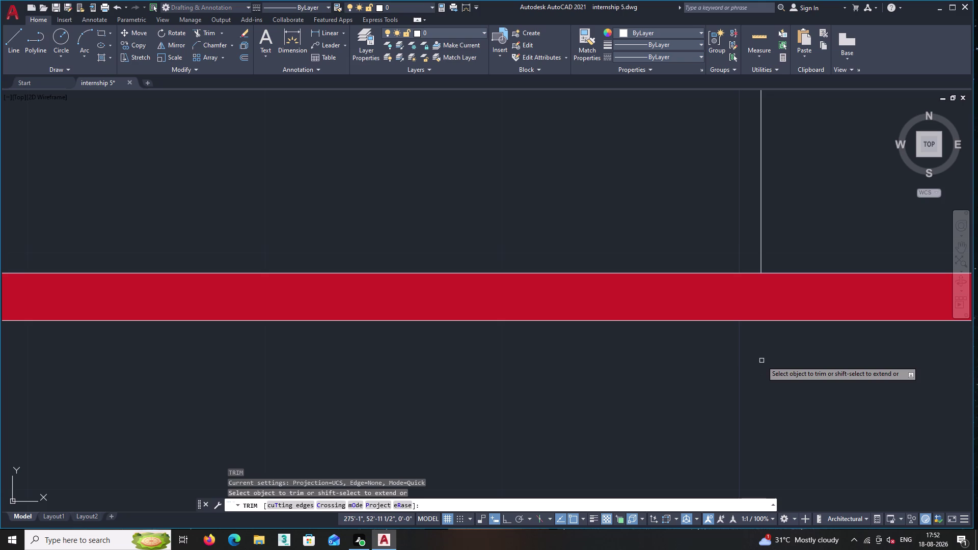
Pan and zoom to the bottom wall strip and end the trim command.
click(677, 301)
scroll(down, 3)
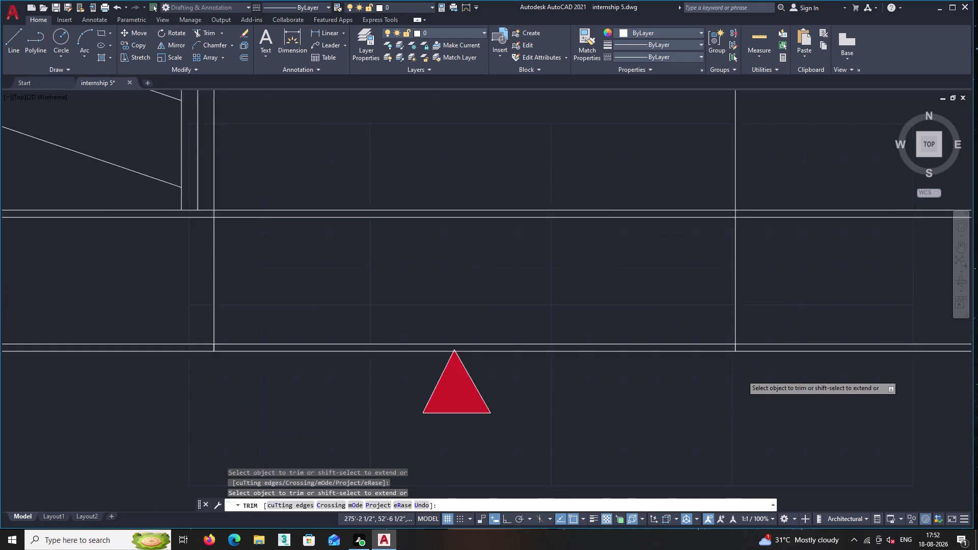
middle_drag(730, 379, 827, 352)
middle_click(457, 396)
scroll(down, 3)
middle_drag(458, 395, 578, 383)
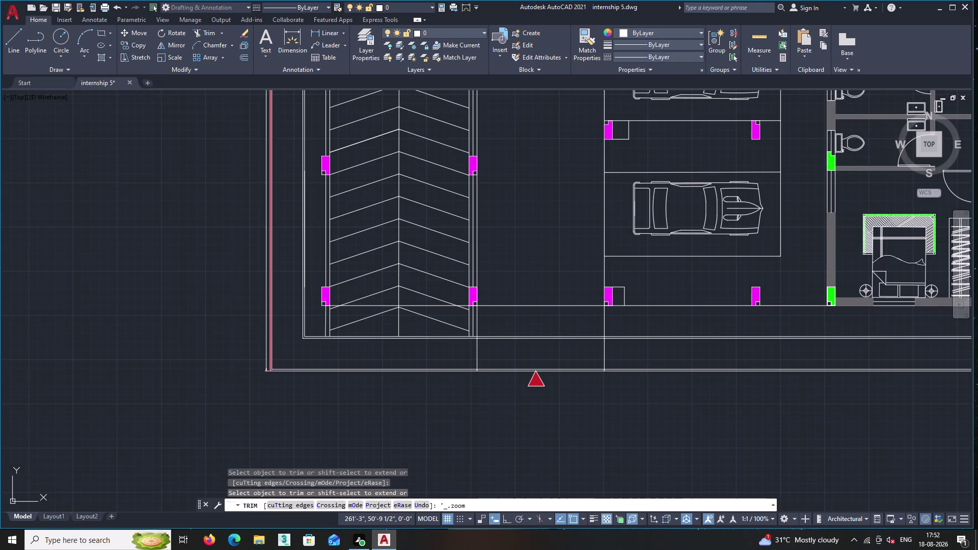
scroll(up, 3)
scroll(down, 3)
scroll(down, 3)
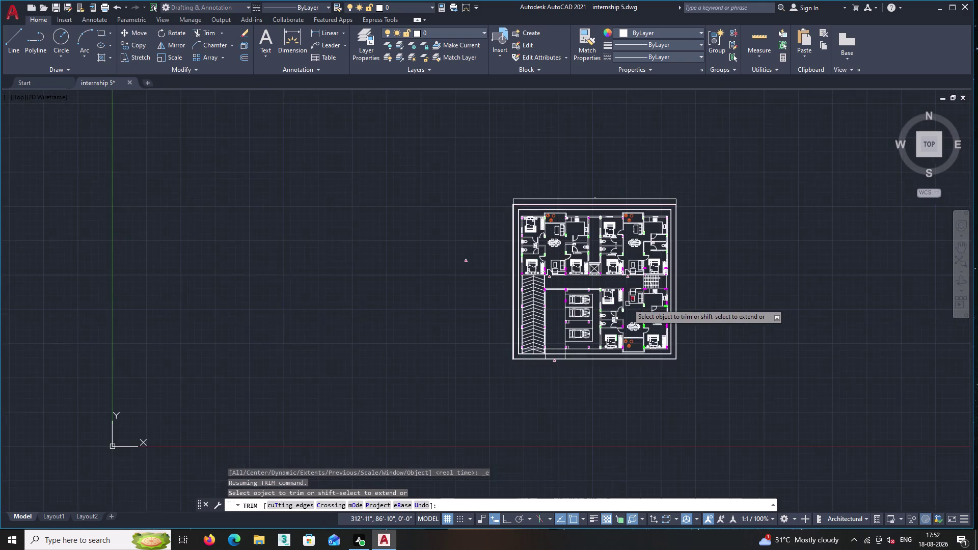
middle_drag(628, 304, 616, 208)
scroll(up, 3)
scroll(up, 3)
middle_drag(569, 277, 622, 397)
scroll(up, 3)
scroll(up, 3)
middle_drag(707, 379, 781, 385)
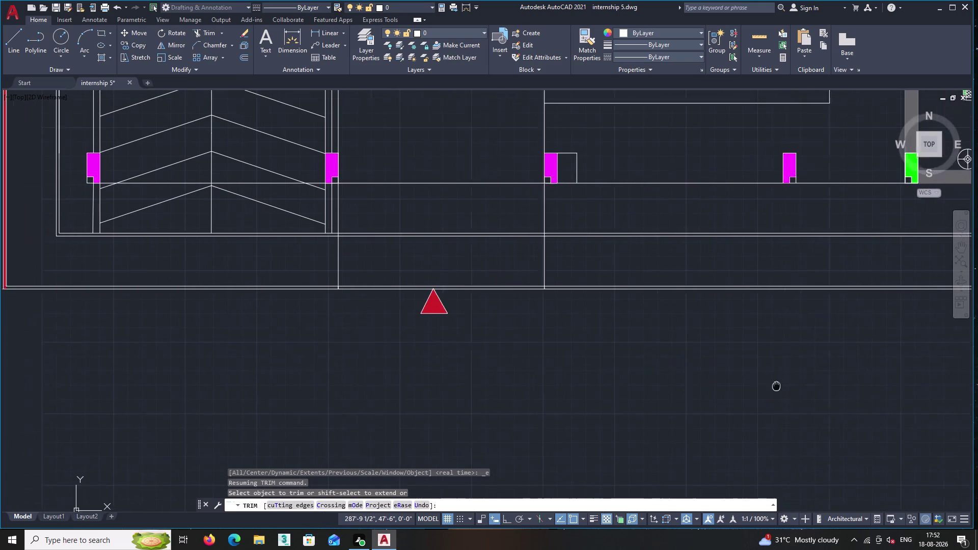
middle_drag(781, 385, 781, 385)
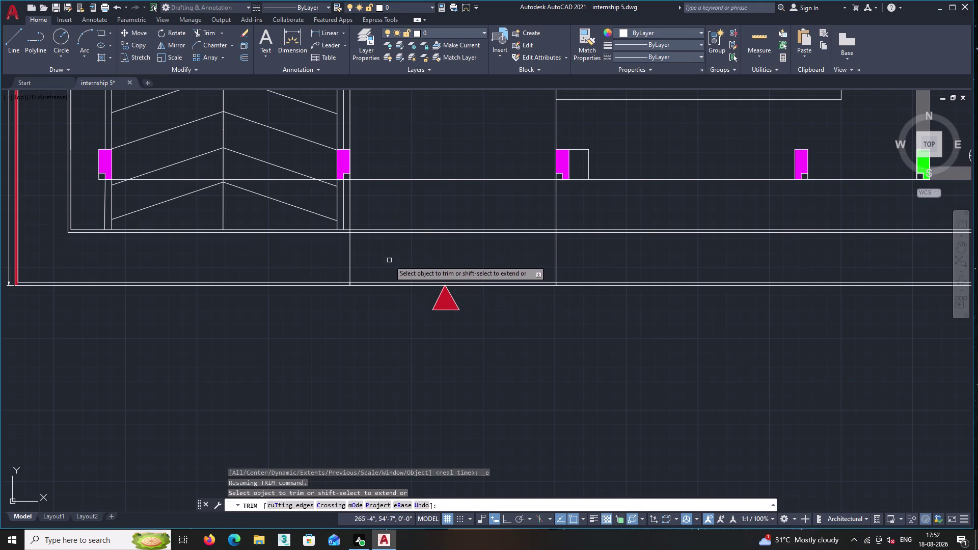
scroll(up, 3)
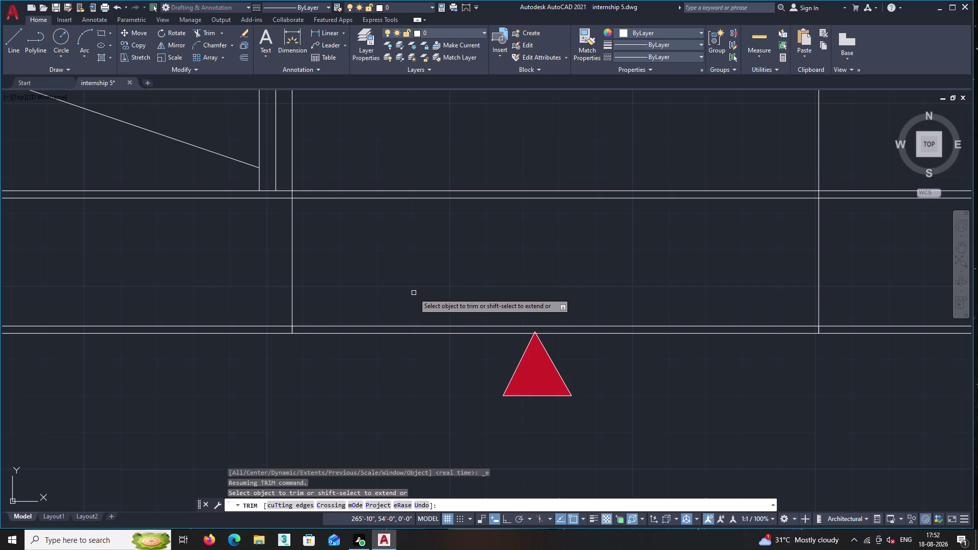
middle_drag(488, 305, 549, 300)
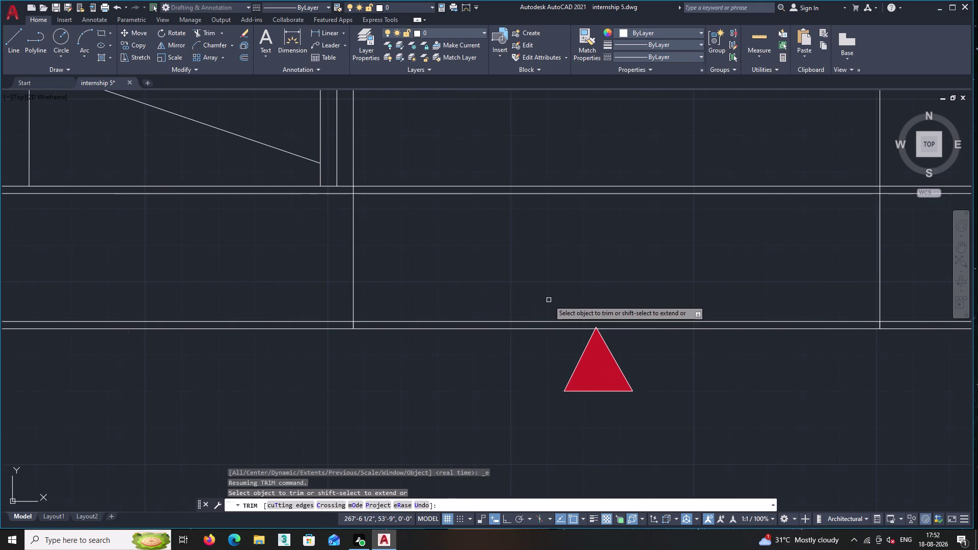
key(Return)
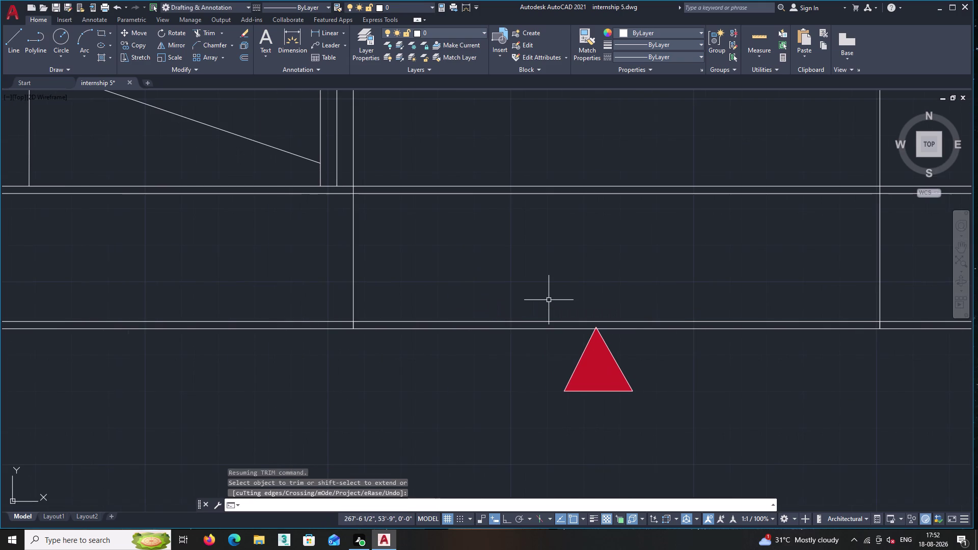
Try a red hatch on the bottom wall strip, then cancel and undo it.
key(h)
key(Return)
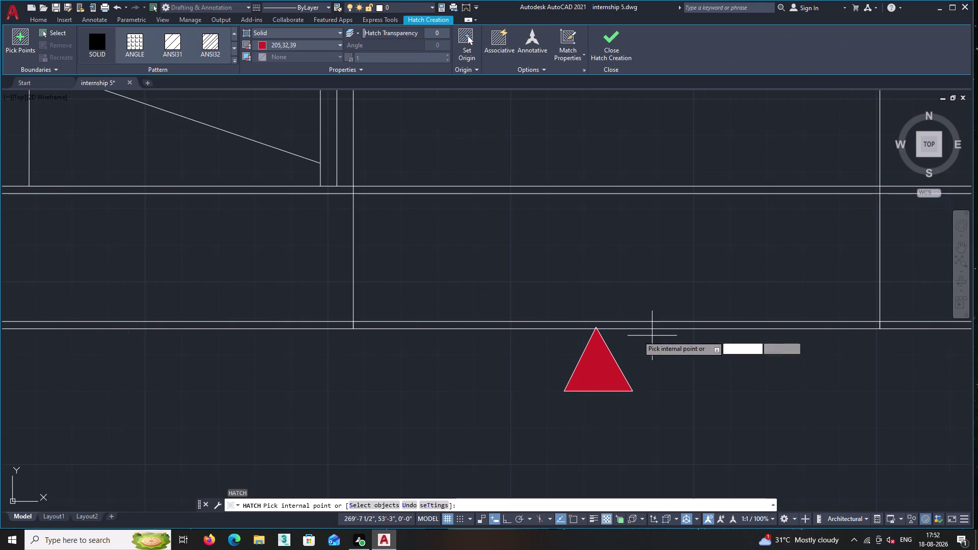
click(320, 325)
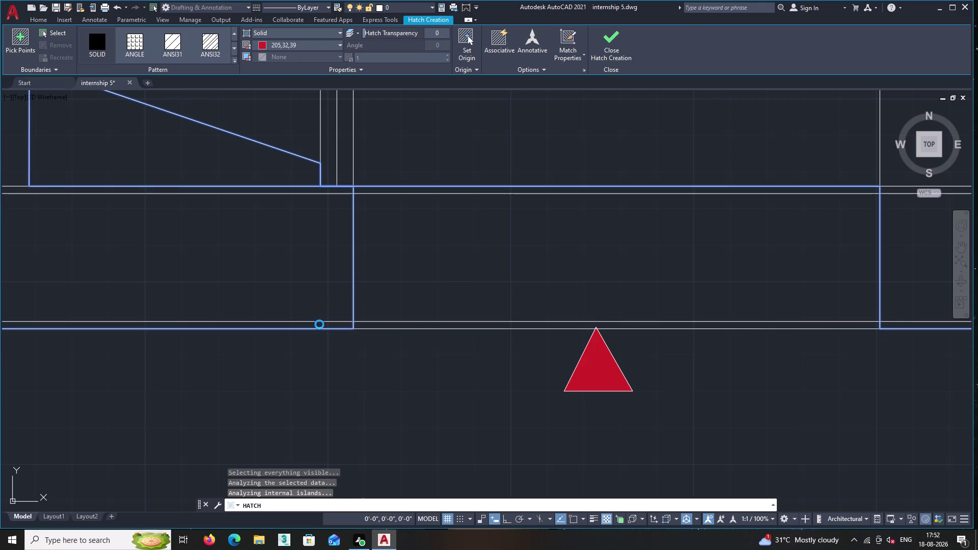
scroll(down, 3)
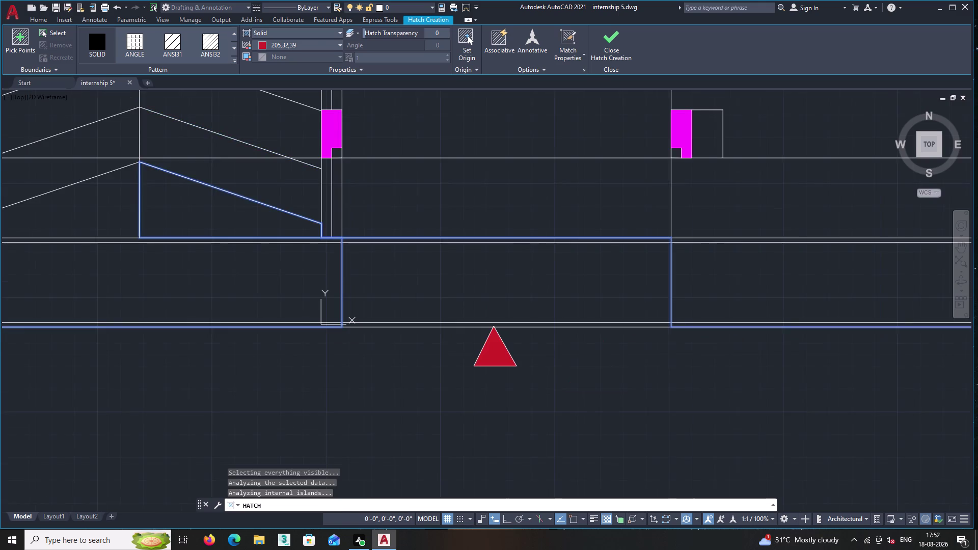
scroll(down, 3)
scroll(down, 3)
middle_drag(327, 341, 355, 348)
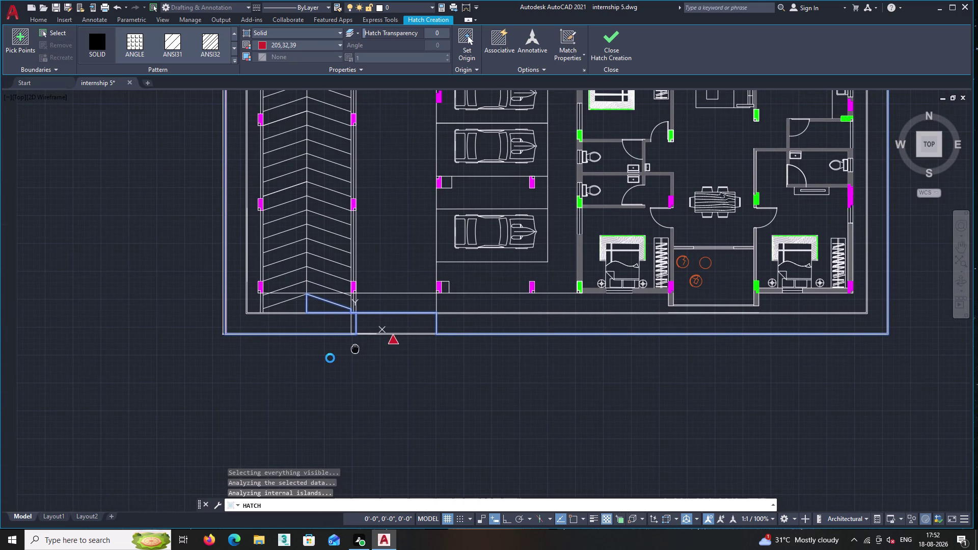
key(Escape)
key(Escape)
key(Escape)
key(Escape)
key(Escape)
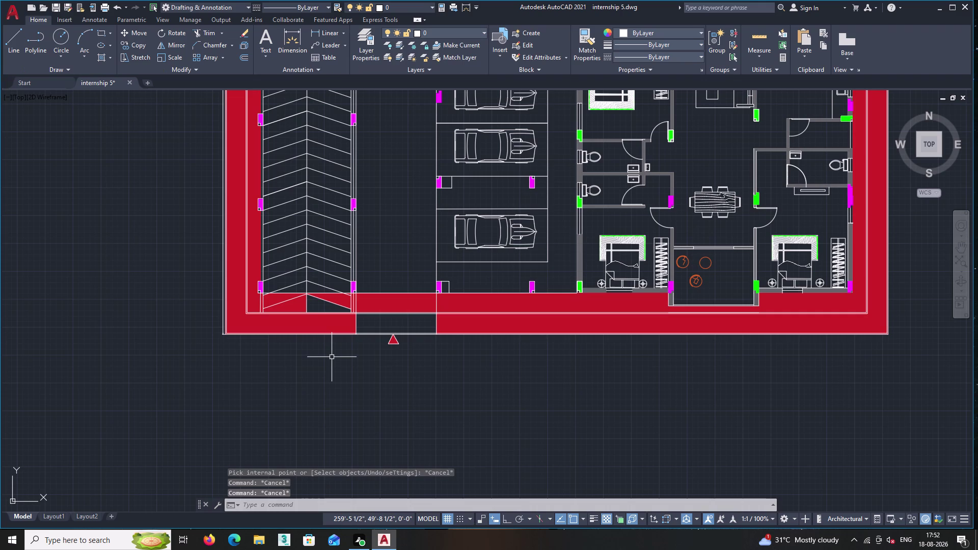
key(ctrl+z)
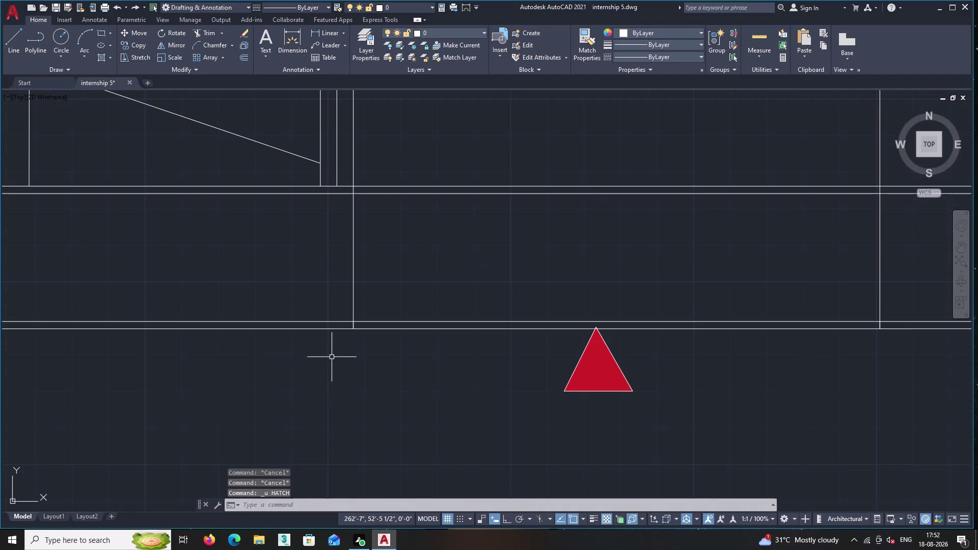
Start JOIN on the bottom wall, picking the source line and two more wall lines.
middle_click(439, 266)
scroll(down, 3)
scroll(up, 3)
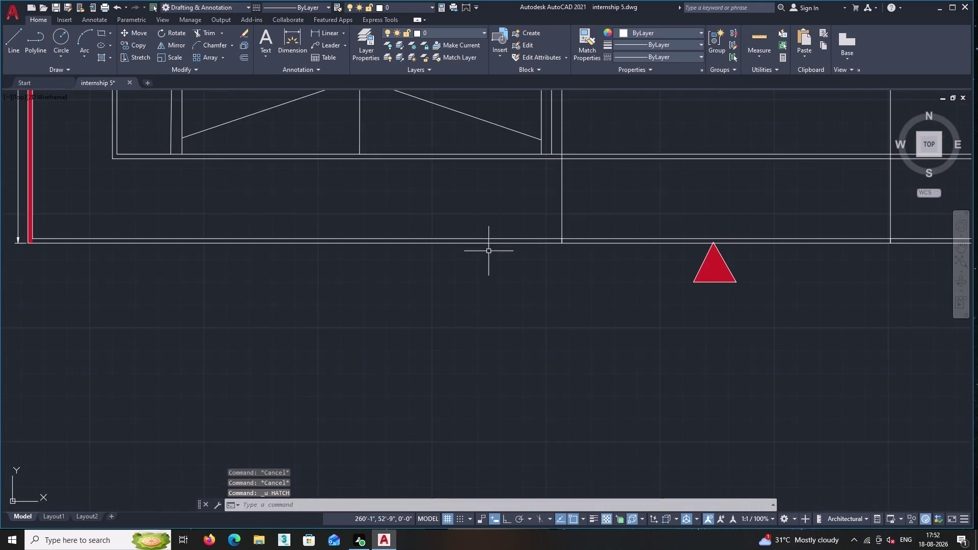
scroll(up, 3)
scroll(up, 3)
scroll(down, 3)
middle_drag(528, 338, 700, 430)
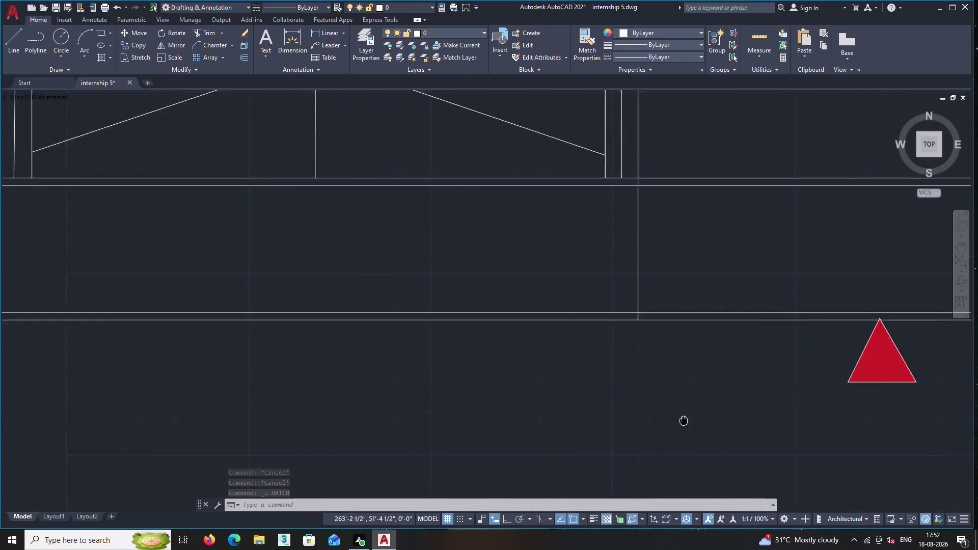
middle_drag(701, 430, 718, 437)
scroll(down, 3)
key(j)
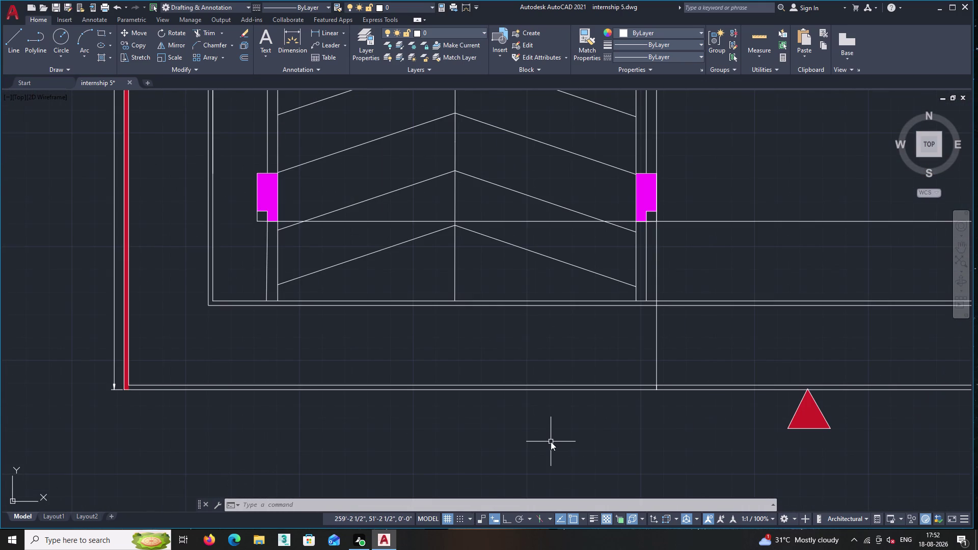
key(Return)
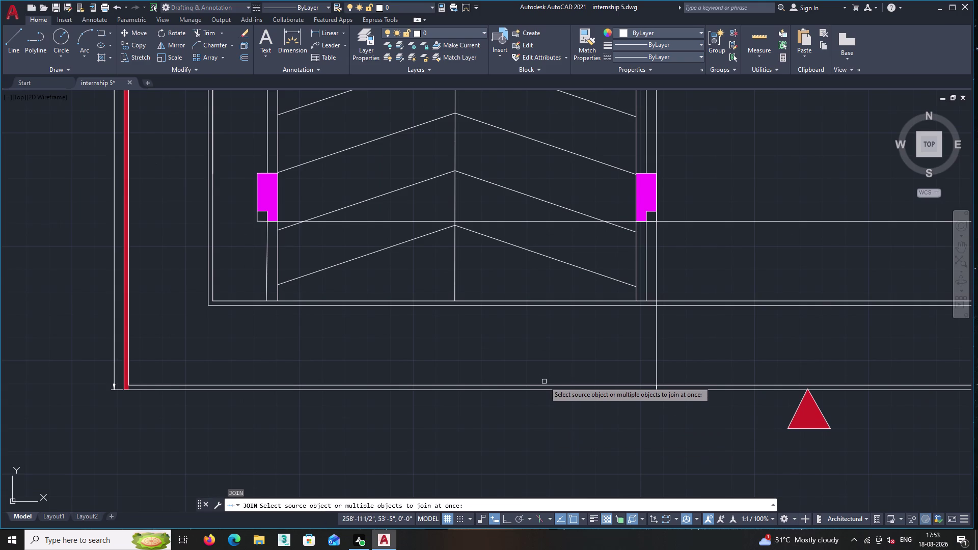
click(543, 385)
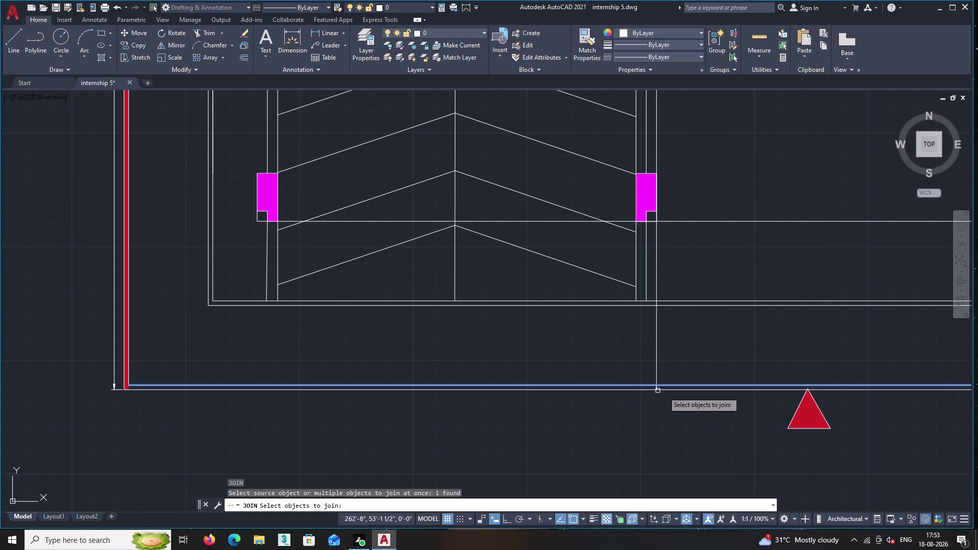
scroll(up, 3)
click(619, 388)
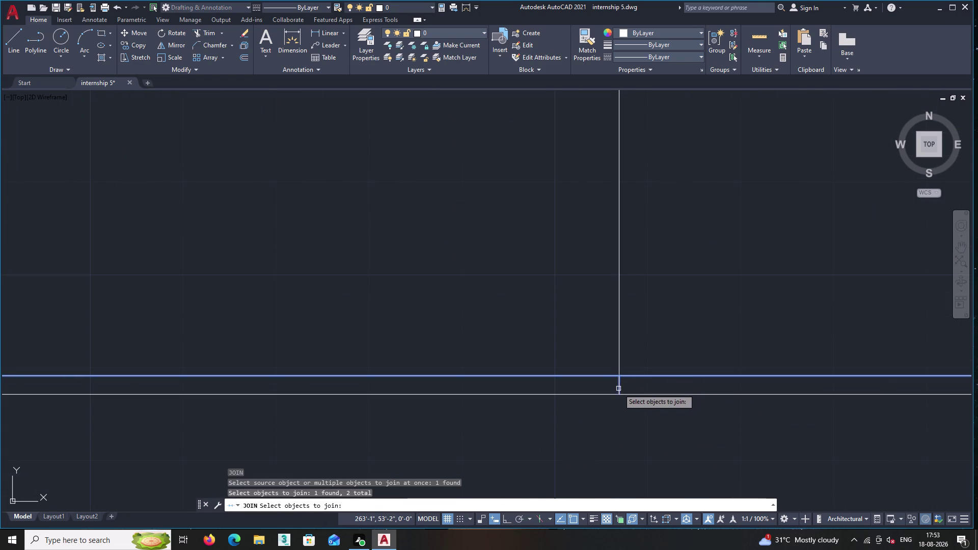
click(602, 394)
Add the left corner line to the selection and complete the join.
scroll(down, 3)
middle_drag(541, 413, 790, 390)
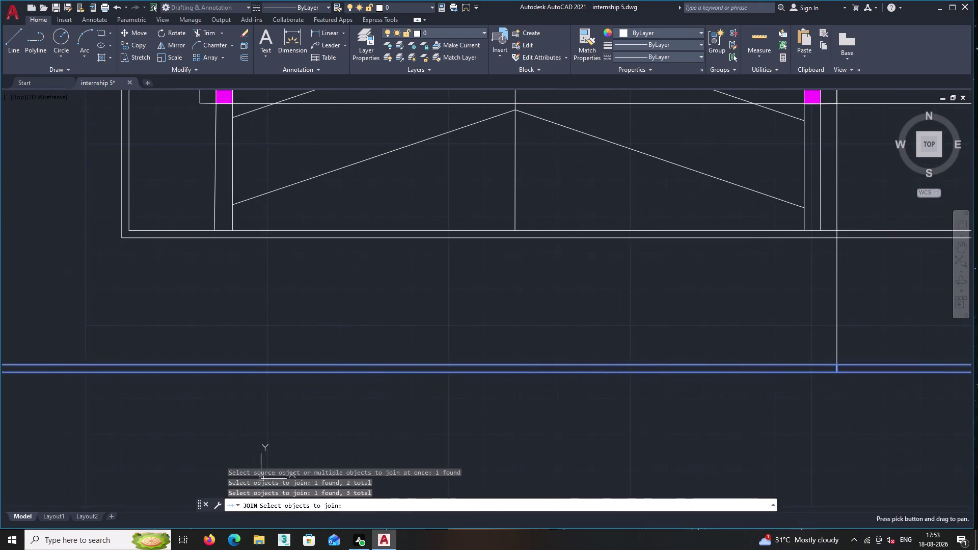
middle_drag(395, 405, 850, 378)
scroll(up, 3)
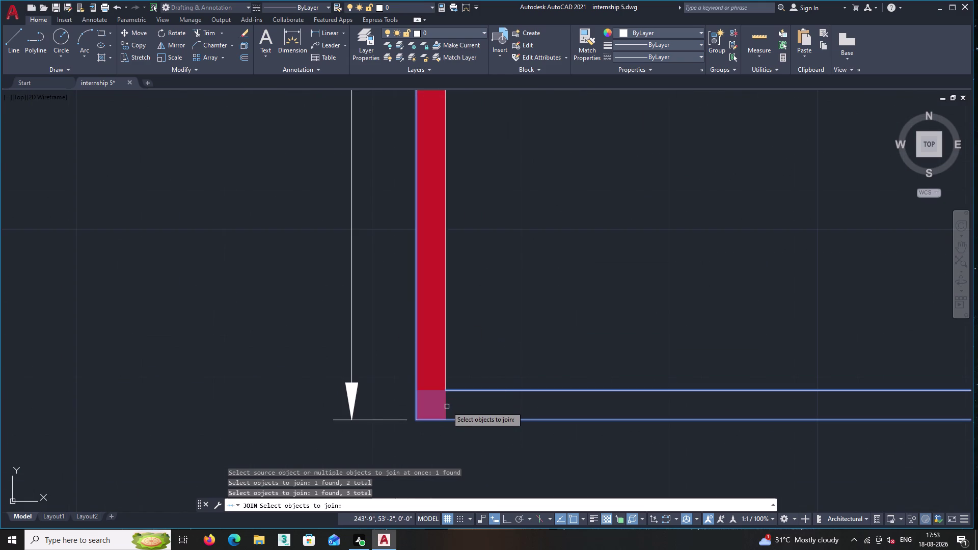
click(446, 407)
double_click(445, 407)
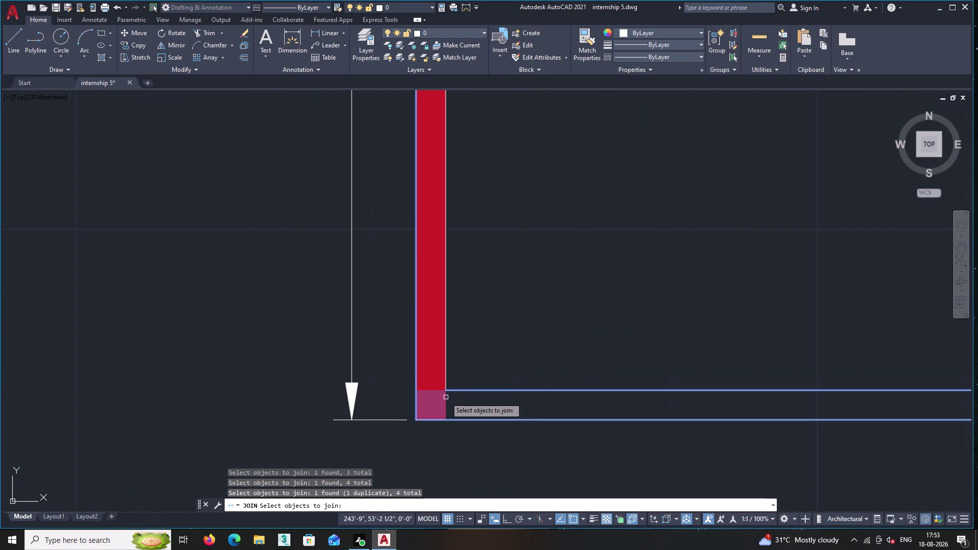
key(Return)
Cancel the repeated join and begin a new hatch fill.
key(Return)
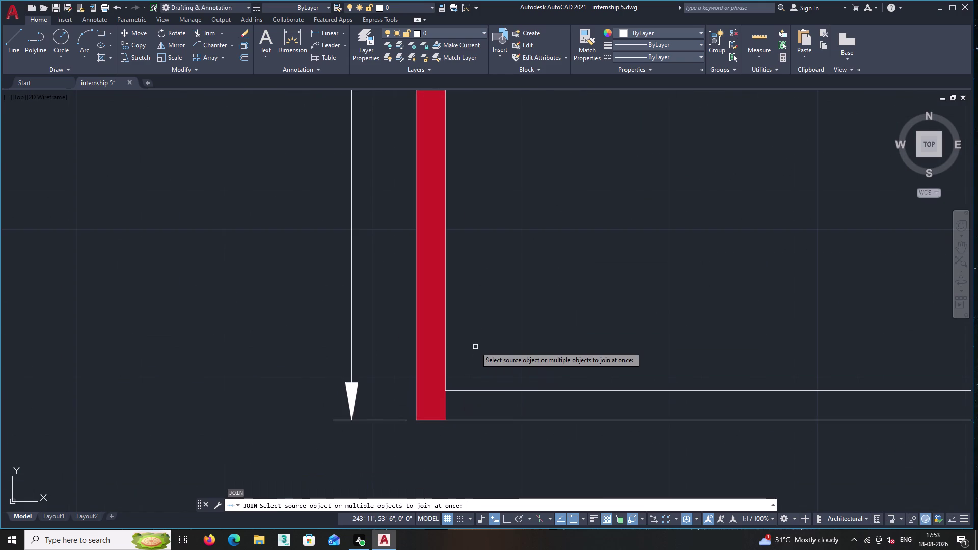
key(h)
key(Return)
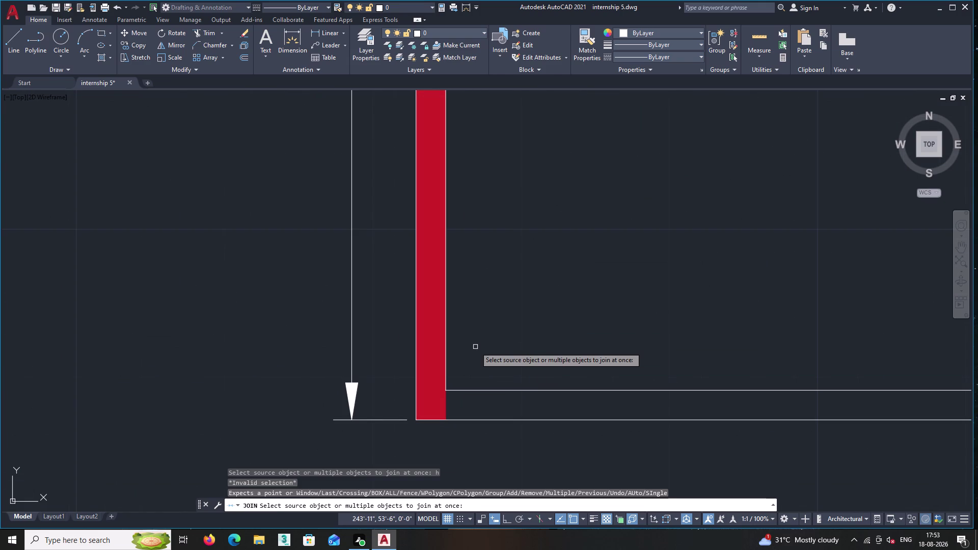
key(Escape)
key(Escape)
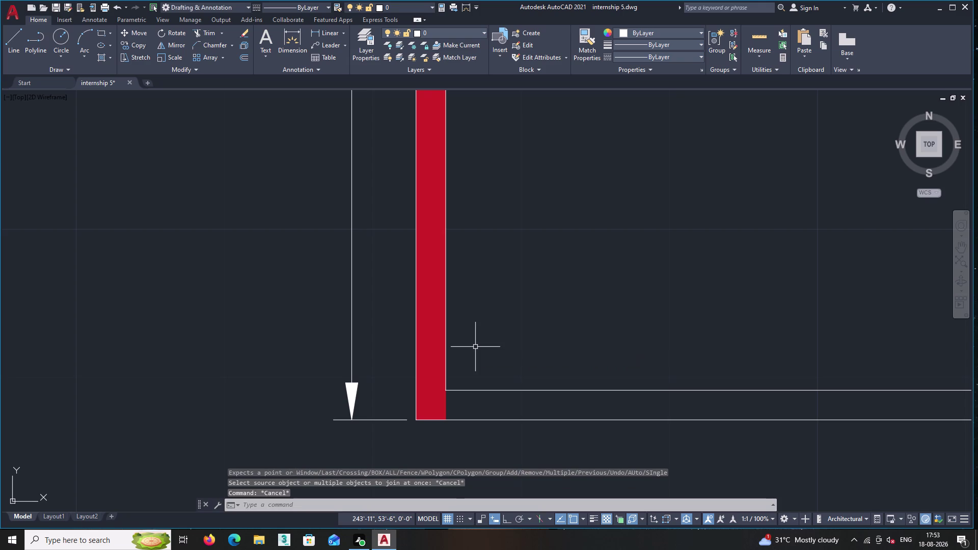
key(h)
key(Return)
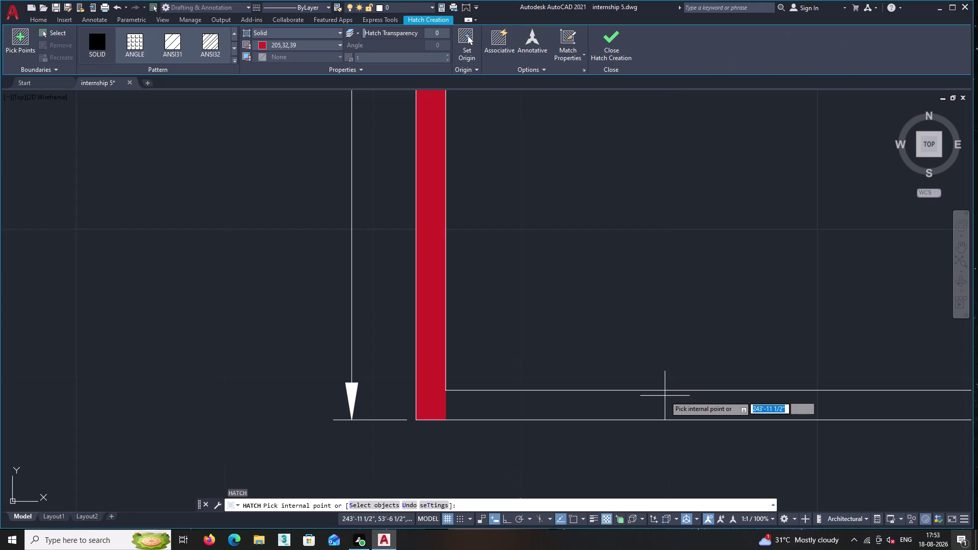
click(887, 549)
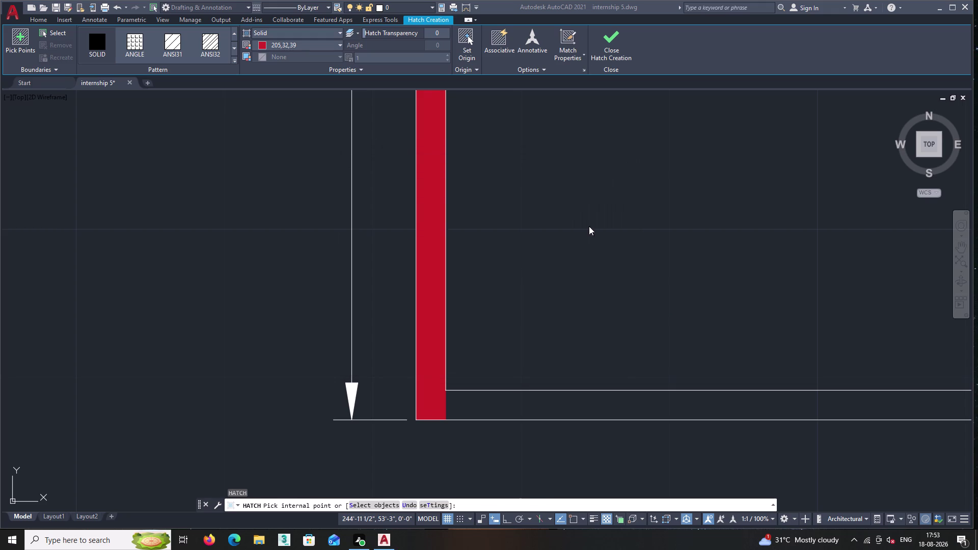
scroll(down, 3)
middle_drag(606, 316, 399, 260)
scroll(down, 3)
middle_drag(661, 326, 409, 309)
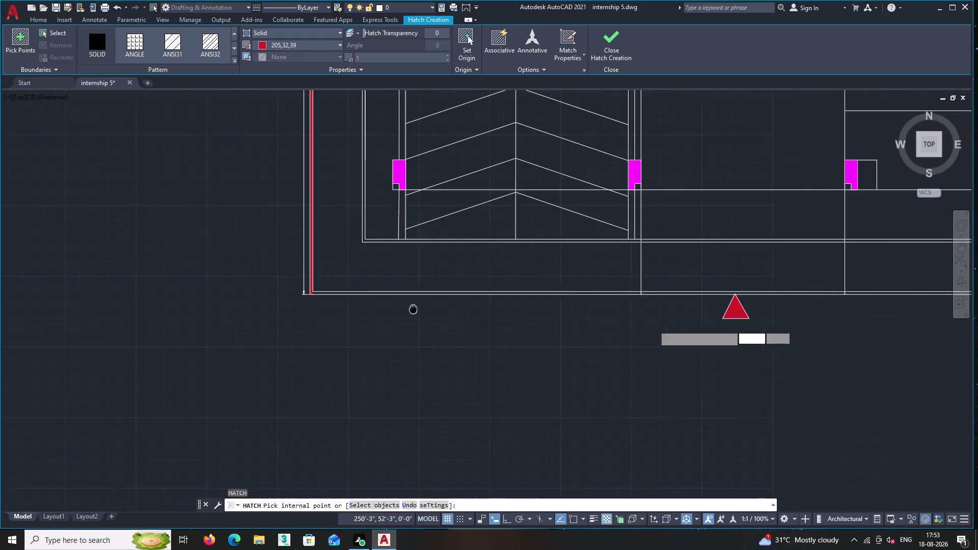
middle_drag(409, 309, 407, 309)
middle_drag(638, 359, 543, 404)
scroll(up, 3)
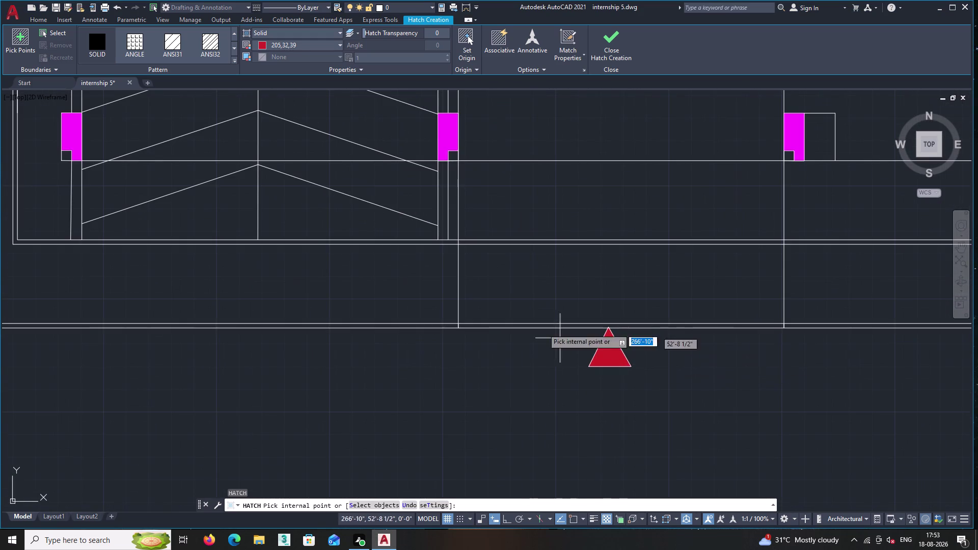
scroll(up, 3)
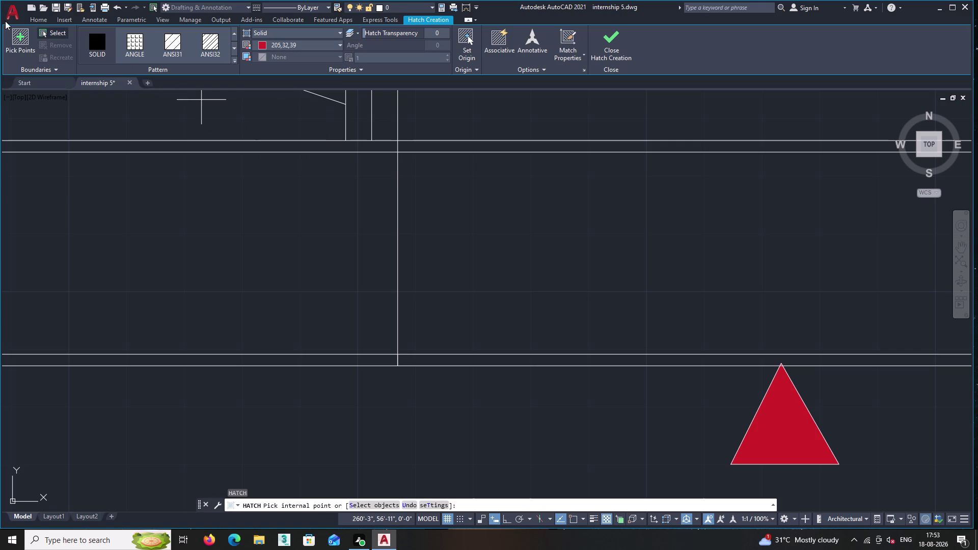
click(29, 18)
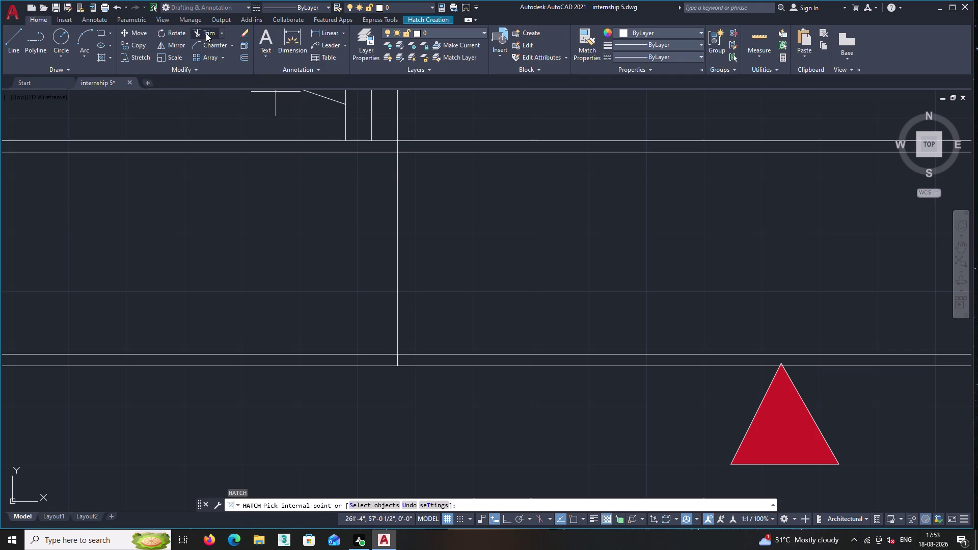
click(203, 30)
click(493, 306)
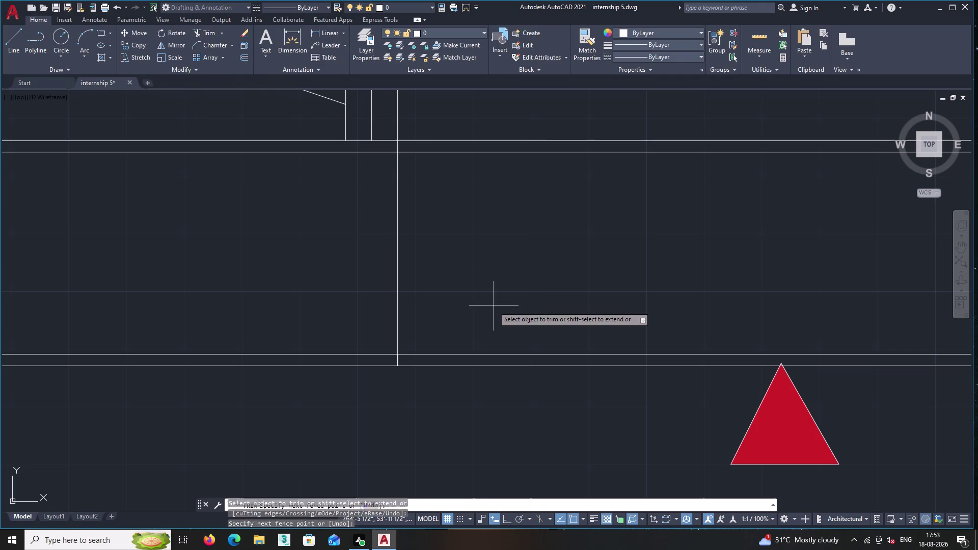
click(512, 400)
middle_drag(535, 371, 486, 348)
scroll(down, 3)
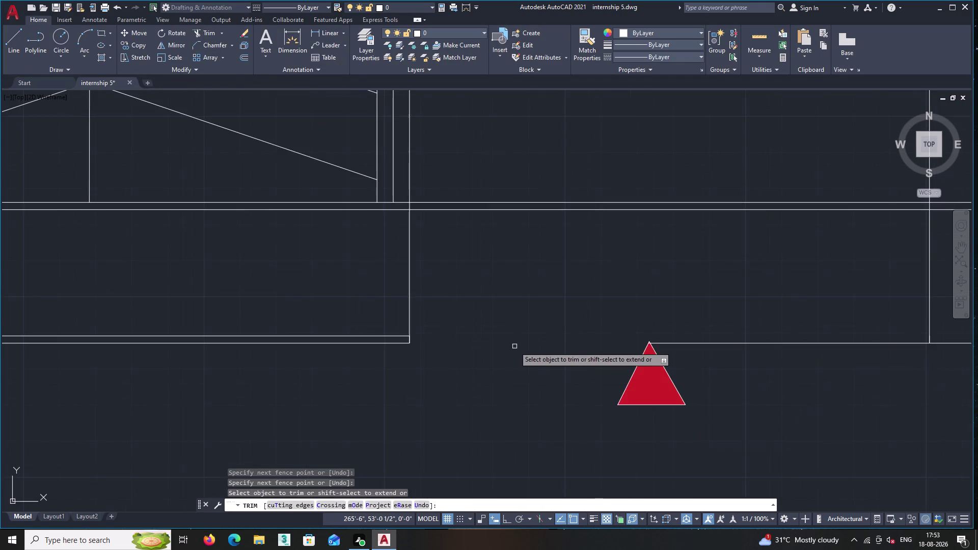
middle_drag(514, 347, 352, 303)
scroll(down, 3)
scroll(down, 3)
middle_drag(751, 367, 444, 395)
scroll(down, 3)
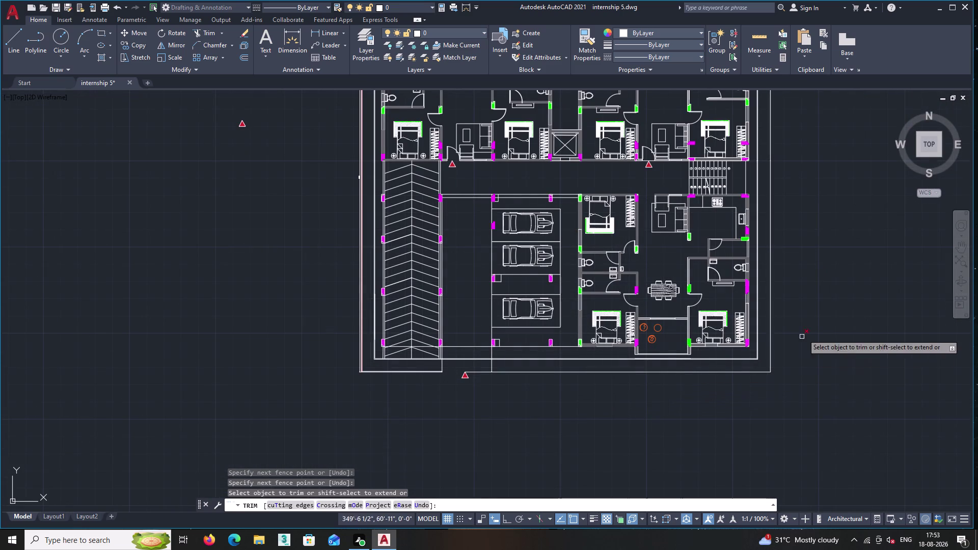
middle_drag(810, 305, 807, 390)
scroll(up, 3)
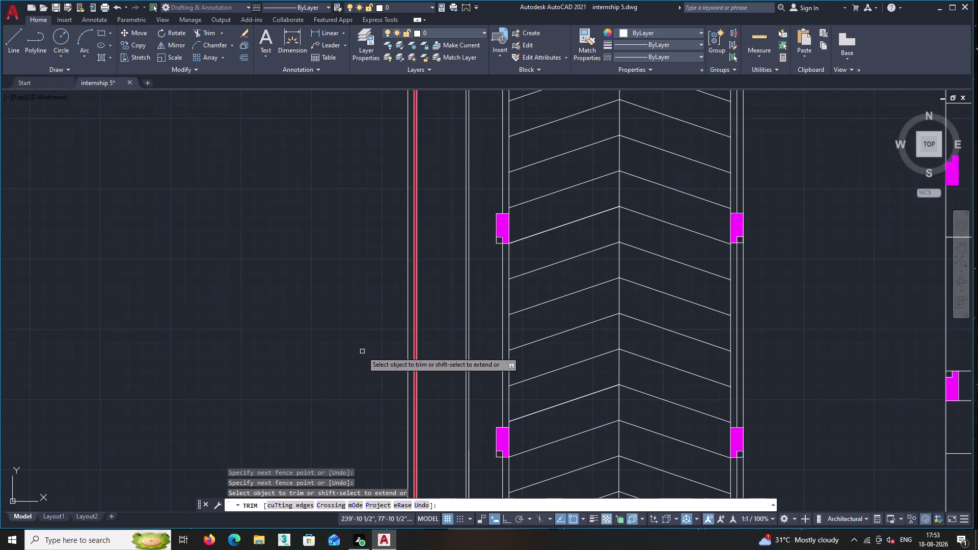
scroll(down, 3)
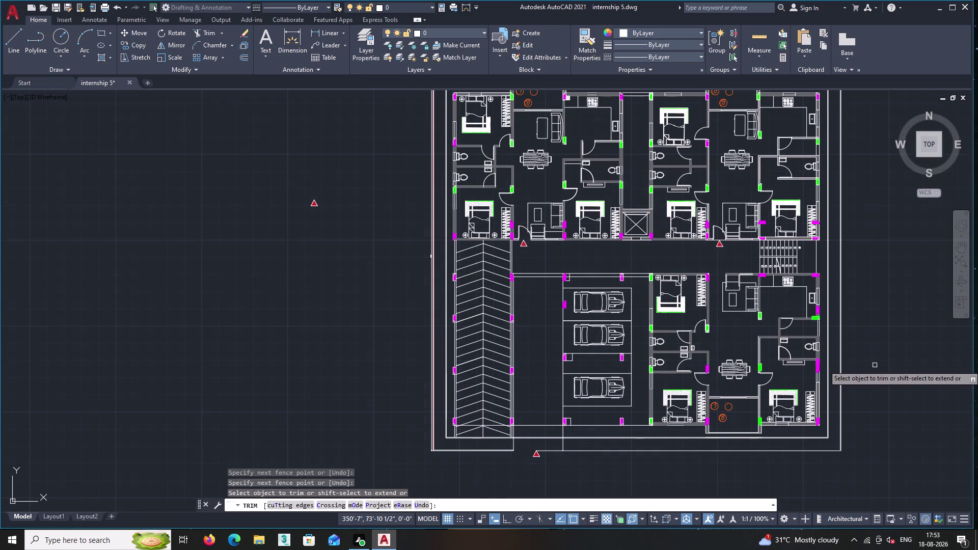
middle_drag(875, 365, 774, 375)
scroll(up, 3)
middle_drag(766, 428, 750, 246)
scroll(up, 3)
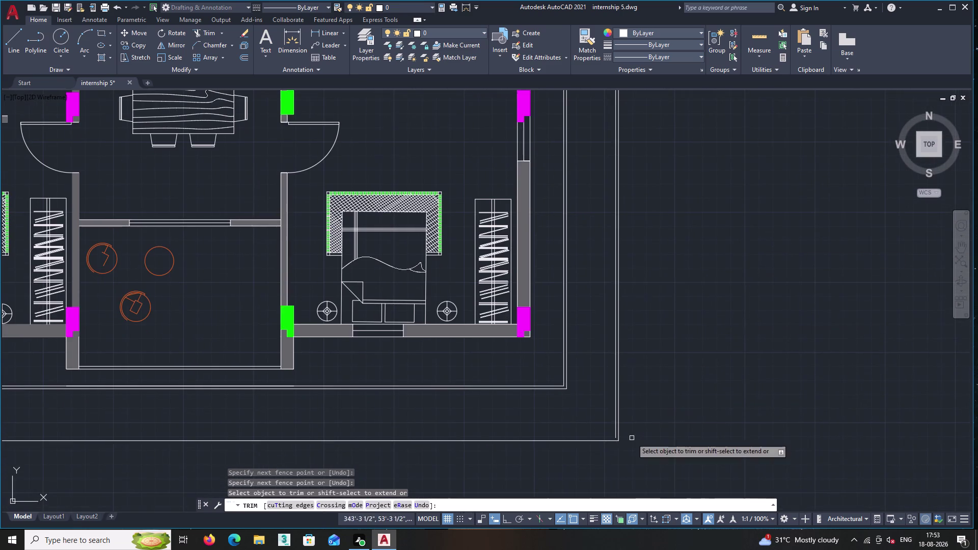
middle_drag(631, 439, 668, 369)
scroll(down, 3)
middle_drag(603, 411, 844, 389)
scroll(down, 3)
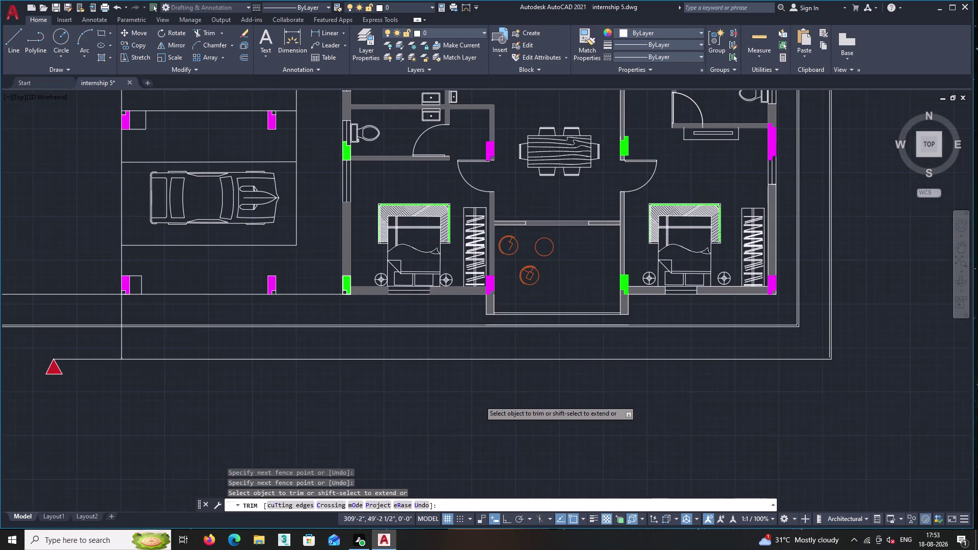
scroll(down, 3)
middle_drag(462, 405, 517, 393)
scroll(up, 3)
scroll(up, 3)
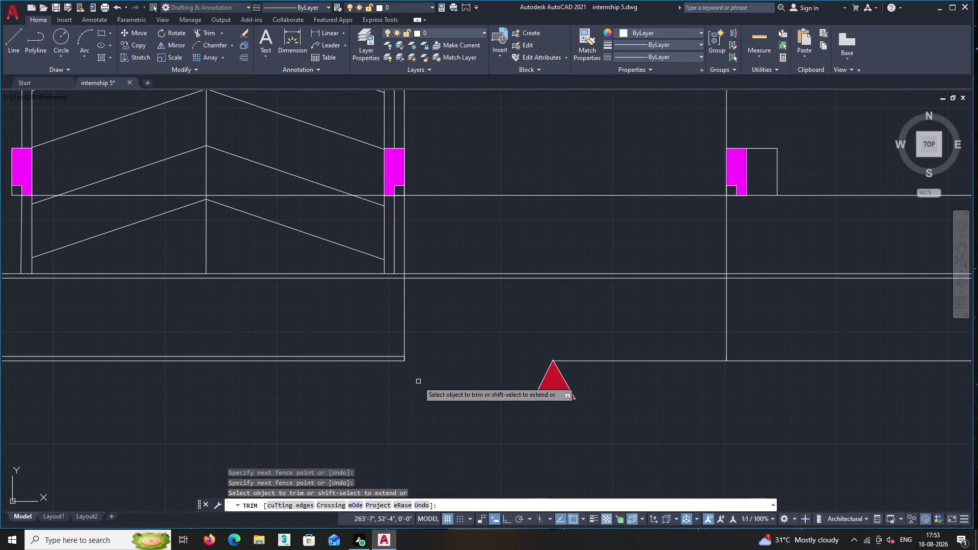
key(Return)
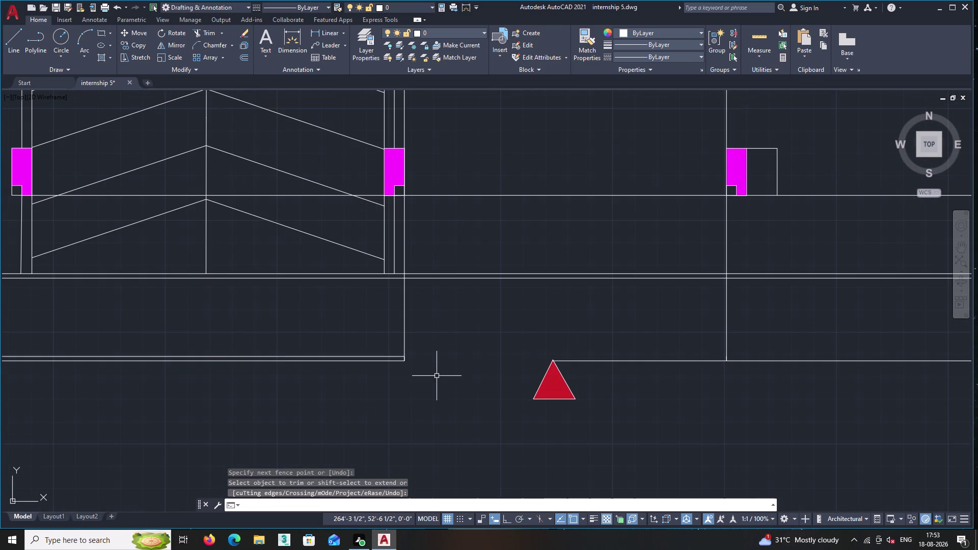
key(h)
key(Return)
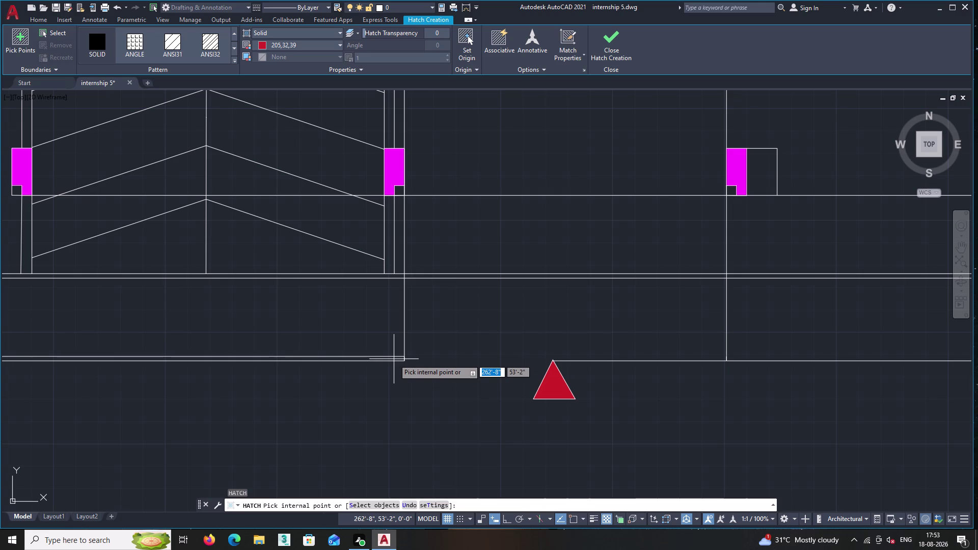
Pick the lower corner for the red fill, then cancel the hatch.
click(394, 359)
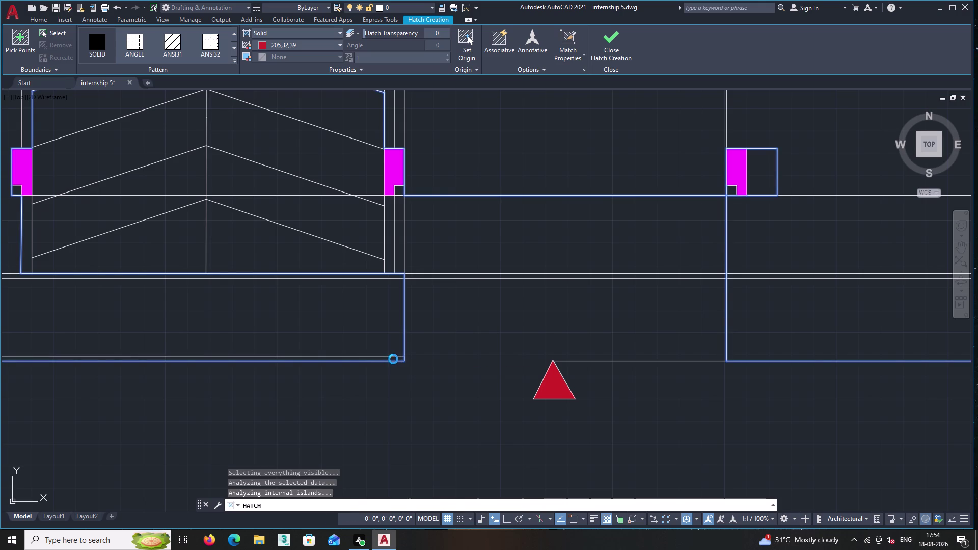
key(Escape)
key(Escape)
key(Escape)
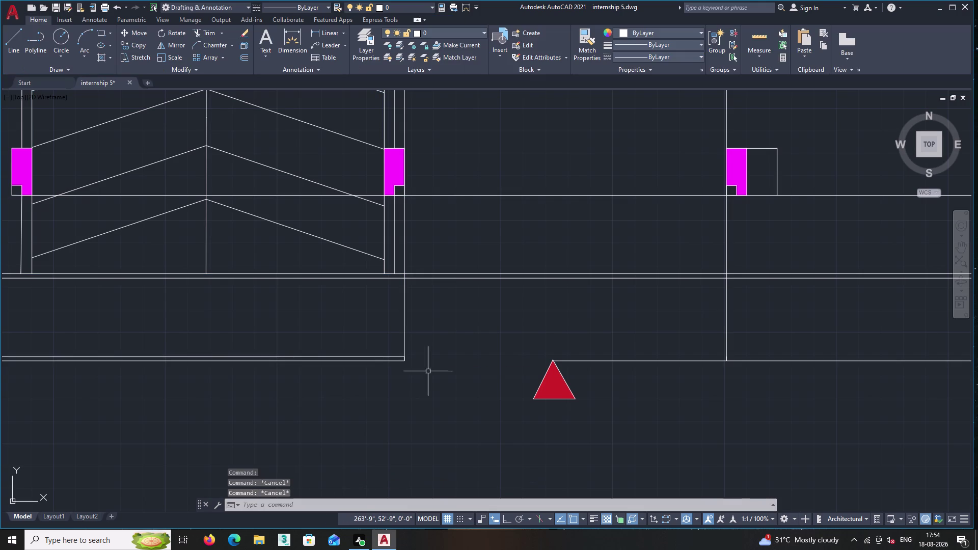
Zoom out to show the whole plan and cancel a stray selection window.
scroll(down, 3)
middle_click(482, 390)
scroll(down, 3)
middle_drag(482, 390, 402, 435)
scroll(down, 3)
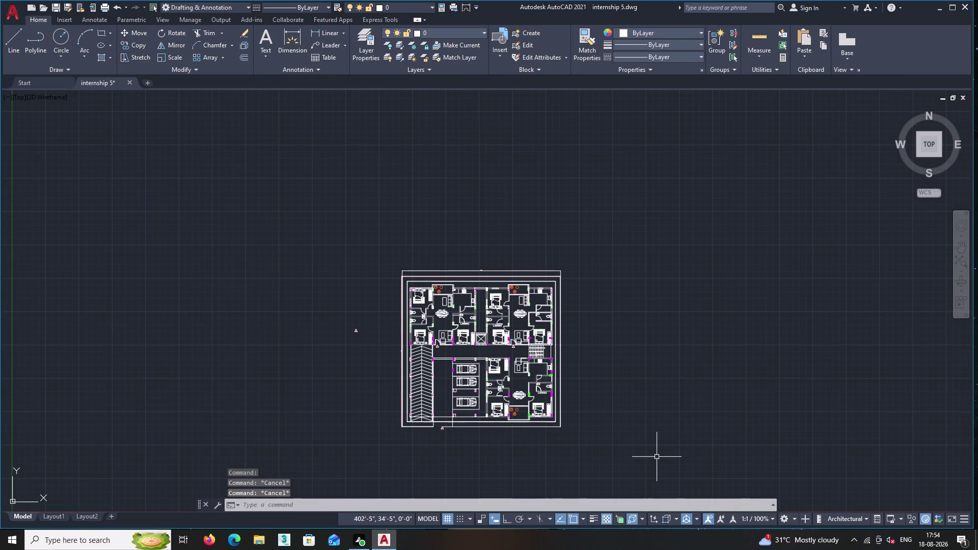
triple_click(605, 448)
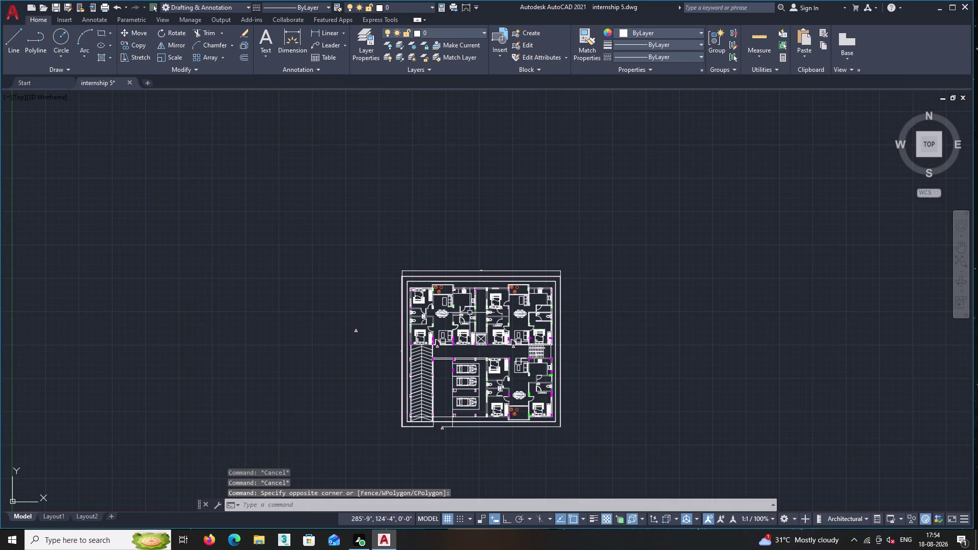
key(Escape)
Explode the entire plan, selected with a window.
double_click(243, 49)
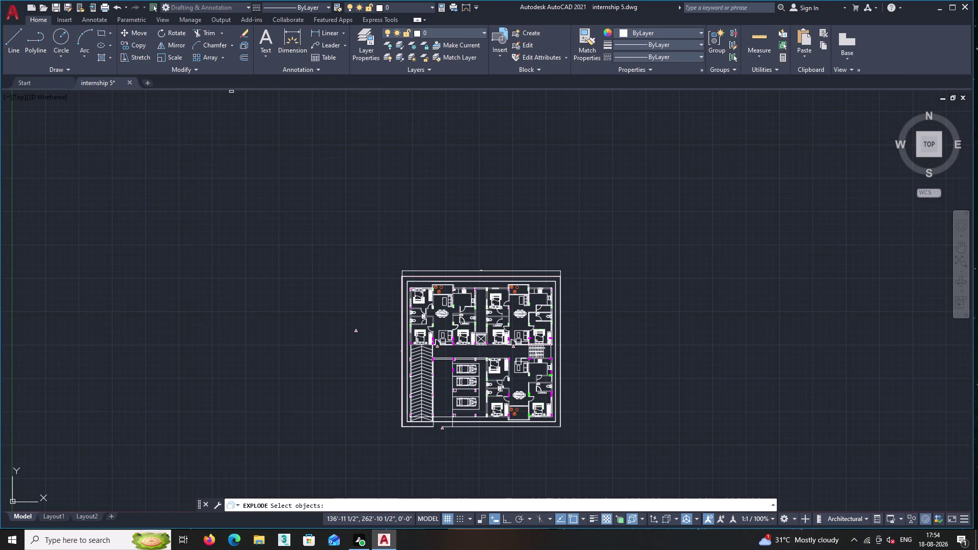
click(370, 214)
click(606, 450)
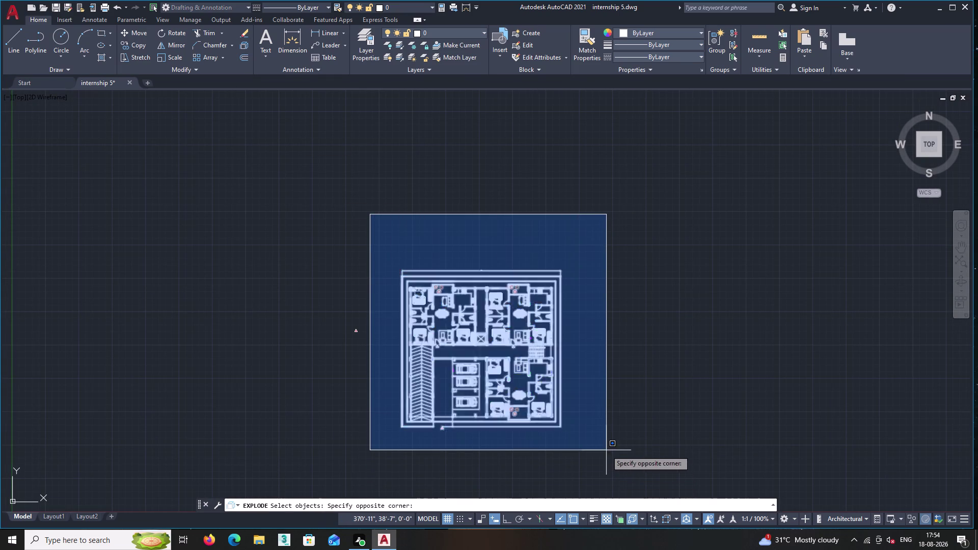
key(Return)
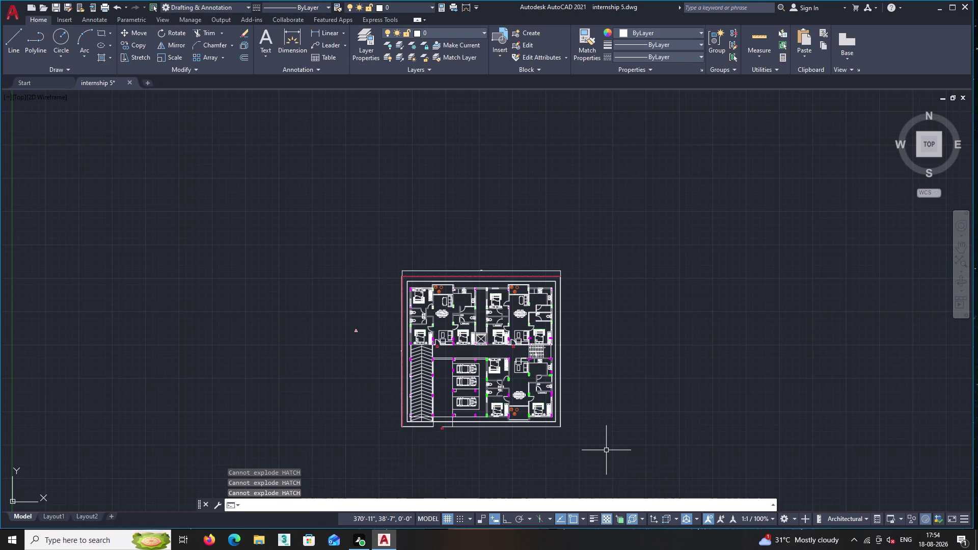
Zoom into the lower corner of the plan and start a hatch fill.
scroll(up, 3)
middle_drag(499, 424, 580, 248)
scroll(up, 3)
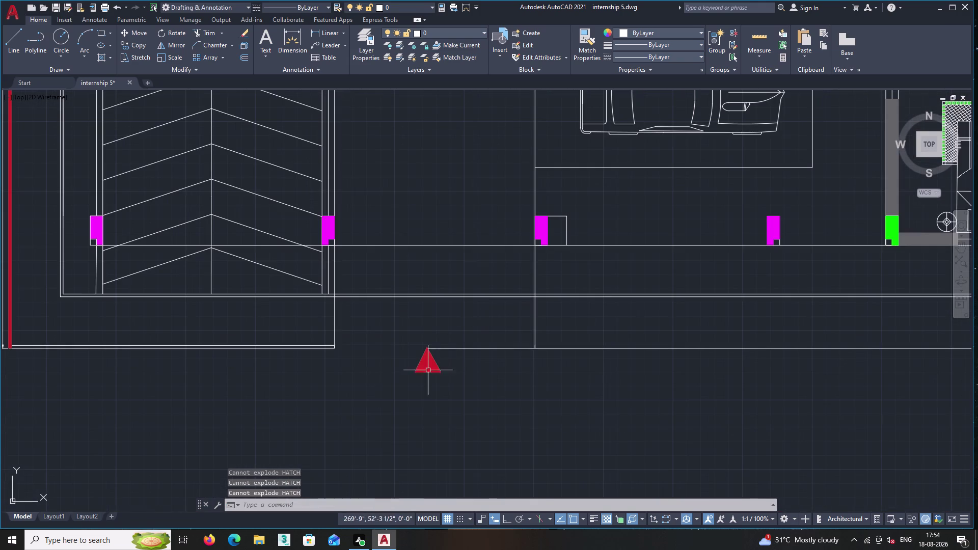
scroll(up, 3)
key(h)
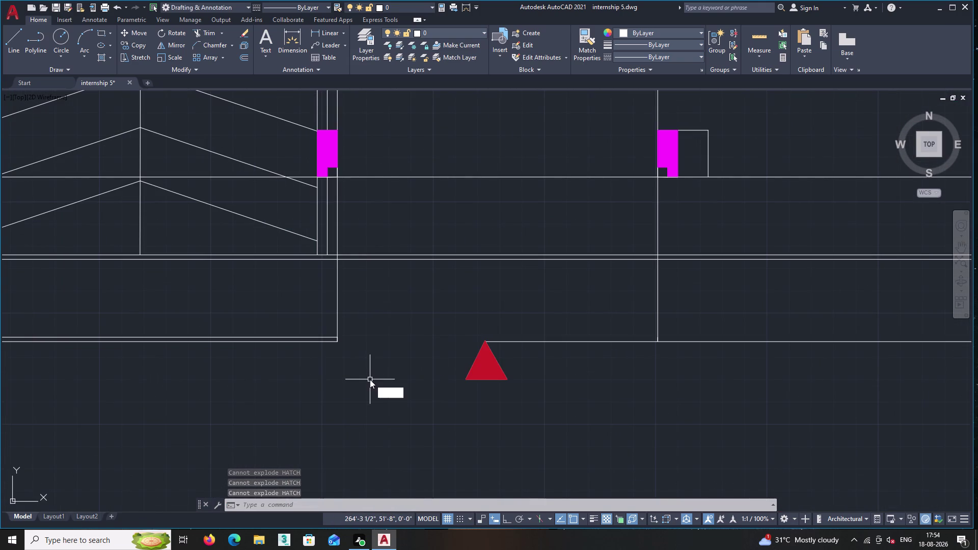
key(Return)
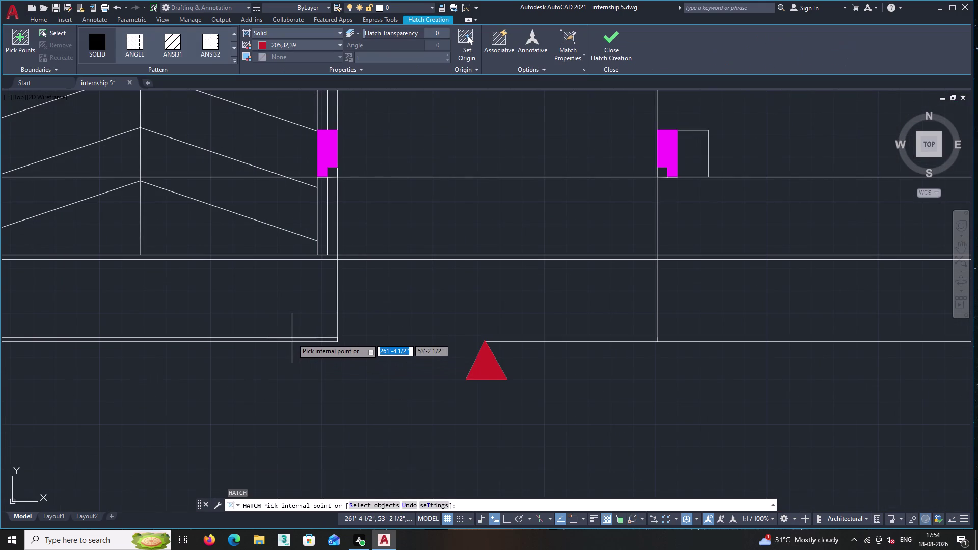
Pick two points at the lower corner to hatch, finding no valid boundary.
click(292, 339)
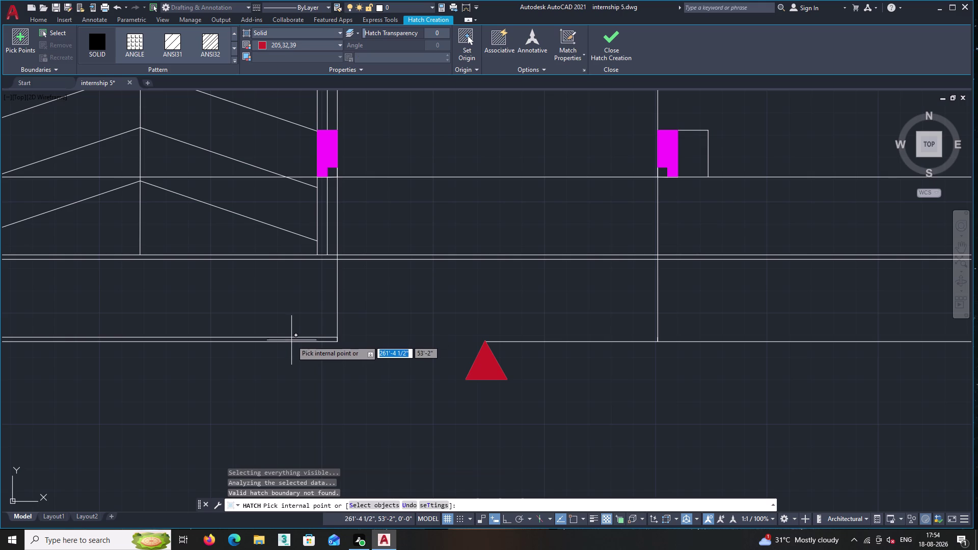
scroll(up, 3)
middle_drag(324, 330, 478, 317)
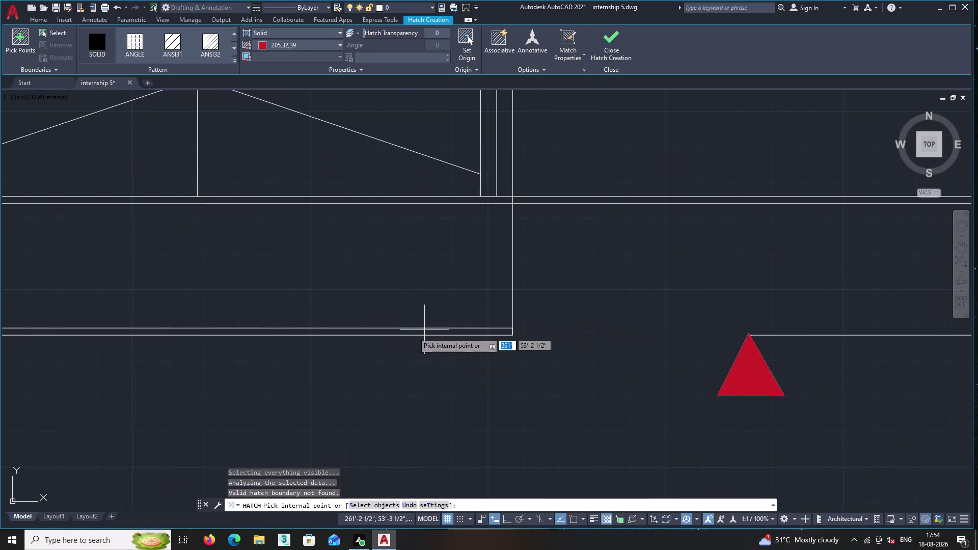
scroll(up, 3)
click(373, 329)
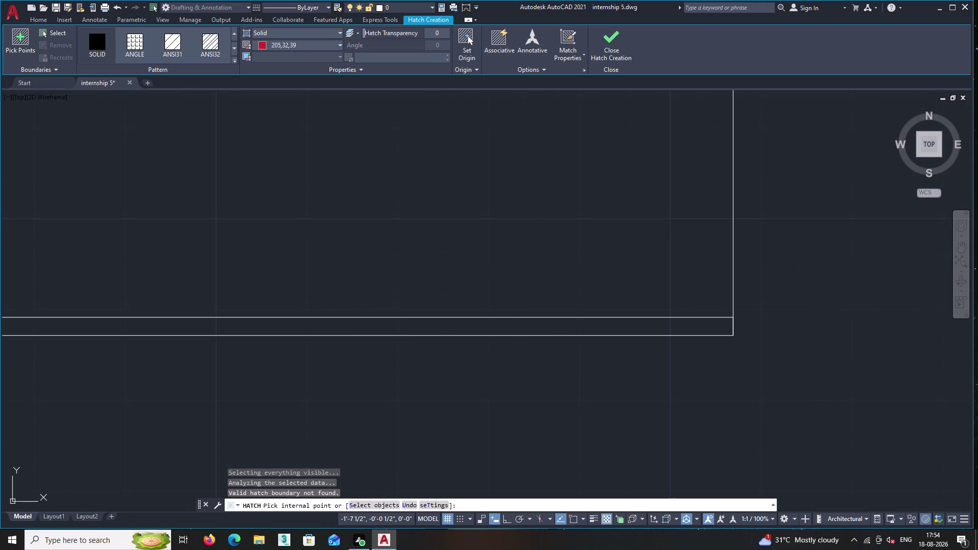
Try editing the existing red fill, then undo and cancel.
double_click(93, 40)
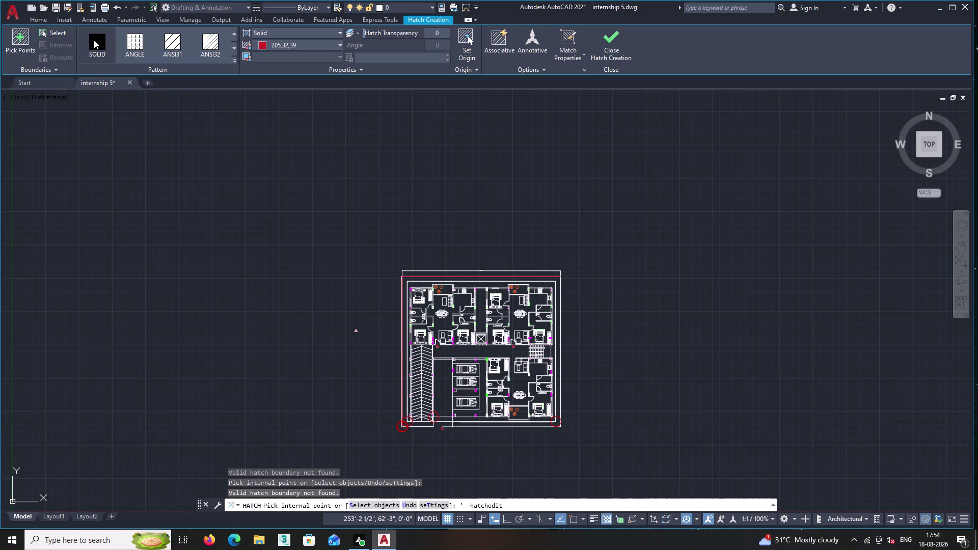
key(ctrl+z)
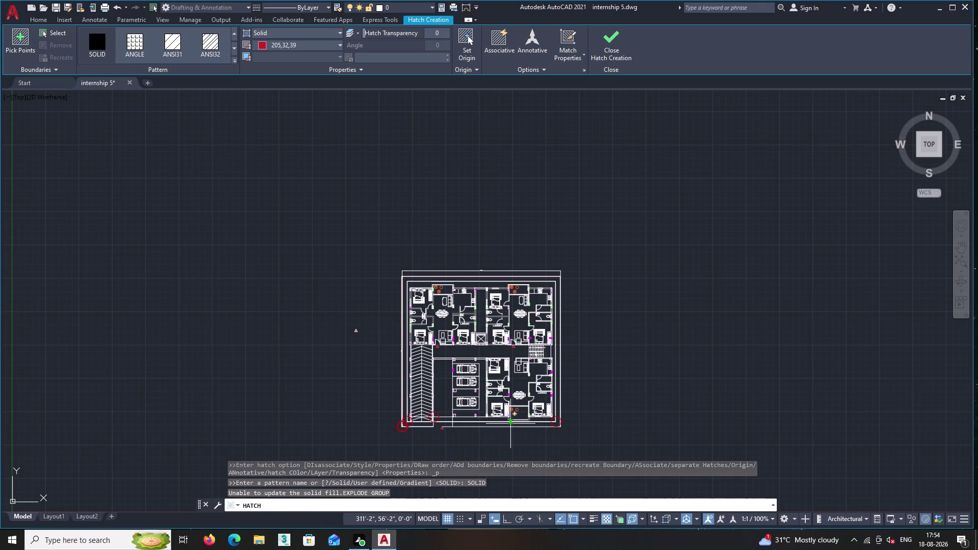
middle_drag(429, 438, 391, 327)
scroll(up, 3)
scroll(up, 3)
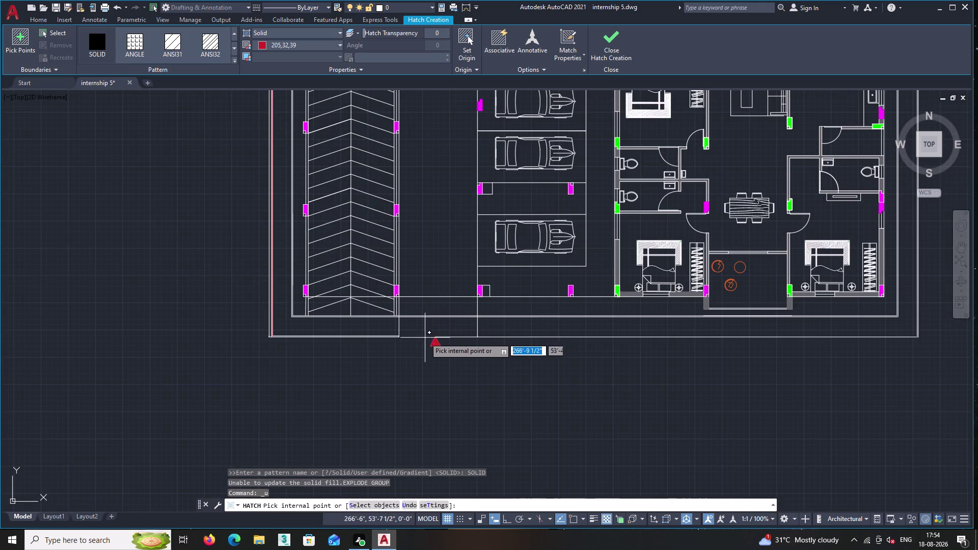
key(Escape)
Start JOIN and pan toward the red wall strip.
key(j)
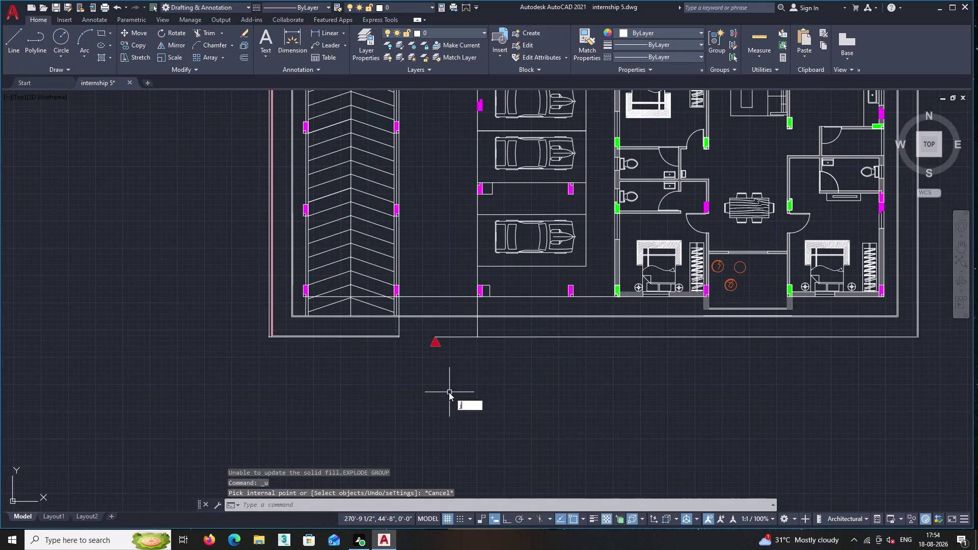
key(Return)
scroll(up, 3)
scroll(up, 3)
middle_drag(291, 327, 563, 297)
scroll(up, 3)
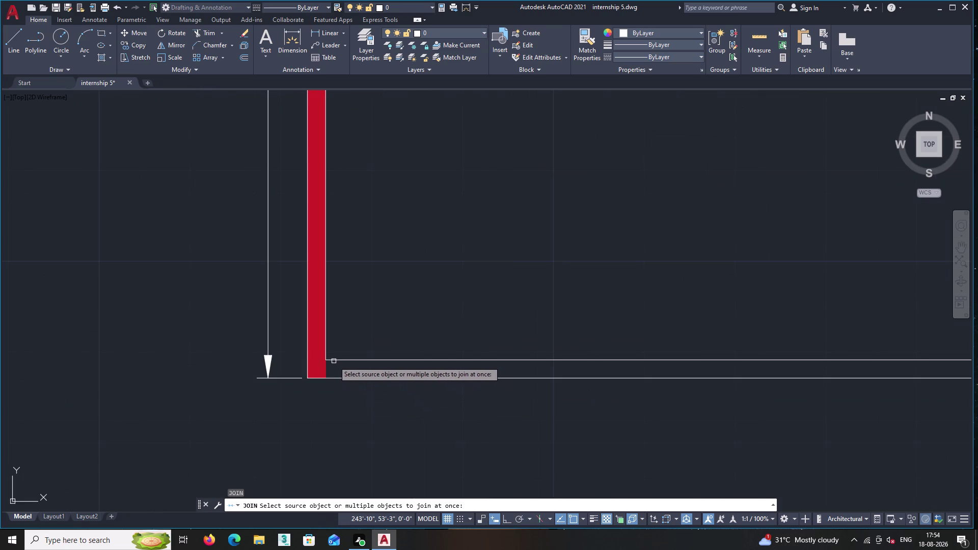
Select the bottom wall lines as the first segments to join.
double_click(333, 361)
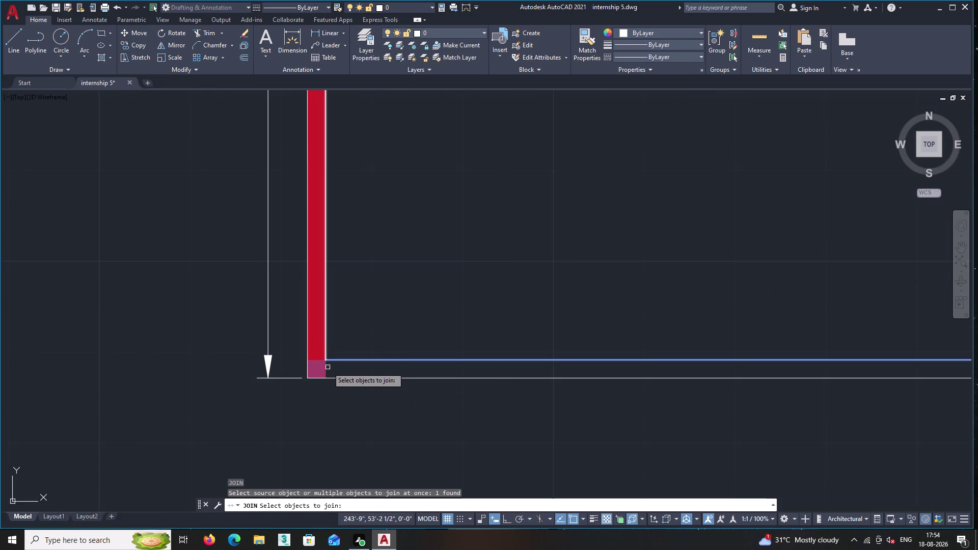
click(325, 371)
double_click(325, 371)
double_click(325, 374)
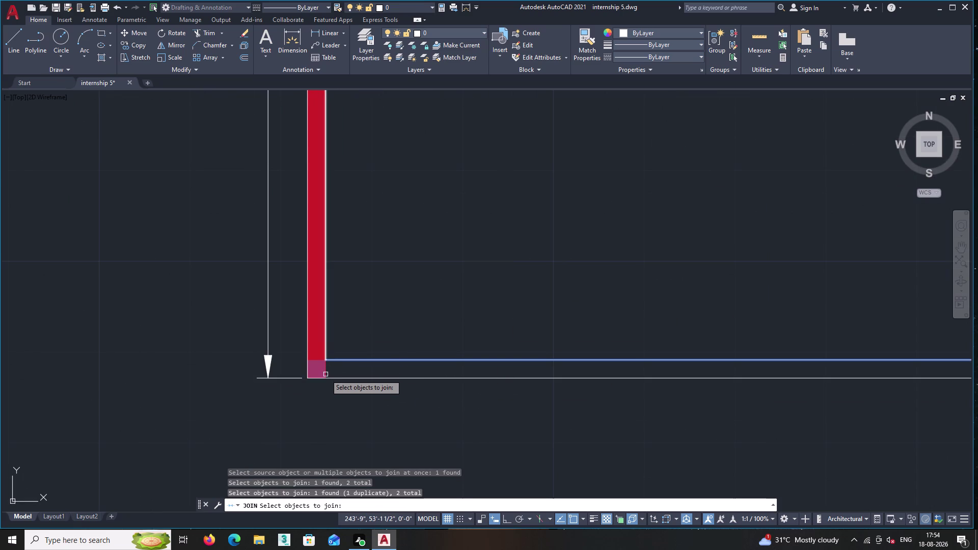
click(331, 379)
Add the wall-end segment and finish joining all eight into one polyline.
scroll(down, 3)
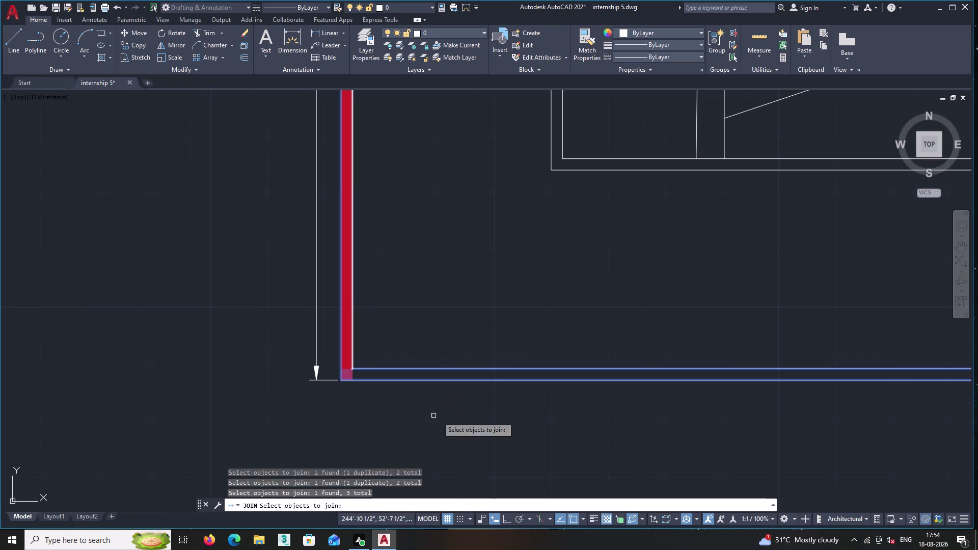
middle_drag(450, 422, 244, 393)
scroll(down, 3)
middle_drag(724, 432, 254, 370)
scroll(up, 3)
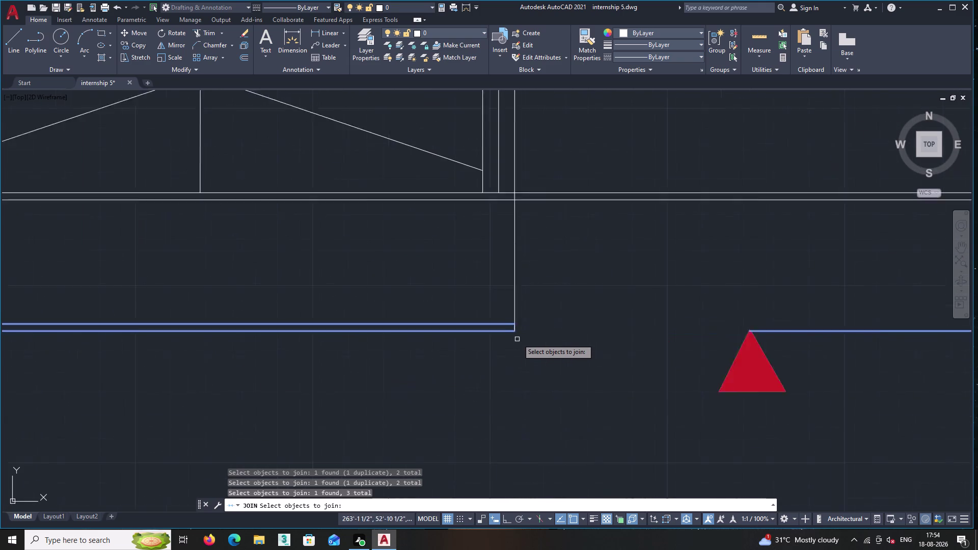
scroll(up, 3)
click(512, 325)
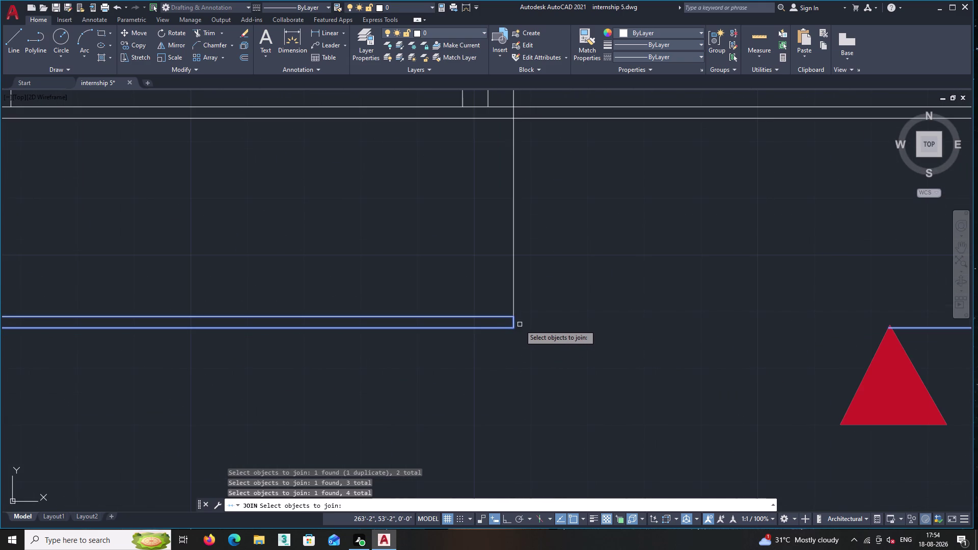
key(Return)
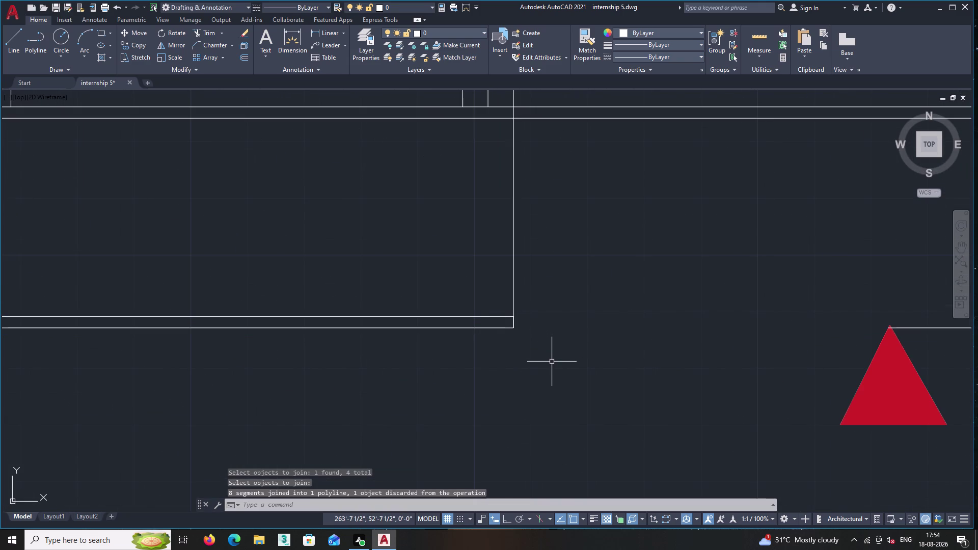
key(h)
key(Return)
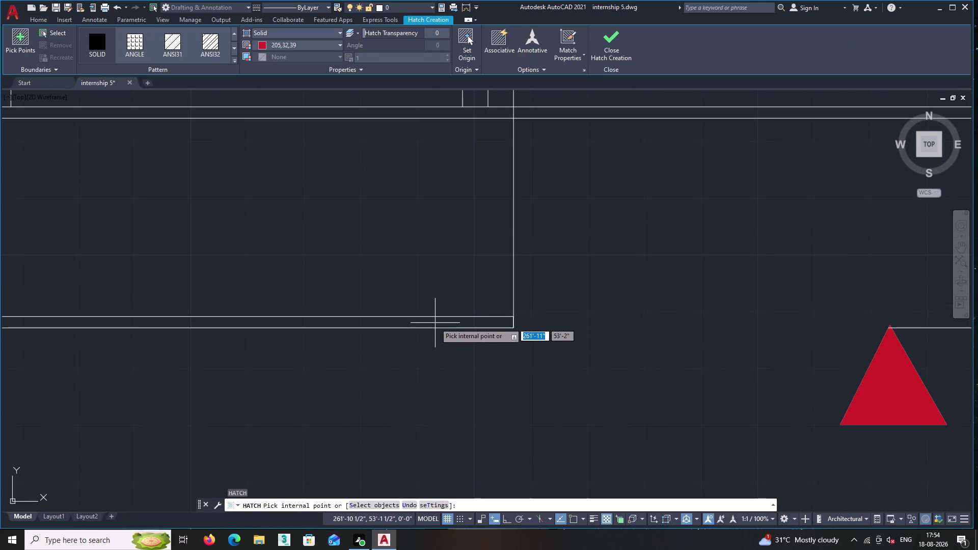
click(435, 323)
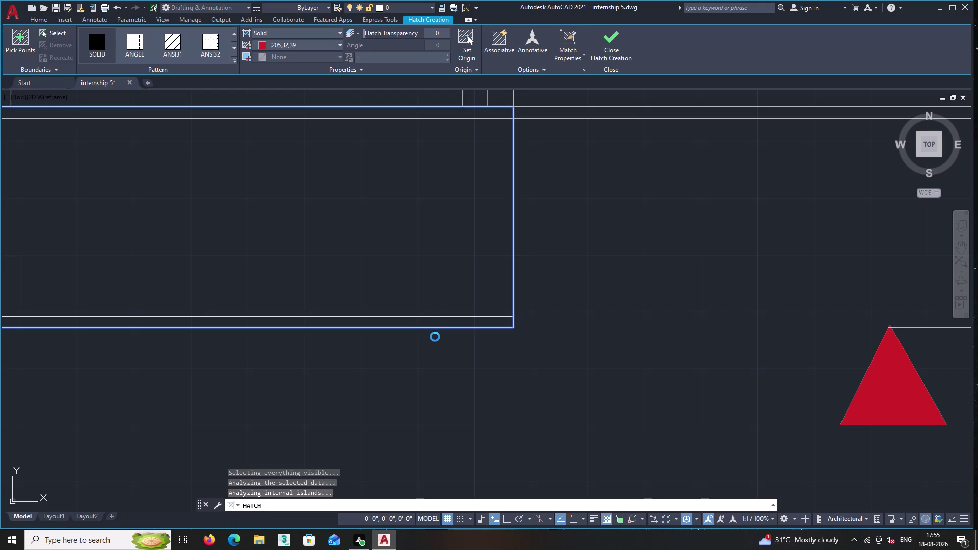
key(Escape)
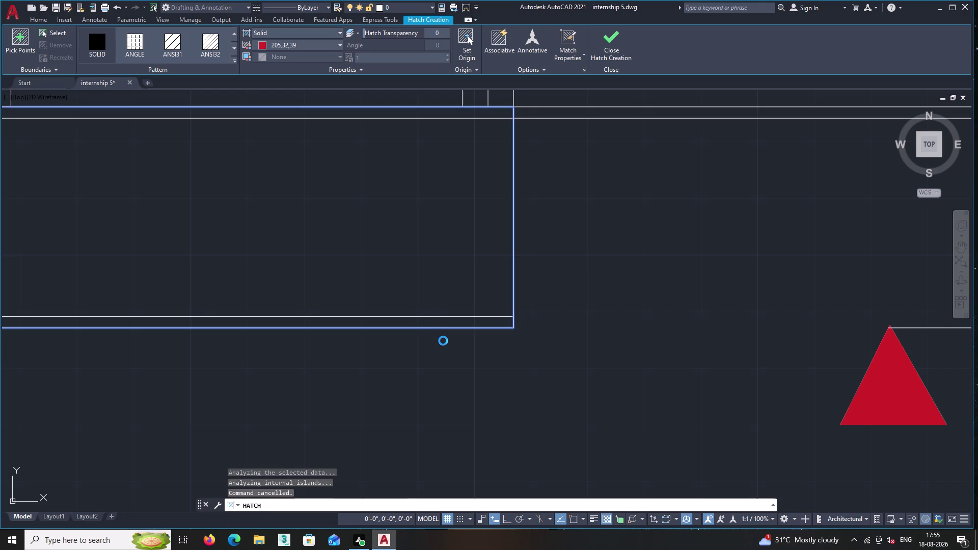
key(ctrl+z)
key(Escape)
key(Escape)
key(ctrl+z)
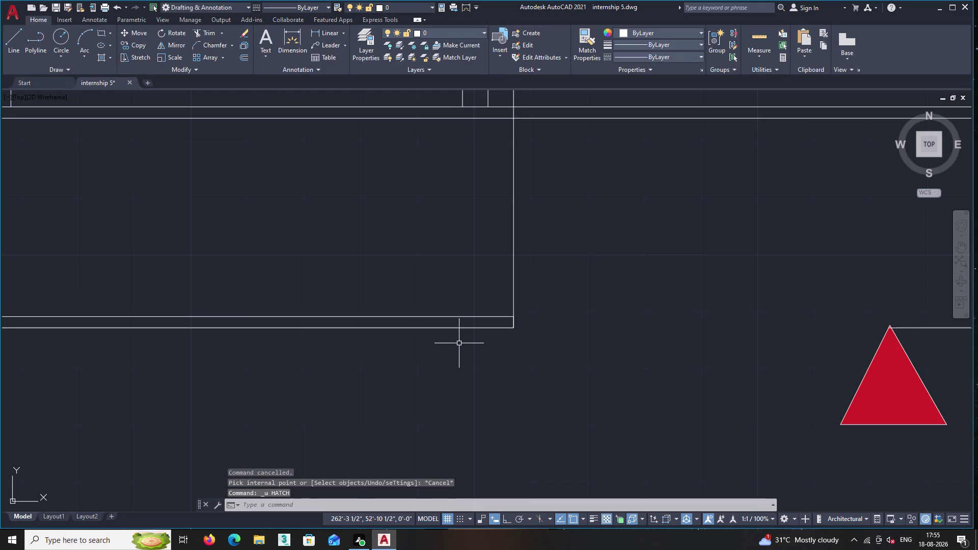
middle_drag(422, 278, 587, 242)
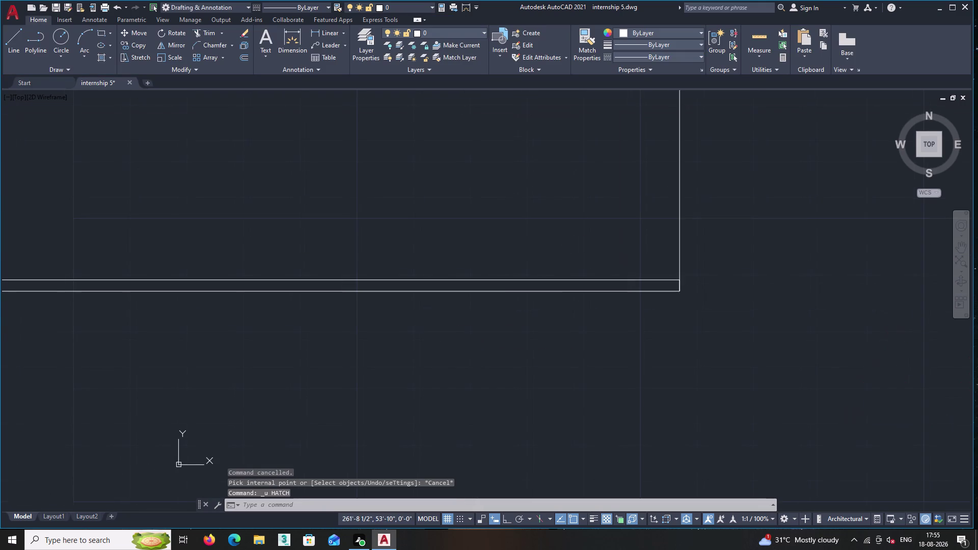
scroll(up, 3)
scroll(up, 3)
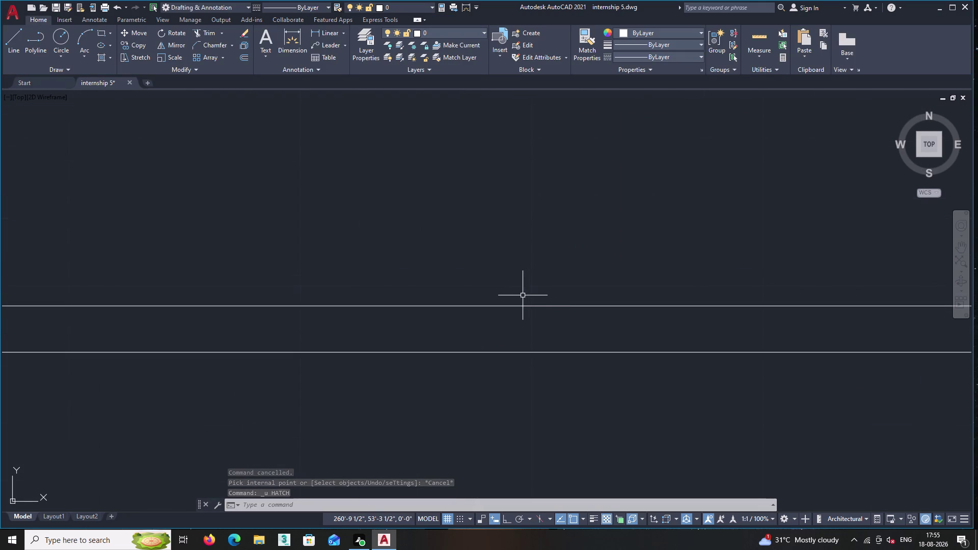
key(h)
key(Return)
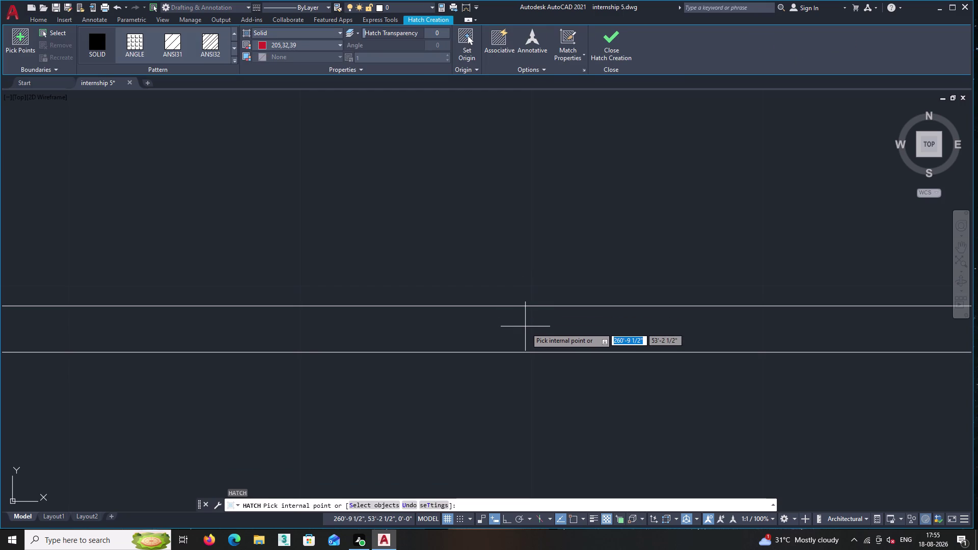
click(527, 327)
click(527, 327)
click(527, 327)
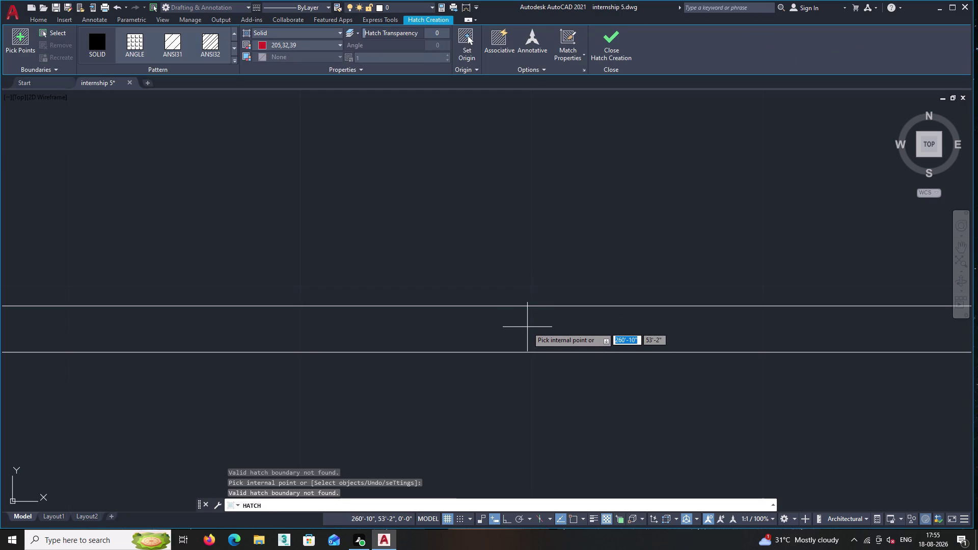
scroll(down, 3)
middle_click(498, 325)
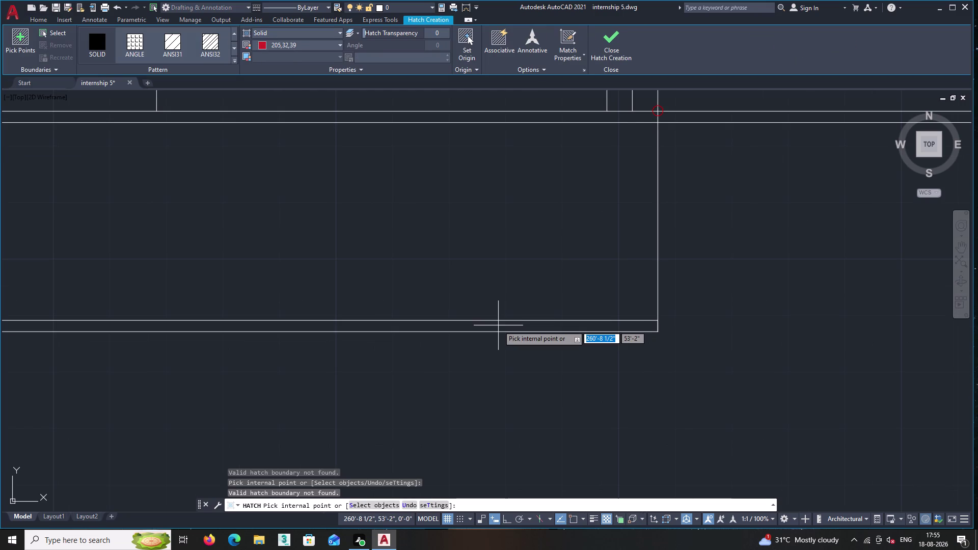
click(498, 325)
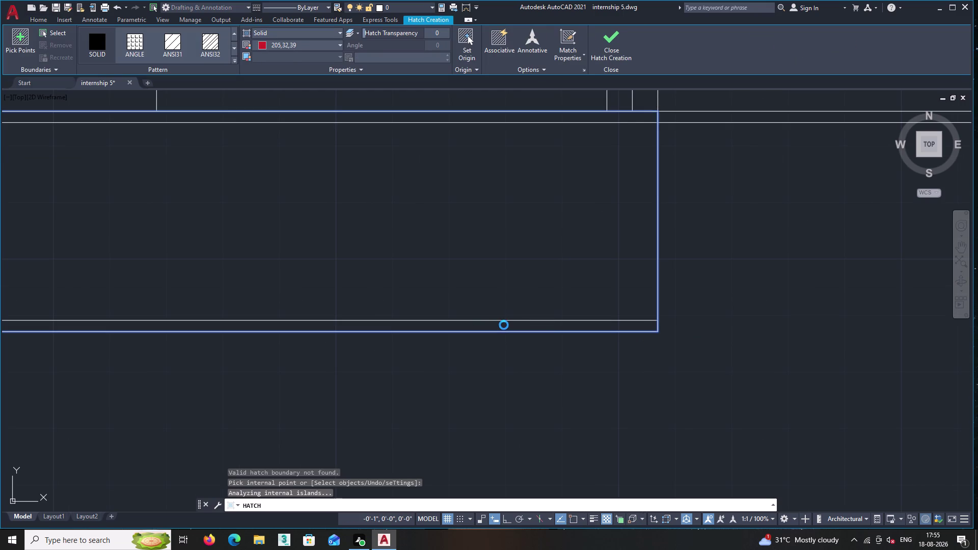
key(Escape)
key(Escape)
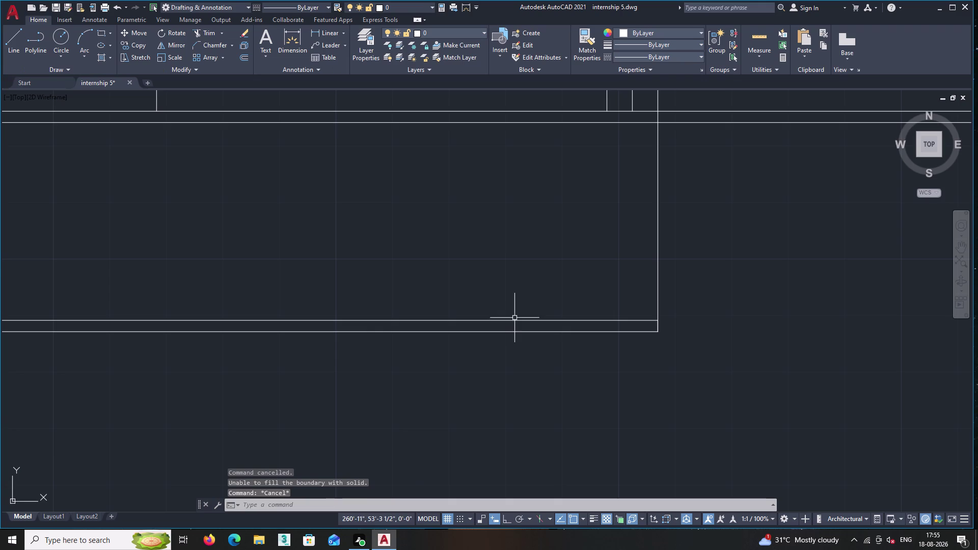
scroll(down, 3)
middle_drag(553, 280, 552, 318)
scroll(up, 3)
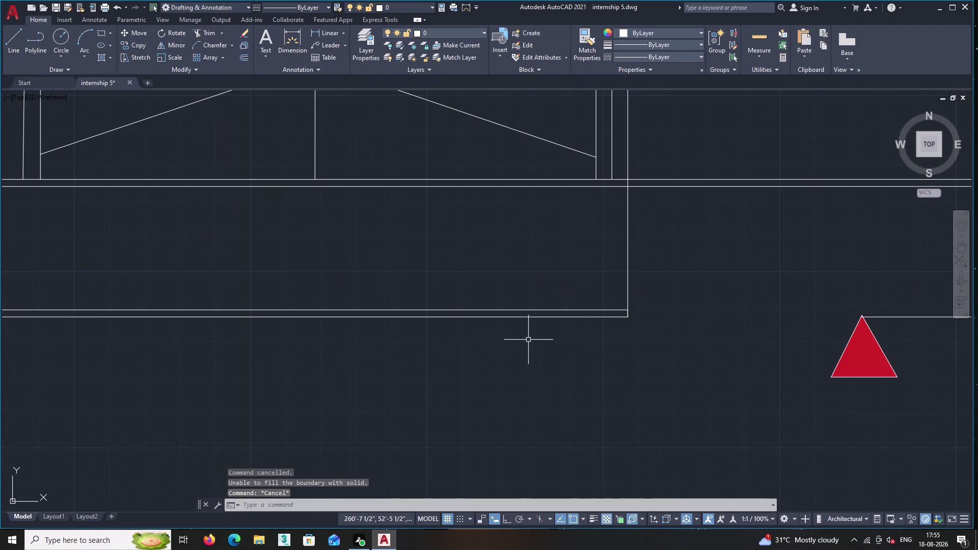
middle_drag(565, 296, 591, 334)
scroll(down, 3)
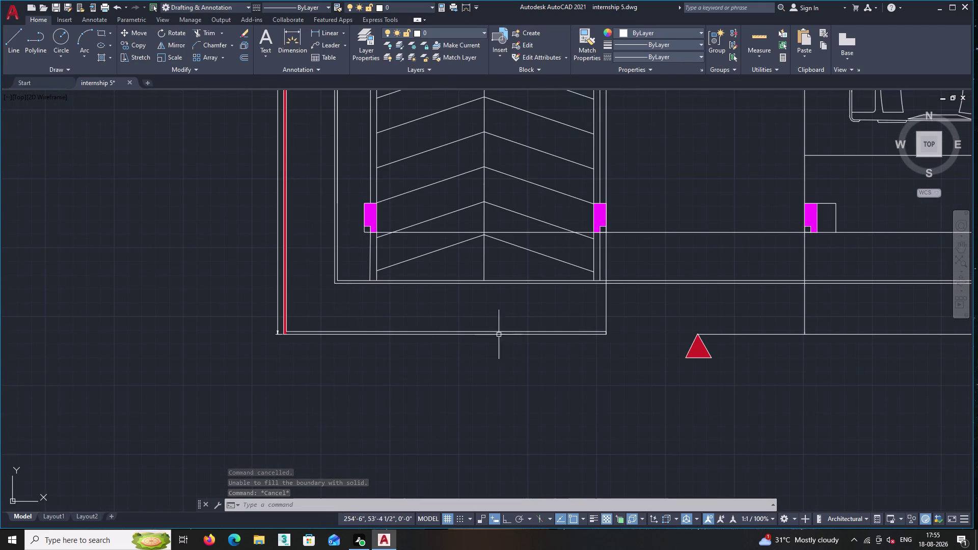
scroll(up, 3)
scroll(down, 3)
middle_drag(622, 303, 544, 323)
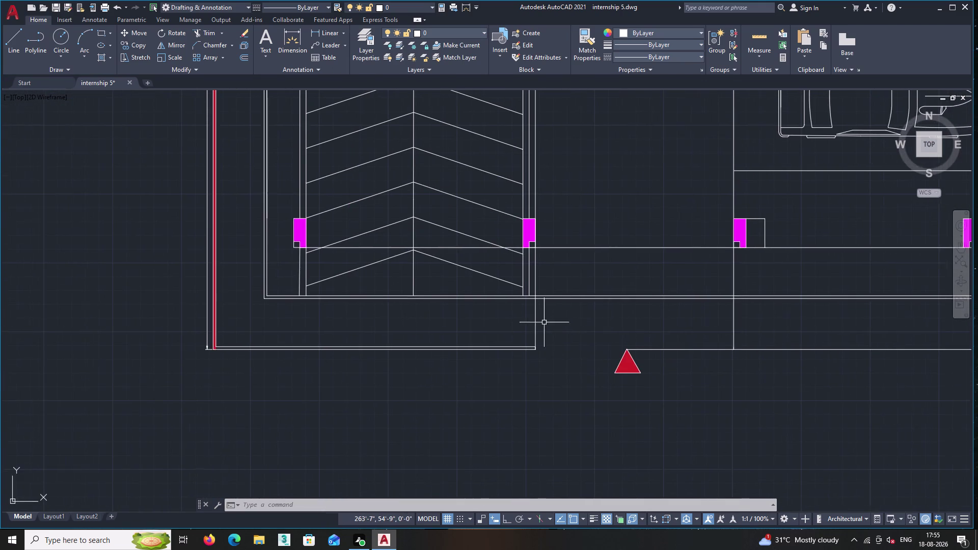
scroll(down, 3)
middle_drag(595, 317, 548, 325)
scroll(up, 3)
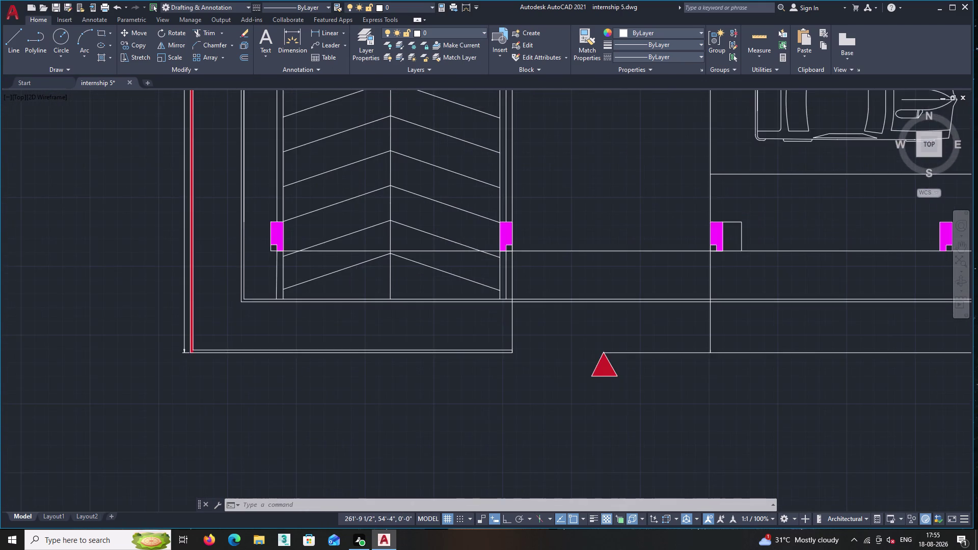
click(526, 337)
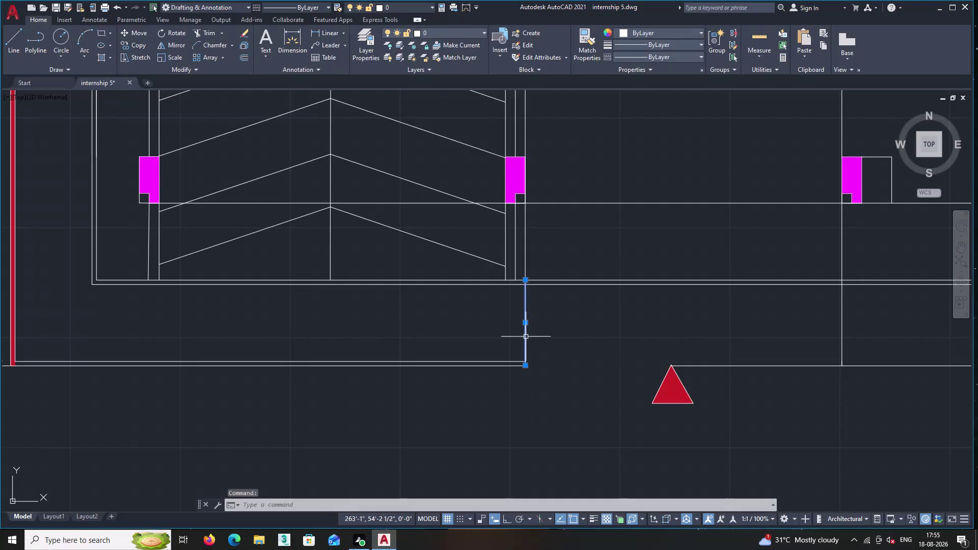
Restart the hatch, then cancel it without filling anything.
key(Return)
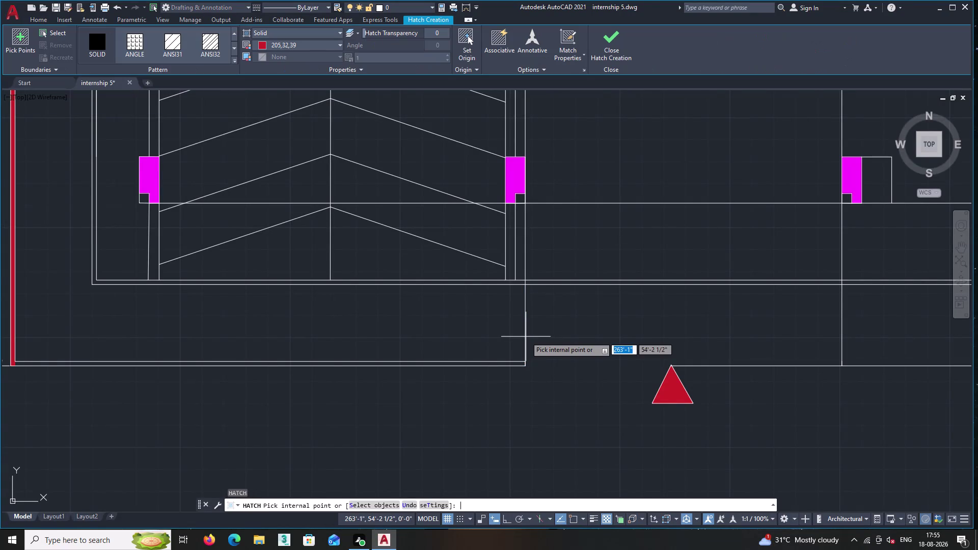
double_click(523, 336)
key(Escape)
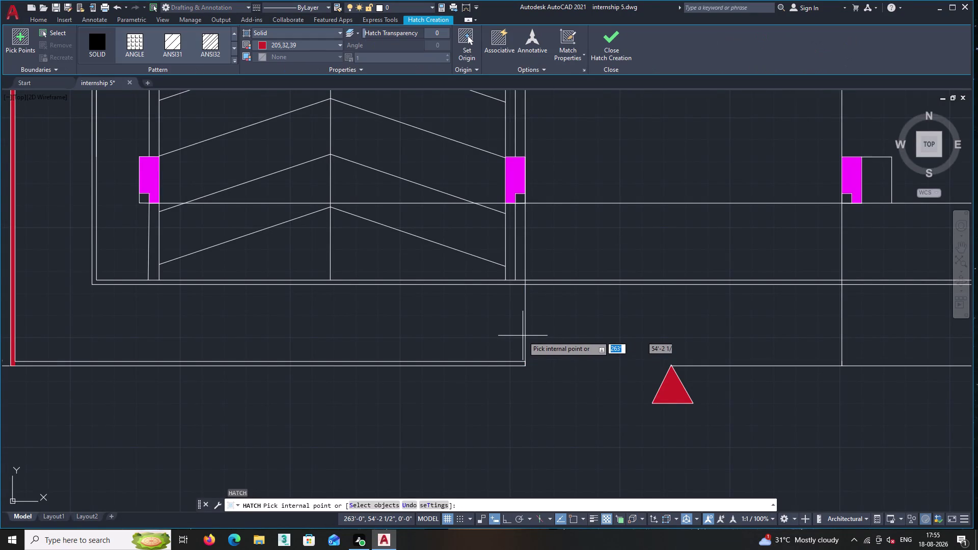
key(Escape)
Erase the short vertical line at the bottom wall end.
click(525, 336)
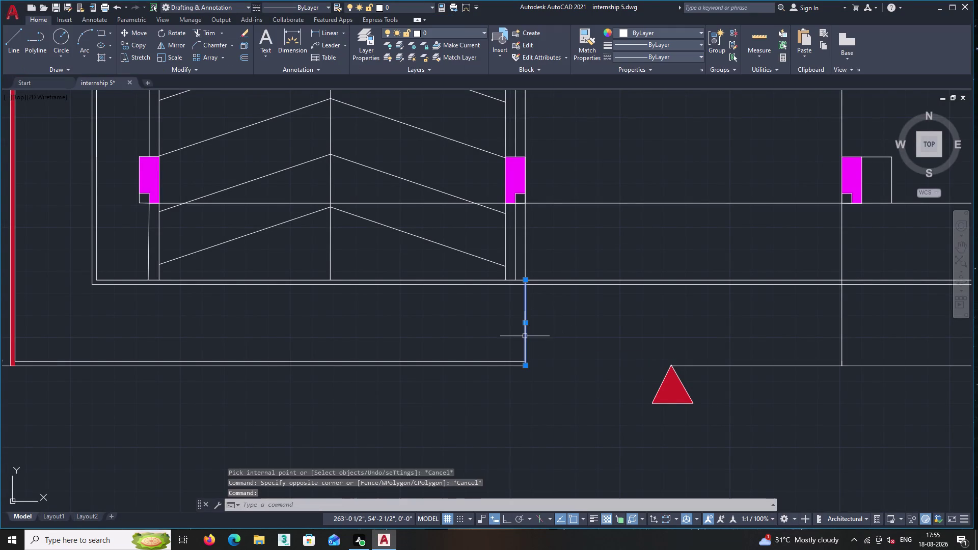
key(Delete)
middle_drag(494, 343, 560, 339)
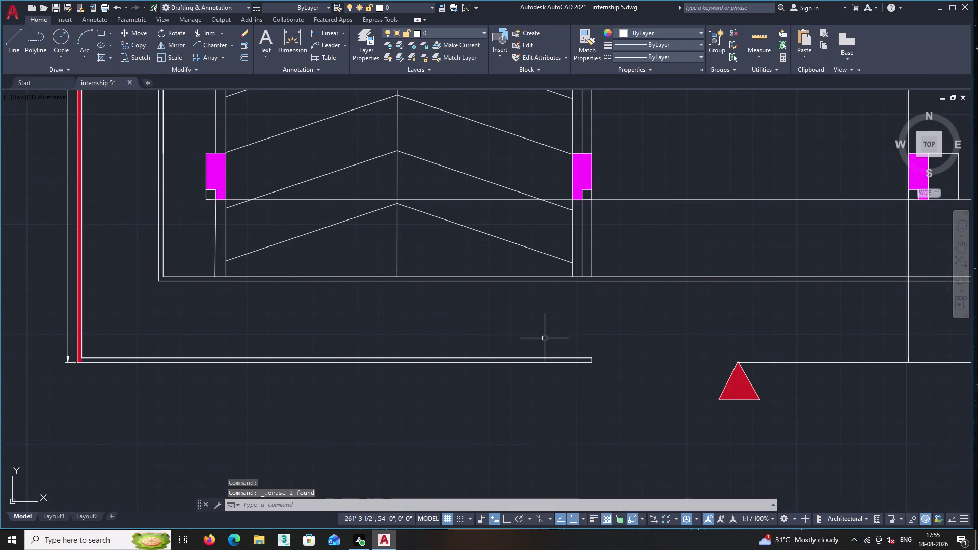
key(h)
key(Return)
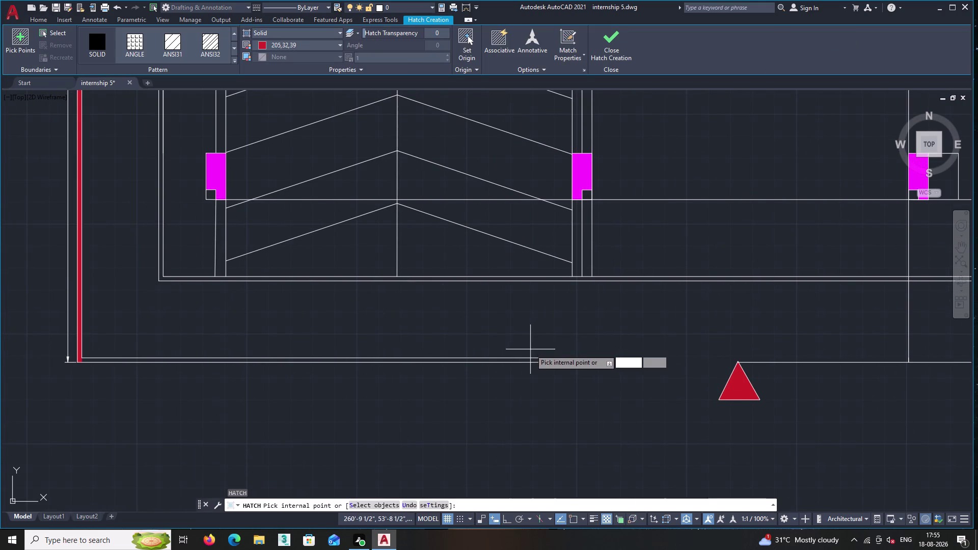
click(528, 362)
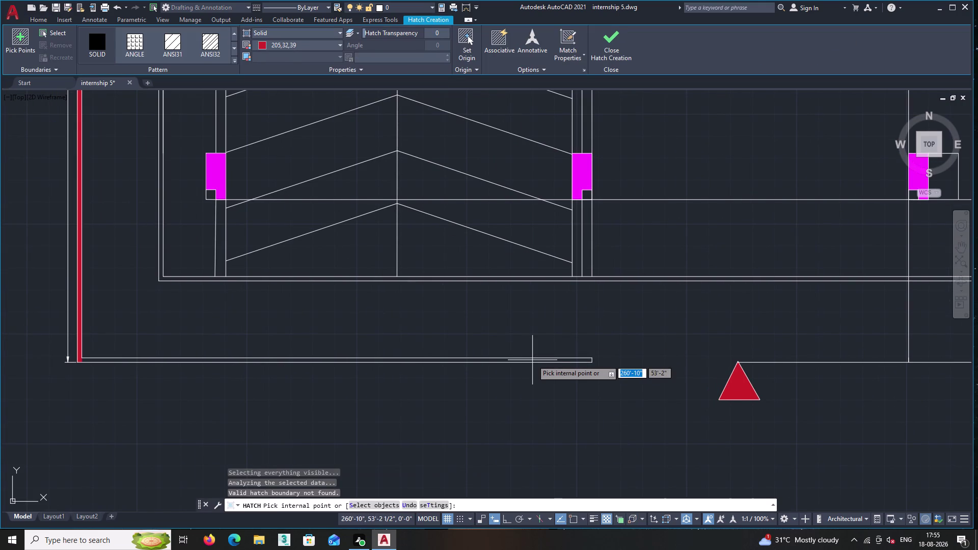
double_click(532, 360)
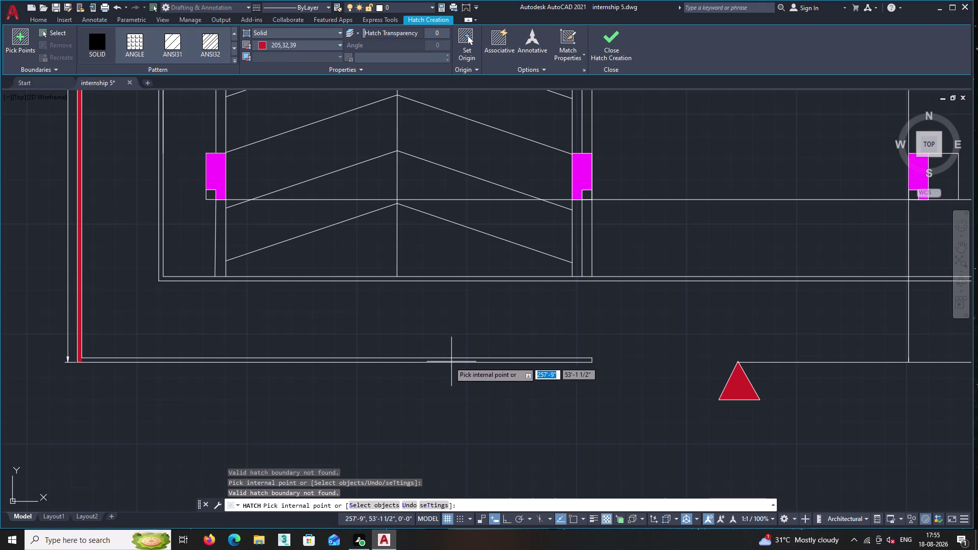
scroll(up, 3)
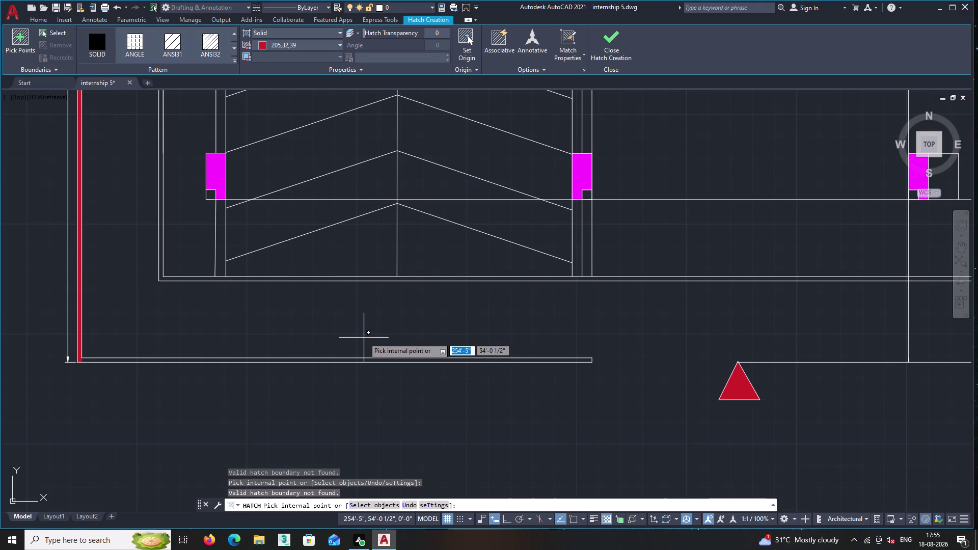
scroll(down, 3)
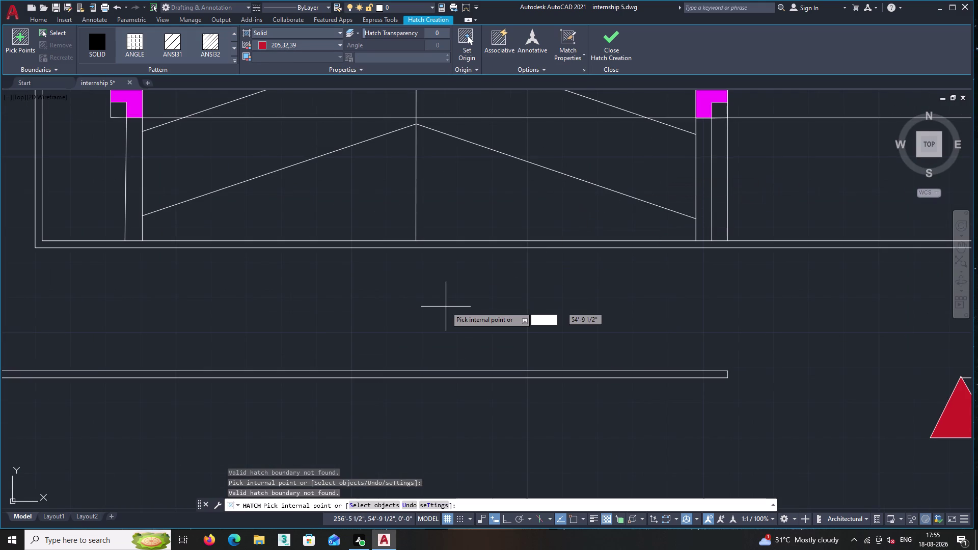
scroll(down, 3)
middle_drag(443, 308, 582, 264)
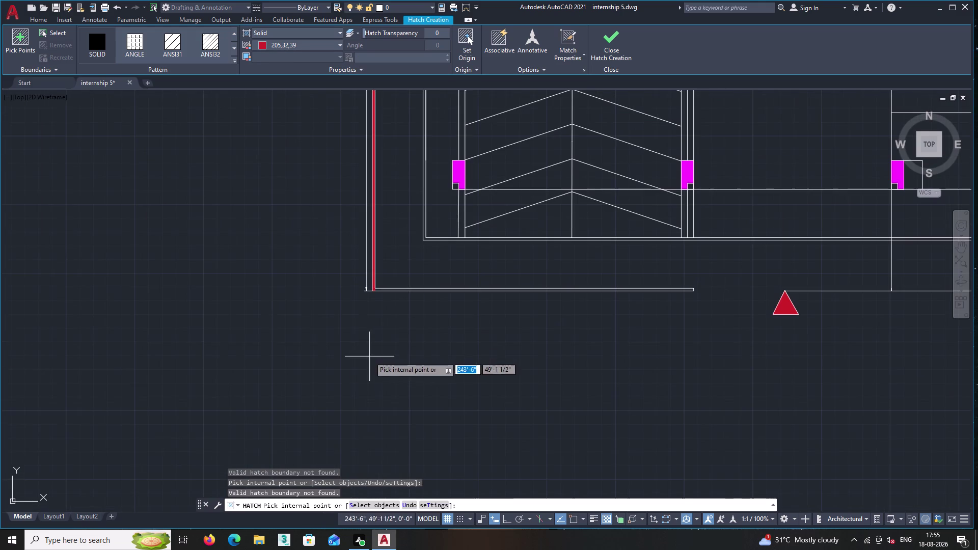
scroll(up, 3)
scroll(up, 3)
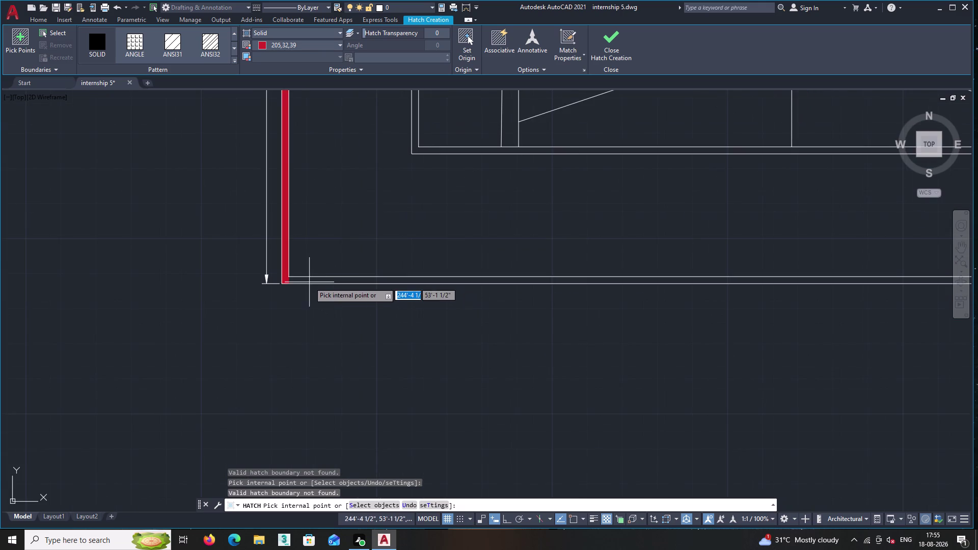
scroll(up, 3)
Exit Hatch and draw a closing line from the red wall edge to the lower wall line.
scroll(up, 3)
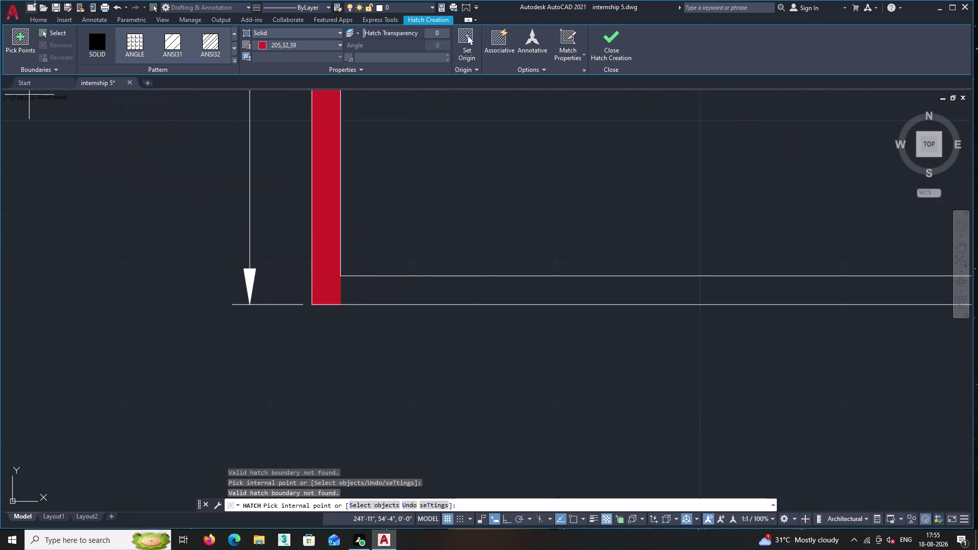
click(29, 16)
click(12, 37)
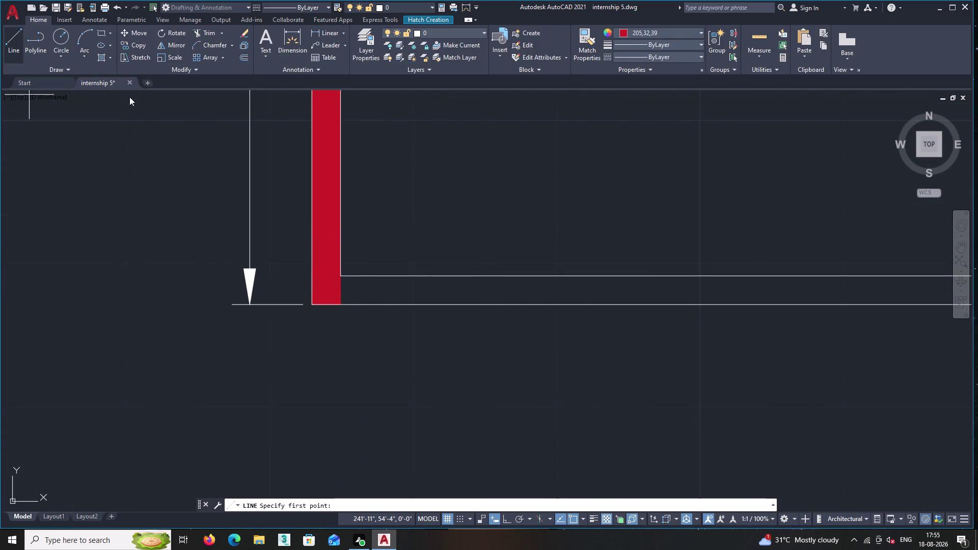
scroll(up, 3)
click(346, 267)
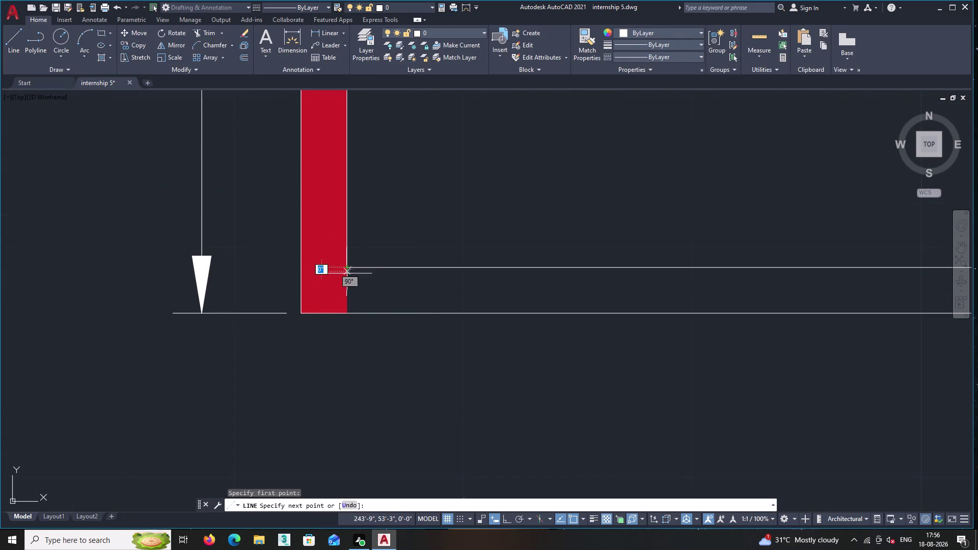
click(346, 315)
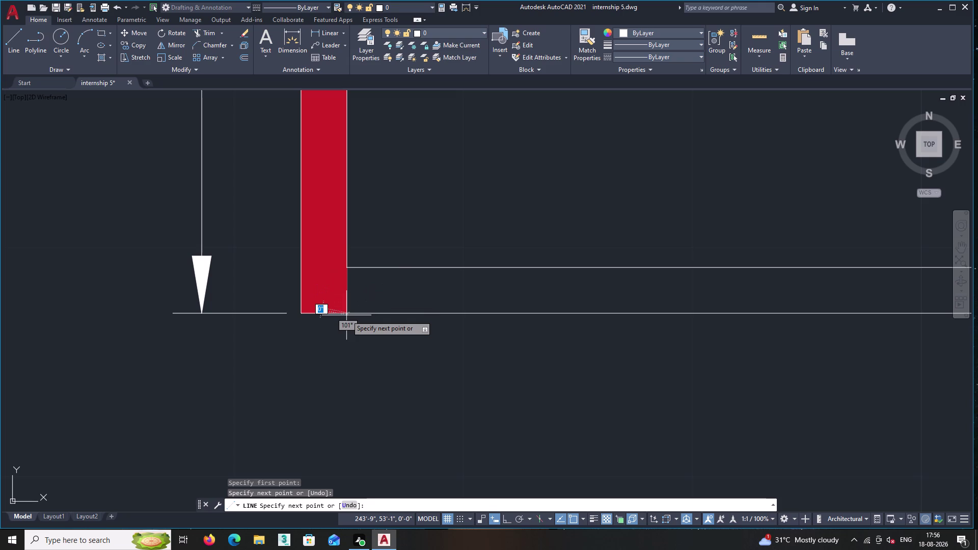
key(Escape)
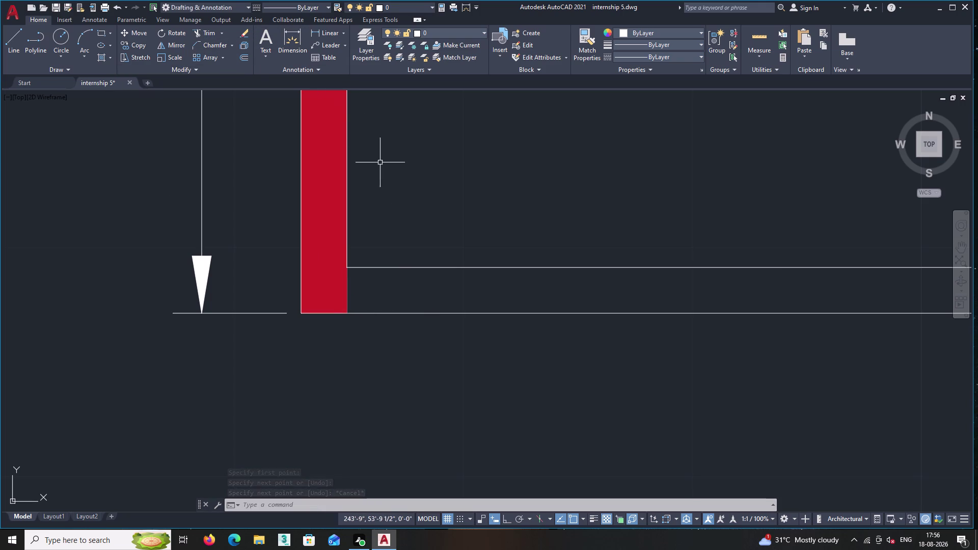
Shift the view around the wall corner and start a new hatch fill.
scroll(down, 3)
middle_drag(425, 210, 358, 229)
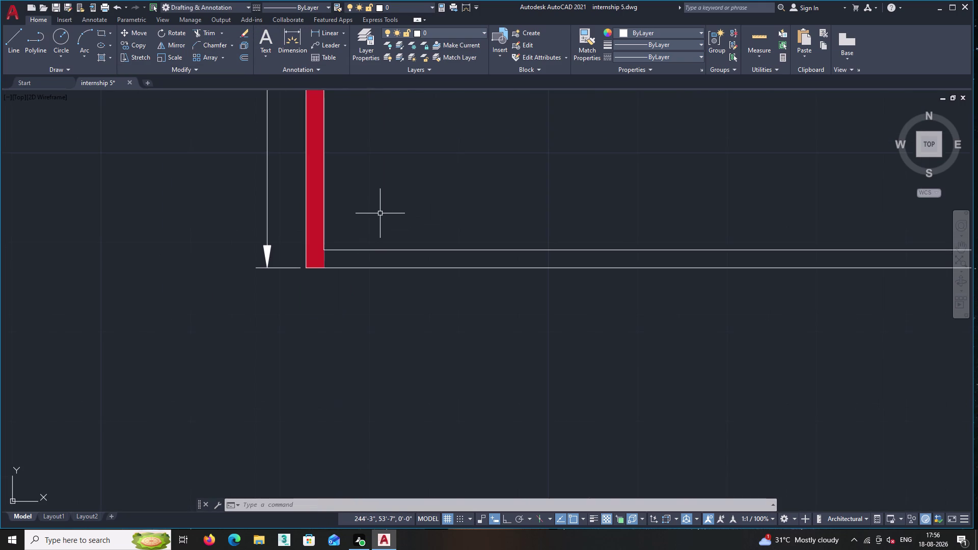
key(h)
key(Return)
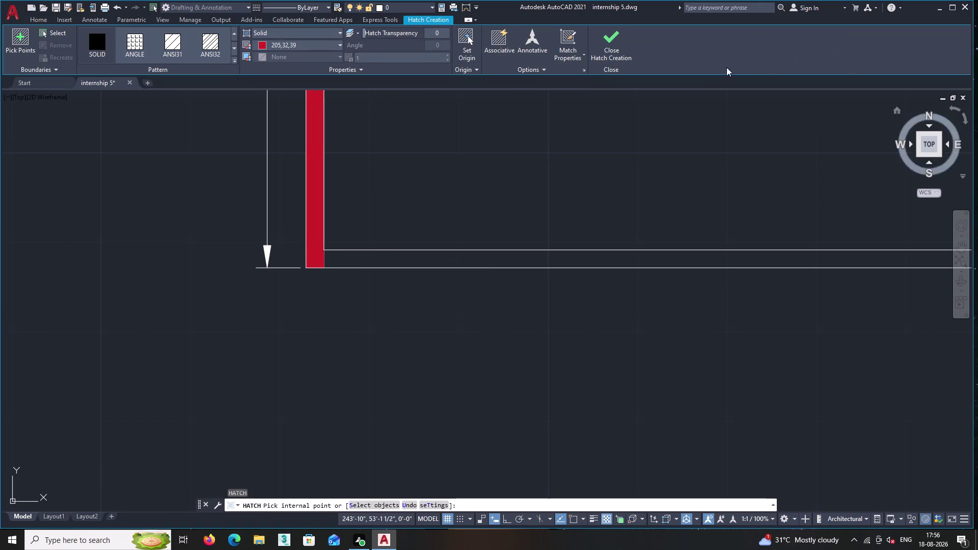
Choose the SOLID hatch pattern and pick inside the horizontal wall strip.
double_click(107, 45)
click(92, 45)
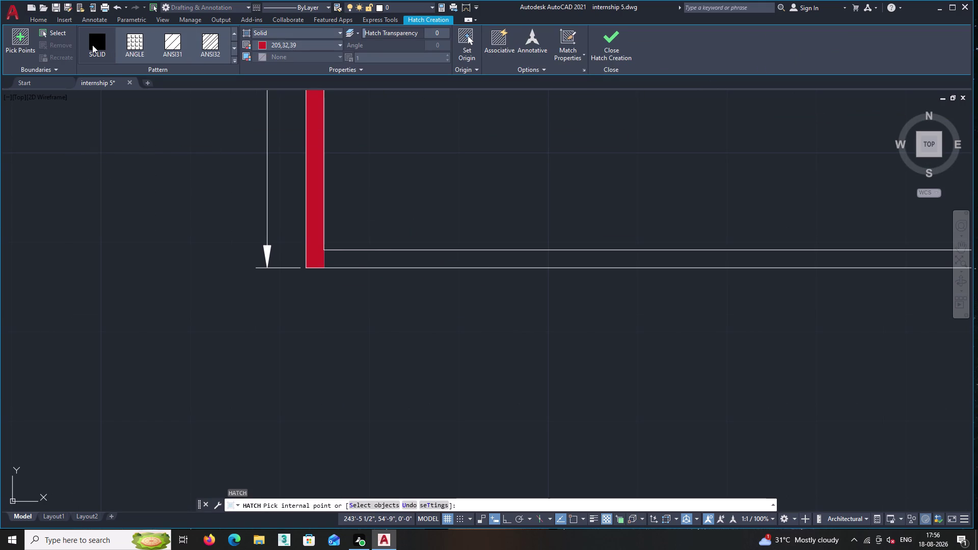
click(92, 44)
double_click(372, 258)
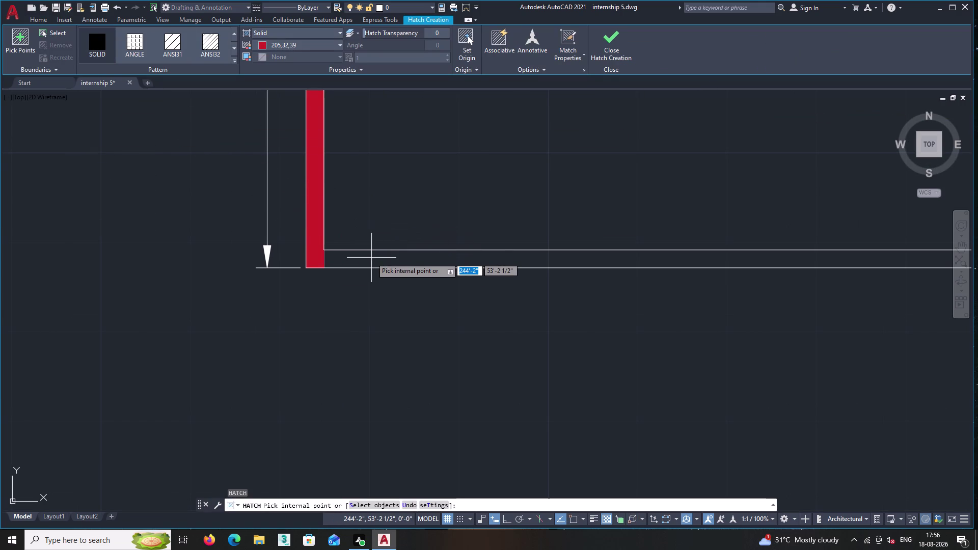
triple_click(371, 258)
click(371, 257)
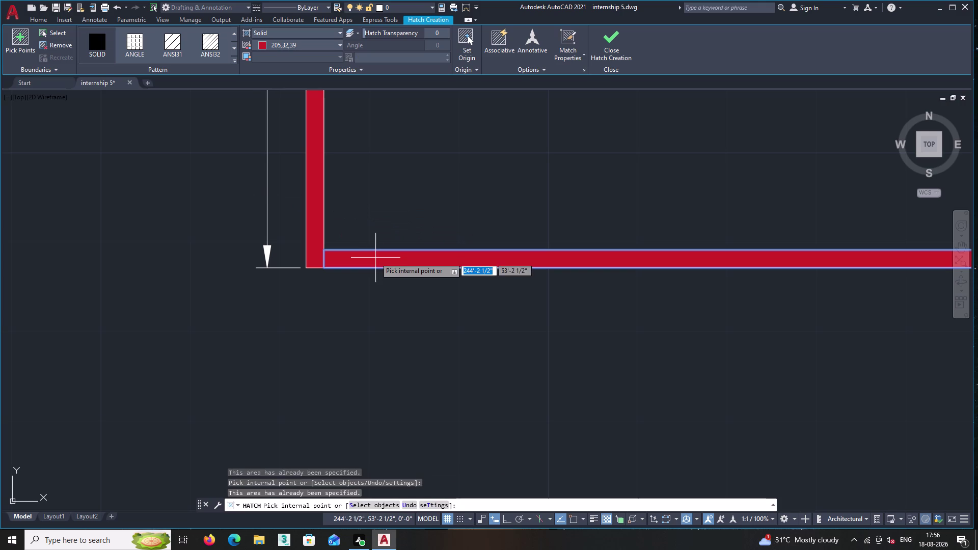
Finish the red solid fill and check where it meets the vertical wall.
scroll(down, 3)
middle_drag(410, 327, 175, 376)
scroll(down, 3)
middle_drag(345, 368, 323, 351)
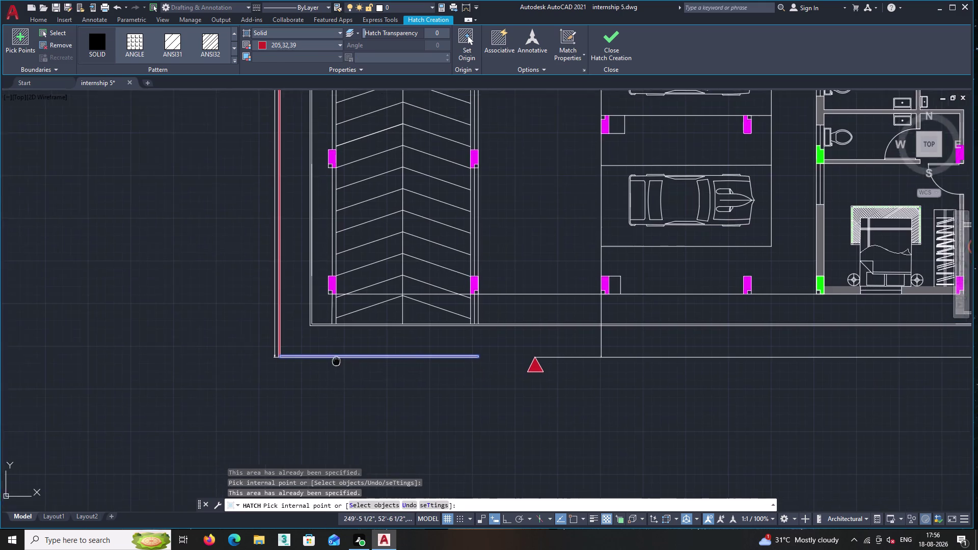
middle_drag(323, 351, 298, 334)
scroll(up, 3)
key(Escape)
middle_drag(228, 328, 236, 329)
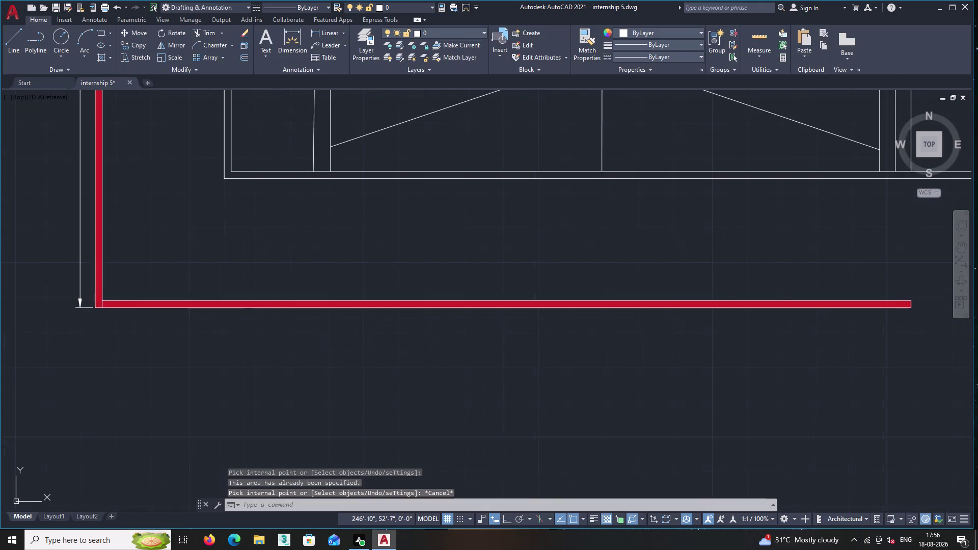
middle_drag(237, 328, 385, 327)
scroll(up, 3)
scroll(up, 3)
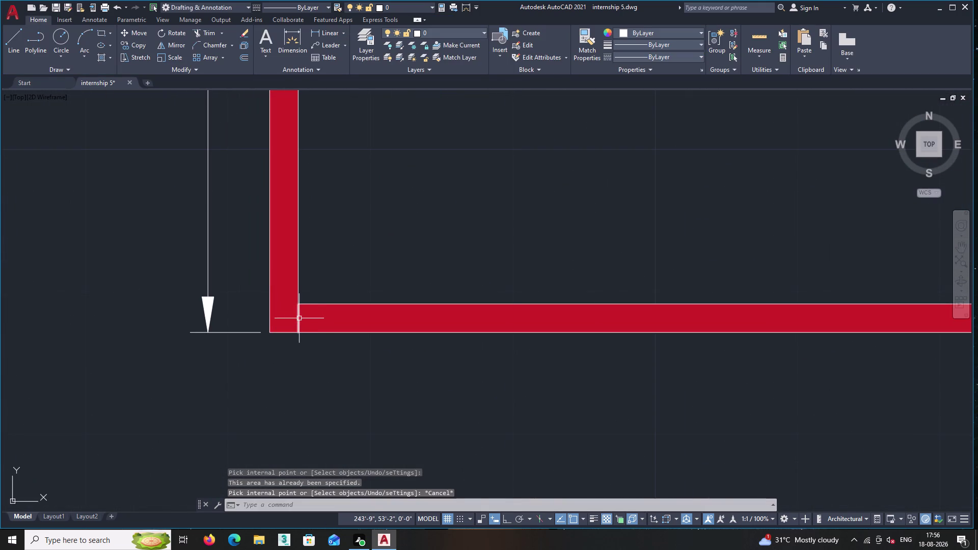
Delete the stray line at the corner, then locate the red wall strip's end.
double_click(299, 319)
key(Delete)
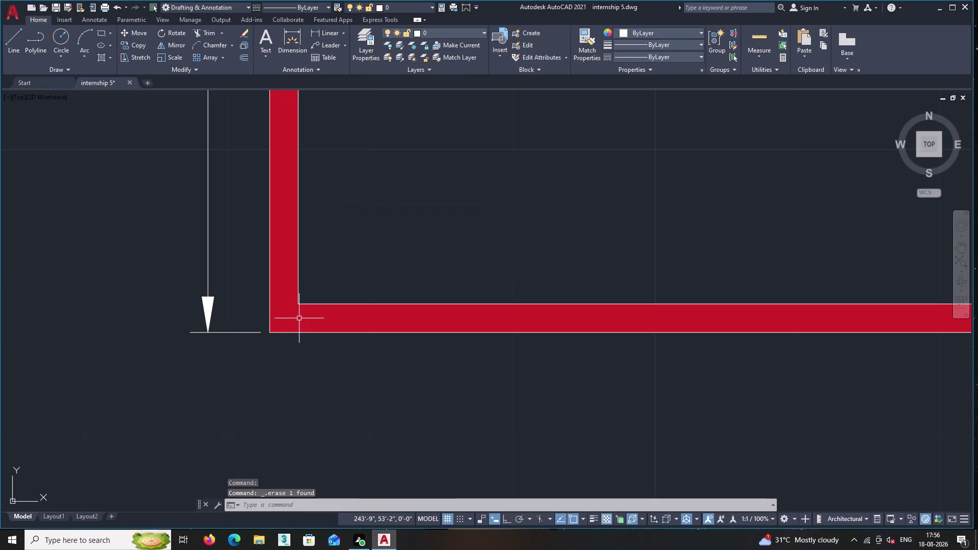
scroll(down, 3)
middle_drag(338, 347, 43, 293)
scroll(down, 3)
middle_drag(482, 357, 365, 398)
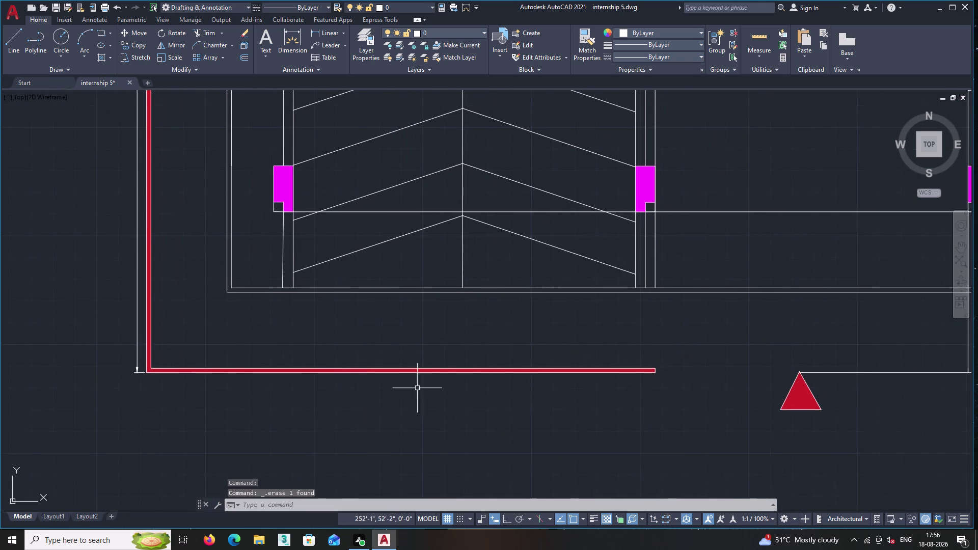
scroll(up, 3)
scroll(up, 3)
scroll(down, 3)
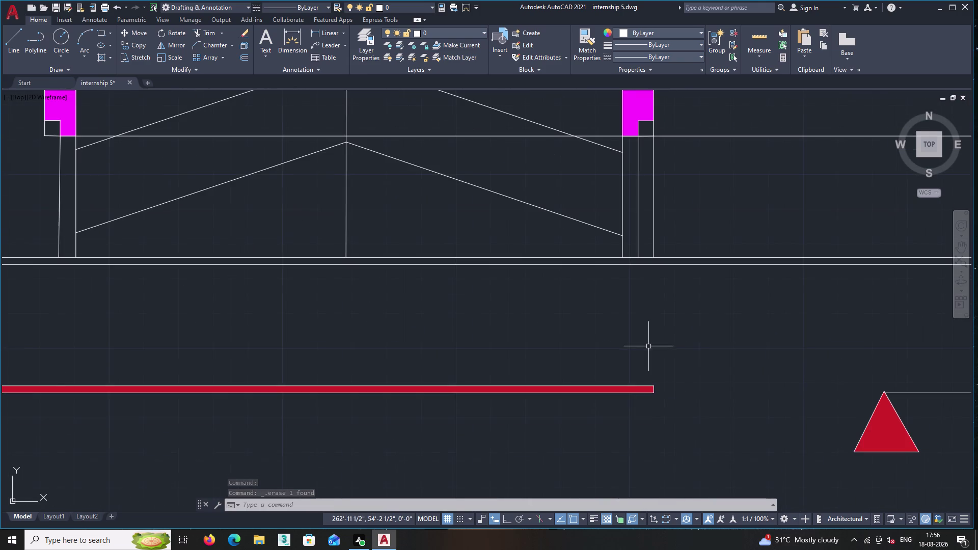
scroll(down, 3)
middle_drag(696, 351, 602, 350)
scroll(up, 3)
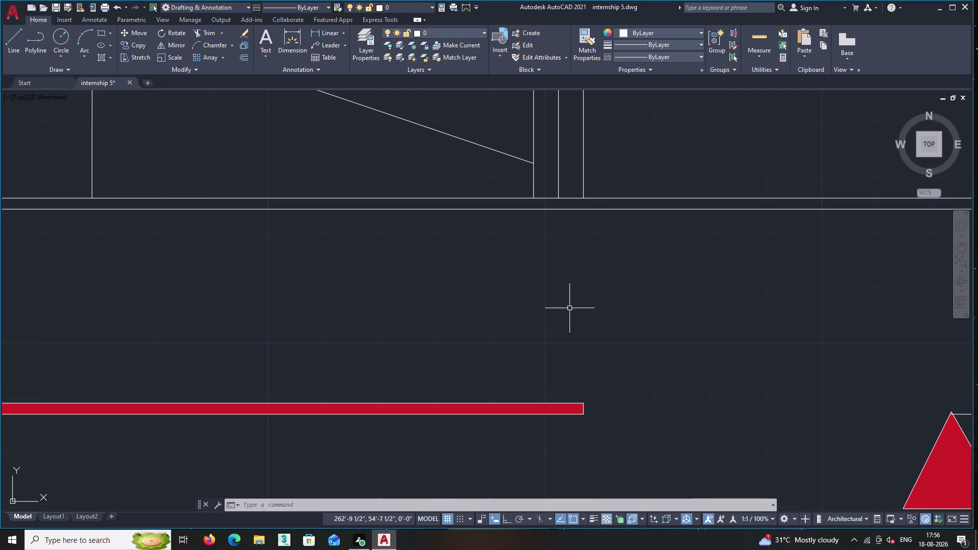
Draw a vertical line from the upper boundary line down to the red wall's end.
click(14, 36)
click(583, 197)
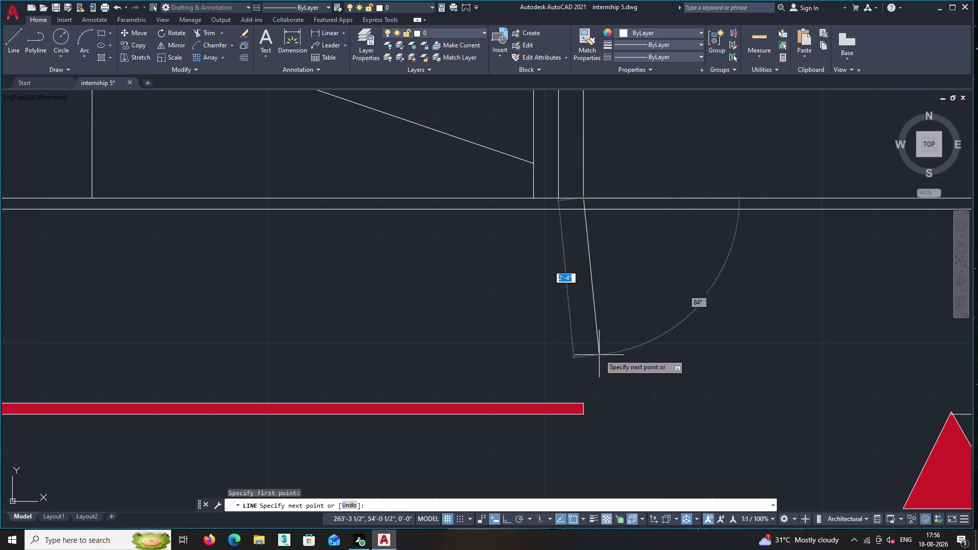
middle_drag(595, 350, 553, 295)
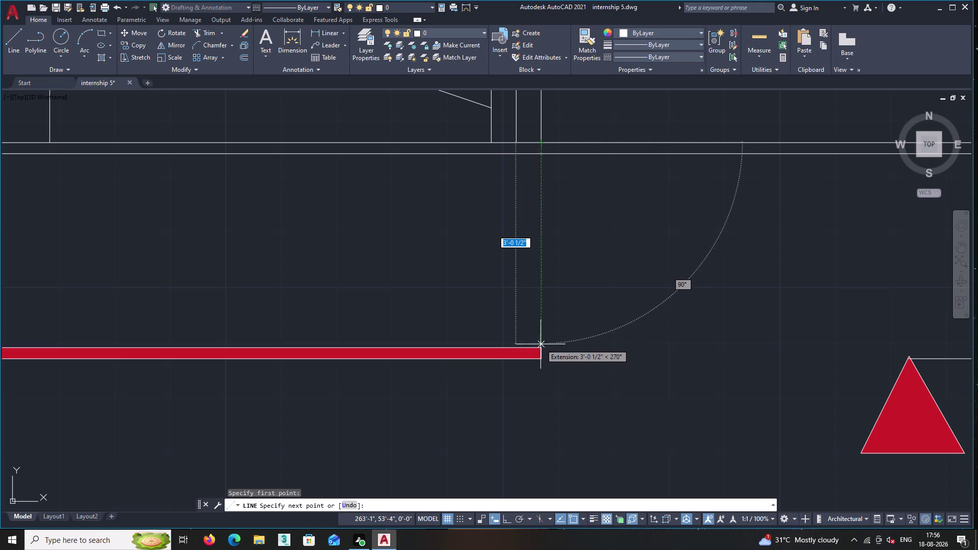
click(541, 360)
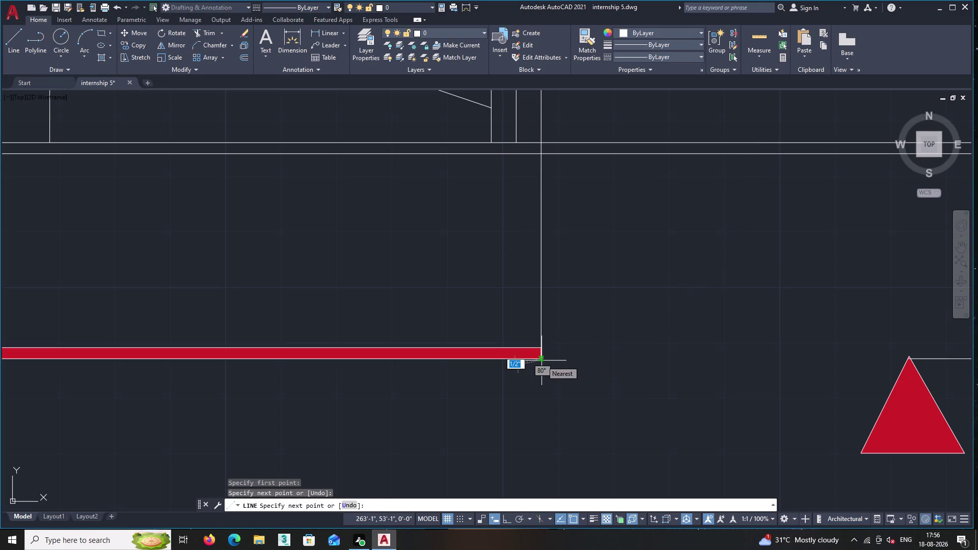
key(Return)
scroll(down, 3)
middle_drag(597, 344, 507, 373)
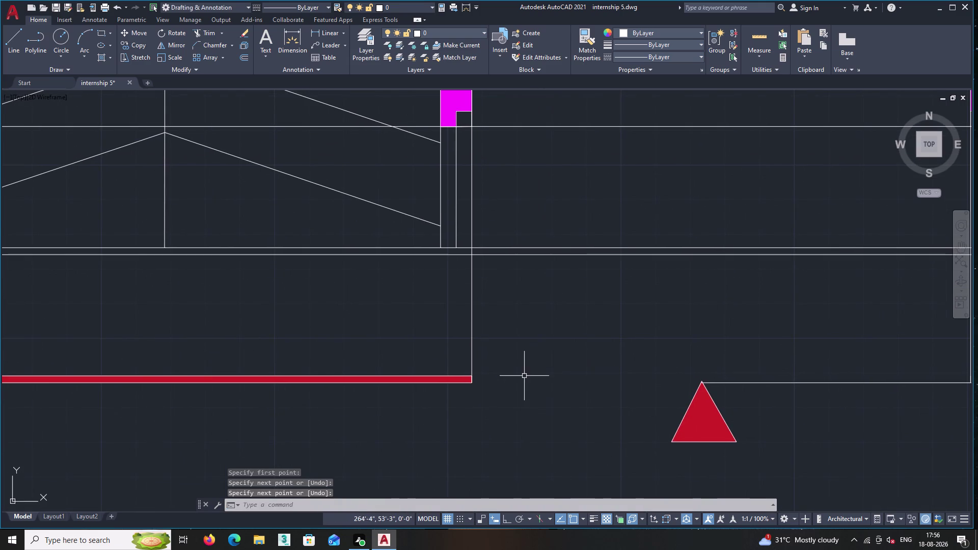
scroll(down, 3)
middle_drag(716, 370, 585, 375)
scroll(down, 3)
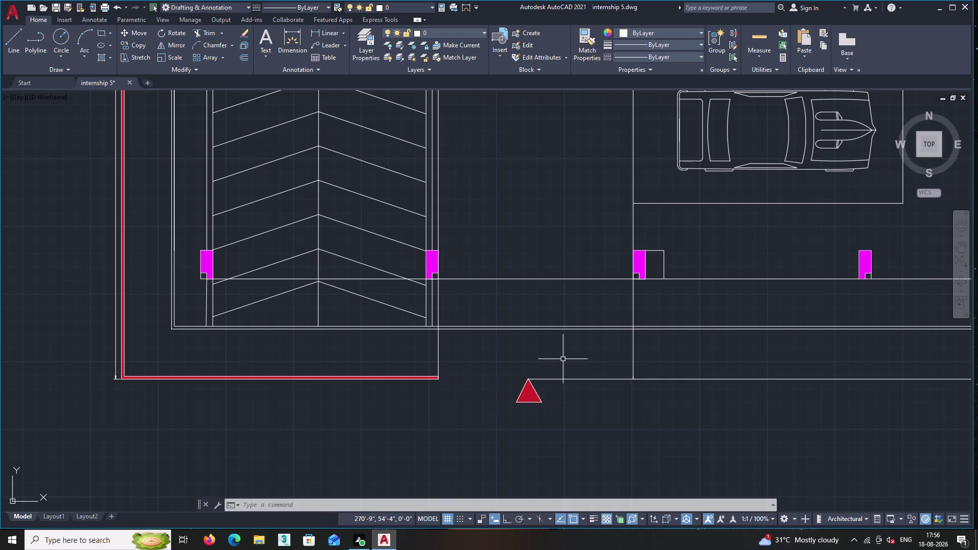
Trim the extra line using a fence with the TR command.
text(tr)
key(Return)
click(572, 370)
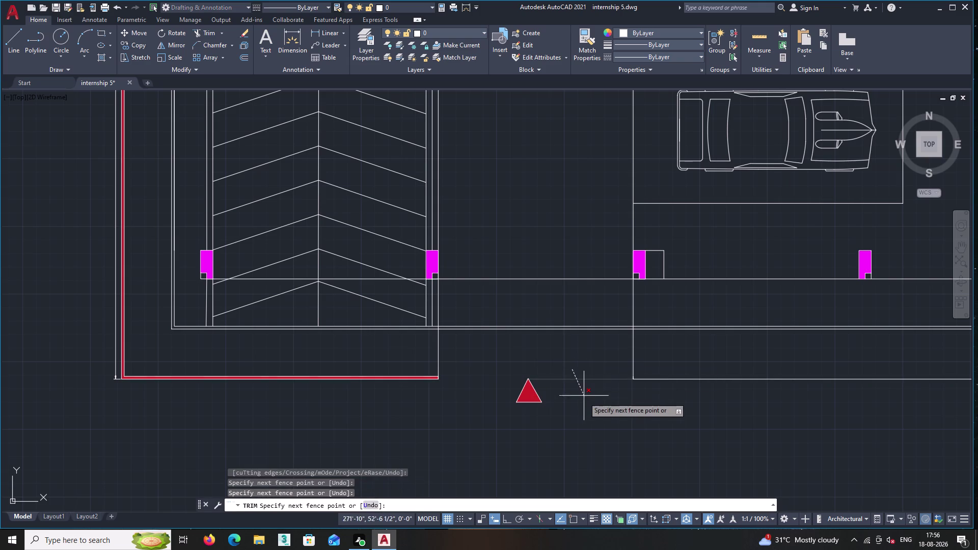
click(586, 401)
middle_drag(610, 391, 532, 405)
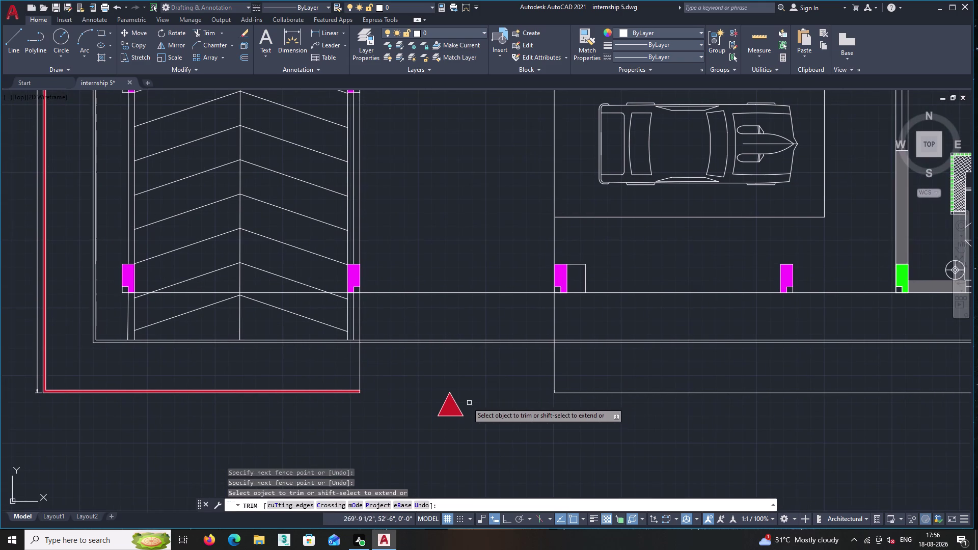
middle_drag(557, 414, 505, 395)
scroll(down, 3)
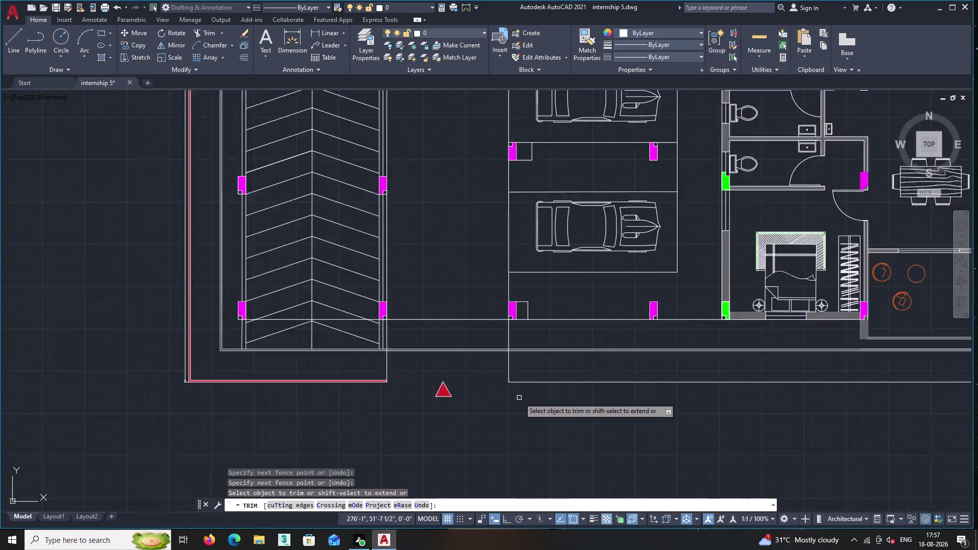
middle_drag(569, 409, 520, 411)
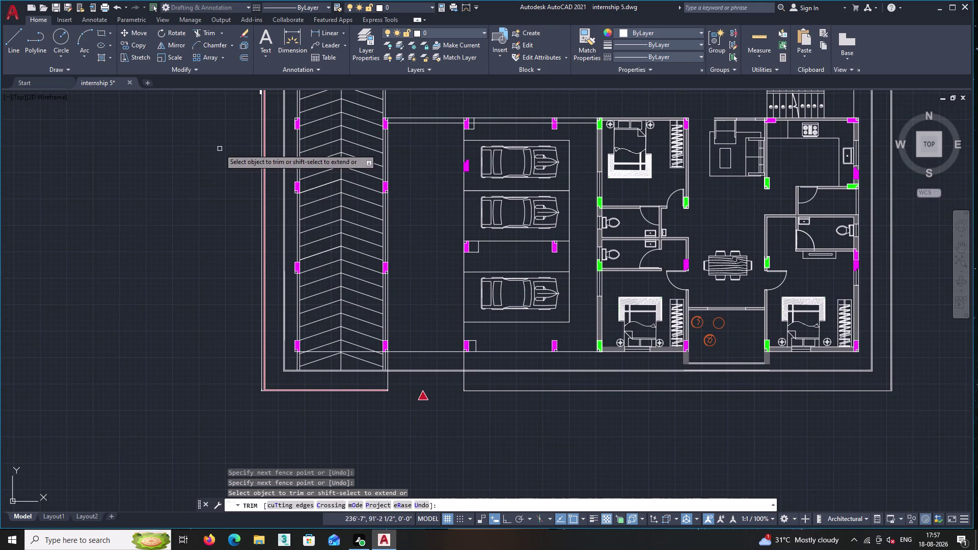
Offset the outer boundary line 2 inches outward.
click(242, 58)
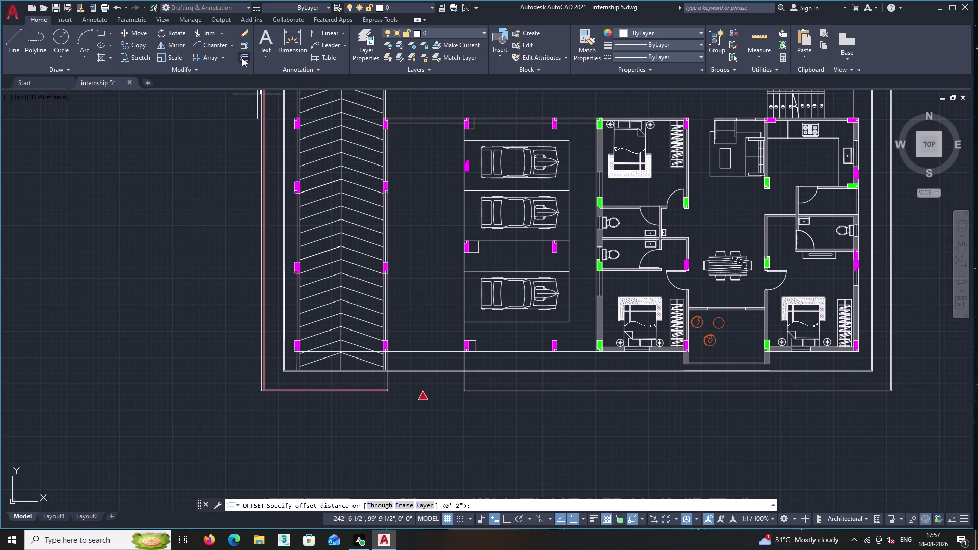
scroll(up, 3)
middle_drag(622, 378, 587, 358)
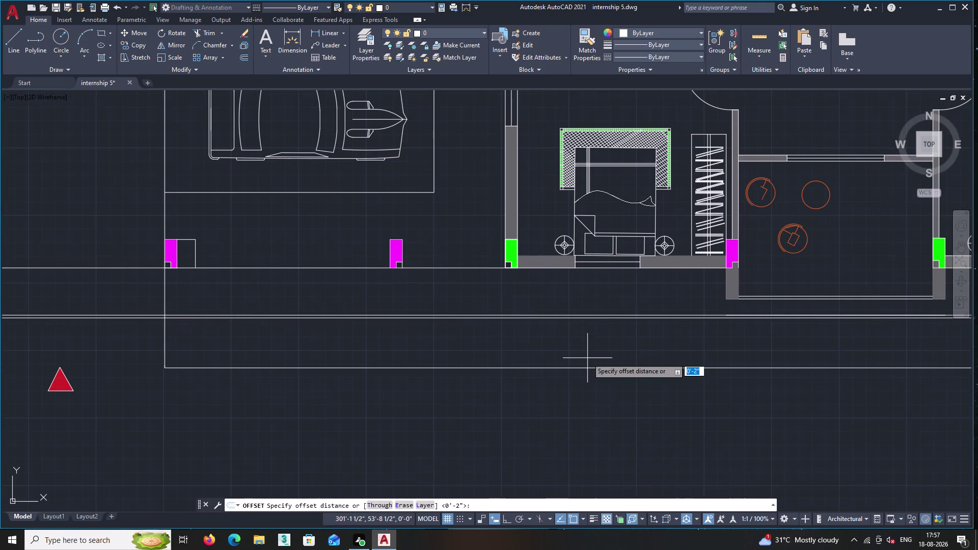
key(2)
key(Return)
double_click(626, 367)
click(618, 353)
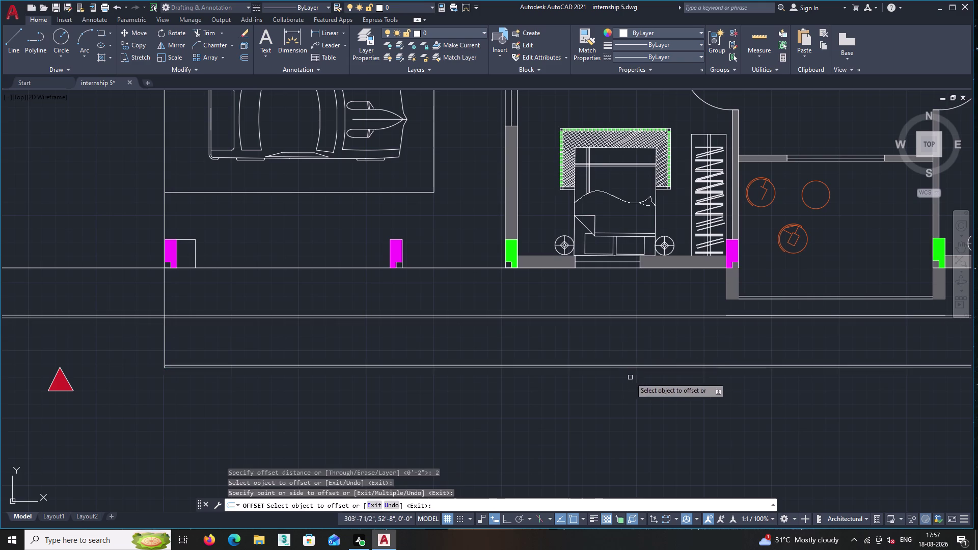
scroll(down, 3)
middle_drag(635, 388, 449, 391)
scroll(up, 3)
scroll(up, 3)
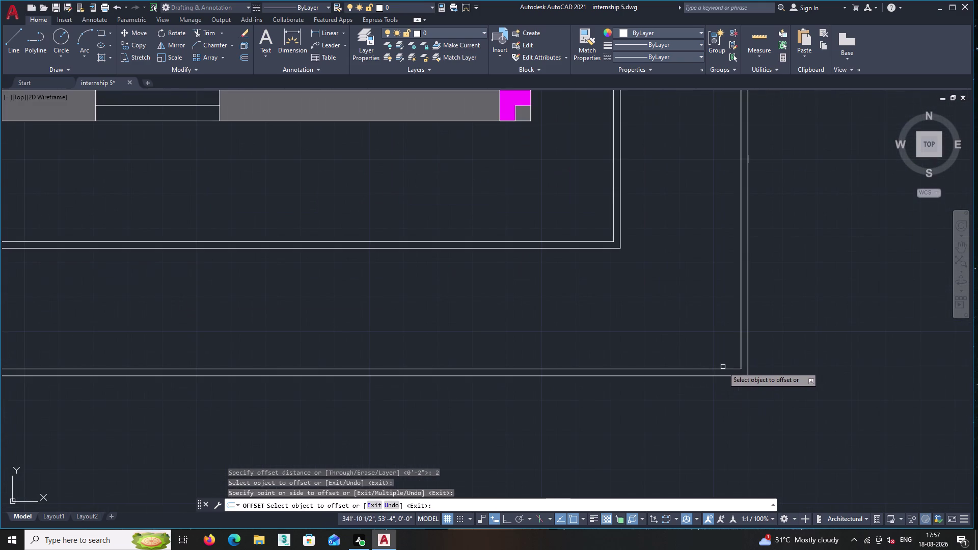
key(Return)
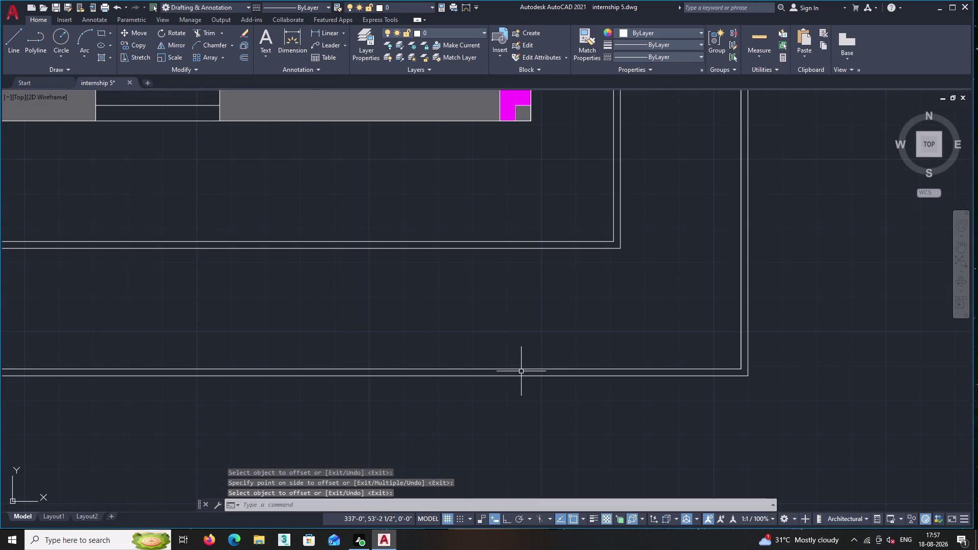
key(h)
key(Return)
Pick two fill points between the boundary lines and dismiss the boundary error.
click(524, 389)
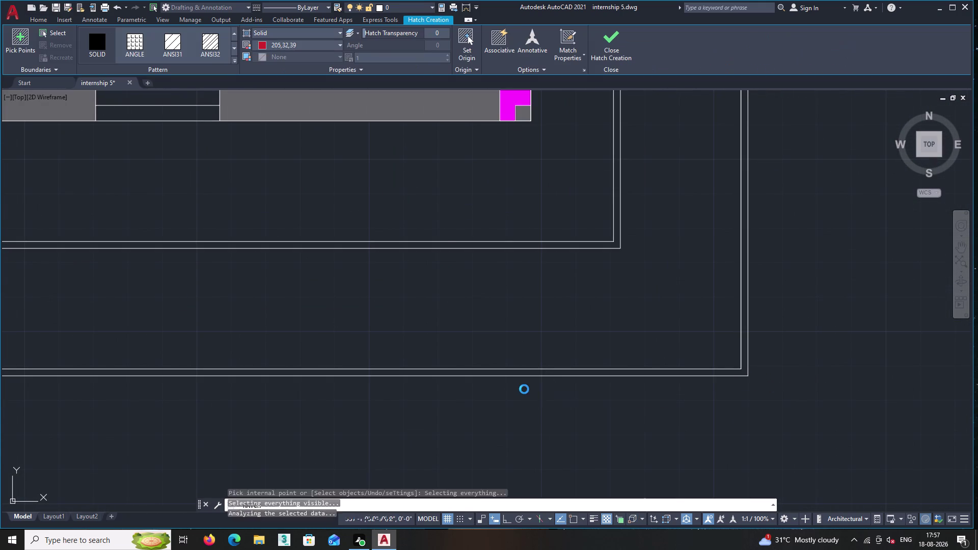
click(529, 369)
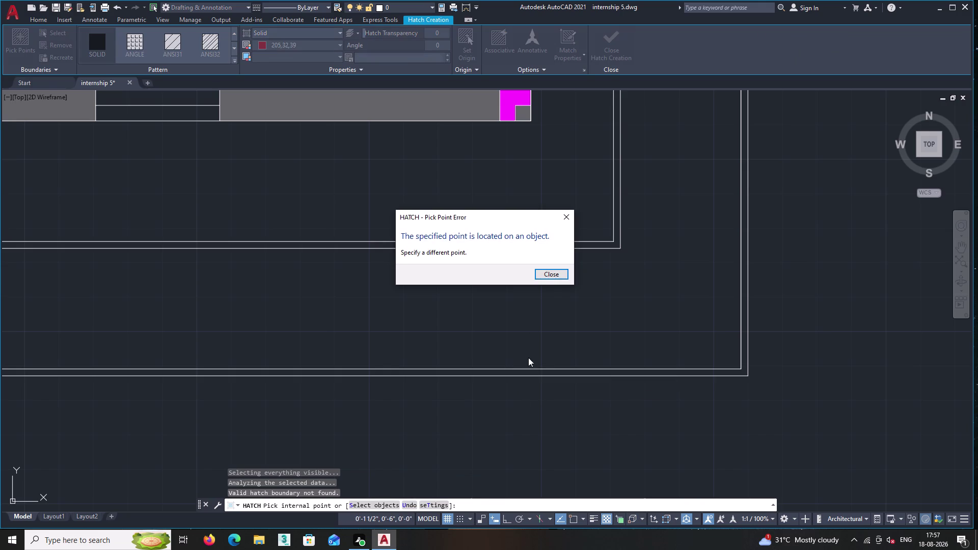
double_click(567, 220)
scroll(down, 3)
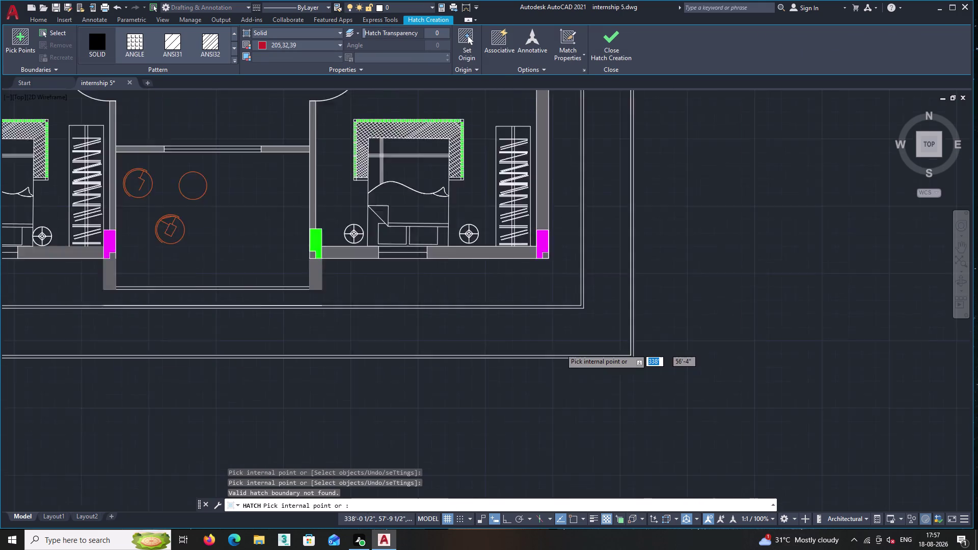
scroll(down, 3)
scroll(down, 3)
scroll(down, 3)
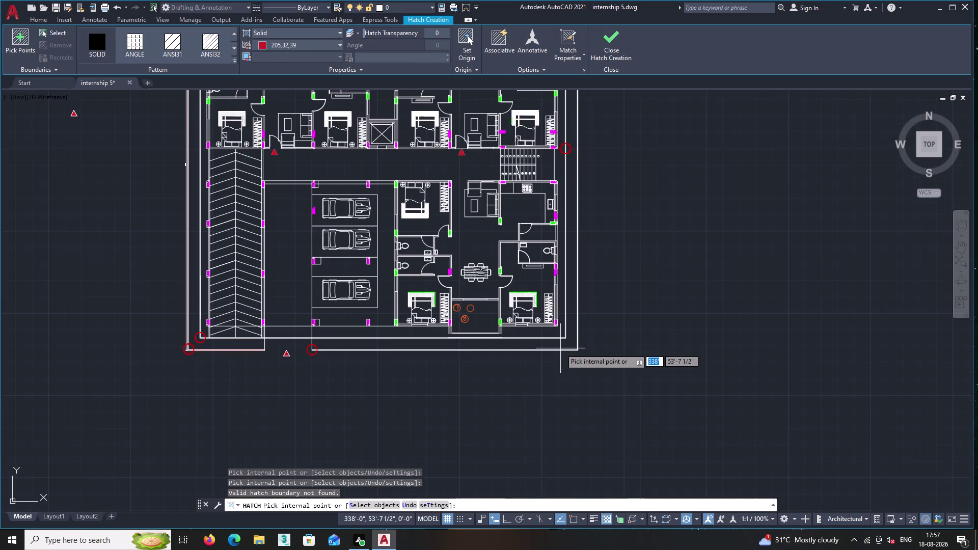
Undo the last pick and cancel the hatch command.
key(ctrl+z)
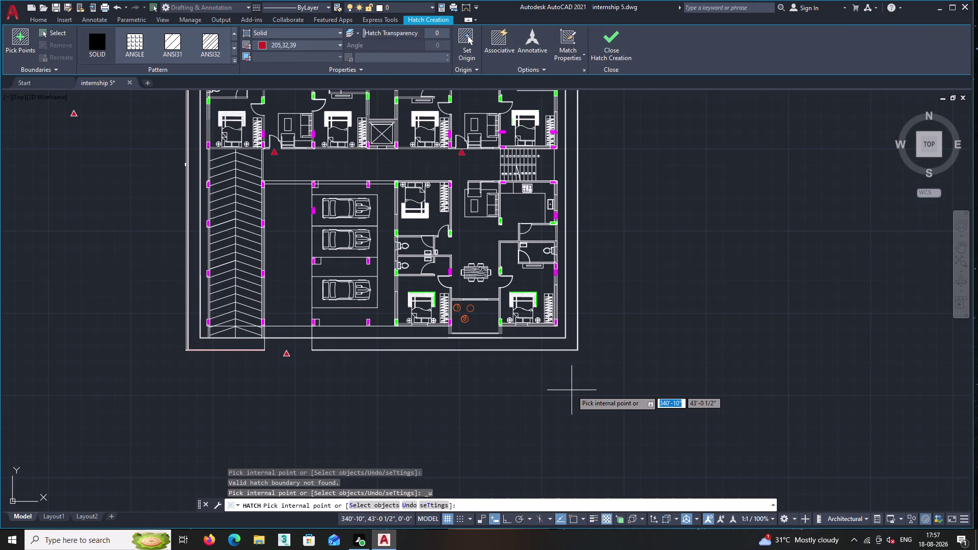
scroll(up, 3)
scroll(up, 3)
key(Escape)
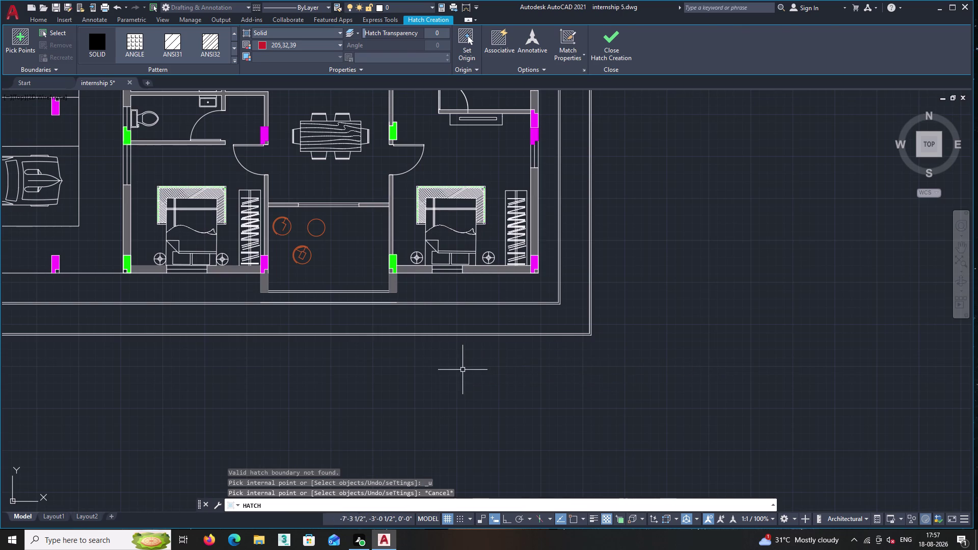
Try joining two boundary lines with JOIN, which does not merge them.
key(j)
key(Return)
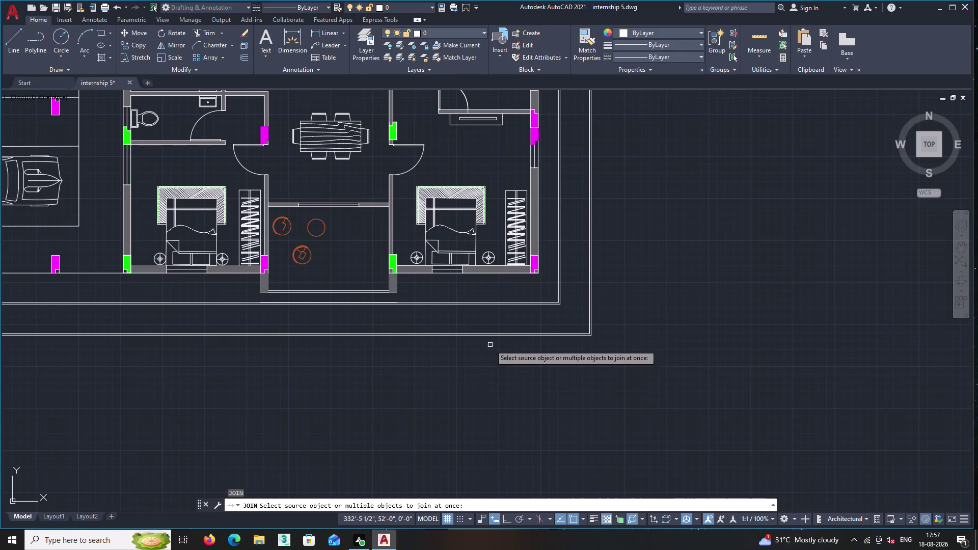
click(494, 353)
double_click(486, 327)
scroll(down, 3)
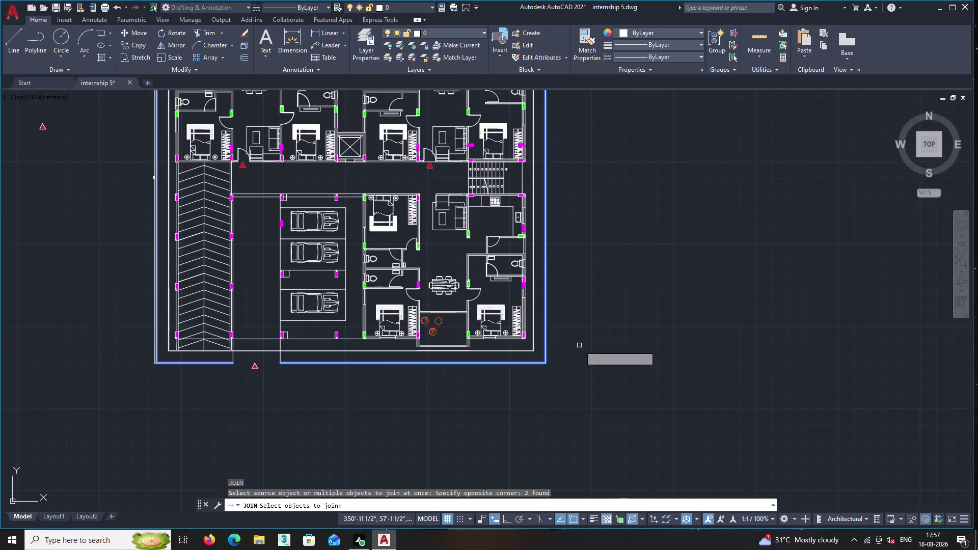
scroll(down, 3)
scroll(up, 3)
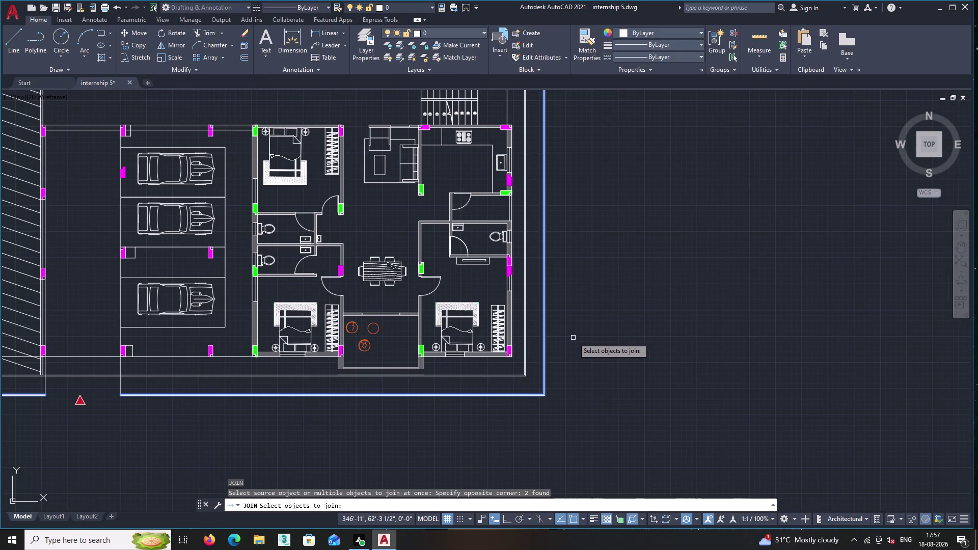
middle_drag(626, 336, 665, 338)
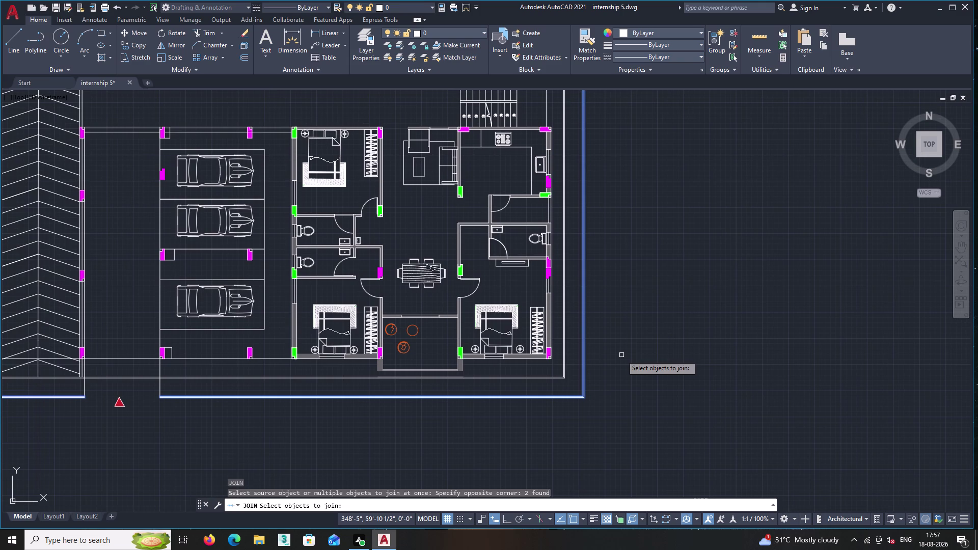
key(Return)
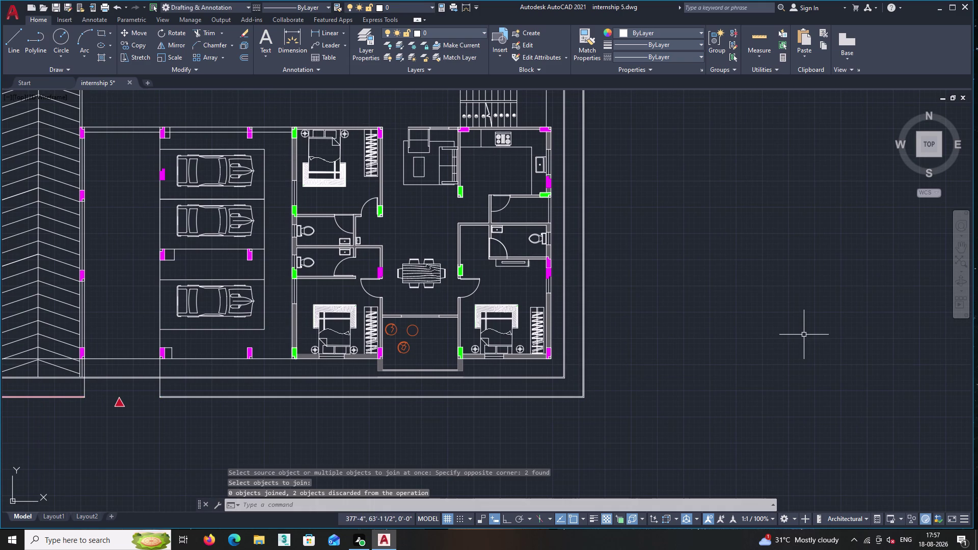
Try a solid fill in the strip between the outer boundary lines, then cancel it.
key(h)
key(Return)
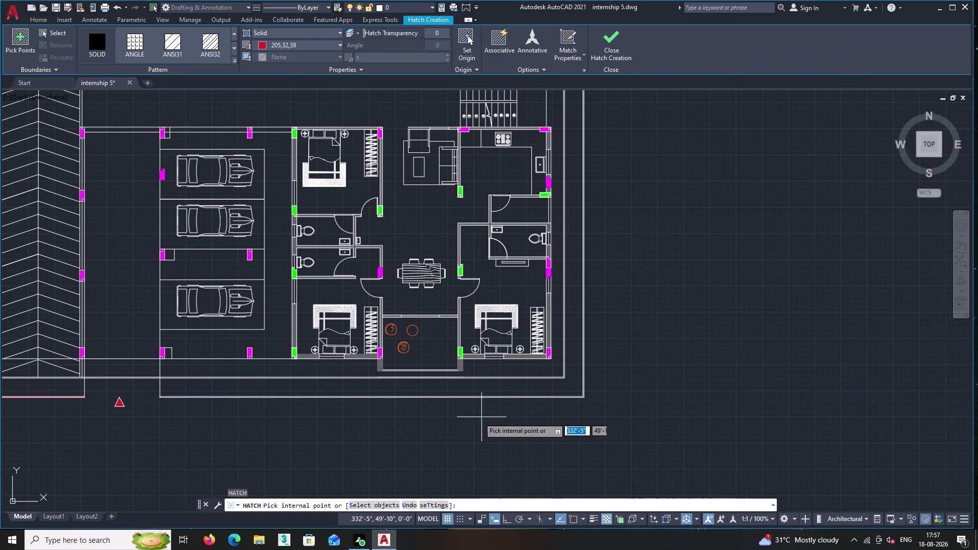
scroll(up, 3)
scroll(up, 3)
click(469, 404)
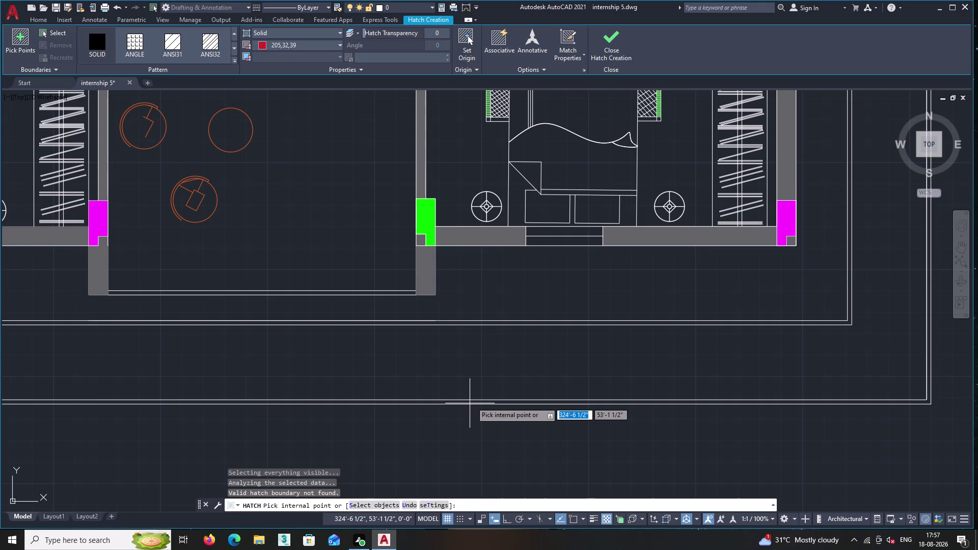
scroll(down, 3)
scroll(down, 3)
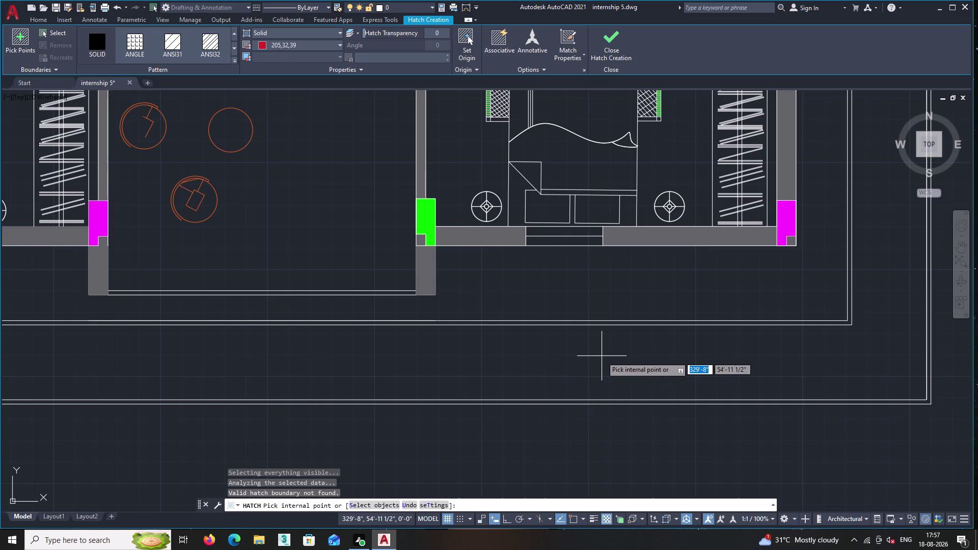
scroll(down, 3)
scroll(down, 3)
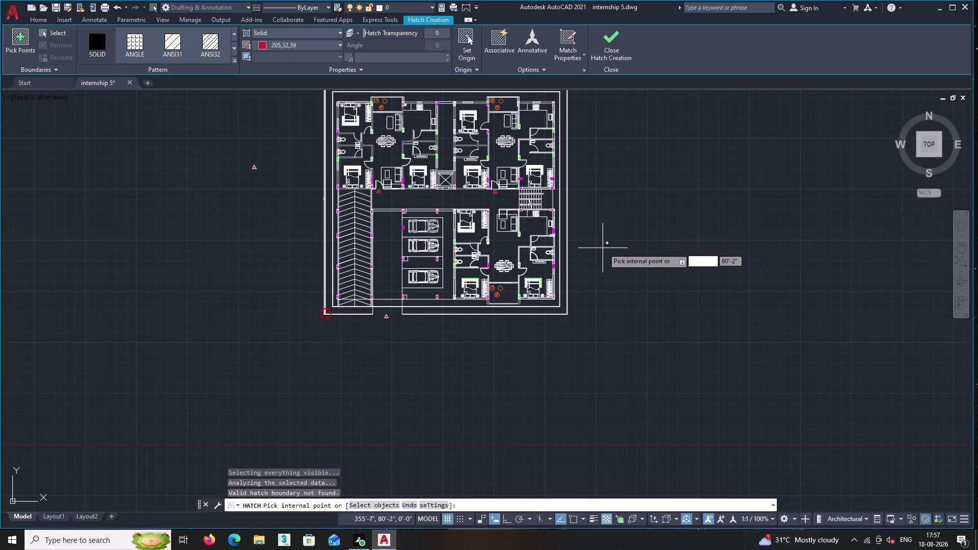
scroll(up, 3)
scroll(up, 3)
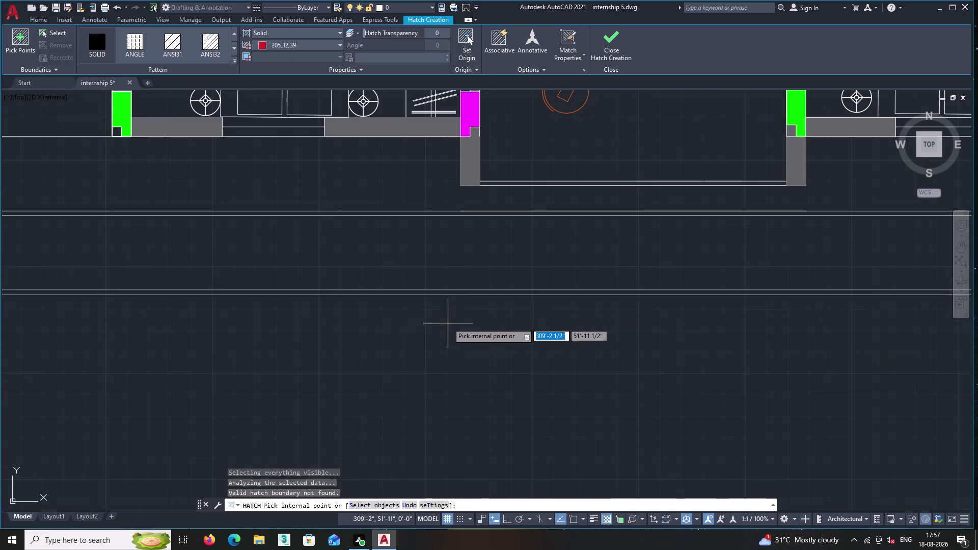
scroll(up, 3)
middle_drag(392, 314, 910, 269)
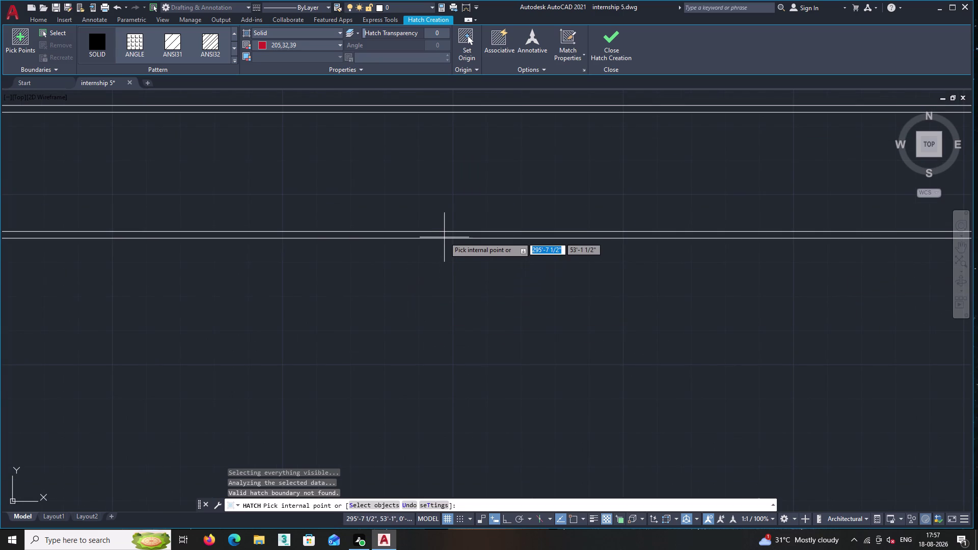
click(446, 235)
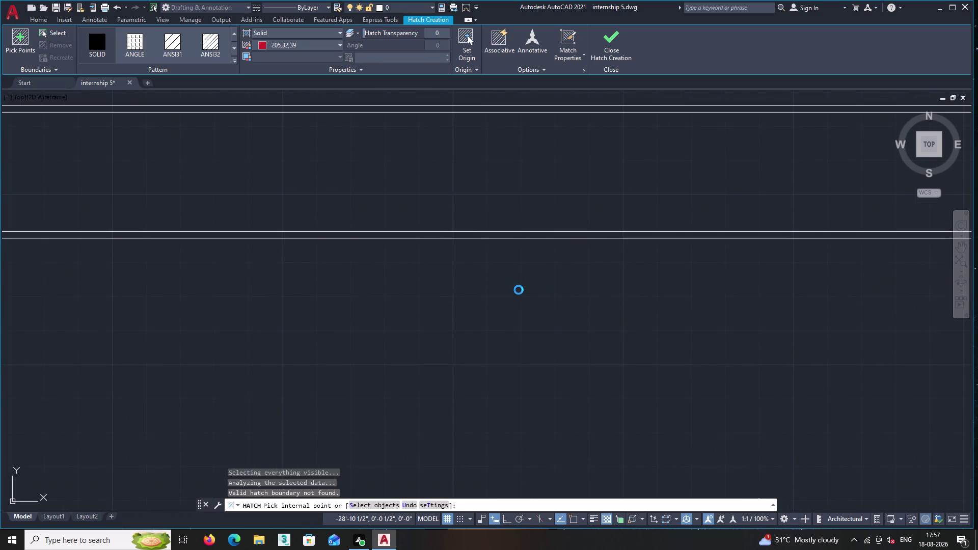
key(Escape)
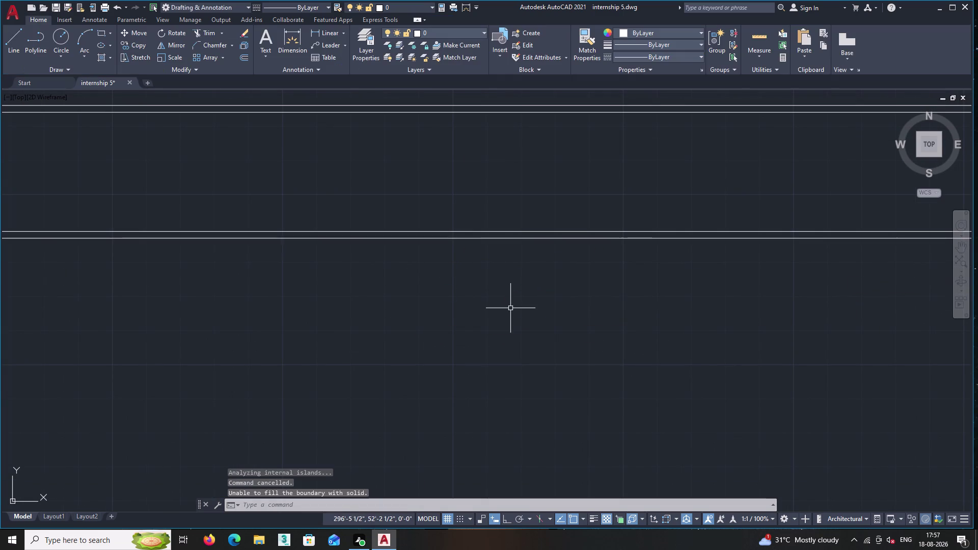
Delete the short vertical line crossing the bottom-left boundary.
middle_drag(561, 294, 484, 387)
middle_click(500, 360)
scroll(down, 3)
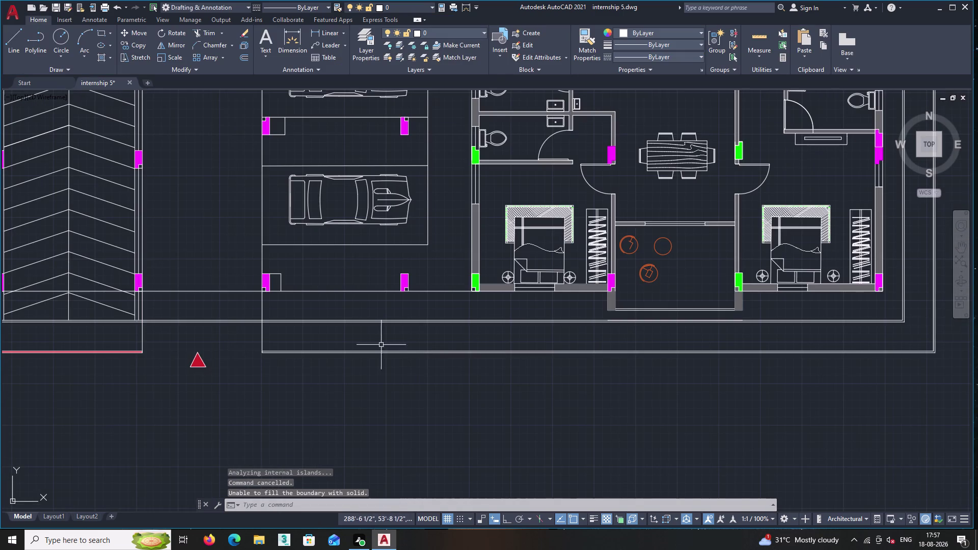
scroll(up, 3)
click(231, 349)
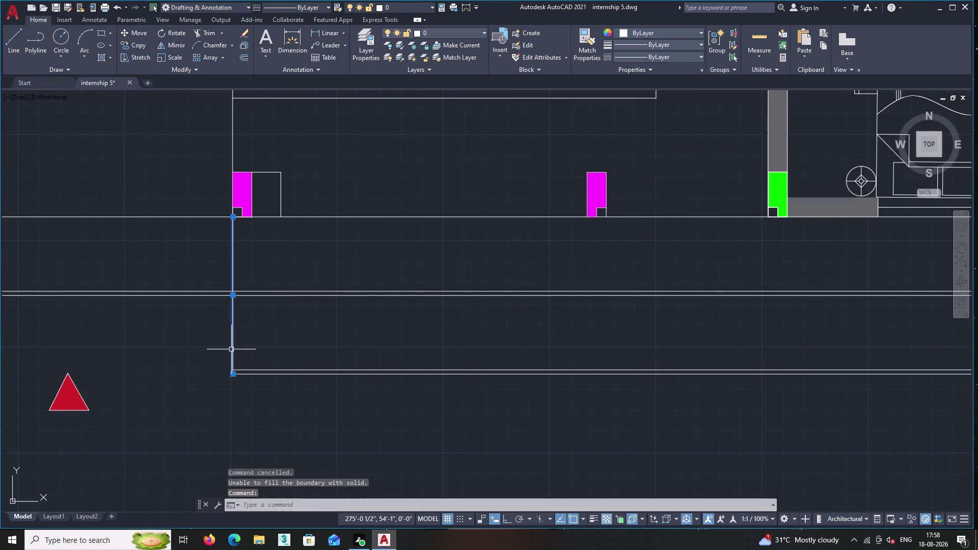
key(Delete)
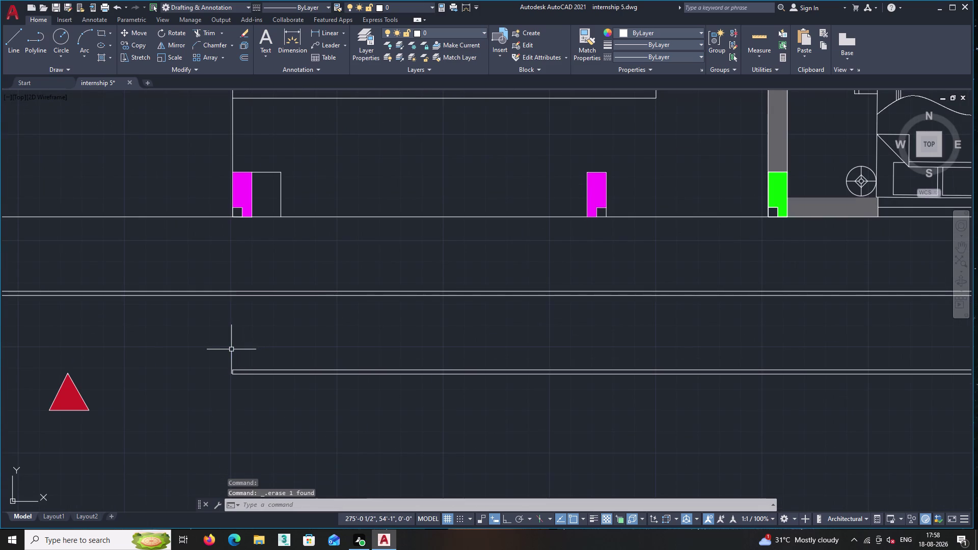
middle_drag(299, 349, 213, 349)
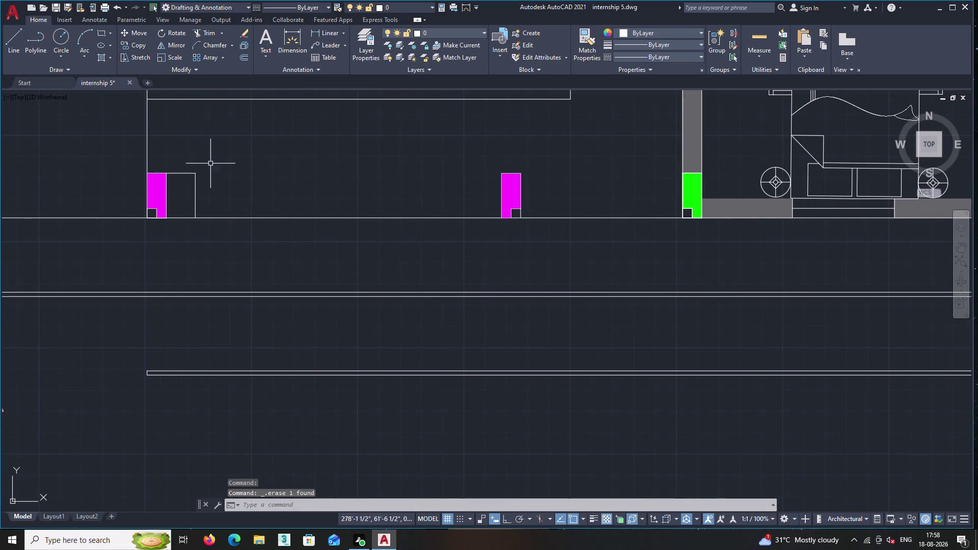
middle_drag(571, 344, 491, 333)
click(18, 43)
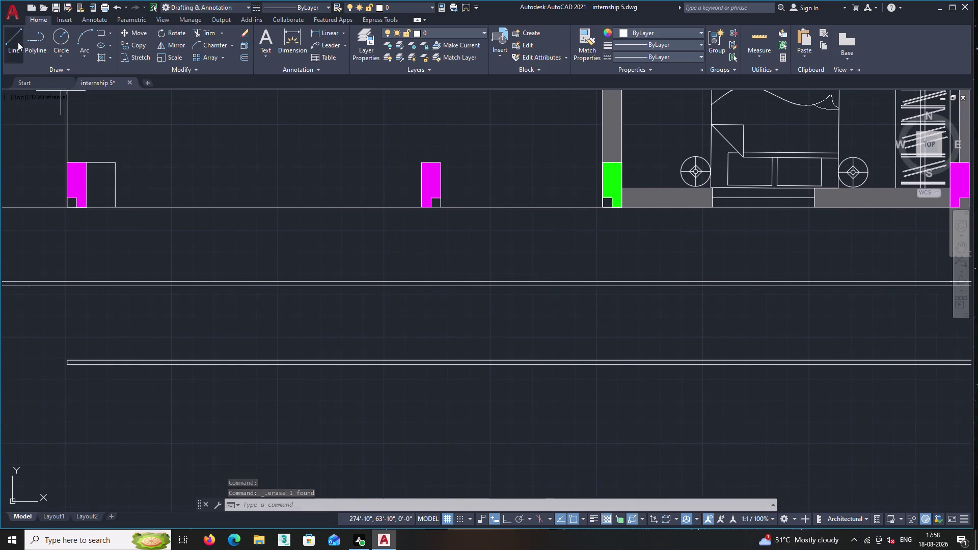
middle_drag(824, 379, 453, 370)
Draw a short line from the inner boundary corner to the outer boundary line.
scroll(down, 3)
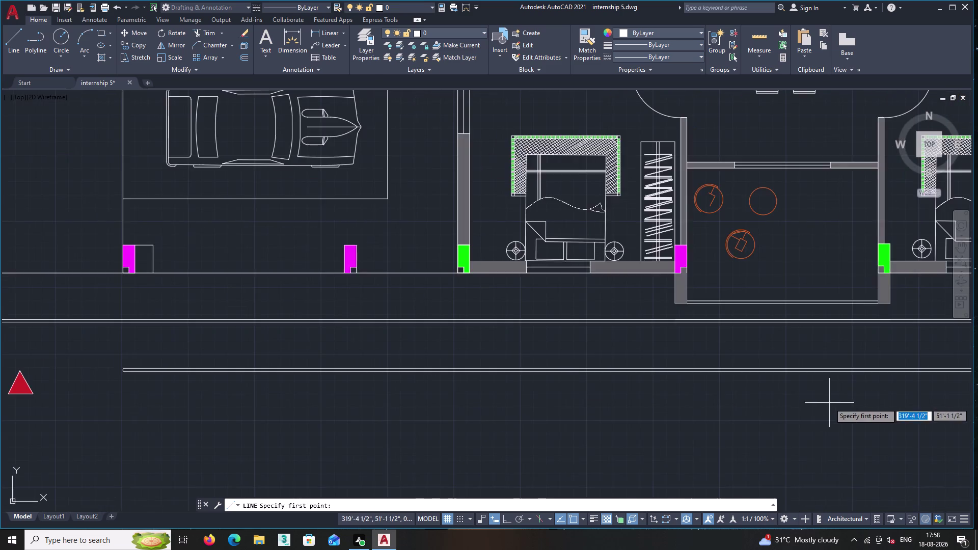
middle_drag(829, 402, 309, 351)
scroll(up, 3)
scroll(up, 3)
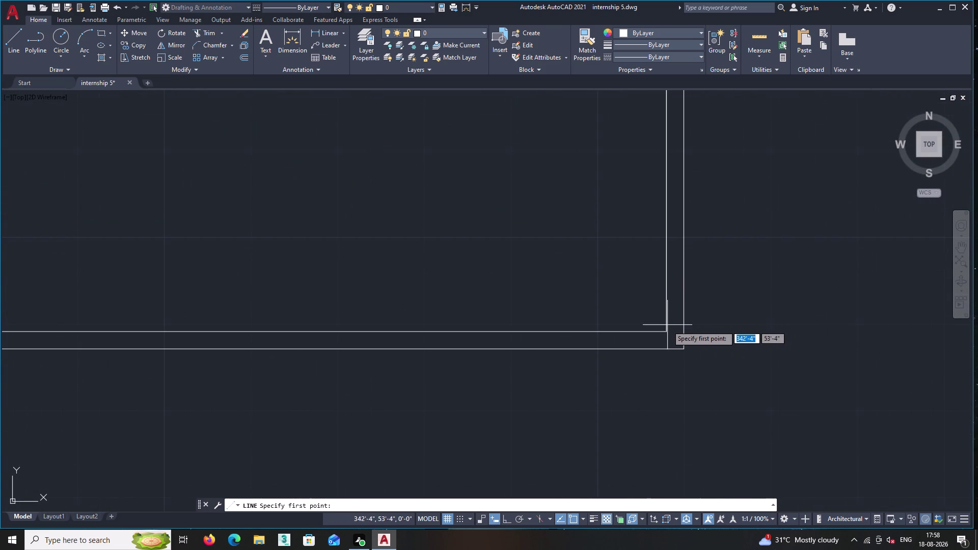
click(666, 332)
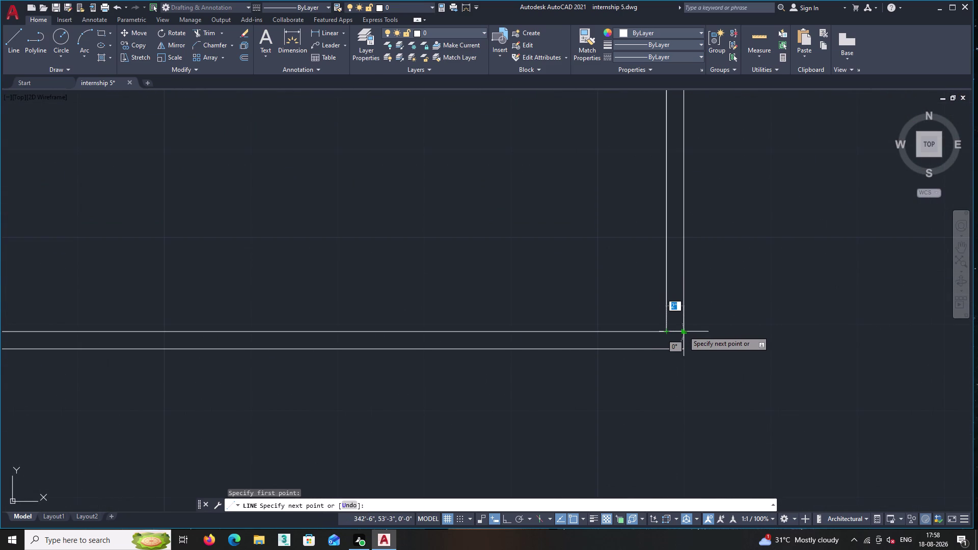
click(683, 331)
key(Return)
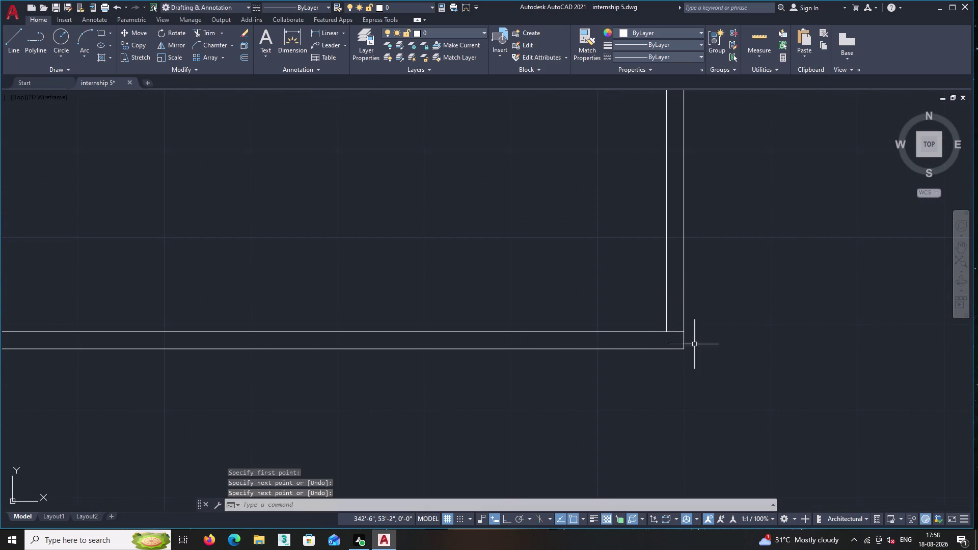
Start joining the lines at the corner, then cancel the join.
key(j)
key(Return)
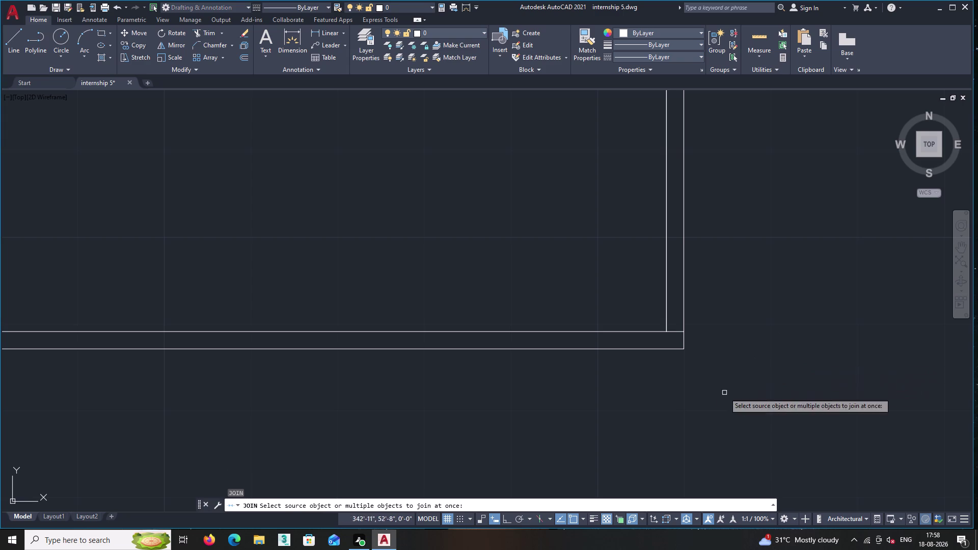
click(675, 332)
double_click(668, 362)
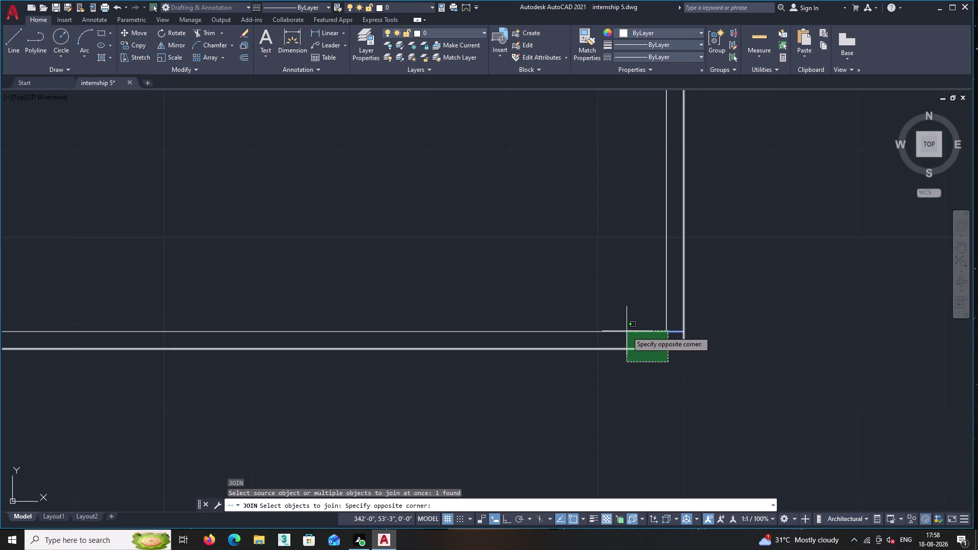
click(611, 326)
key(Escape)
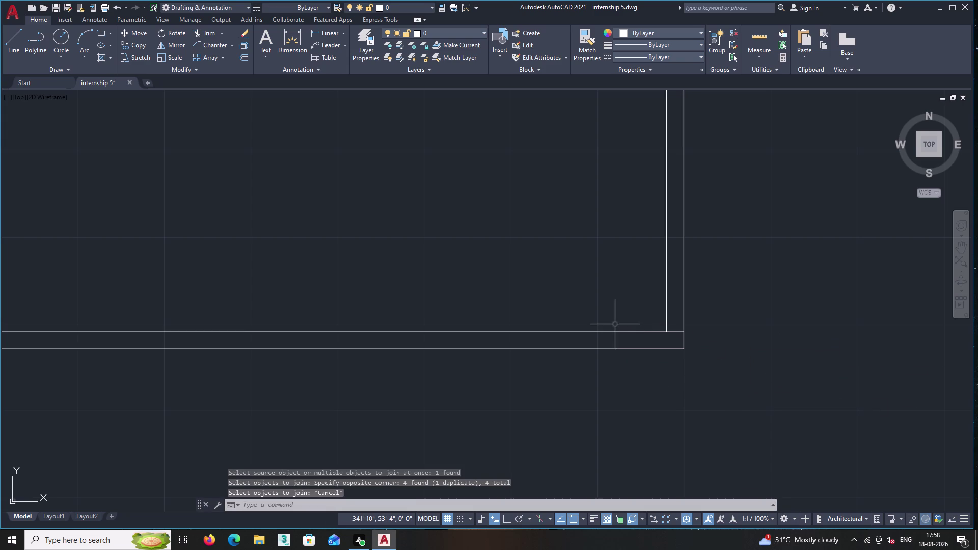
Restart JOIN with the inner horizontal, inner vertical and short corner lines.
key(j)
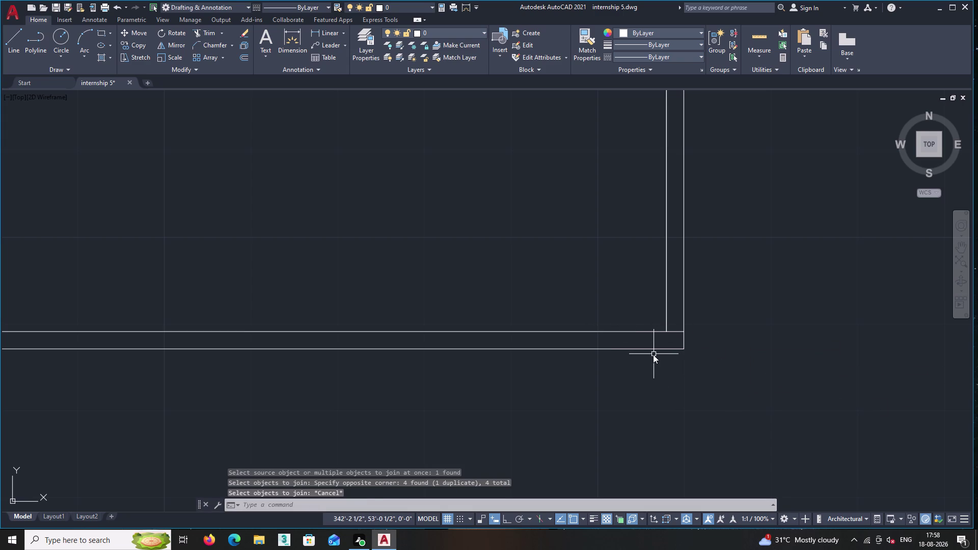
key(Return)
click(647, 332)
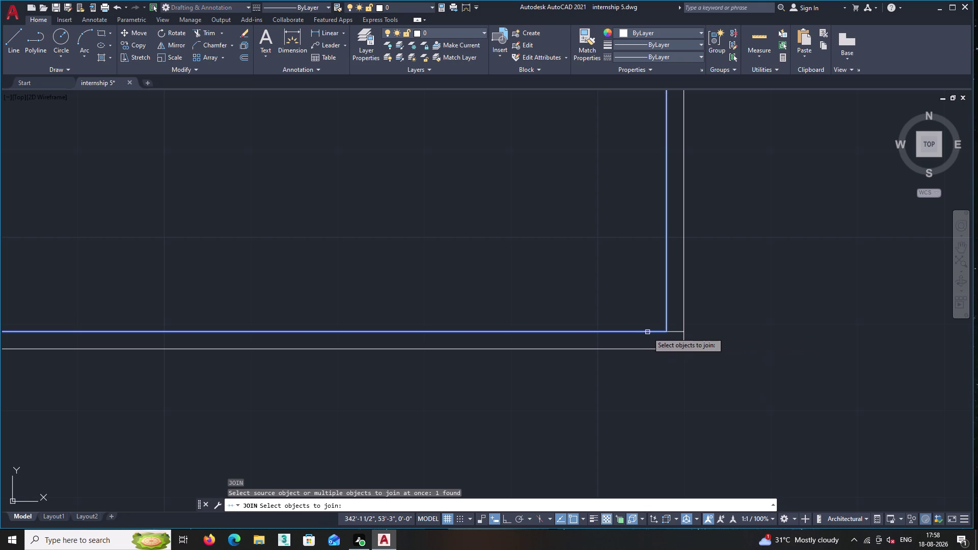
click(670, 332)
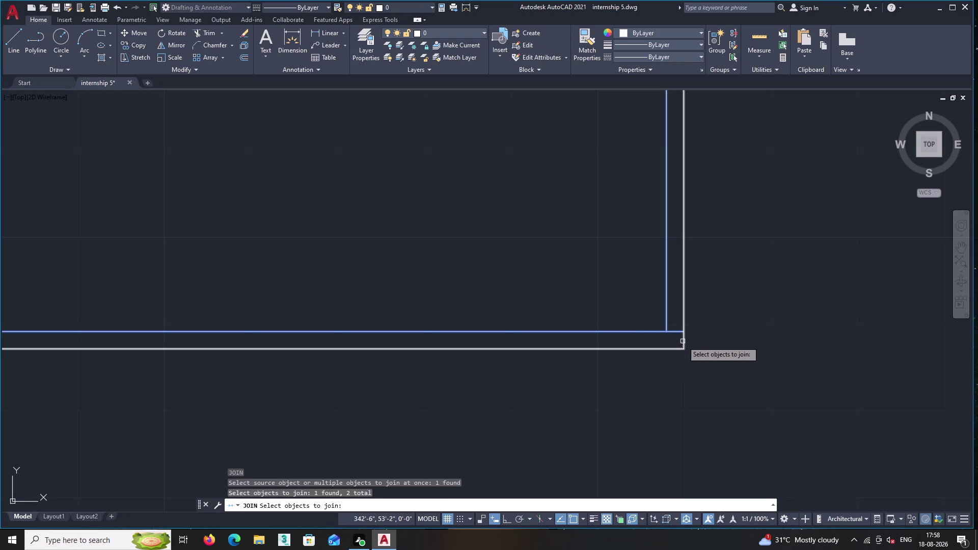
click(682, 341)
Add the last loose line at the bottom boundary gap and complete the join.
middle_click(579, 364)
scroll(down, 3)
middle_drag(579, 364, 977, 382)
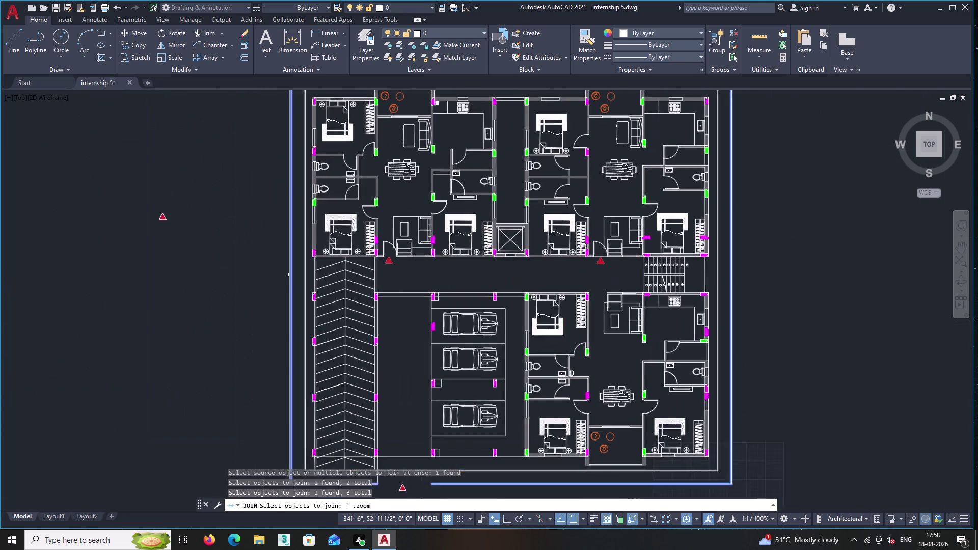
middle_drag(311, 357, 240, 97)
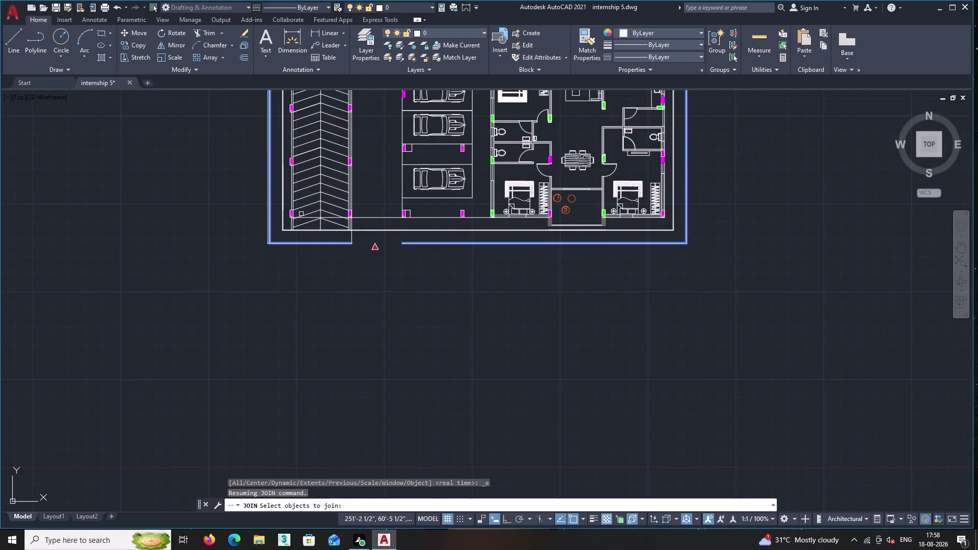
scroll(up, 3)
scroll(up, 3)
middle_drag(521, 348, 188, 358)
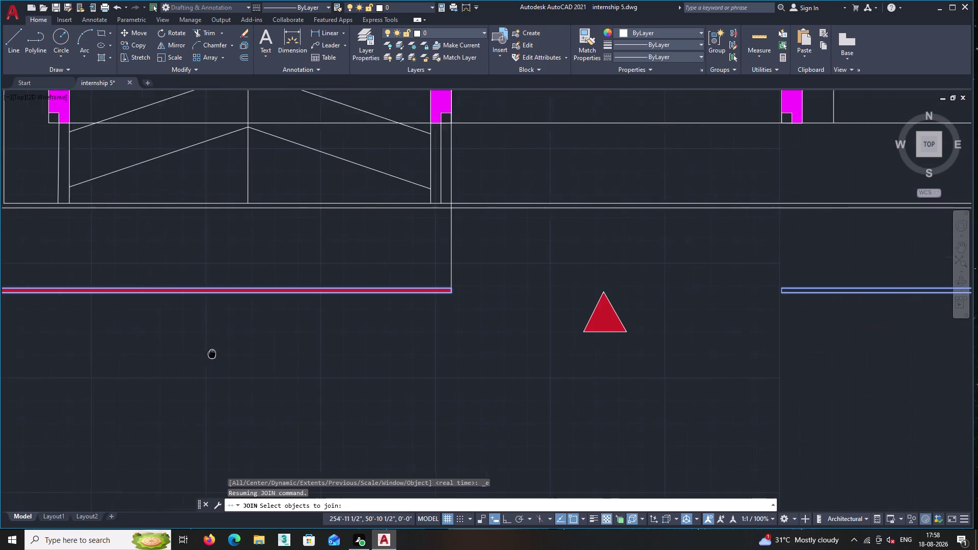
middle_drag(187, 358, 173, 366)
scroll(up, 3)
scroll(up, 3)
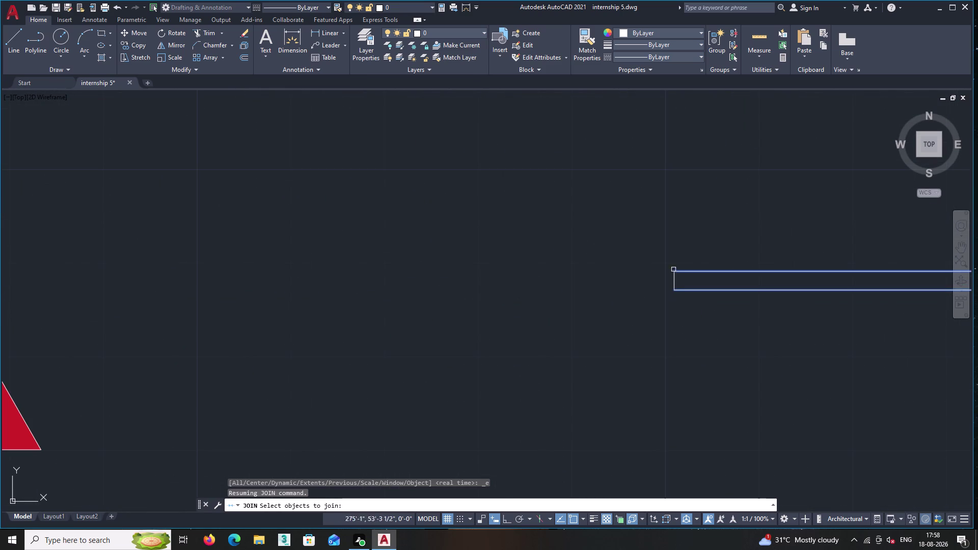
double_click(674, 278)
key(Return)
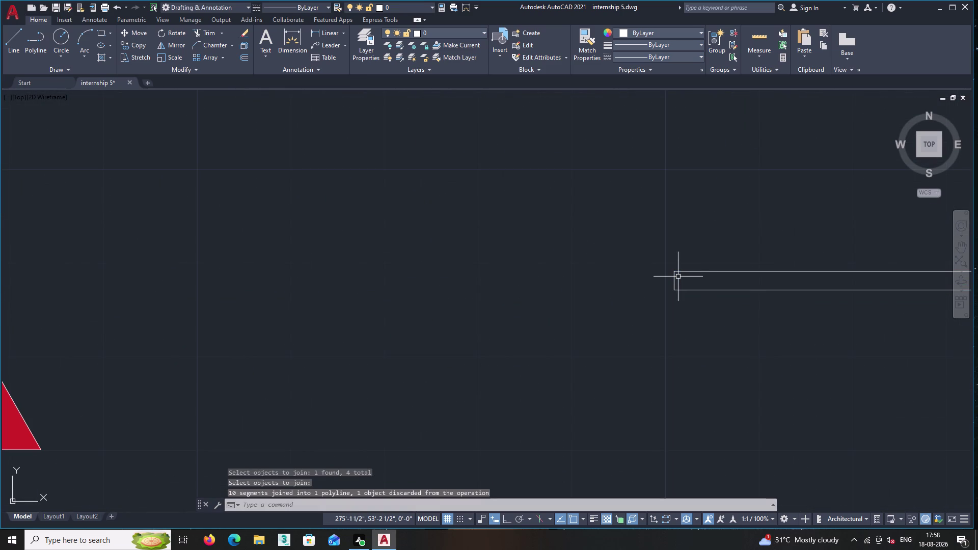
Start a SOLID hatch in colour 205,32,39 and pick points inside the boundary wall strip.
key(h)
key(Return)
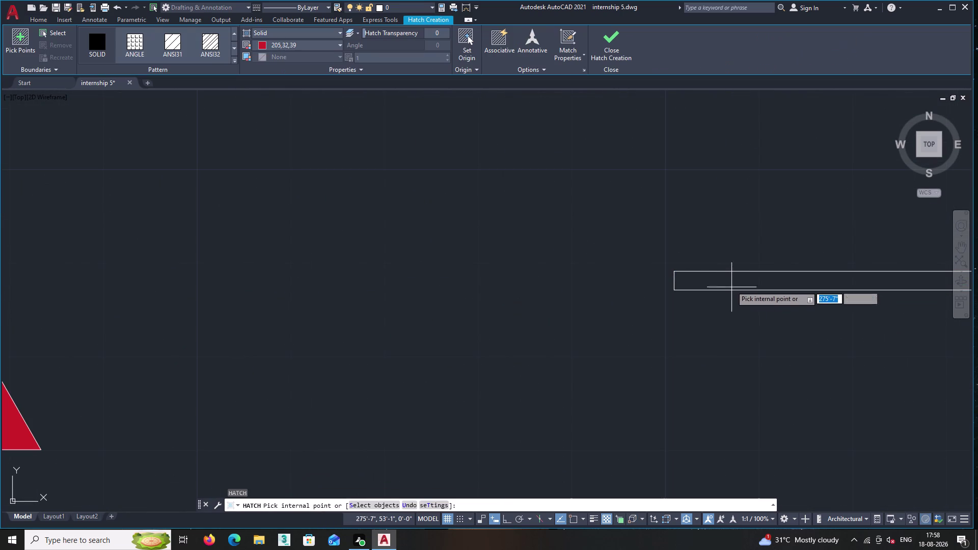
click(730, 284)
click(730, 284)
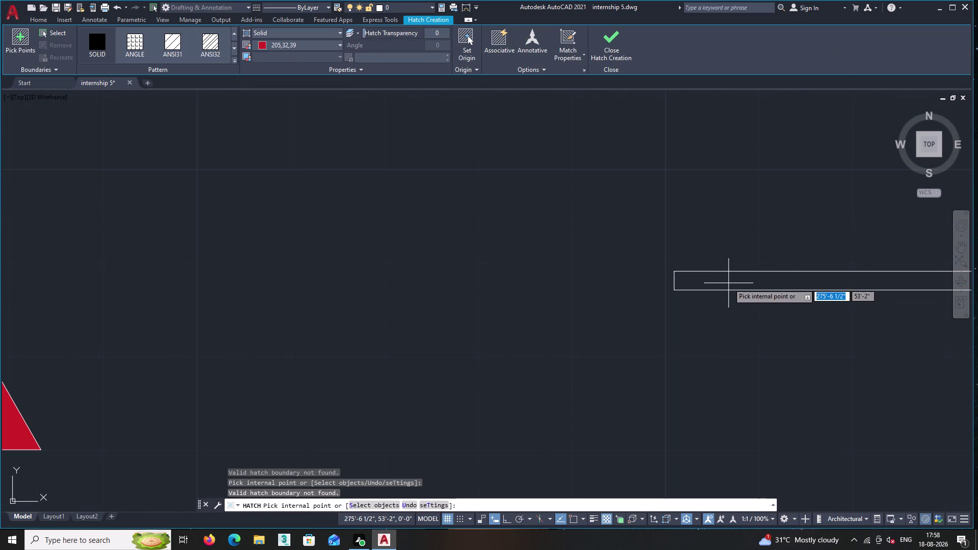
double_click(728, 283)
double_click(717, 278)
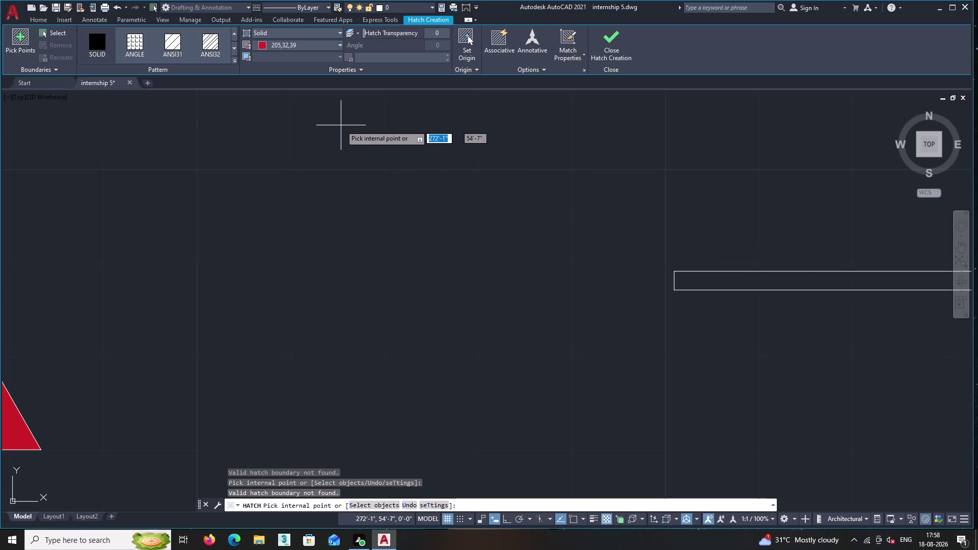
click(99, 36)
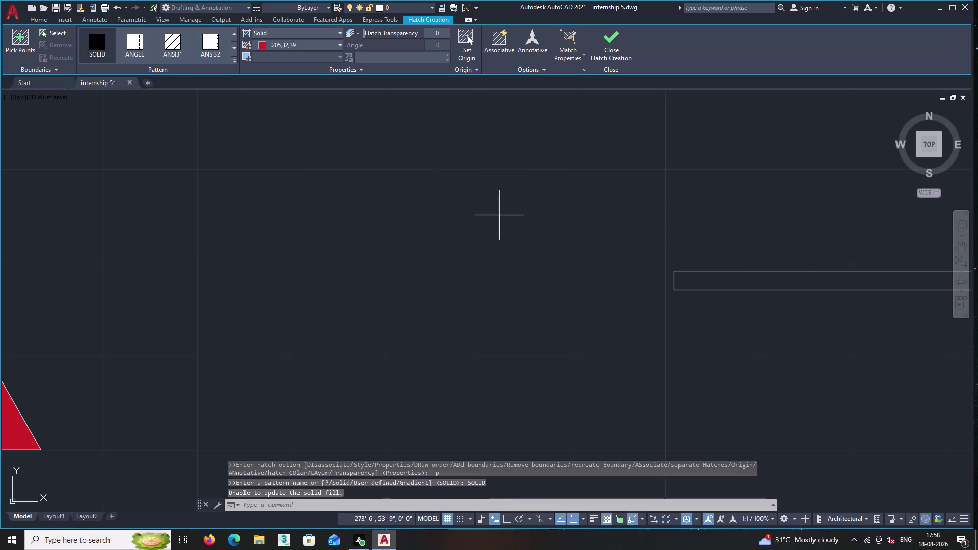
double_click(698, 278)
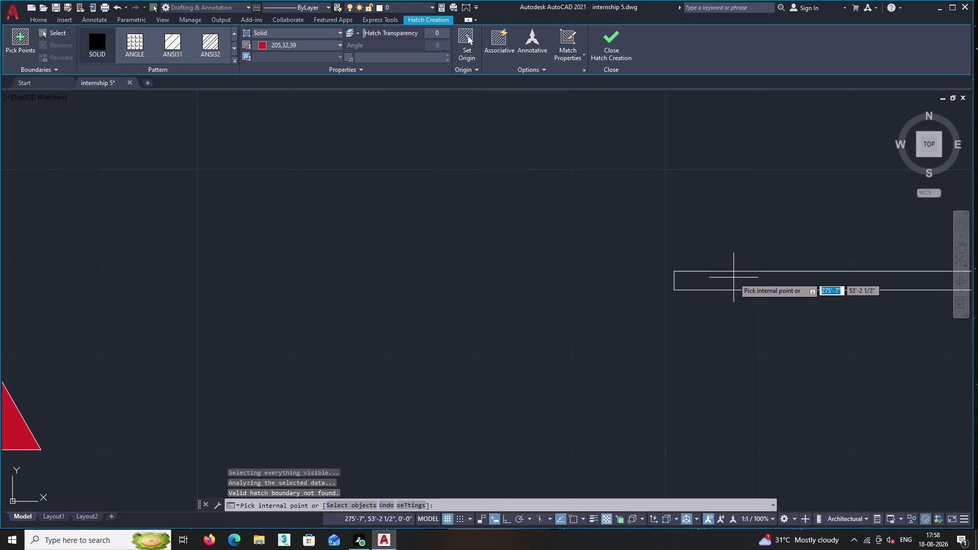
scroll(down, 3)
middle_drag(733, 278, 353, 338)
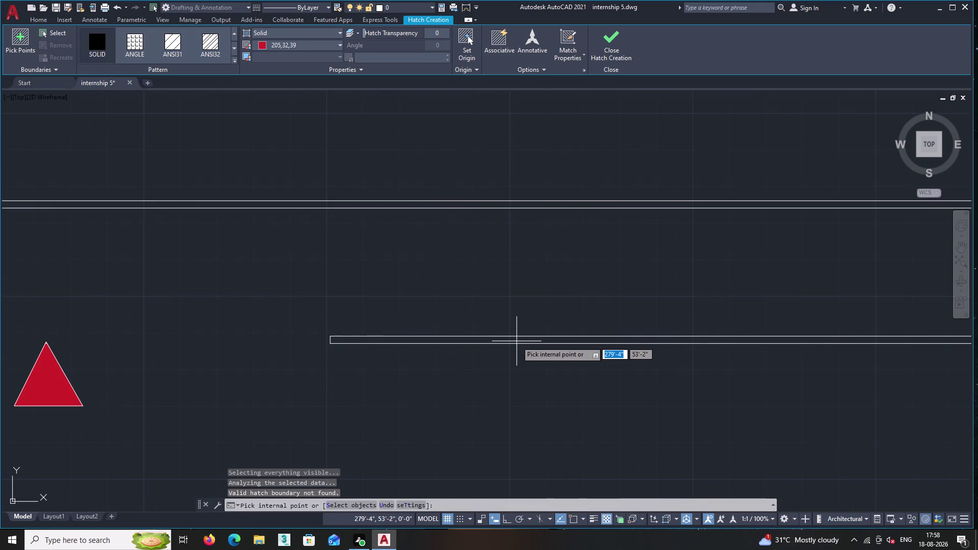
click(516, 342)
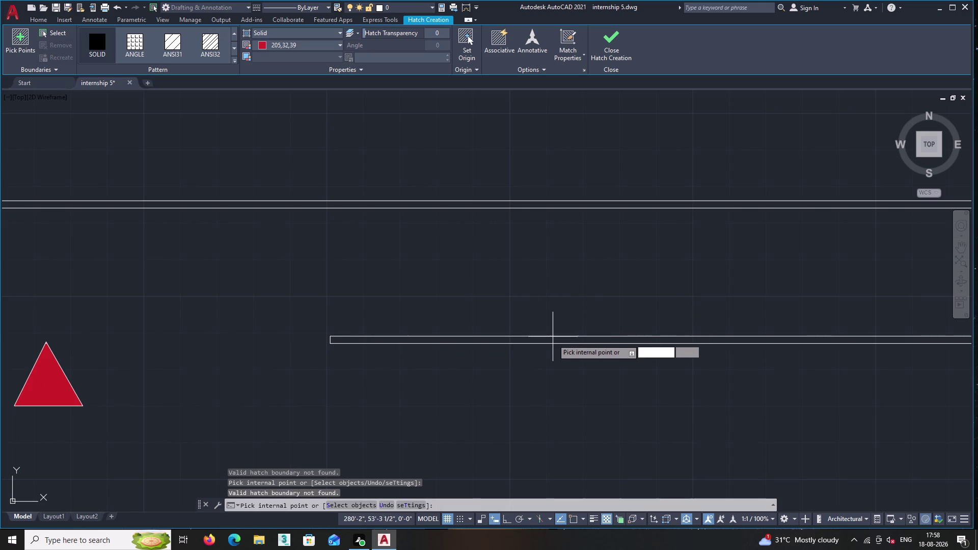
click(552, 340)
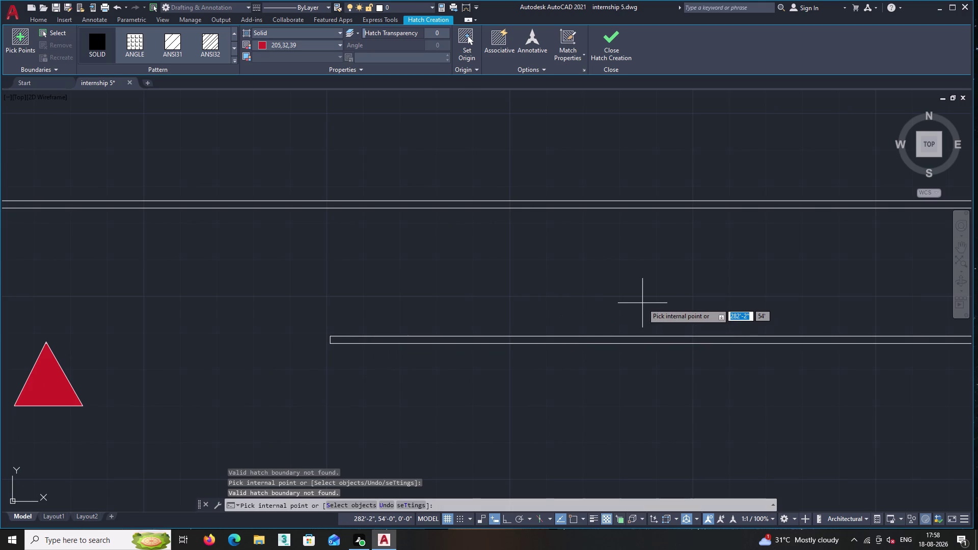
Undo the failed boundary pick and bring the top boundary strip into view.
scroll(down, 3)
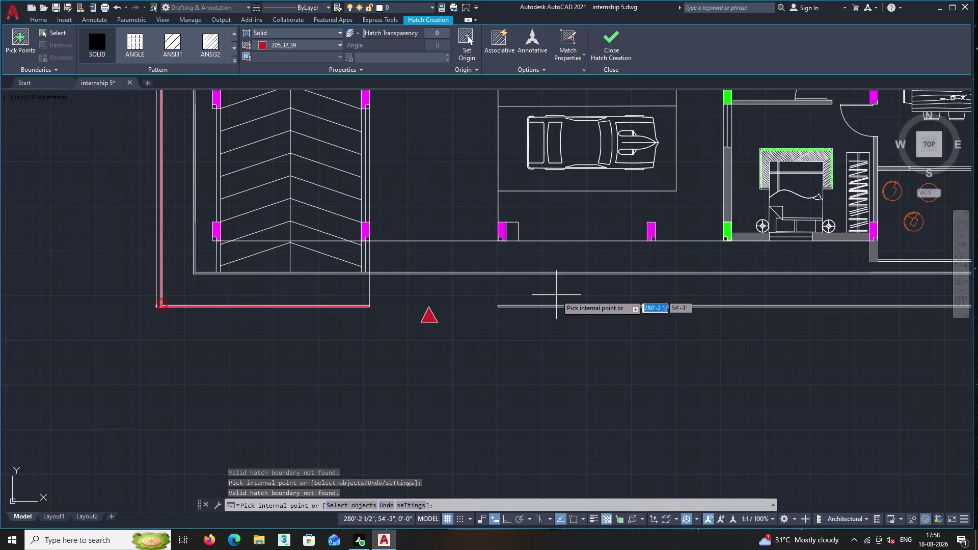
middle_drag(699, 363, 239, 373)
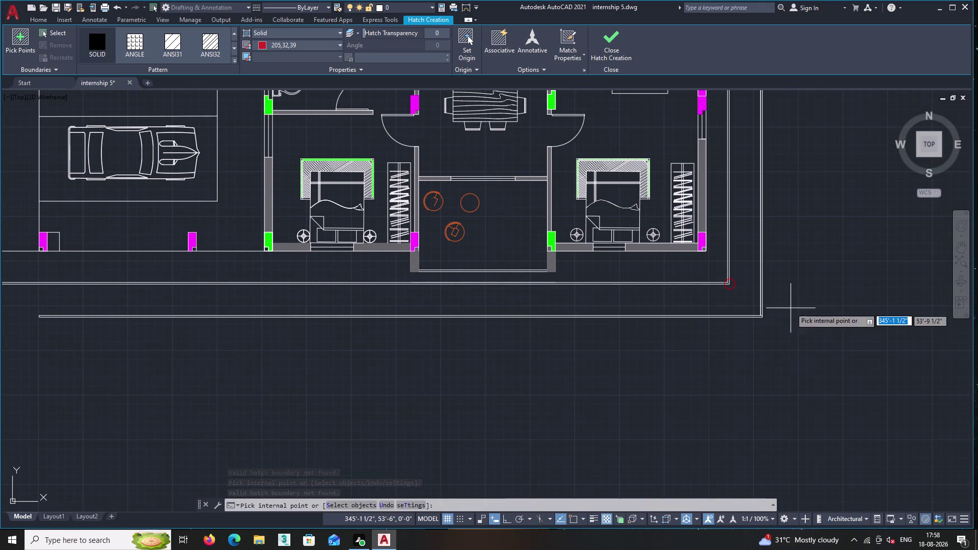
middle_drag(789, 305, 685, 377)
scroll(up, 3)
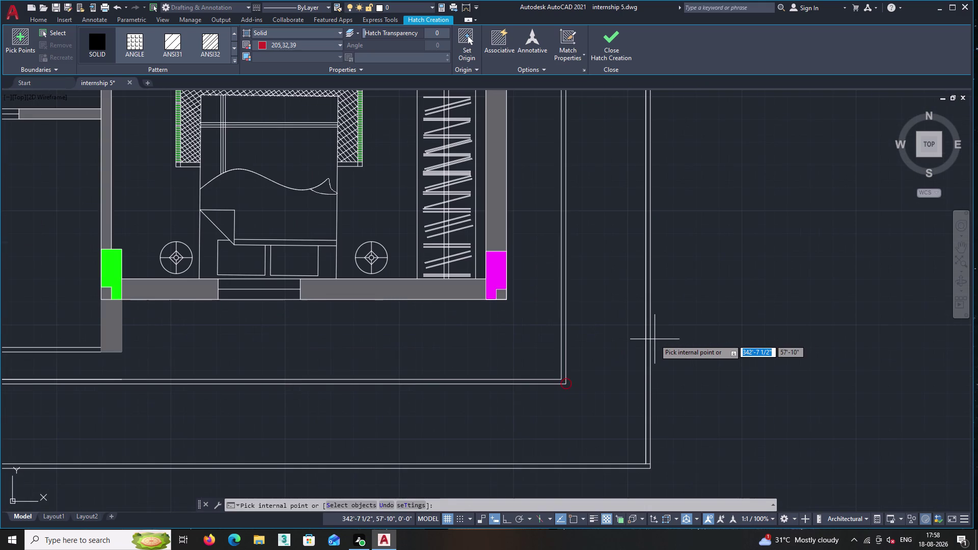
key(ctrl+z)
scroll(down, 3)
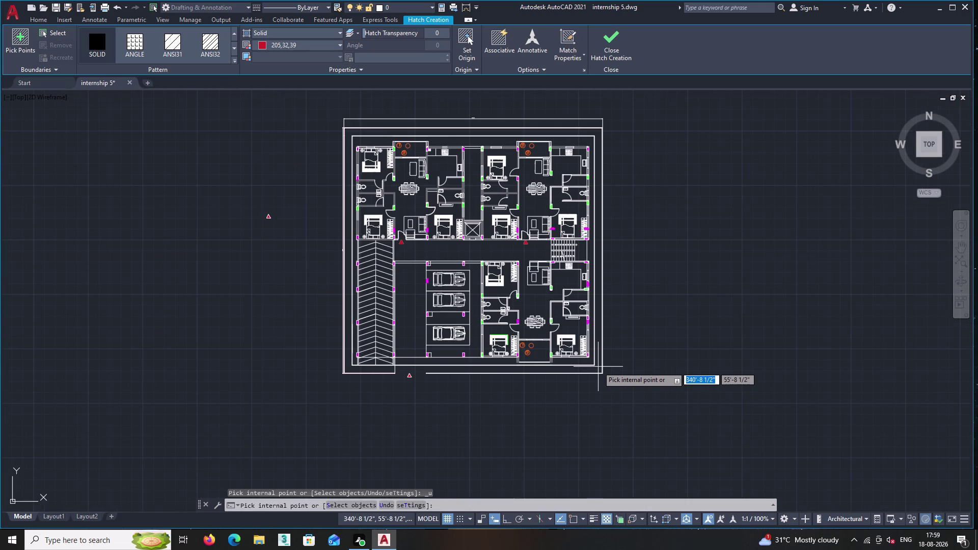
middle_drag(598, 368, 592, 401)
scroll(up, 3)
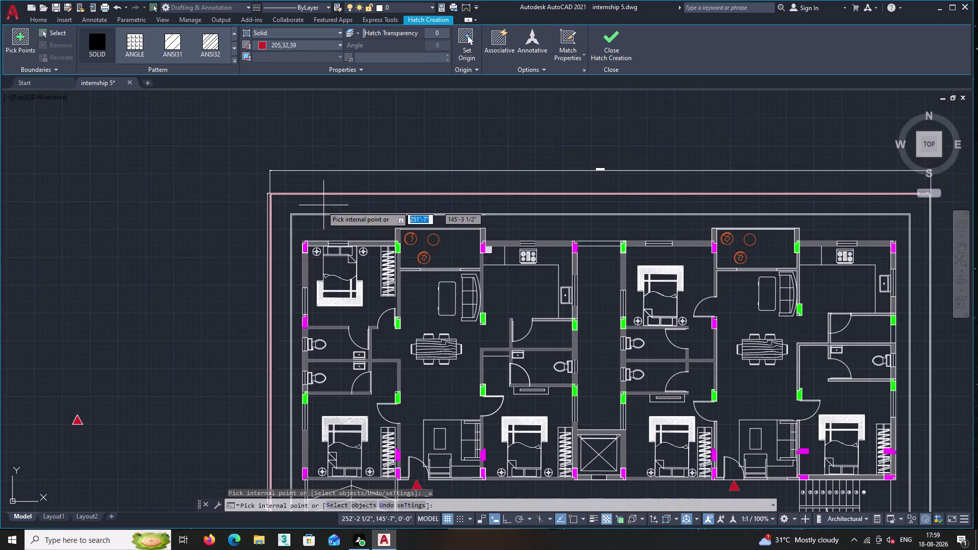
scroll(up, 3)
middle_drag(427, 192, 0, 177)
middle_drag(725, 170, 98, 183)
middle_drag(663, 189, 57, 230)
middle_drag(692, 223, 49, 230)
scroll(up, 3)
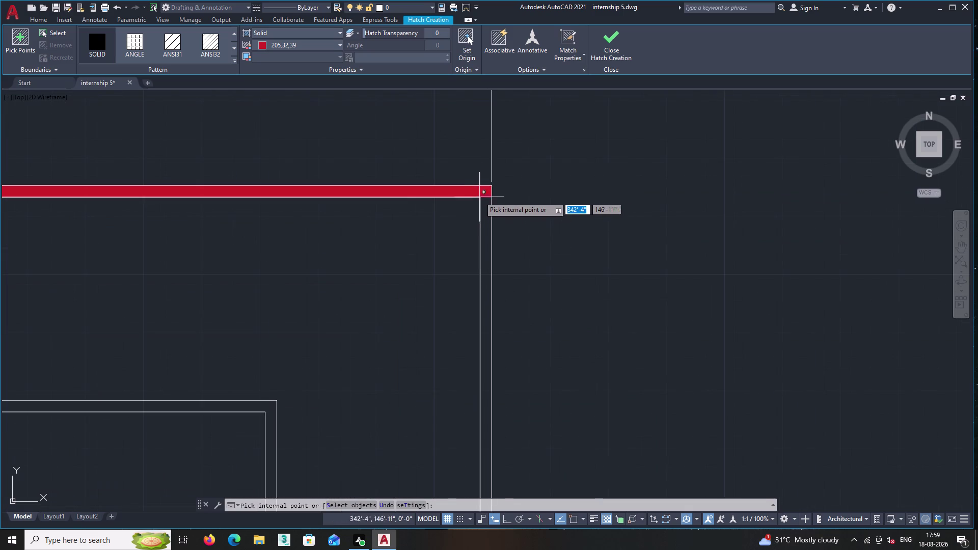
Close hatch creation and return to the Home drawing tools.
scroll(up, 3)
click(32, 15)
double_click(32, 15)
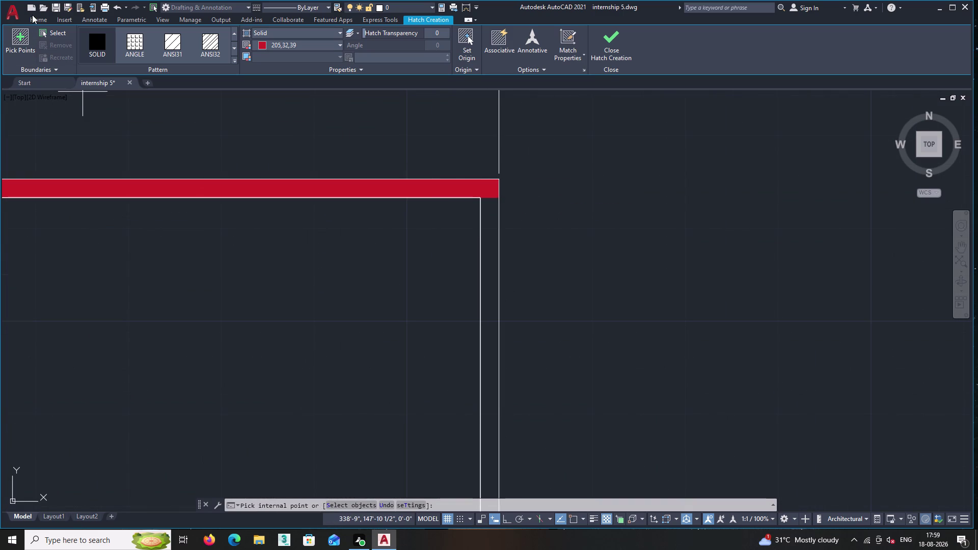
triple_click(42, 20)
click(36, 19)
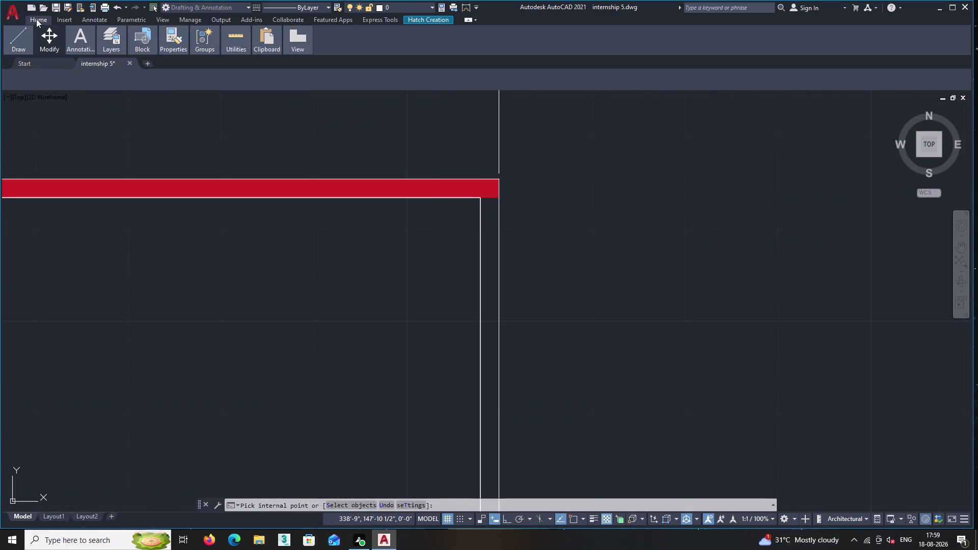
double_click(36, 19)
double_click(36, 18)
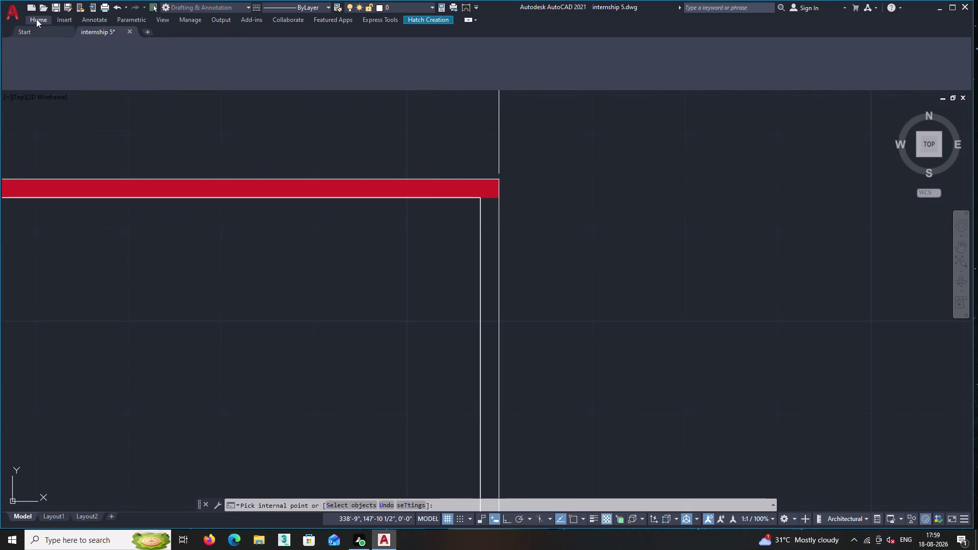
click(37, 18)
click(42, 18)
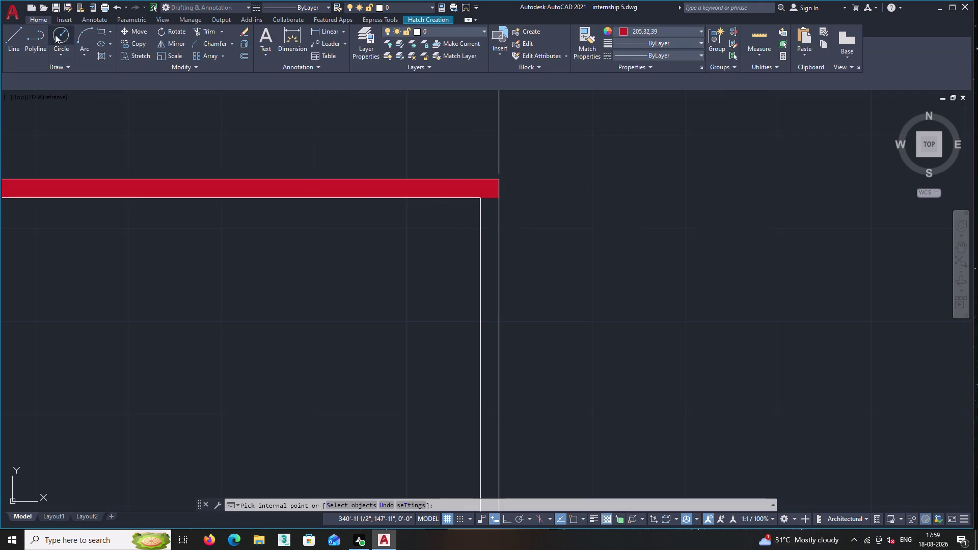
Draw a short line from the inner wall corner to the outer boundary line.
double_click(13, 32)
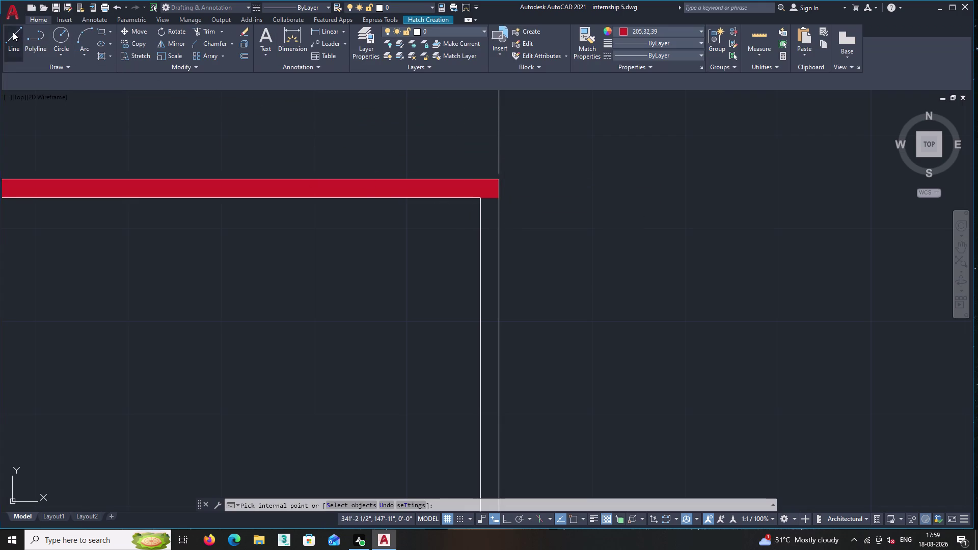
scroll(up, 3)
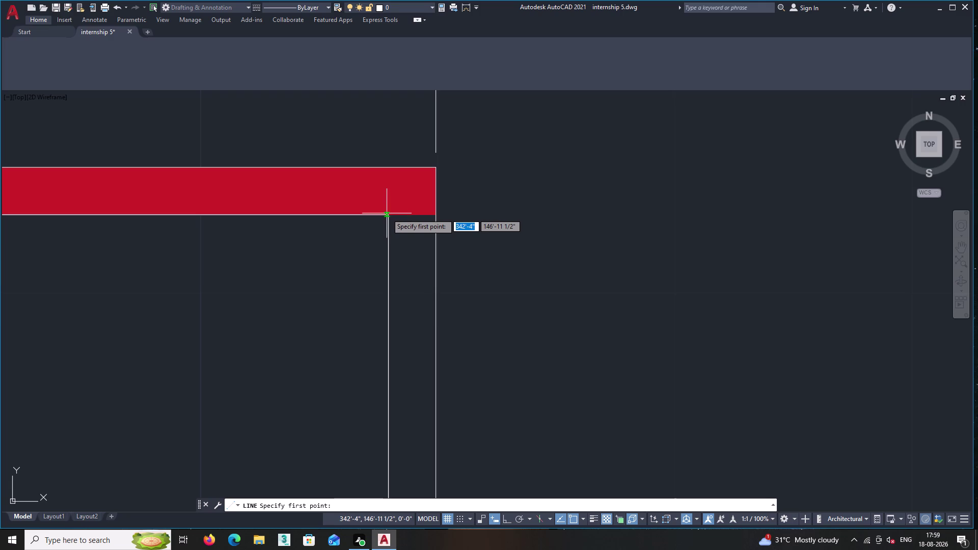
double_click(389, 215)
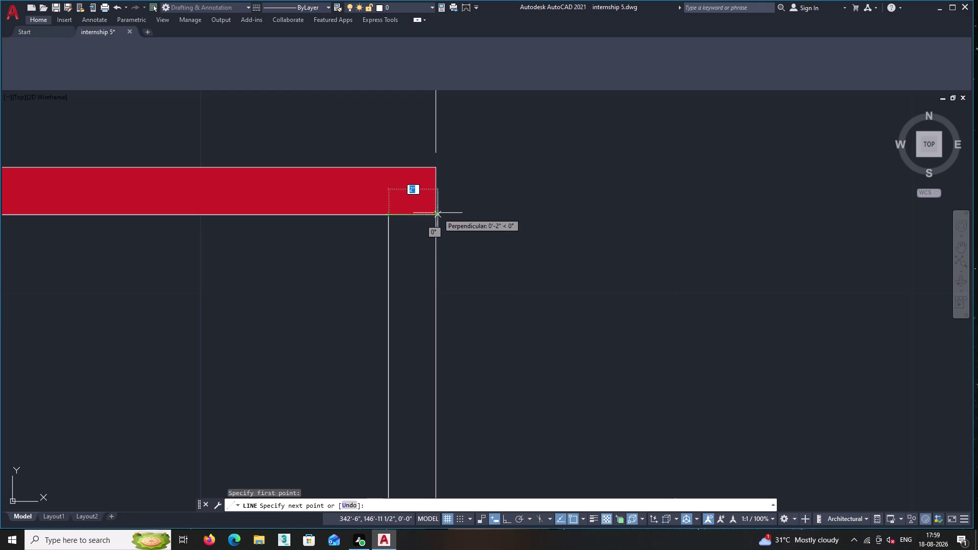
double_click(435, 214)
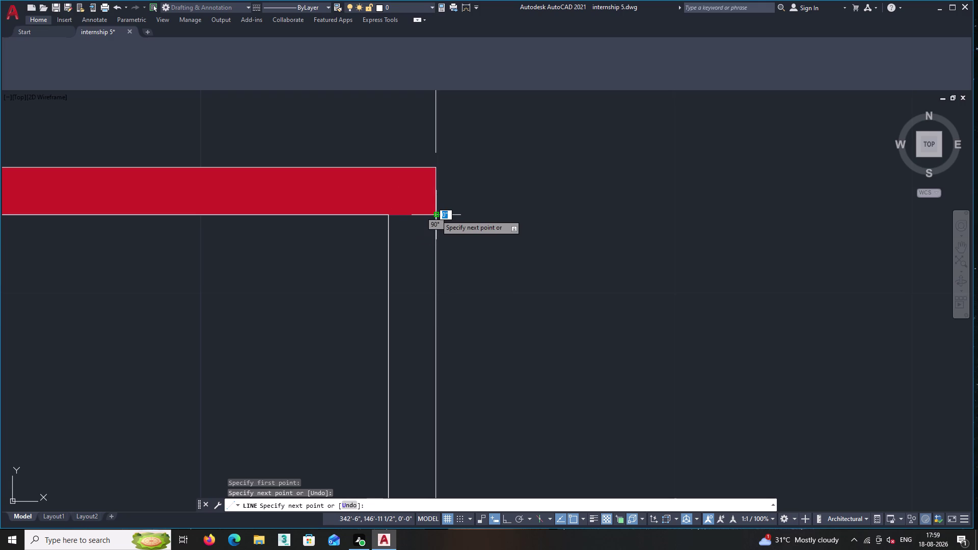
key(Return)
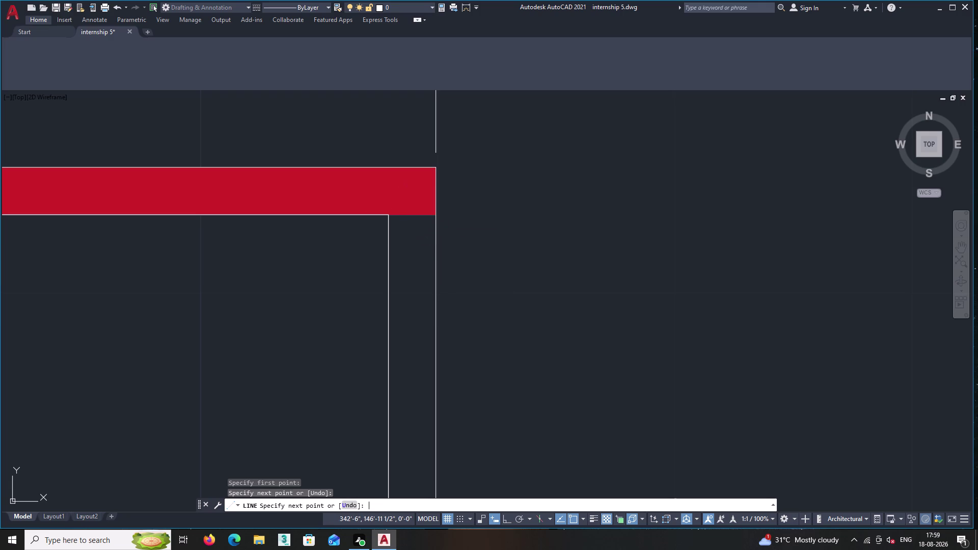
middle_drag(458, 283, 640, 241)
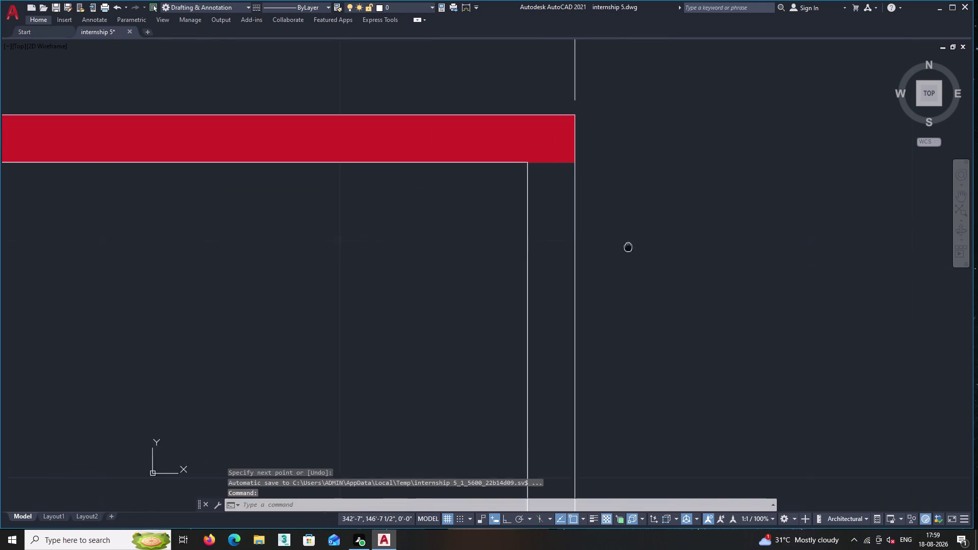
middle_drag(641, 241, 641, 240)
Start JOIN and select the short line plus the inner and outer vertical boundary lines.
key(j)
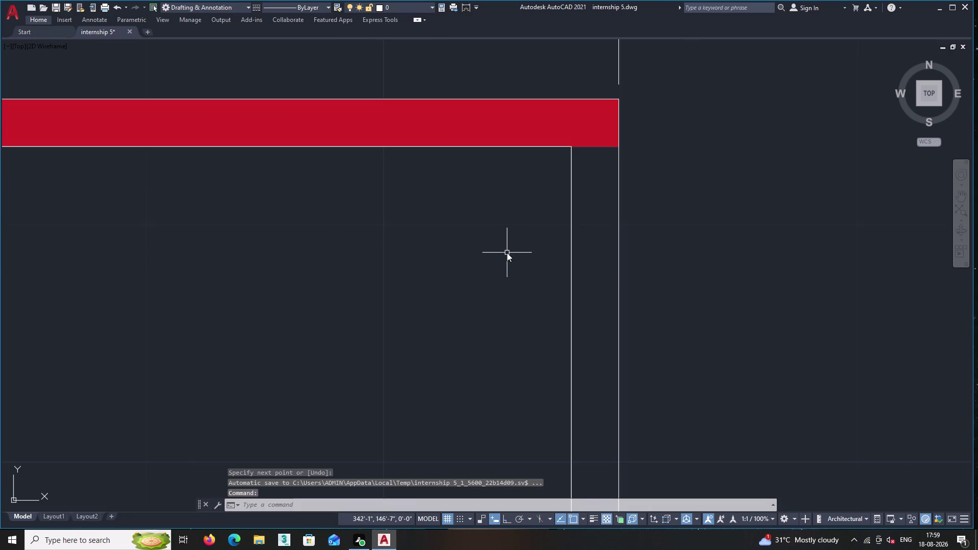
key(Return)
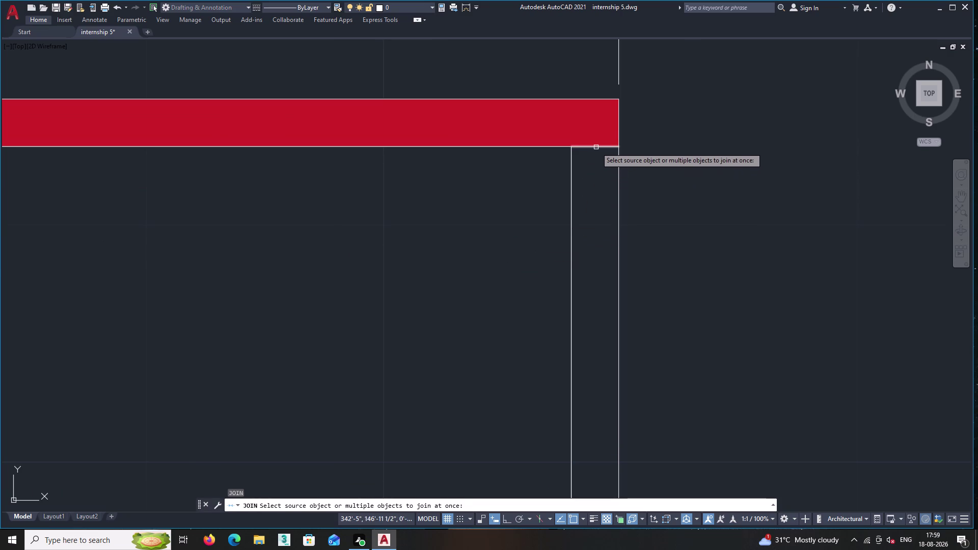
click(596, 147)
click(571, 180)
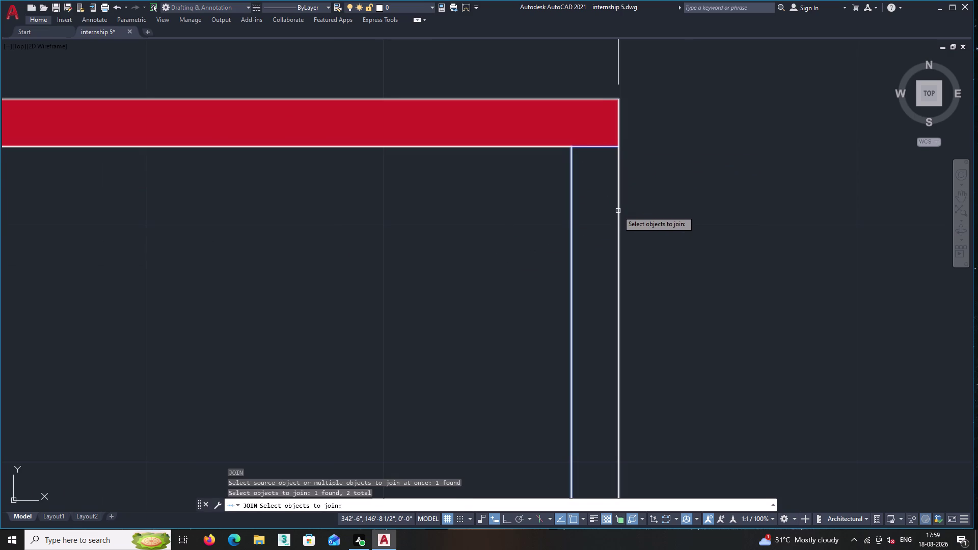
double_click(617, 211)
scroll(down, 3)
middle_drag(651, 288, 635, 19)
middle_drag(667, 379, 646, 98)
scroll(down, 3)
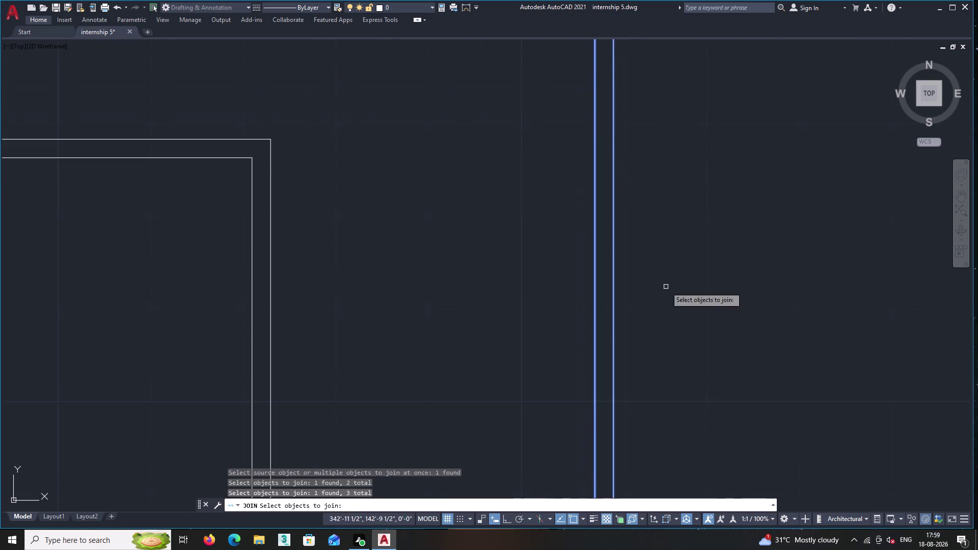
middle_drag(667, 343, 646, 73)
scroll(down, 3)
middle_drag(652, 337, 629, 46)
middle_drag(666, 367, 644, 72)
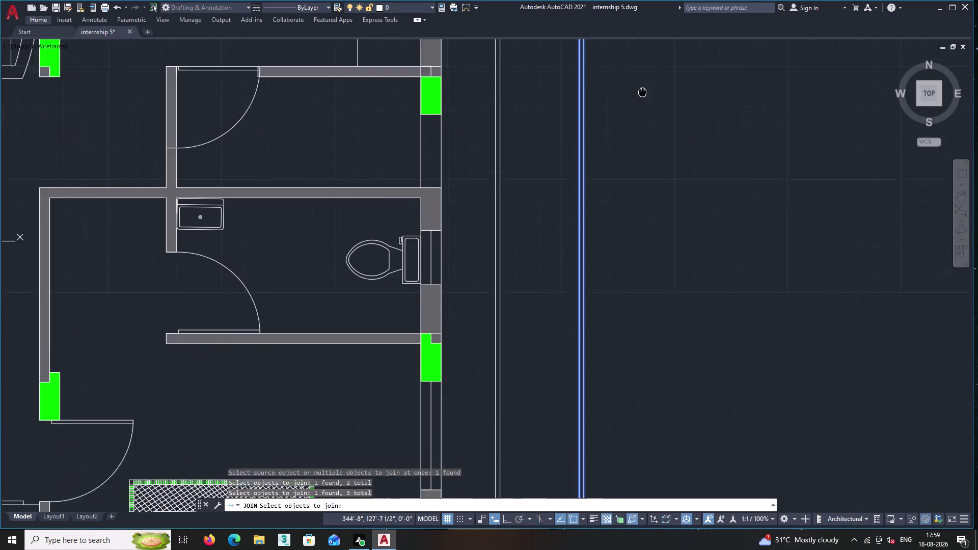
scroll(down, 3)
Add the horizontal boundary line and complete the join into one polyline.
middle_drag(654, 368, 628, 72)
middle_drag(648, 333, 623, 30)
middle_drag(649, 324, 628, 204)
scroll(up, 3)
scroll(up, 3)
scroll(up, 3)
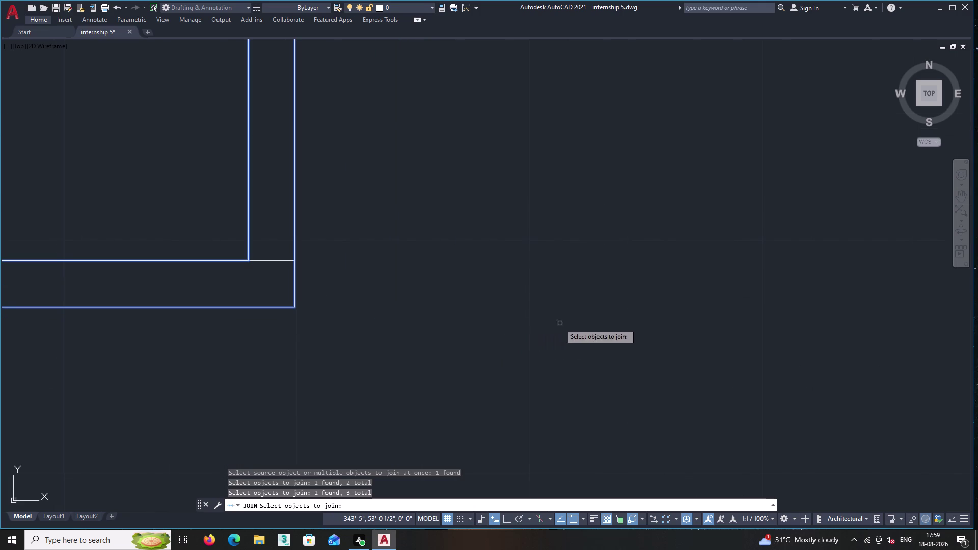
scroll(up, 3)
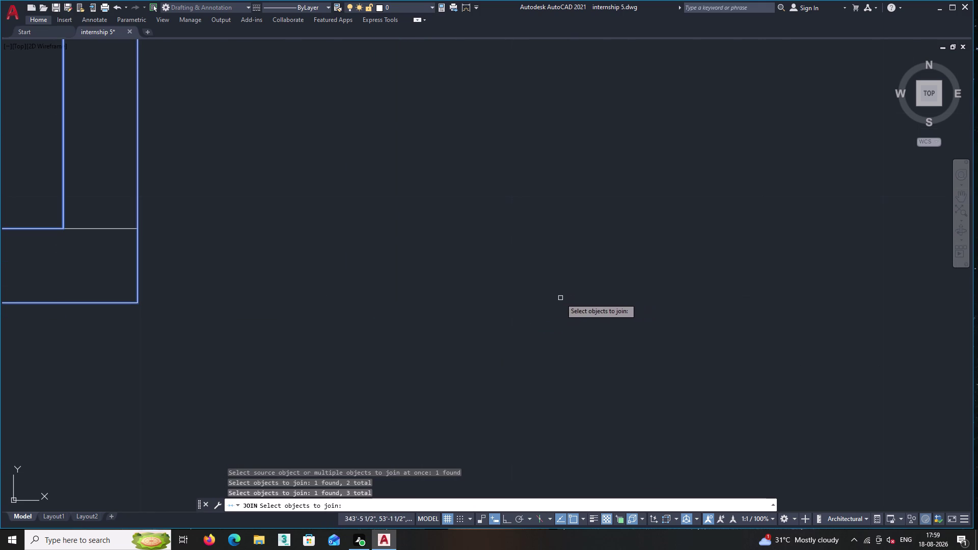
middle_drag(347, 270, 656, 258)
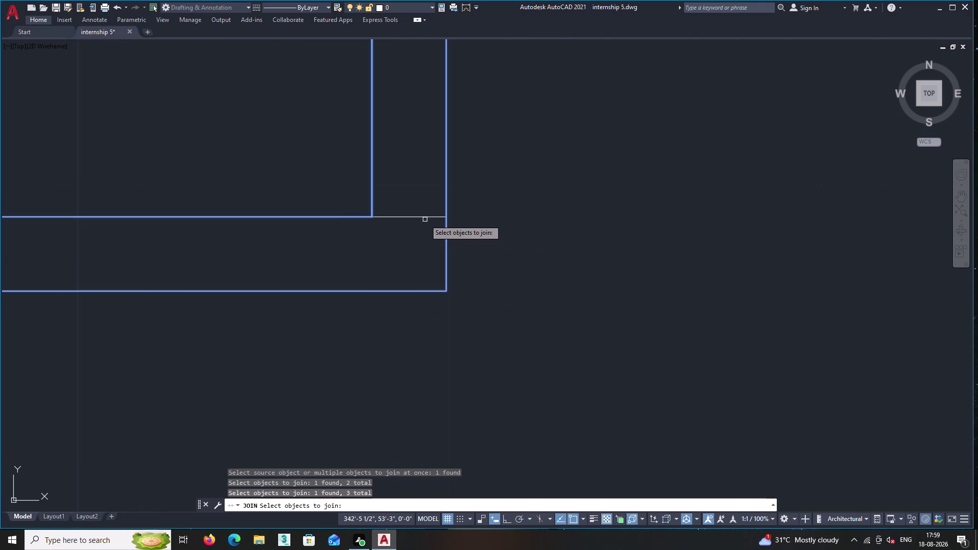
double_click(425, 217)
key(Return)
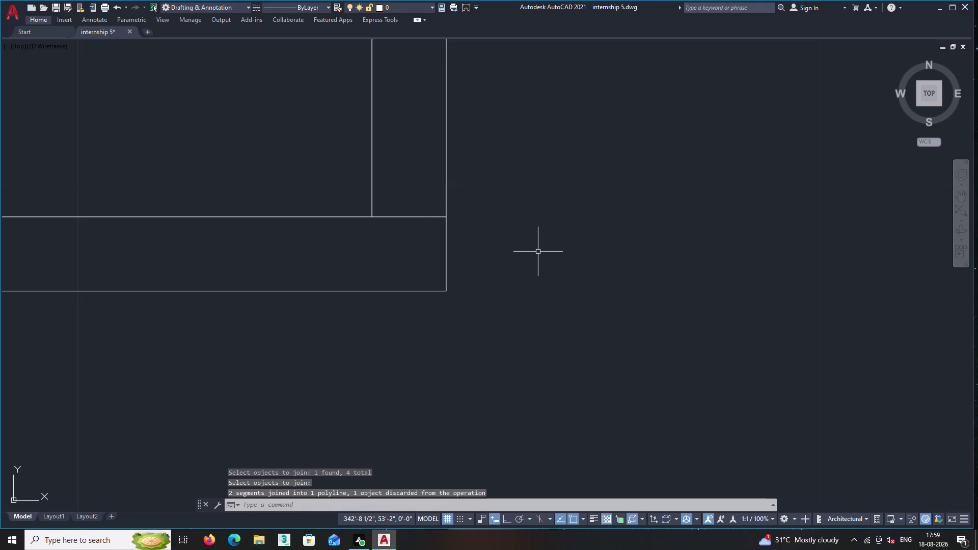
key(h)
key(Return)
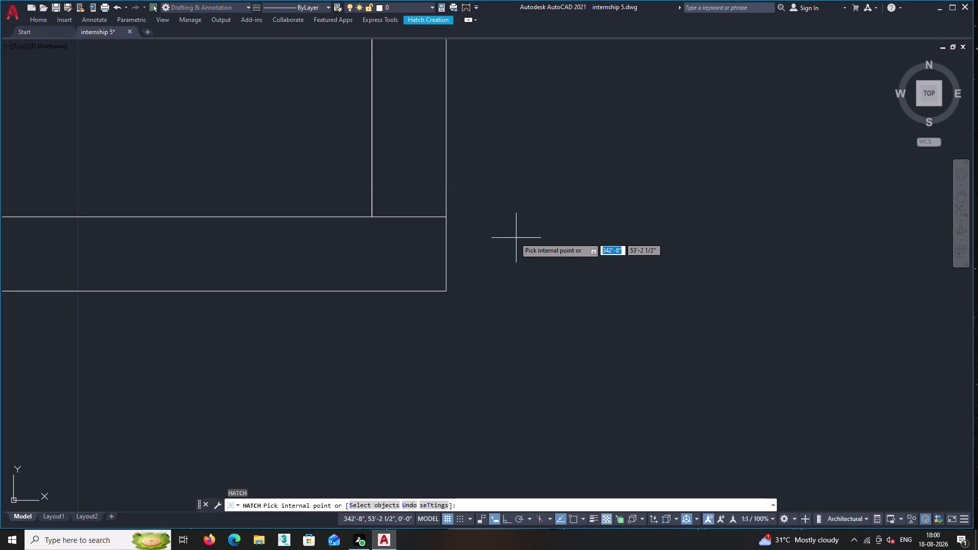
double_click(409, 172)
scroll(down, 3)
middle_drag(549, 210, 680, 269)
middle_click(681, 268)
scroll(down, 3)
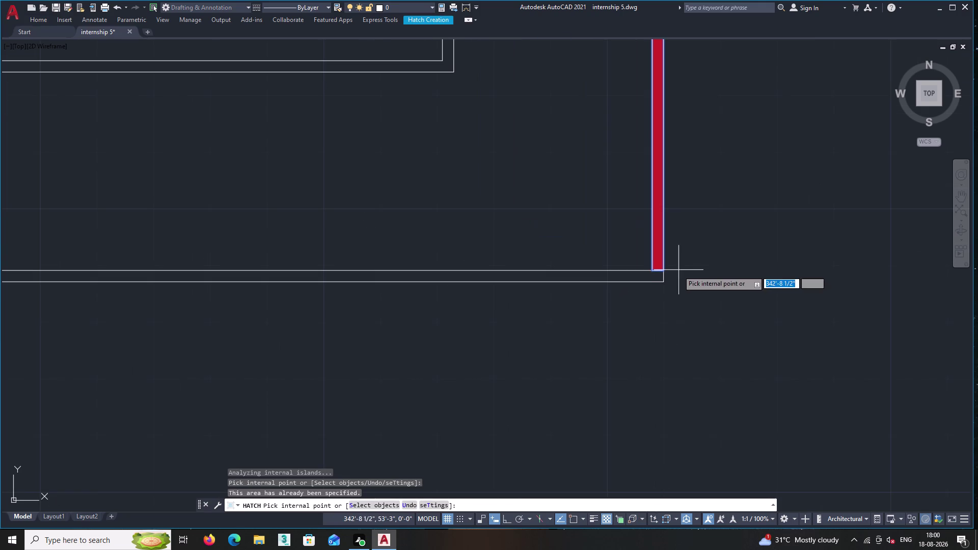
click(633, 271)
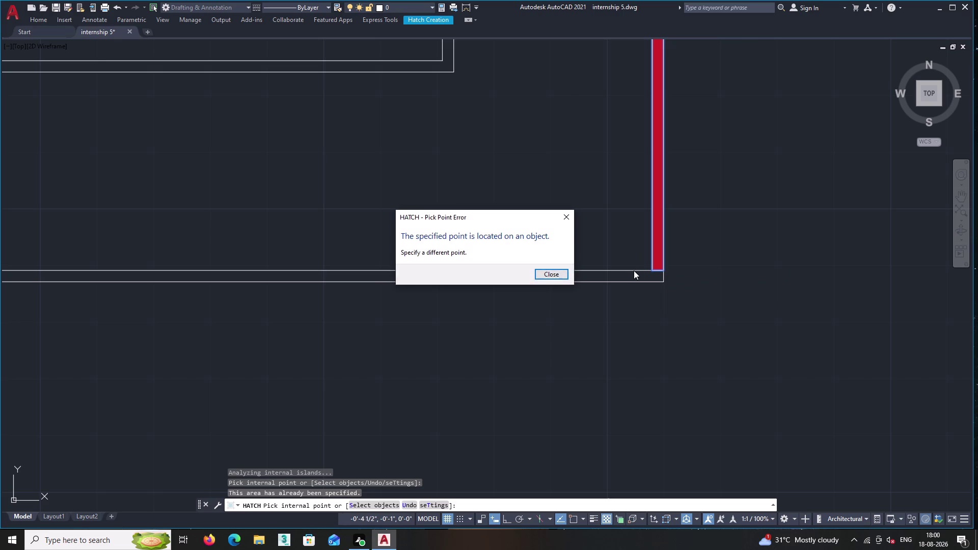
double_click(566, 213)
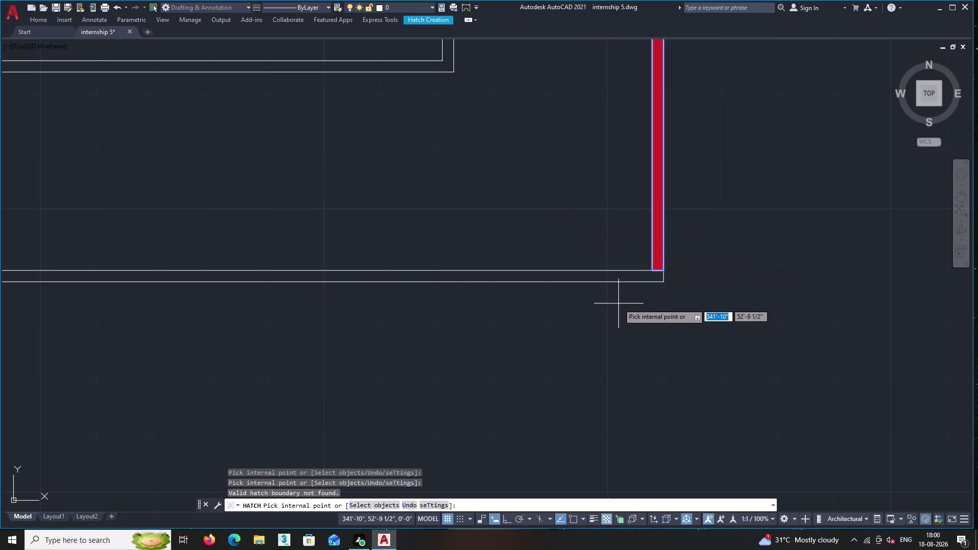
scroll(down, 3)
middle_click(799, 343)
middle_drag(598, 347, 892, 353)
scroll(down, 3)
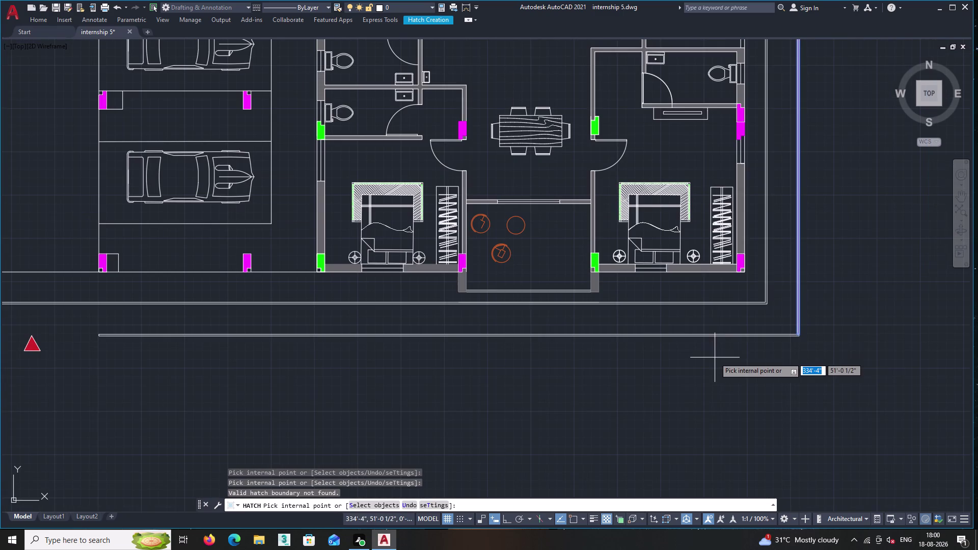
scroll(down, 3)
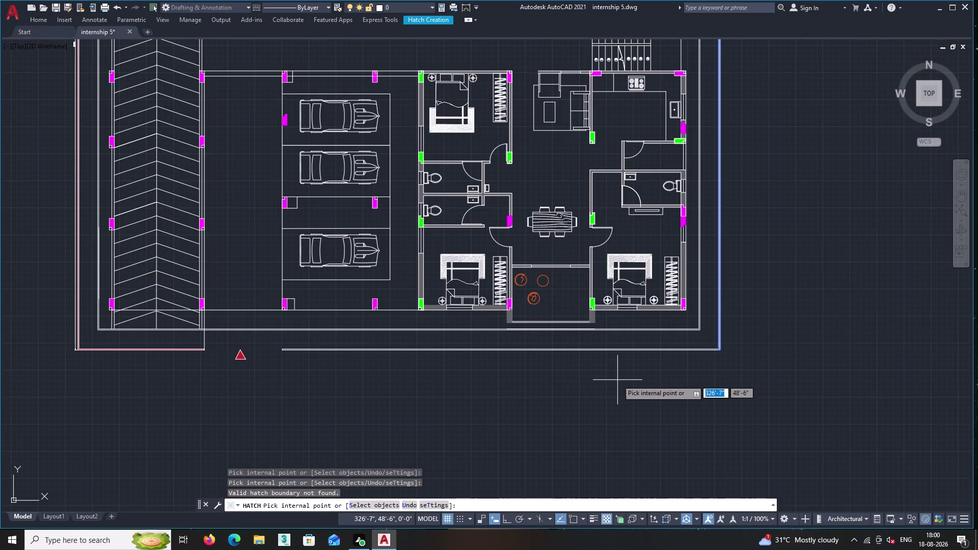
key(Escape)
key(j)
key(Return)
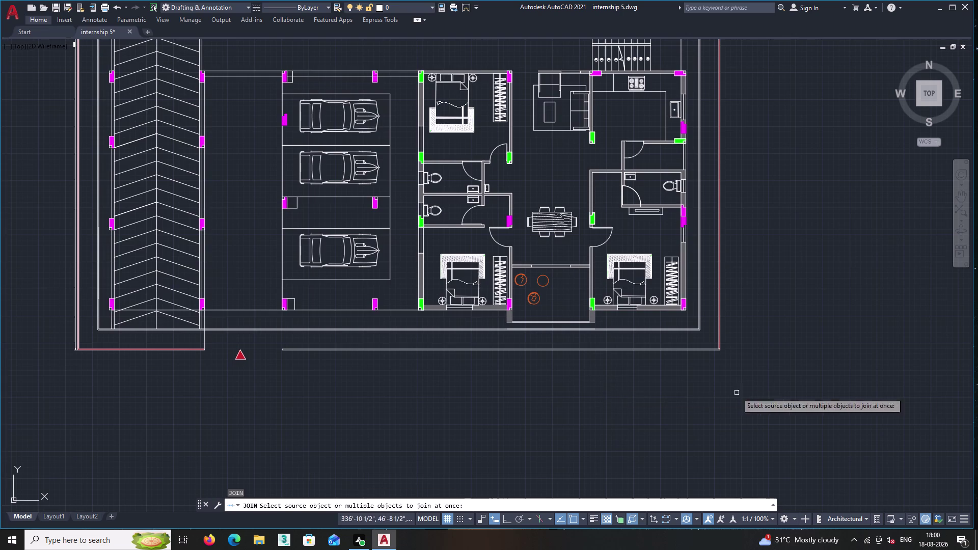
scroll(up, 3)
scroll(up, 3)
scroll(up, 3)
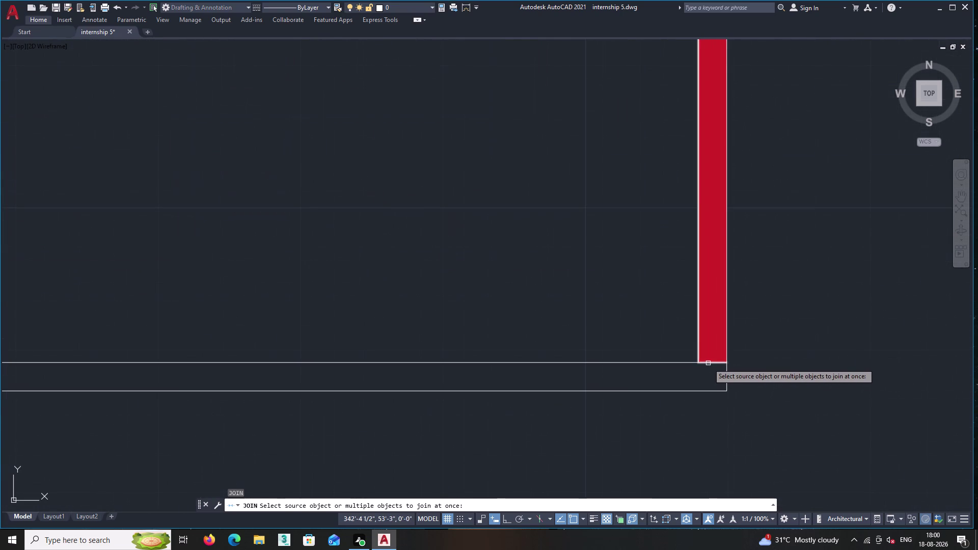
click(708, 363)
click(726, 376)
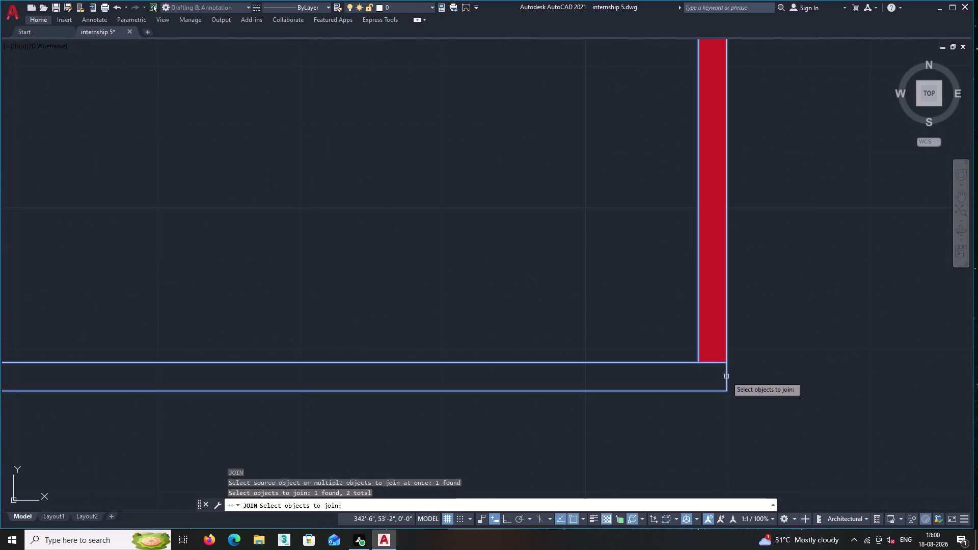
scroll(down, 3)
scroll(down, 3)
middle_drag(746, 366, 825, 346)
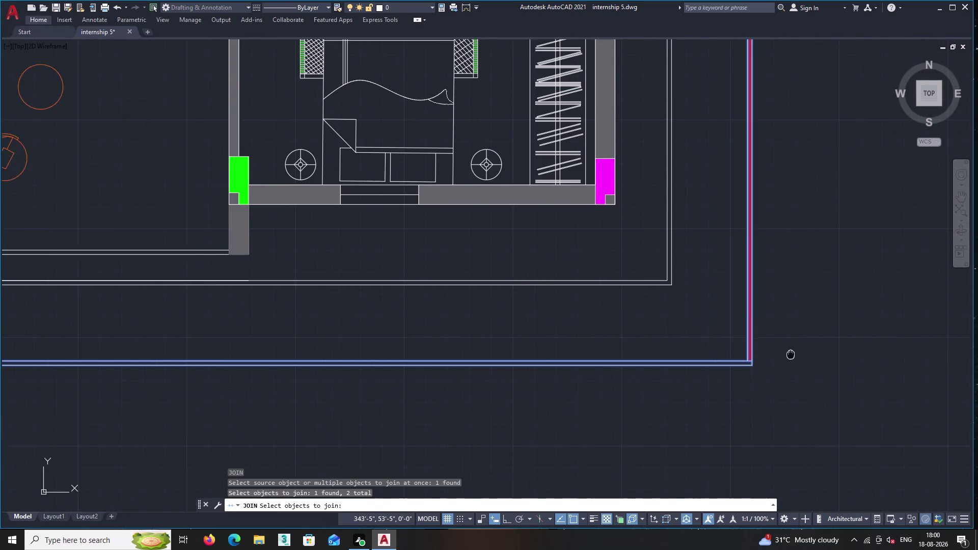
middle_drag(825, 346, 876, 342)
scroll(down, 3)
middle_drag(695, 389, 810, 361)
scroll(down, 3)
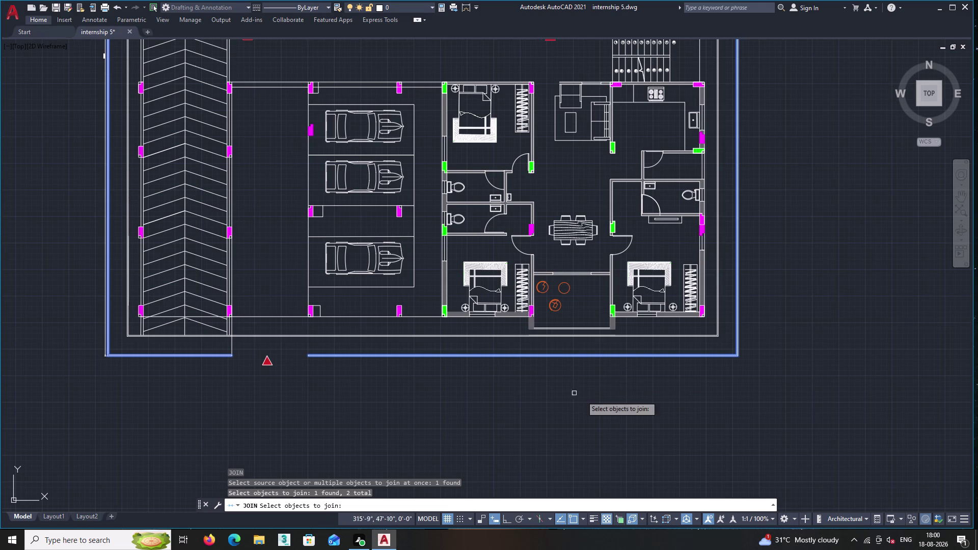
scroll(up, 3)
scroll(up, 3)
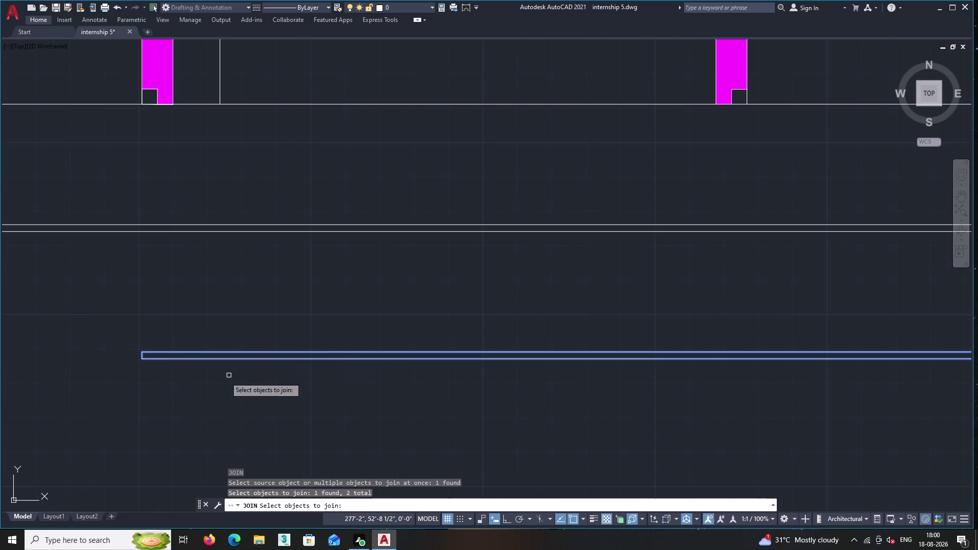
middle_drag(224, 377, 499, 345)
scroll(up, 3)
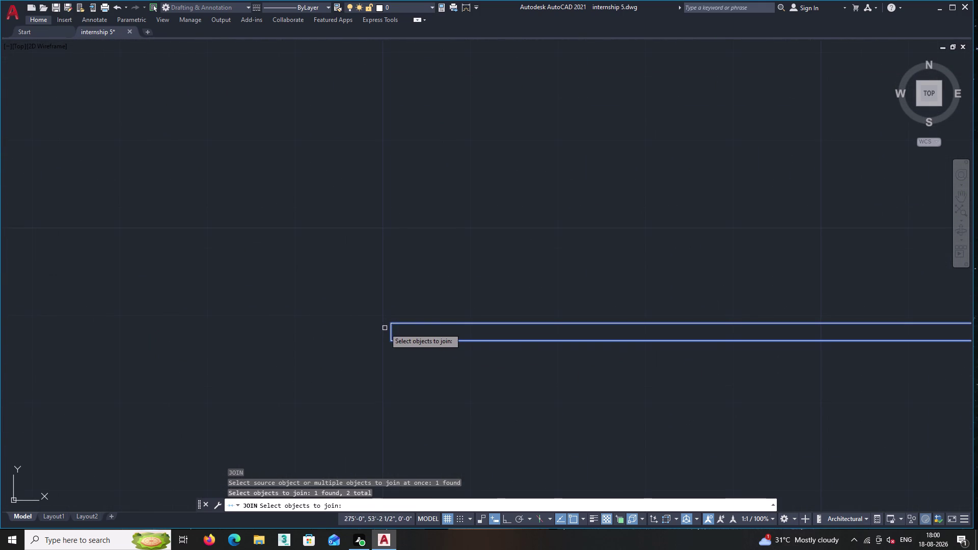
scroll(up, 3)
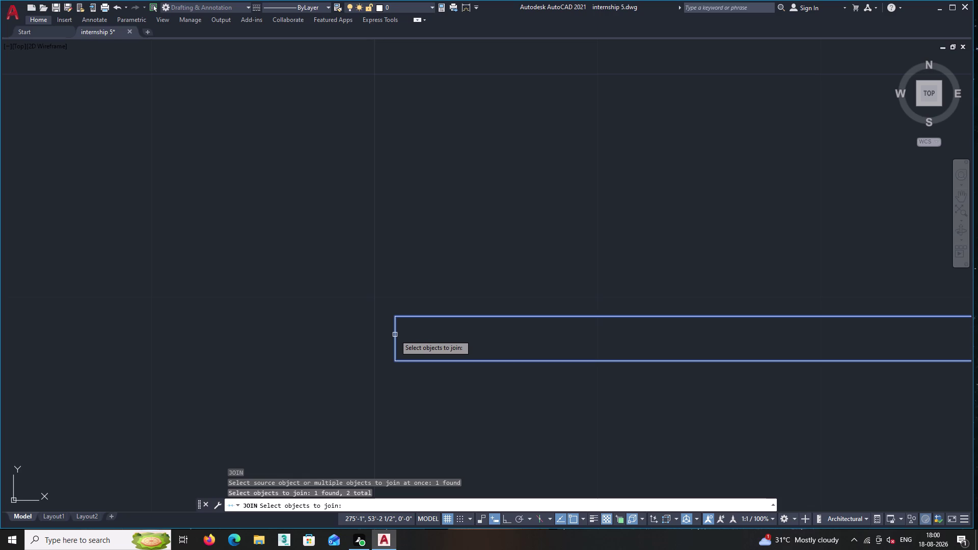
click(395, 334)
key(Return)
key(h)
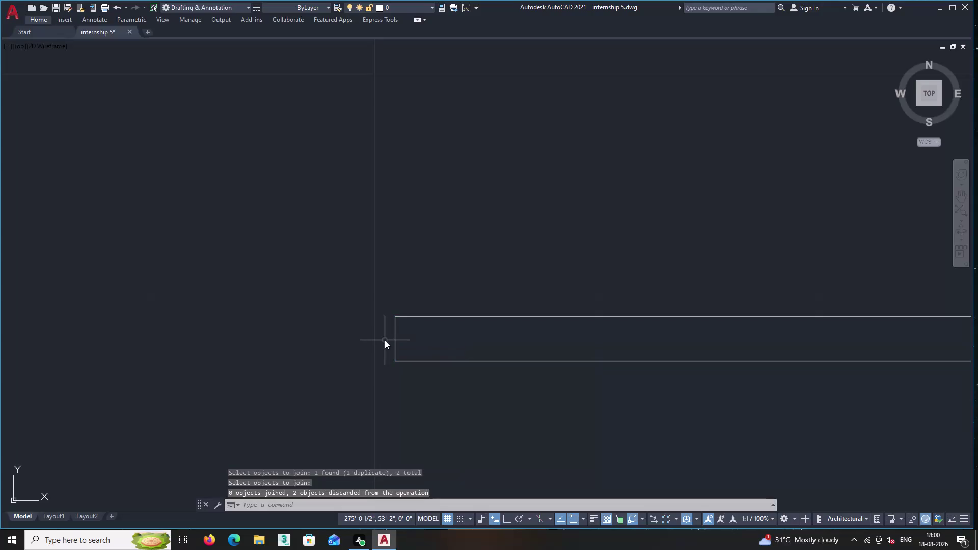
key(Return)
click(475, 350)
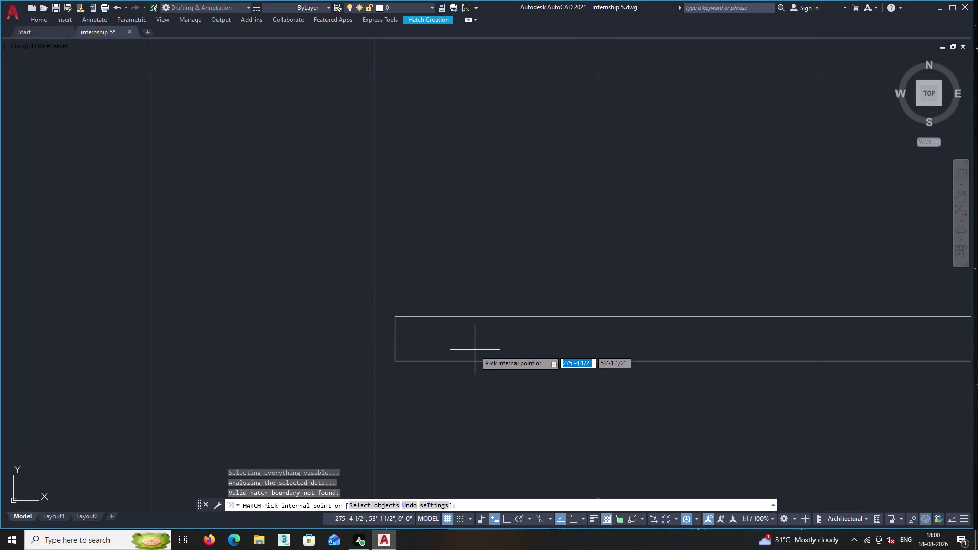
click(475, 350)
scroll(down, 3)
middle_click(501, 339)
click(501, 339)
click(501, 340)
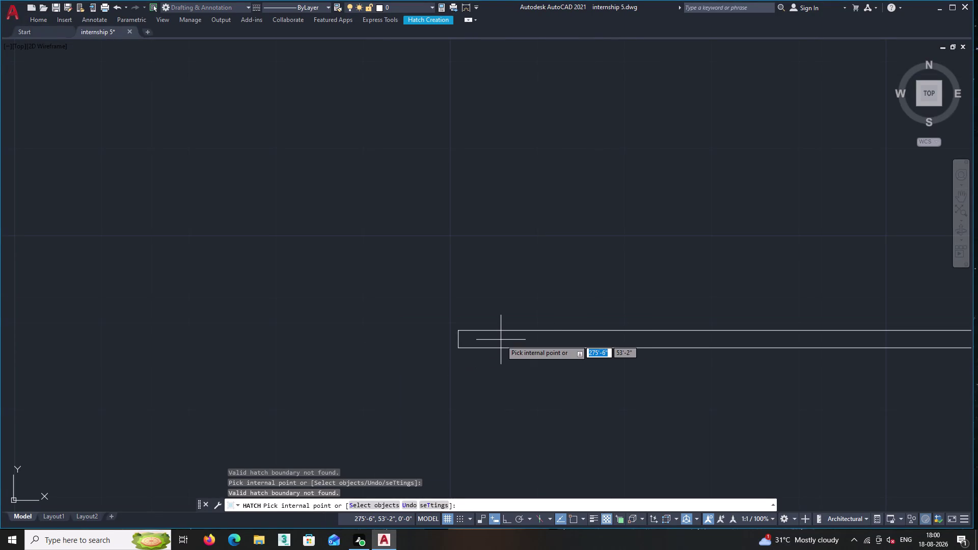
key(Escape)
middle_drag(583, 271, 154, 361)
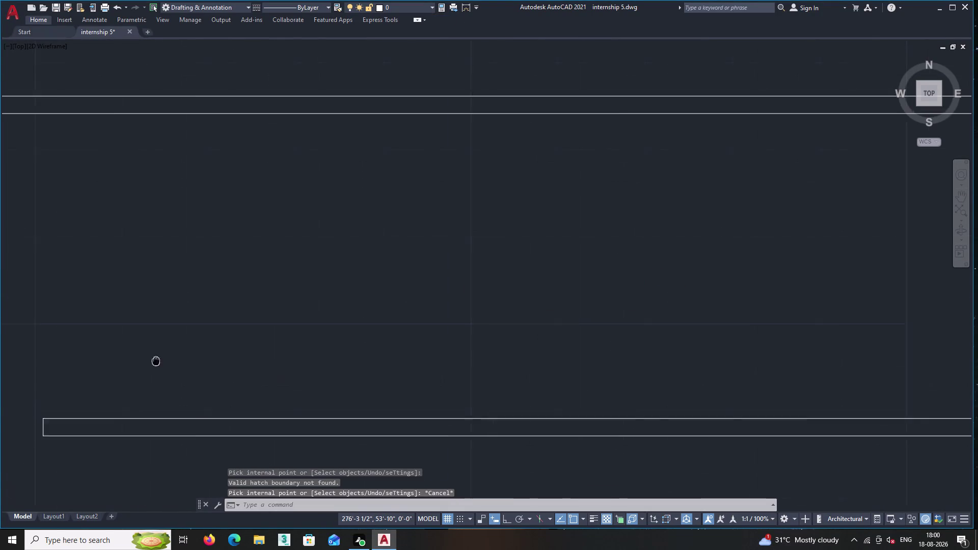
key(e)
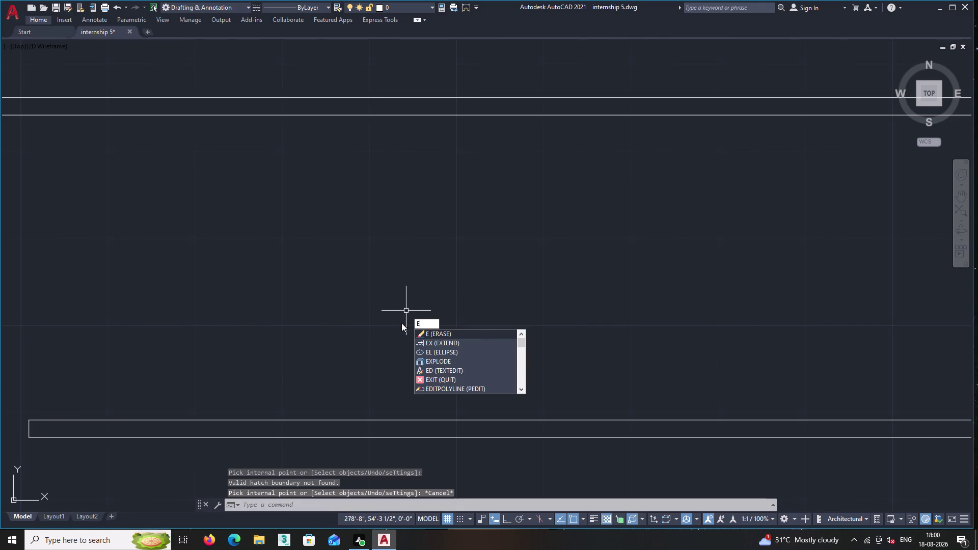
Start EXTEND and bring the red strip's lower boundary corner into view.
key(x)
key(Return)
middle_drag(479, 334, 252, 325)
scroll(down, 3)
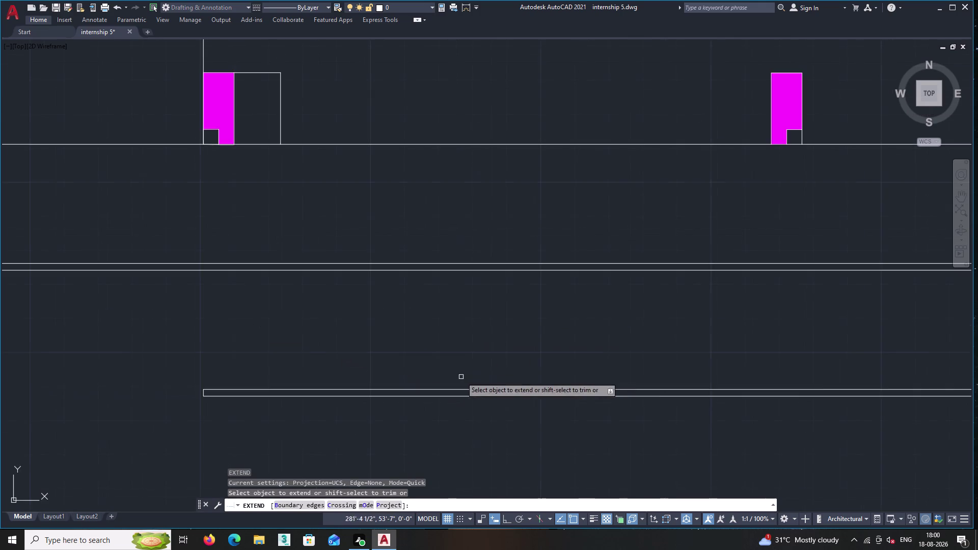
middle_drag(549, 384, 32, 347)
scroll(down, 3)
middle_drag(606, 265, 55, 353)
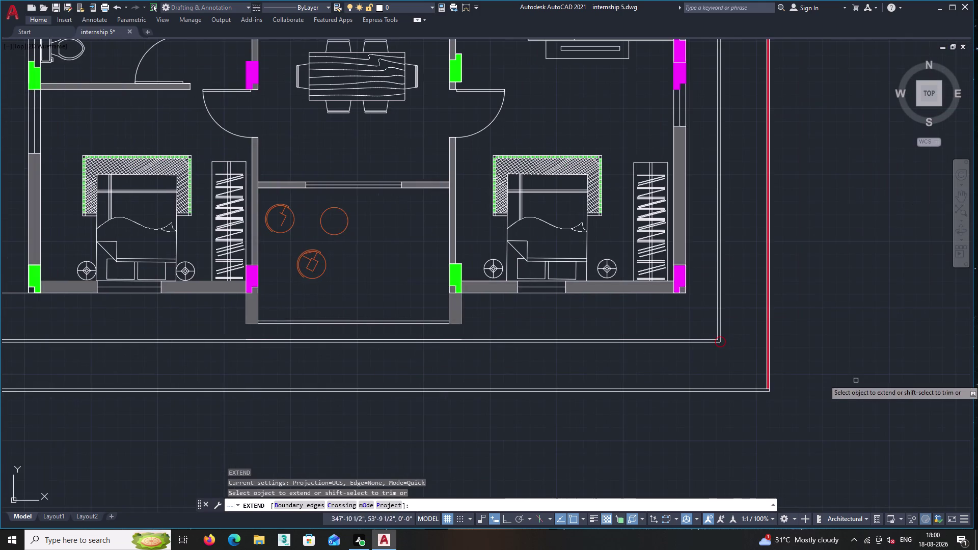
scroll(up, 3)
Try extending the boundary line, cancel when it fails, and start Explode.
click(624, 477)
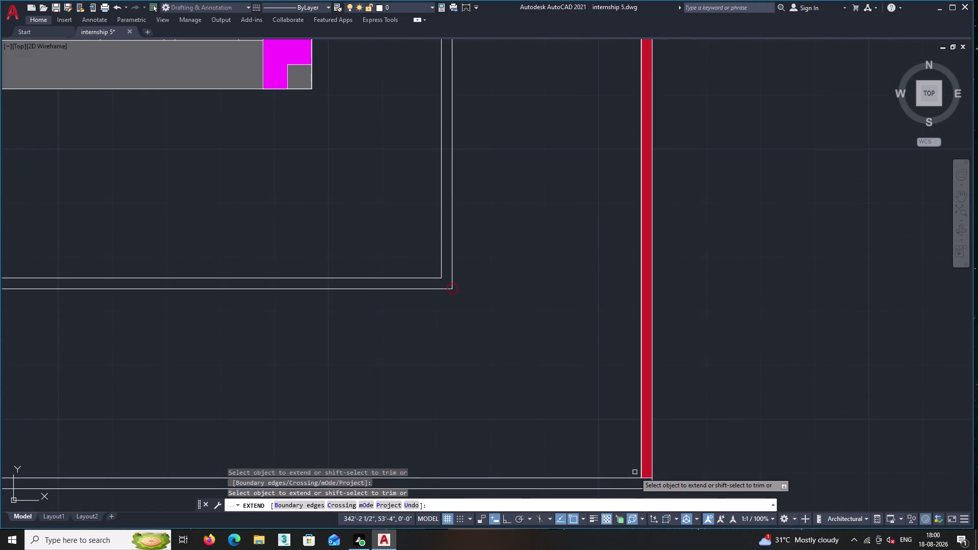
click(631, 479)
click(641, 468)
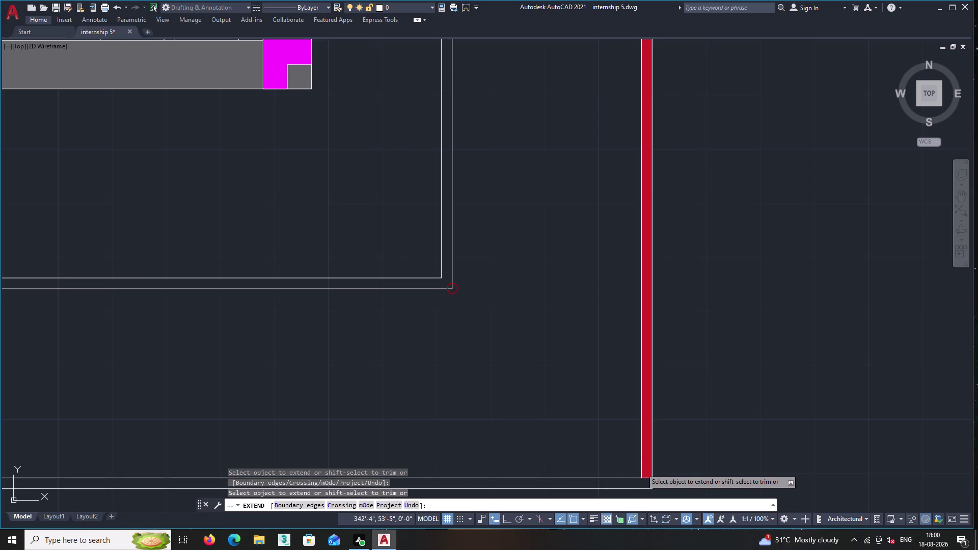
click(609, 476)
key(Escape)
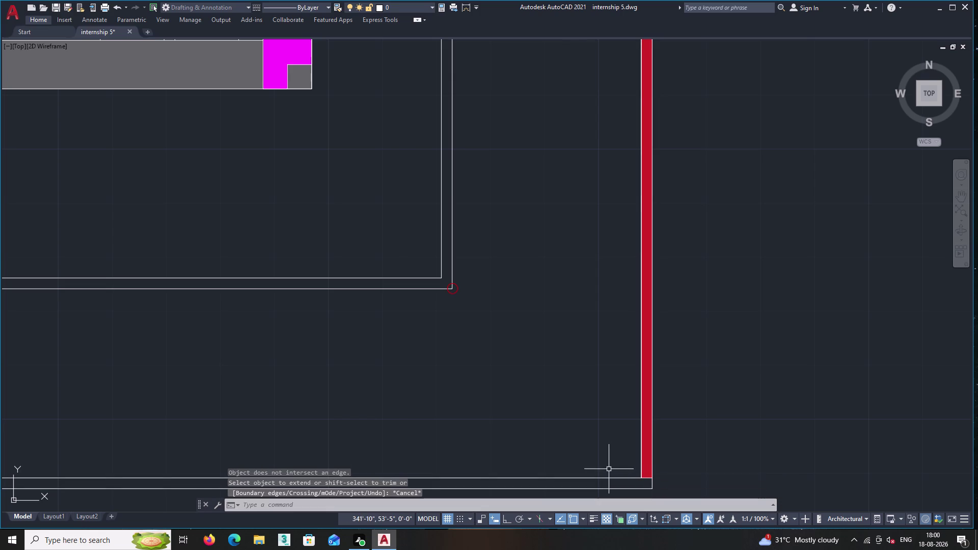
click(33, 18)
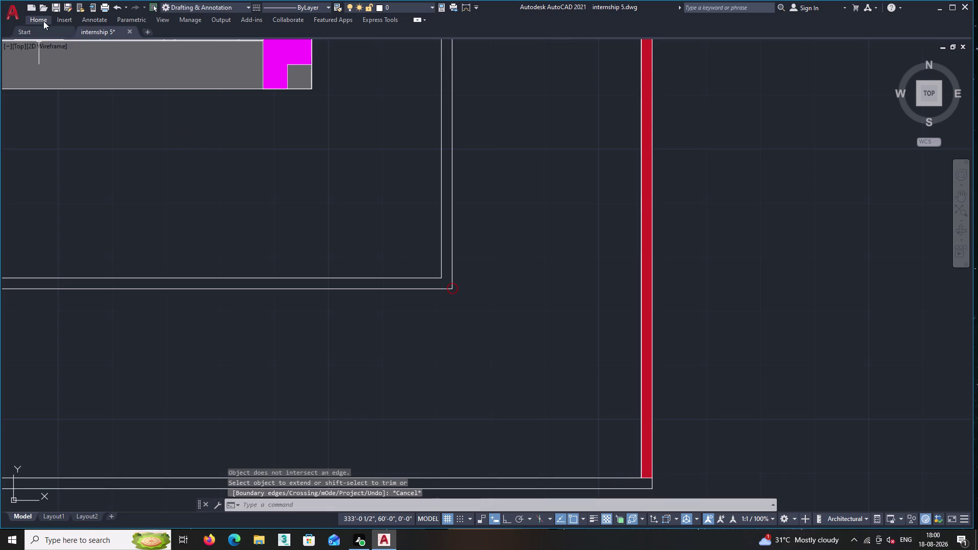
click(242, 41)
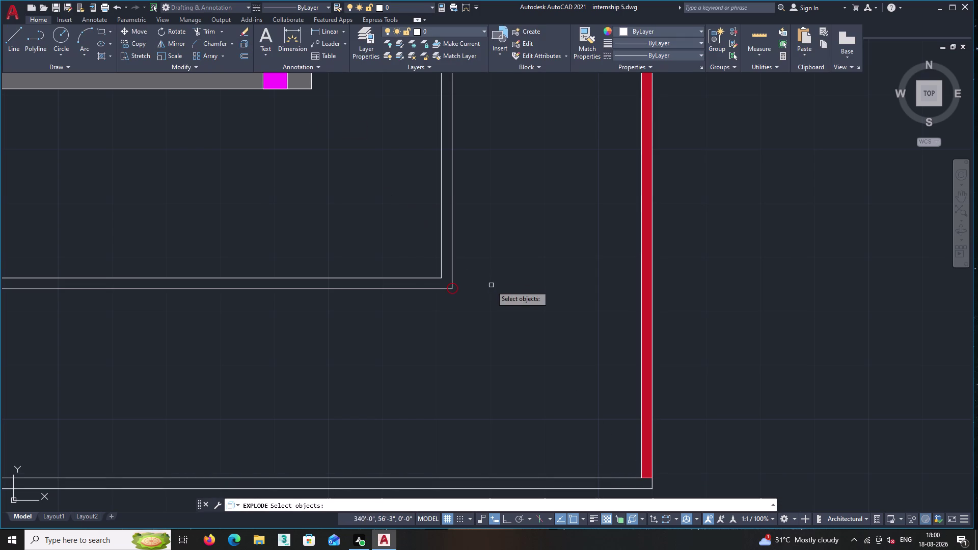
Explode the boundary object selected with a window.
middle_drag(495, 285, 468, 151)
click(541, 374)
click(494, 298)
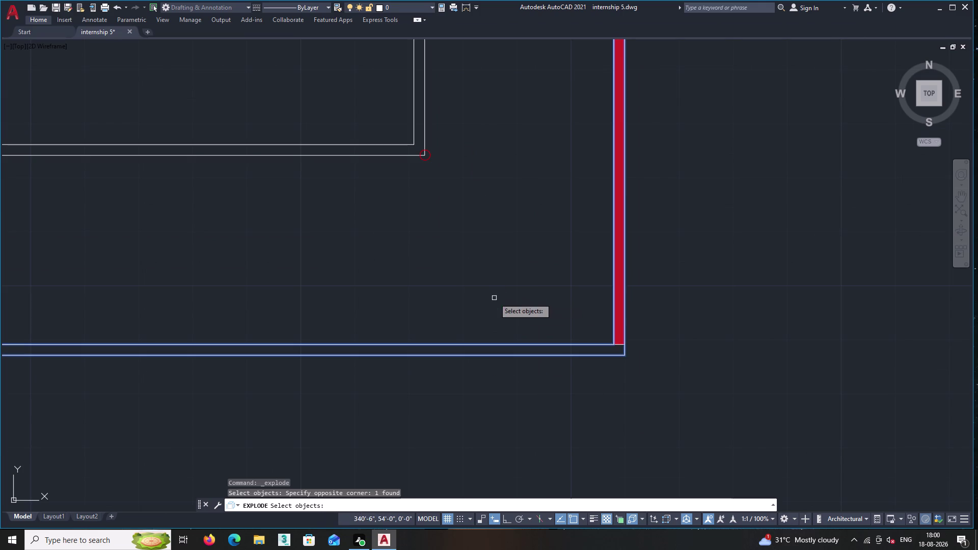
key(Return)
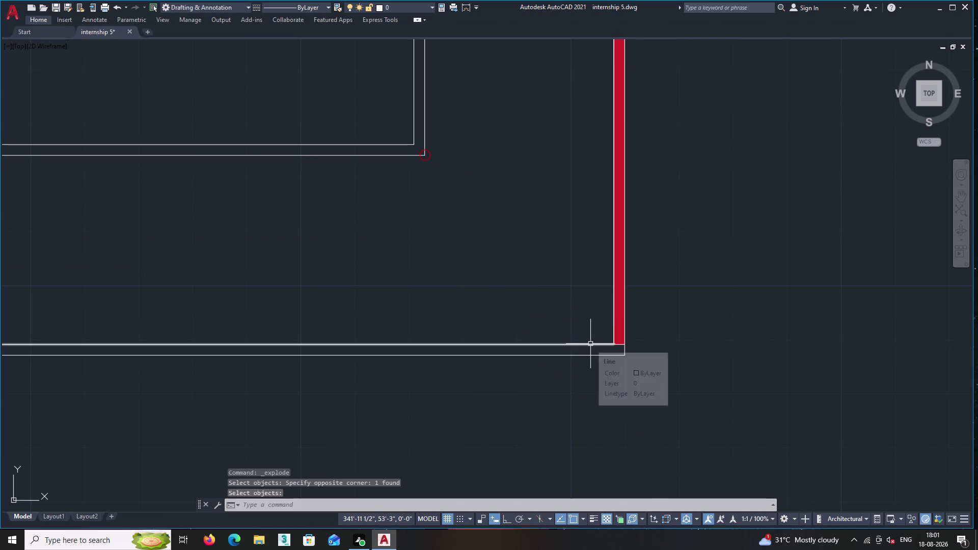
Undo the explode and zoom into the outer boundary's corner.
middle_drag(446, 173, 611, 294)
scroll(down, 3)
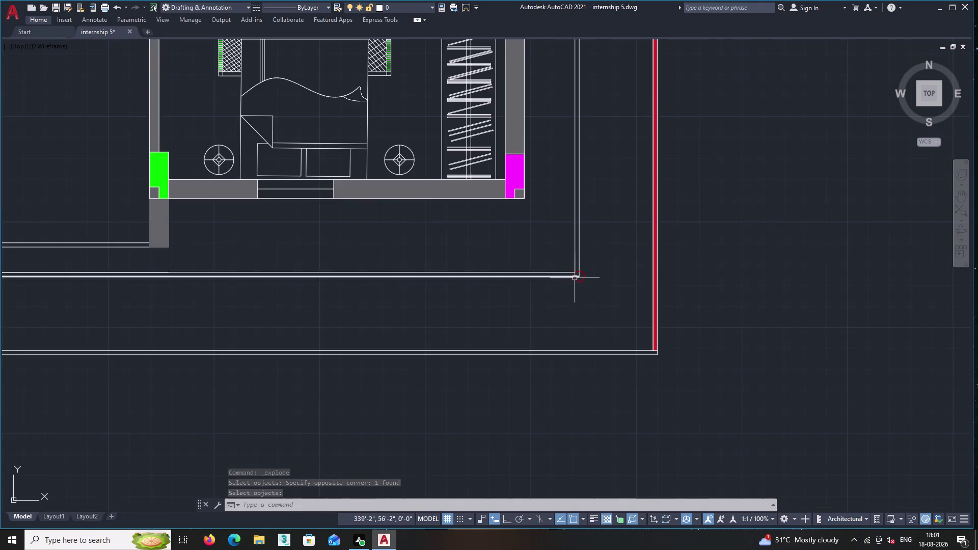
scroll(up, 3)
key(ctrl+z)
key(ctrl+z)
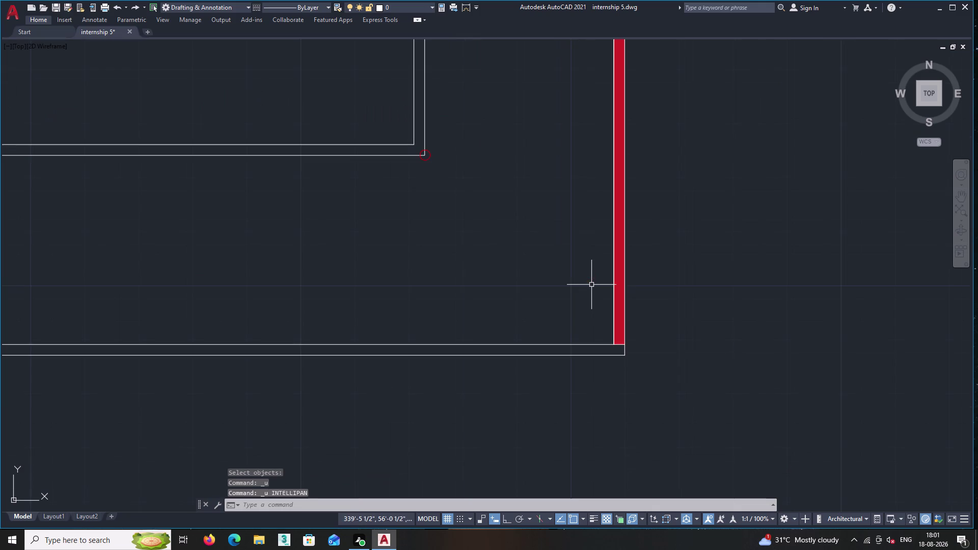
middle_drag(460, 232, 537, 327)
scroll(up, 3)
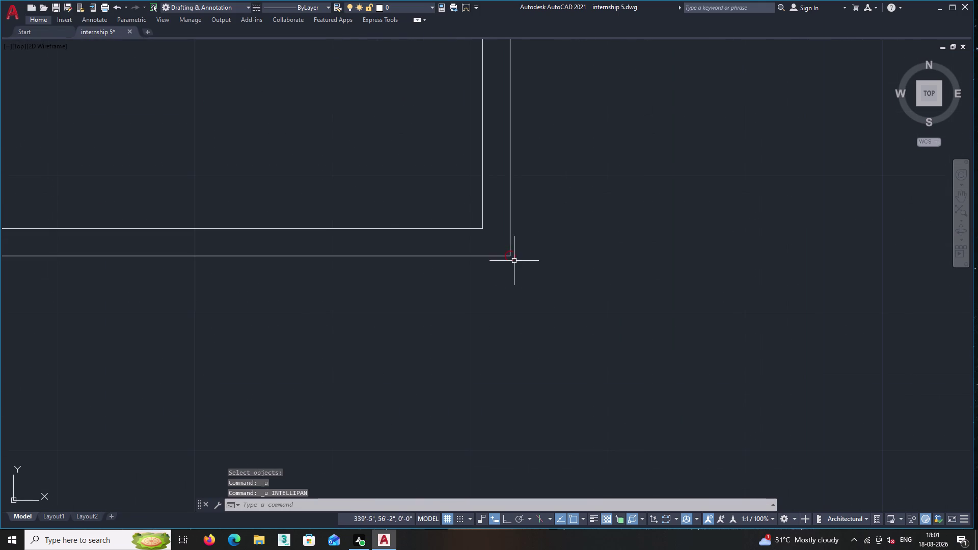
click(509, 256)
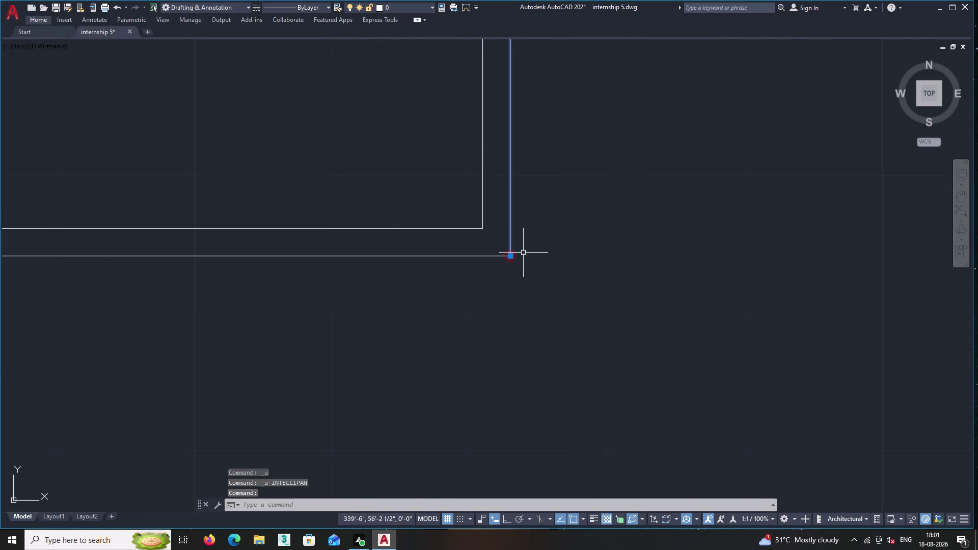
key(Escape)
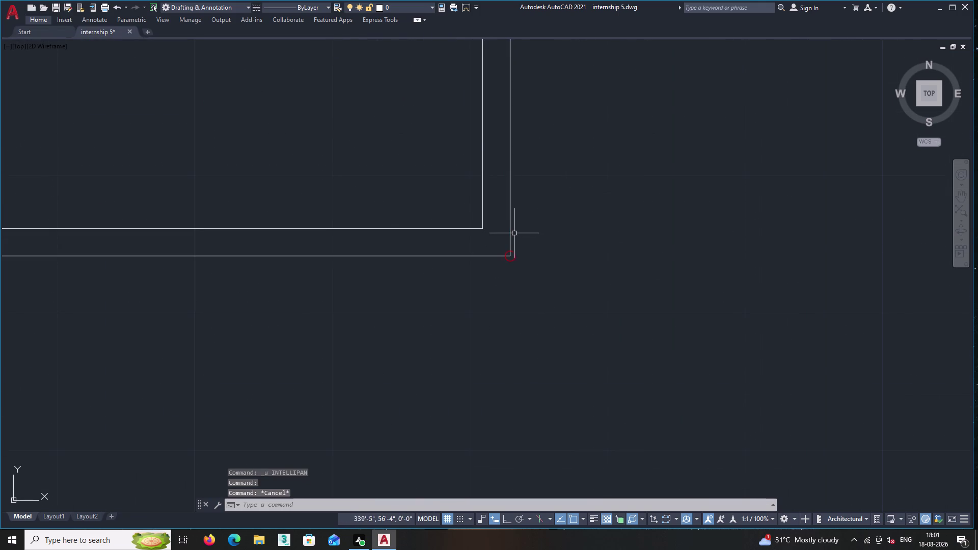
JOIN the horizontal and vertical corner lines into one polyline.
key(j)
key(Return)
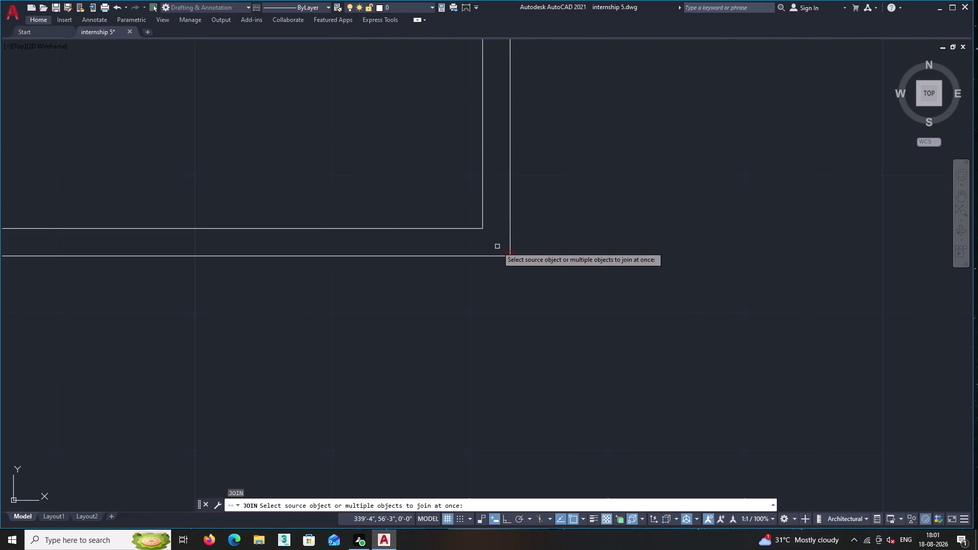
click(510, 242)
click(497, 257)
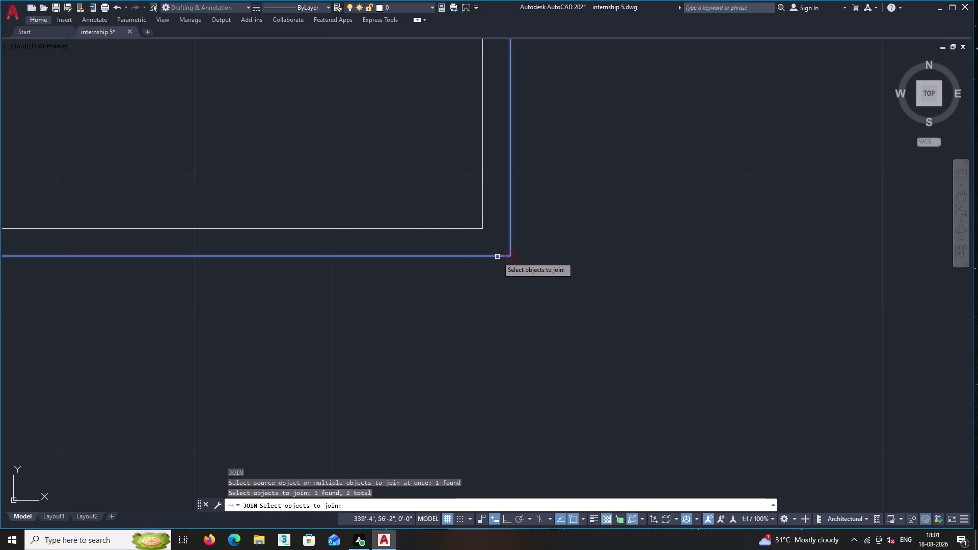
key(Return)
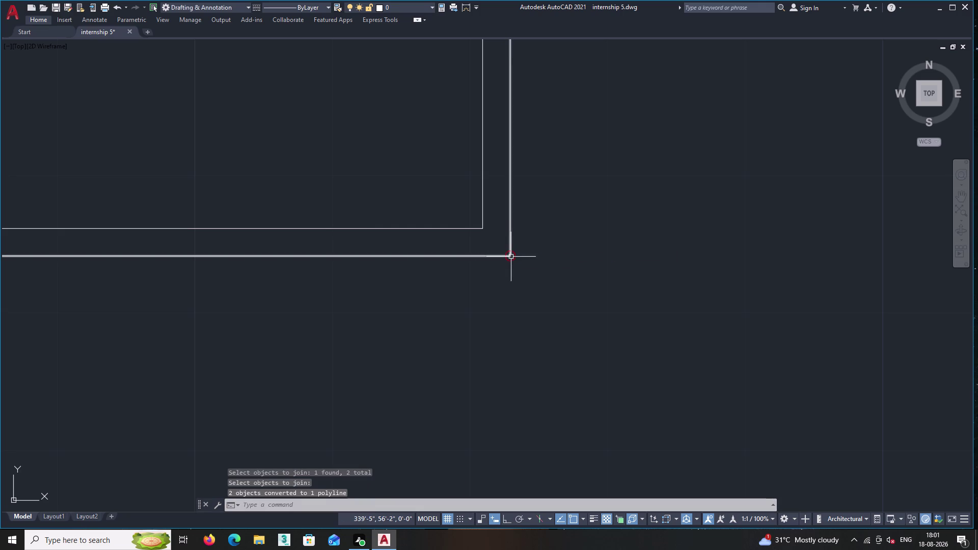
Open polyline editing on the corner polyline, cancel it, then reselect the polyline for its actions menu.
double_click(511, 257)
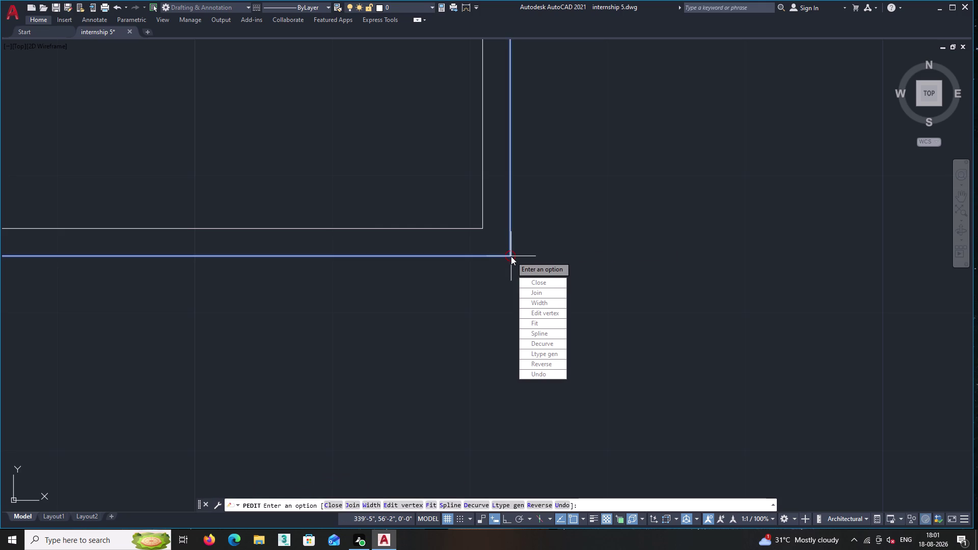
right_click(529, 224)
key(Escape)
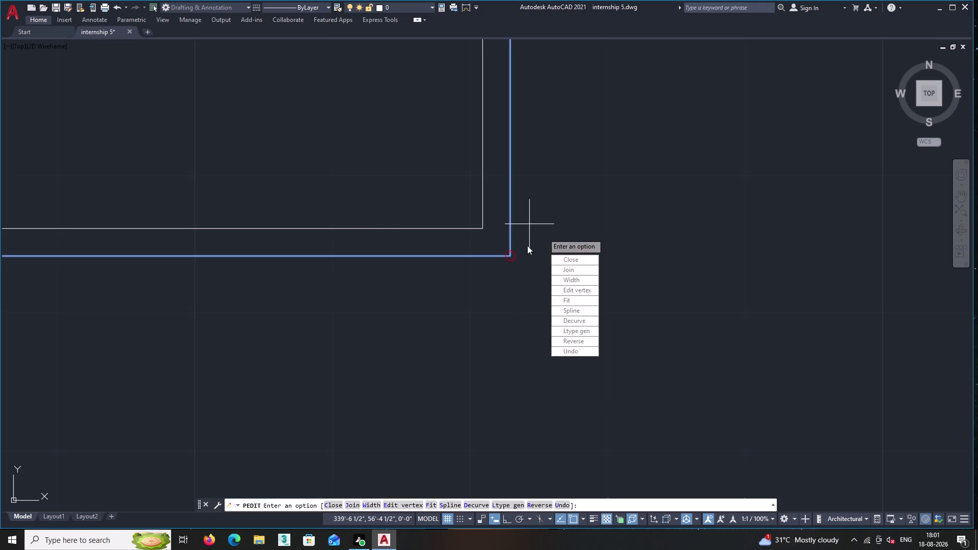
key(Escape)
click(509, 254)
right_click(532, 219)
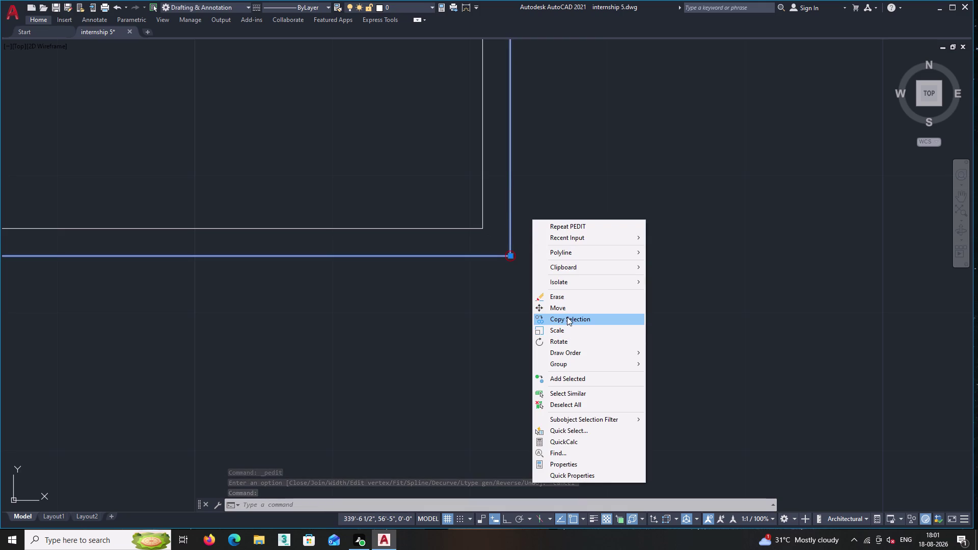
Erase the corner polyline, then undo the erase to restore it.
click(562, 295)
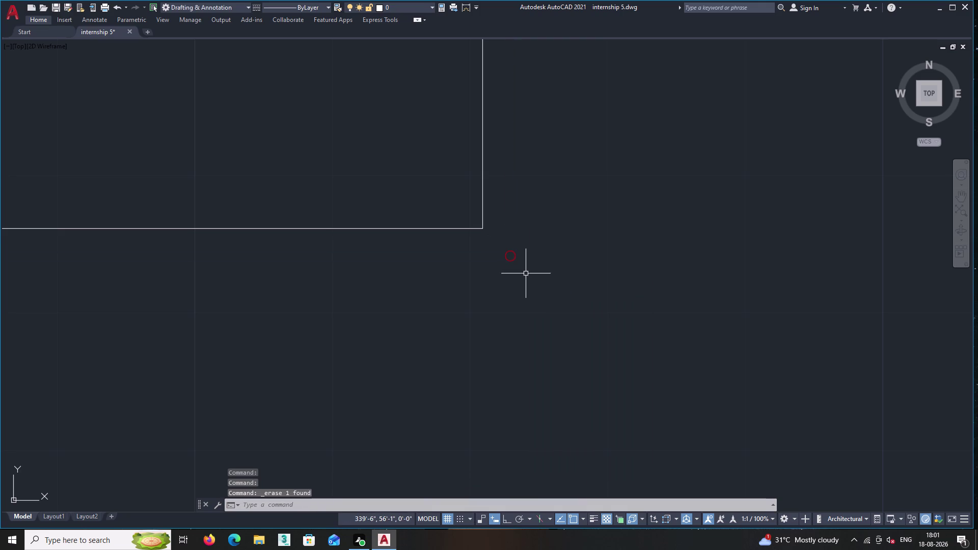
double_click(526, 274)
click(509, 249)
key(Escape)
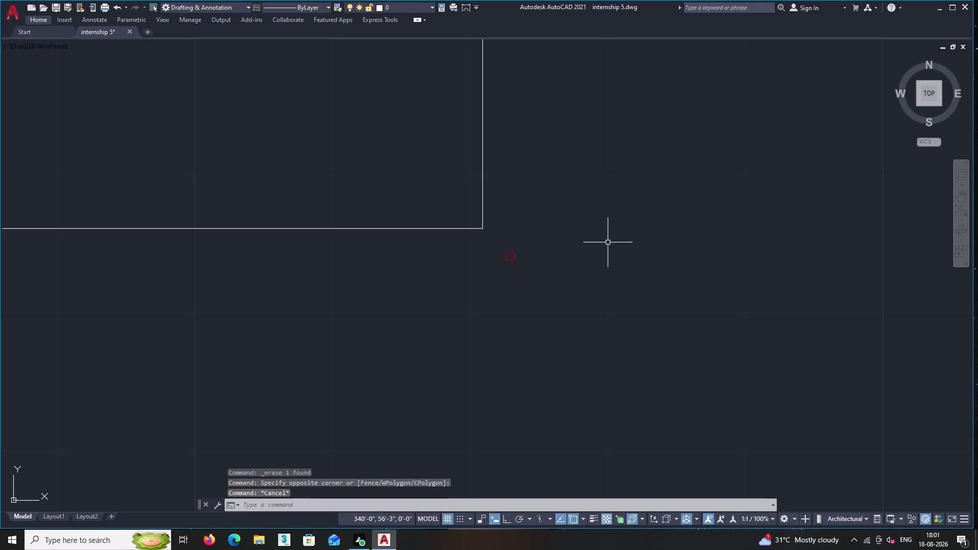
key(ctrl+z)
Pan across the floor plan and zoom in on the red wall corner.
middle_click(539, 261)
scroll(down, 3)
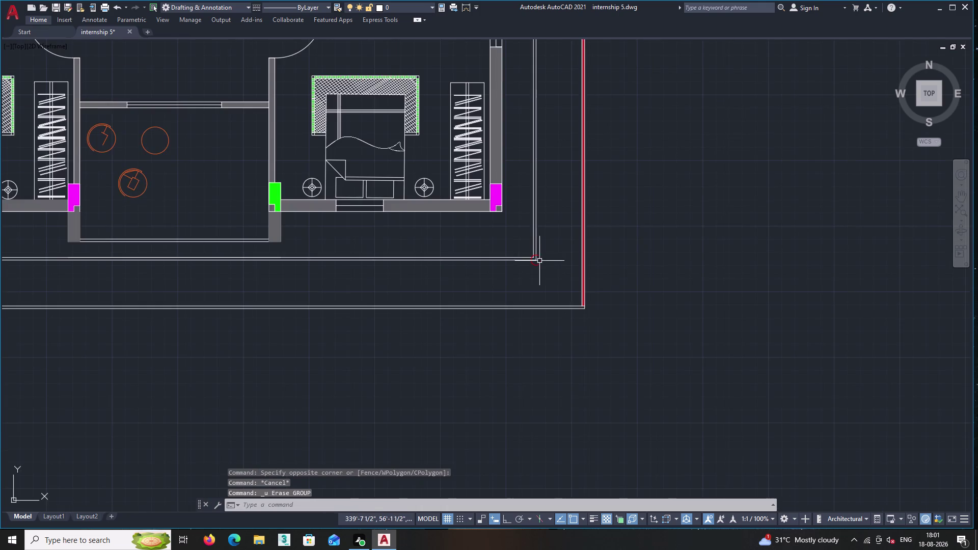
scroll(down, 3)
middle_drag(539, 261, 544, 394)
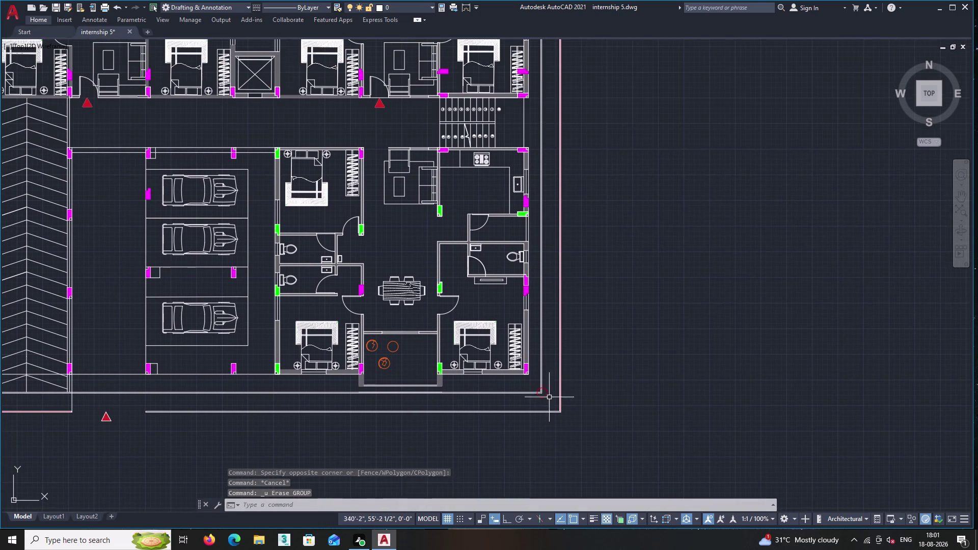
middle_drag(543, 191, 605, 433)
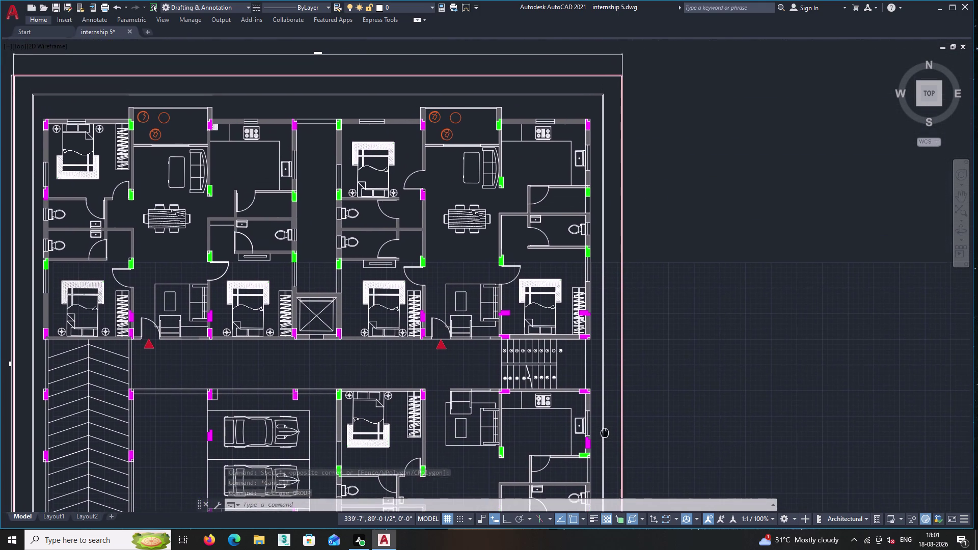
middle_drag(604, 433, 616, 407)
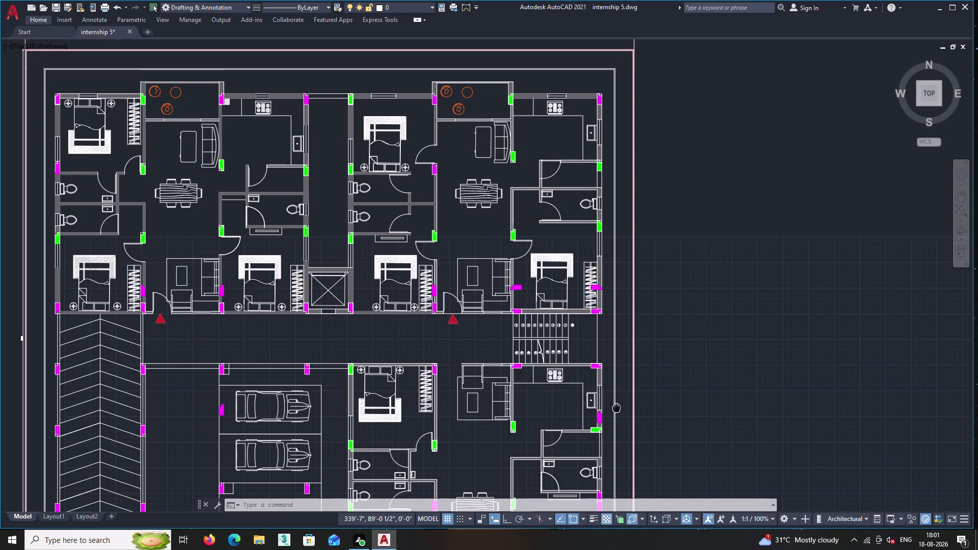
middle_drag(616, 407, 611, 267)
middle_drag(624, 366, 598, 126)
scroll(up, 3)
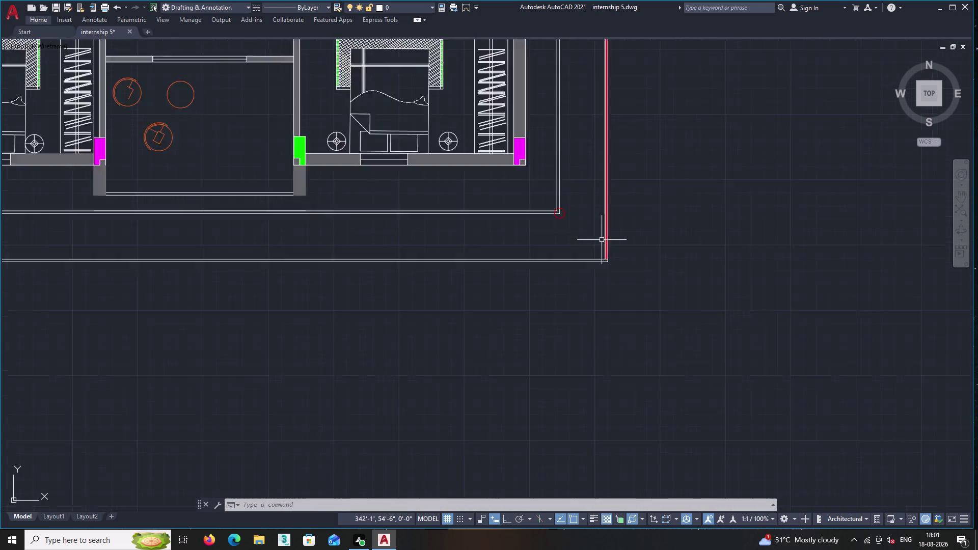
scroll(up, 3)
scroll(up, 3)
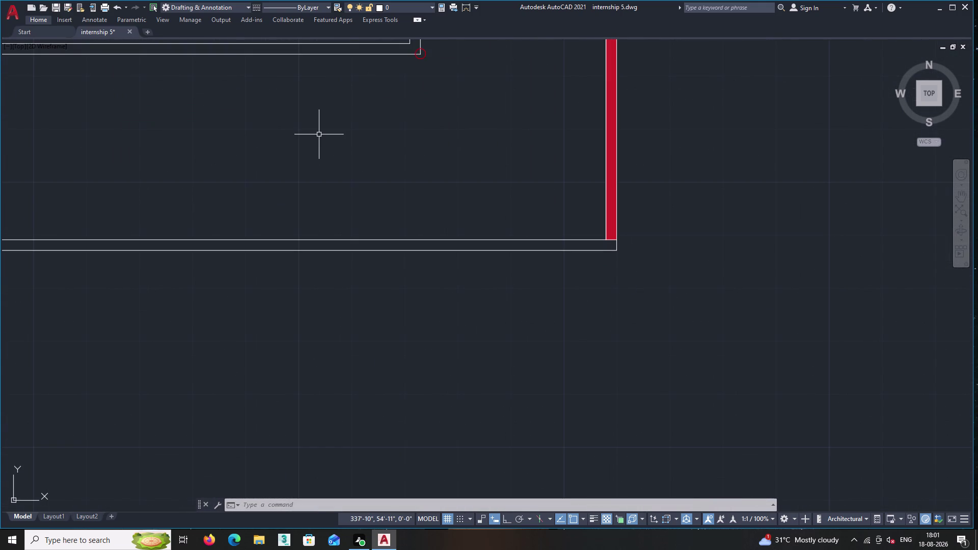
Start JOIN and select the boundary lines along the red wall.
key(j)
key(Return)
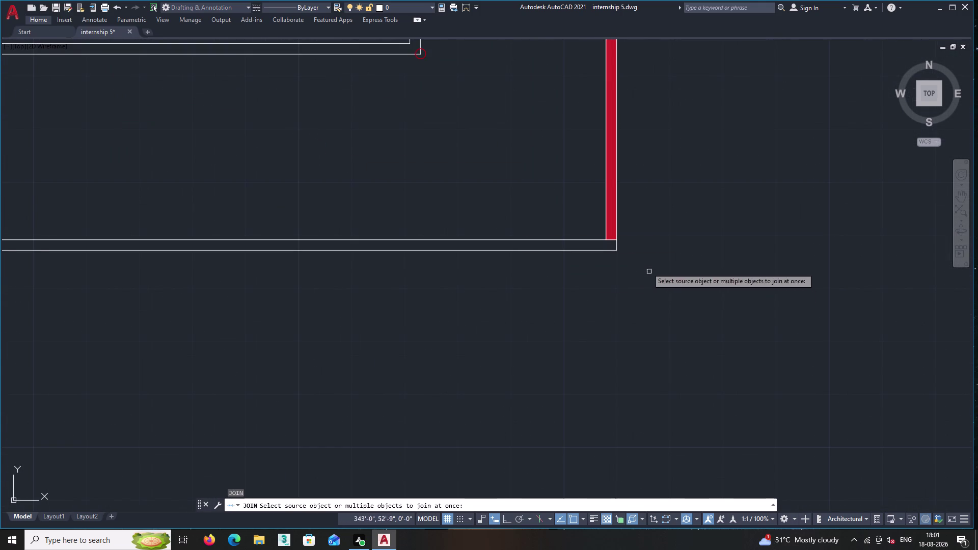
click(617, 246)
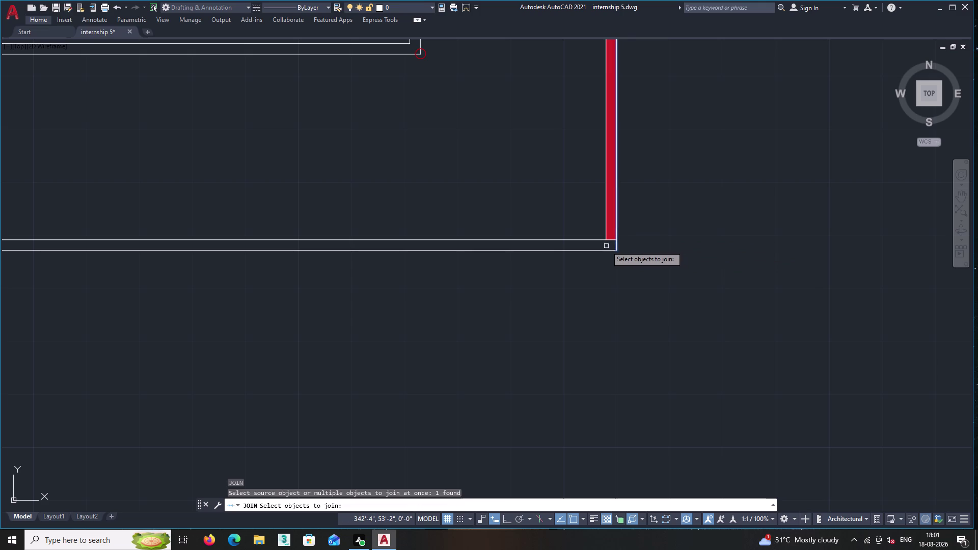
click(601, 241)
click(600, 250)
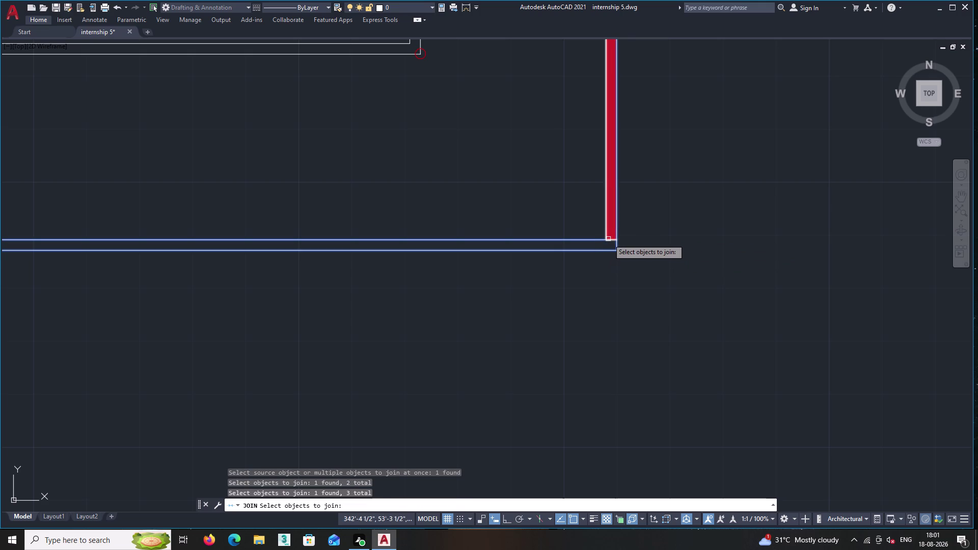
double_click(610, 239)
Add the line at the strip's far end and finish joining the four segments.
scroll(down, 3)
middle_drag(570, 267, 833, 258)
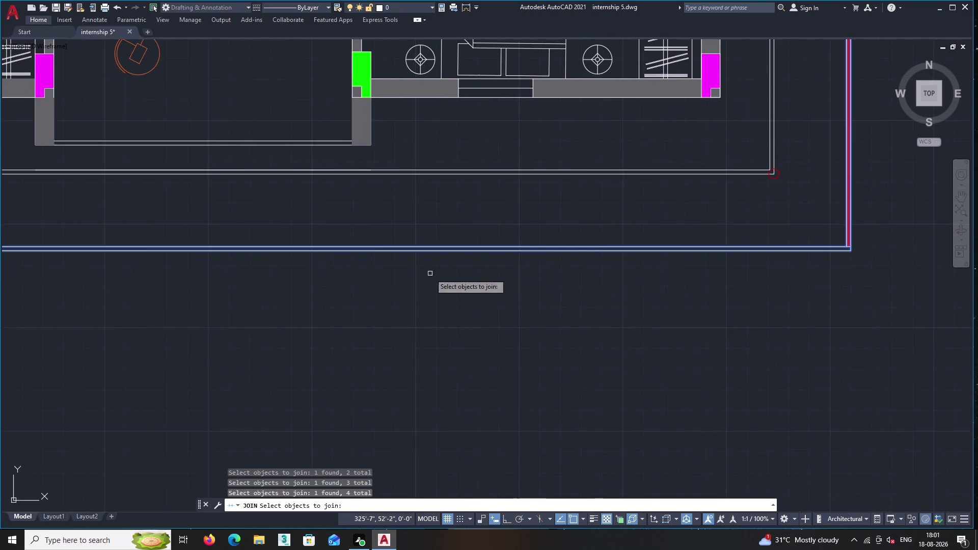
middle_drag(338, 279, 977, 269)
middle_drag(208, 286, 962, 291)
scroll(up, 3)
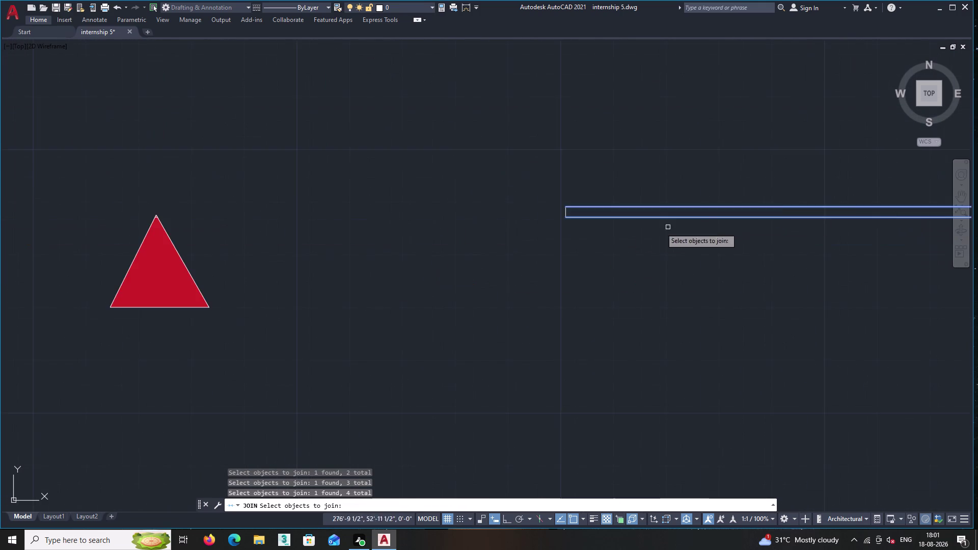
scroll(up, 3)
click(429, 160)
key(Return)
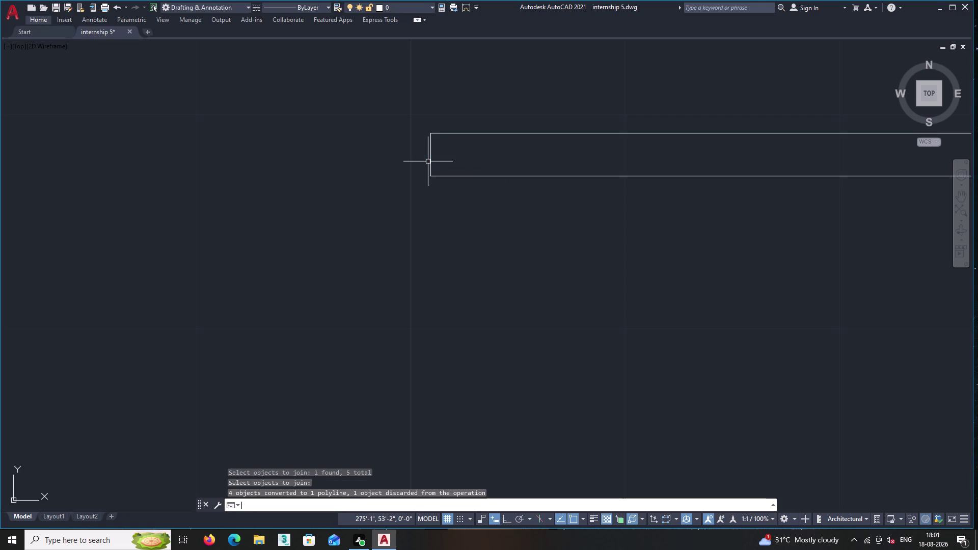
scroll(down, 3)
key(h)
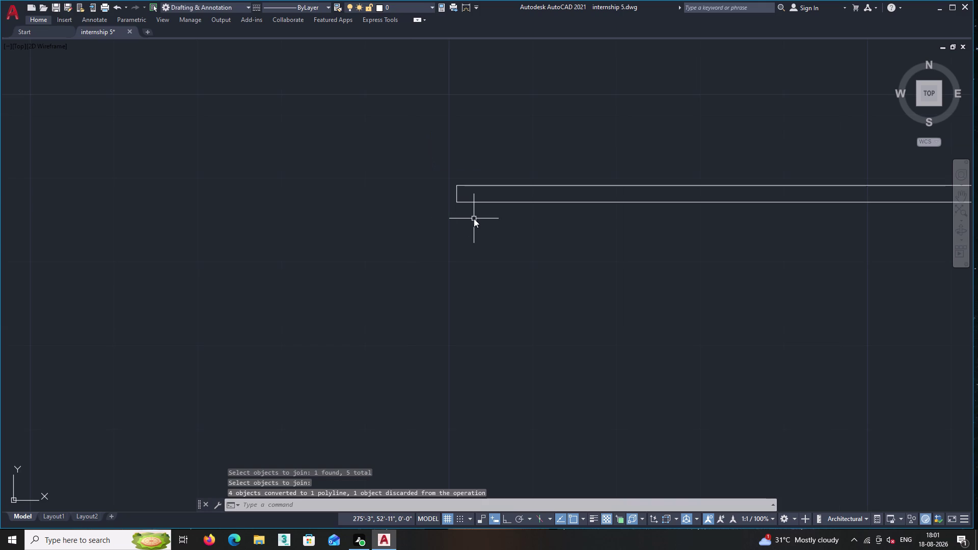
key(Return)
click(512, 197)
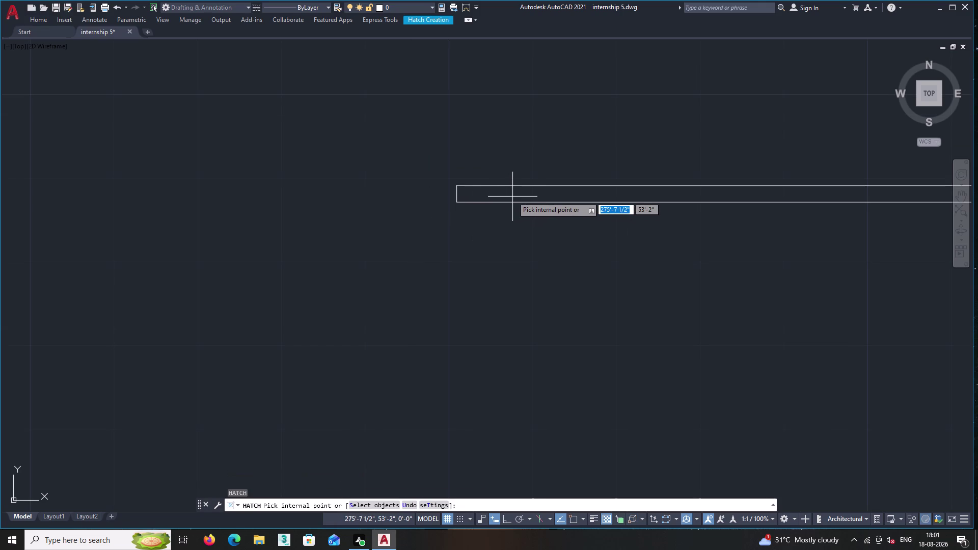
click(512, 197)
scroll(down, 3)
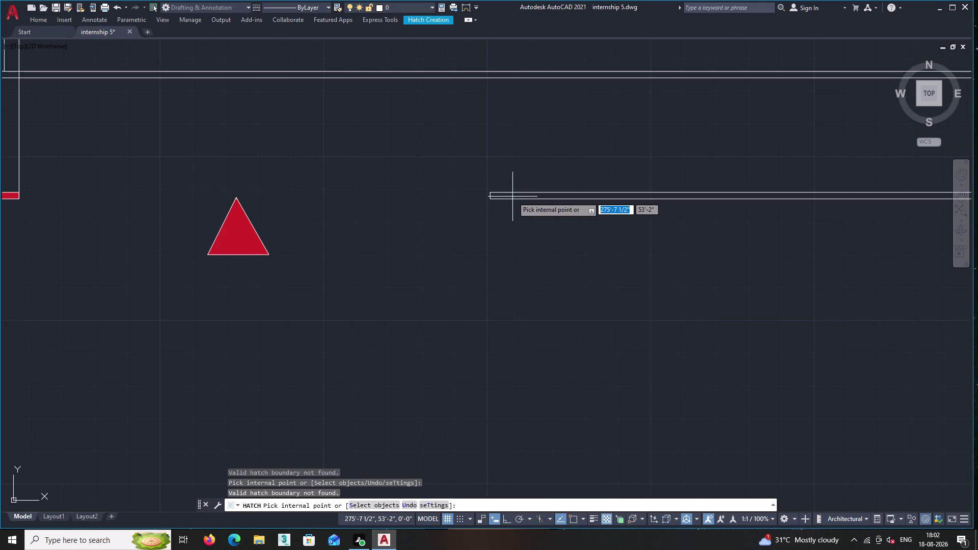
click(512, 197)
scroll(down, 3)
middle_drag(603, 233, 159, 285)
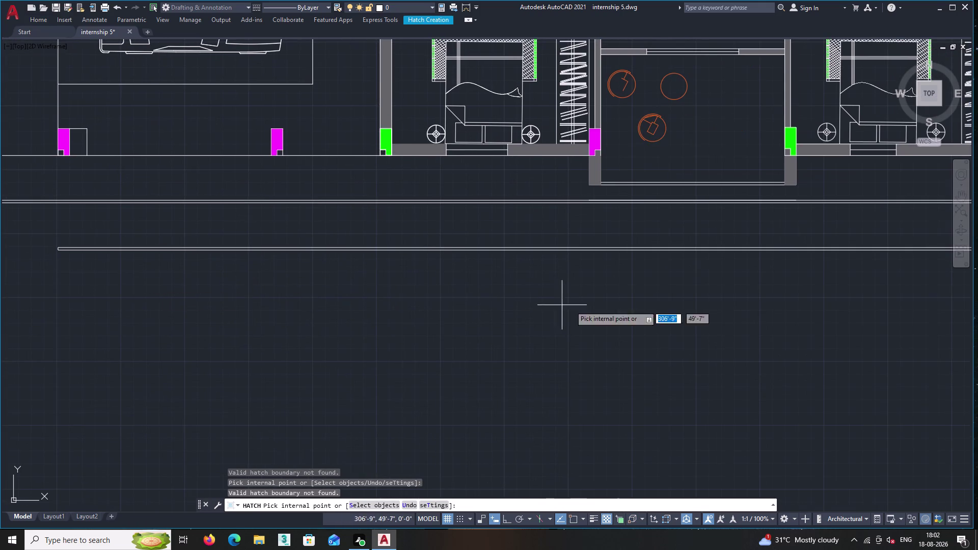
middle_drag(757, 315, 282, 322)
scroll(up, 3)
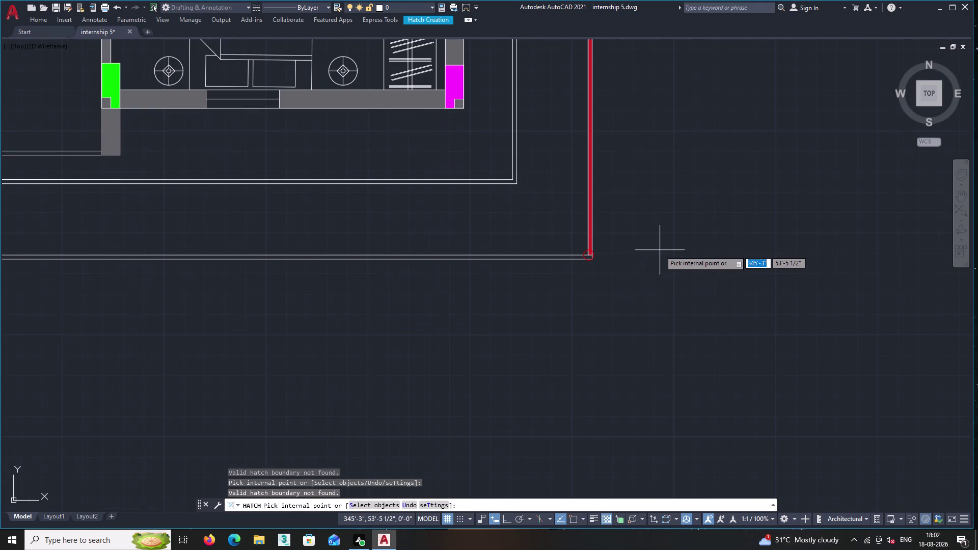
key(ctrl+z)
key(ctrl+z)
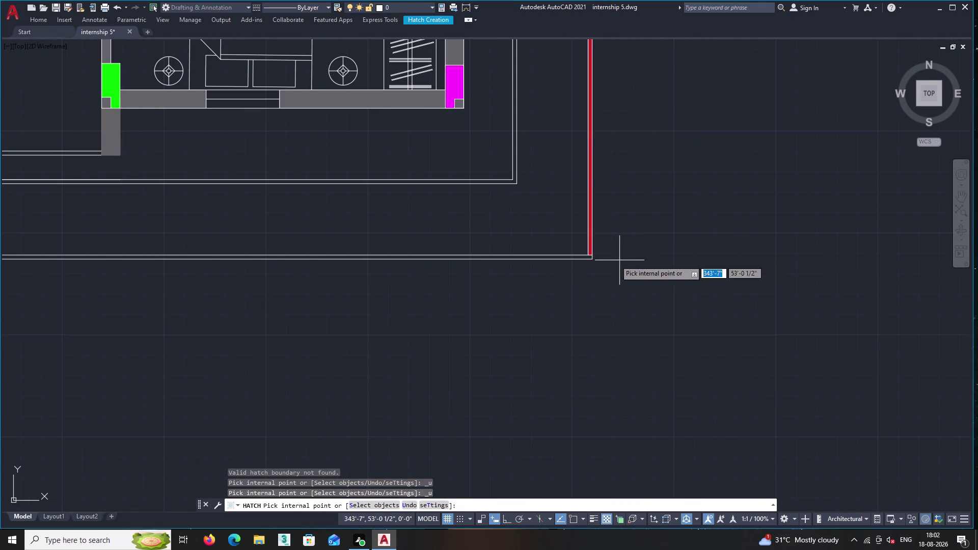
scroll(up, 3)
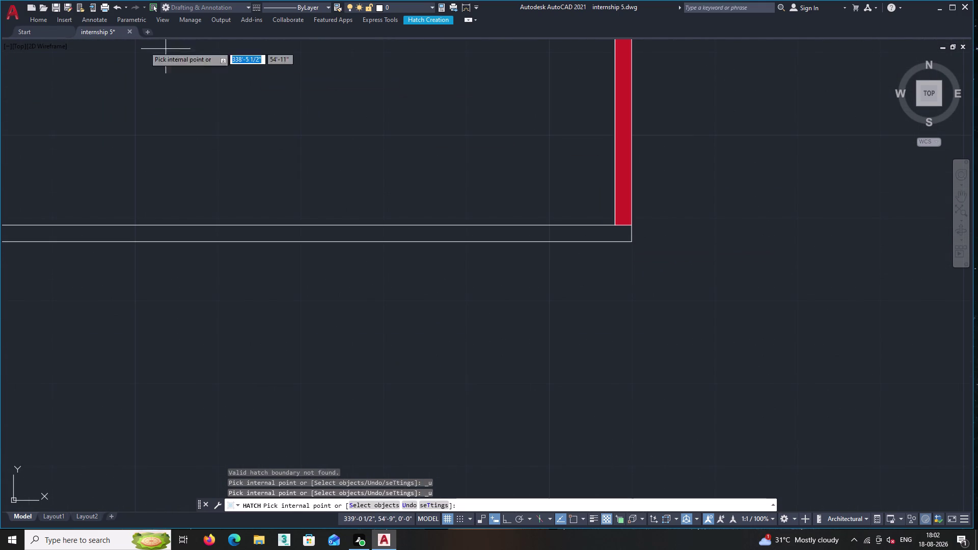
click(39, 18)
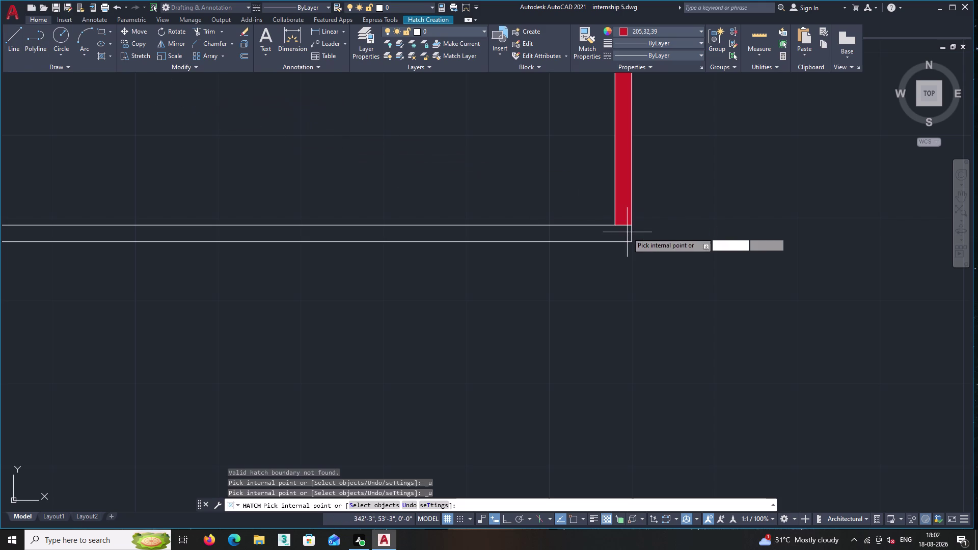
scroll(up, 3)
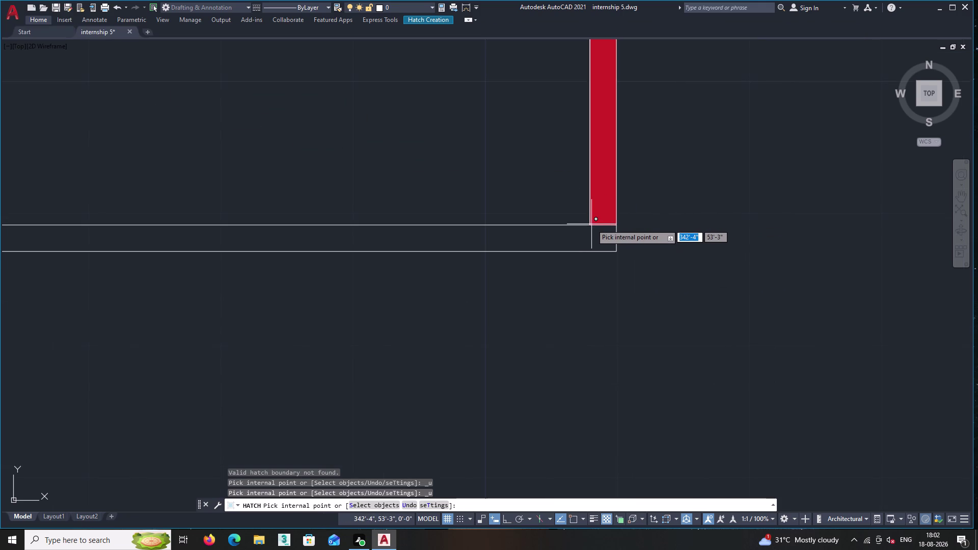
scroll(up, 3)
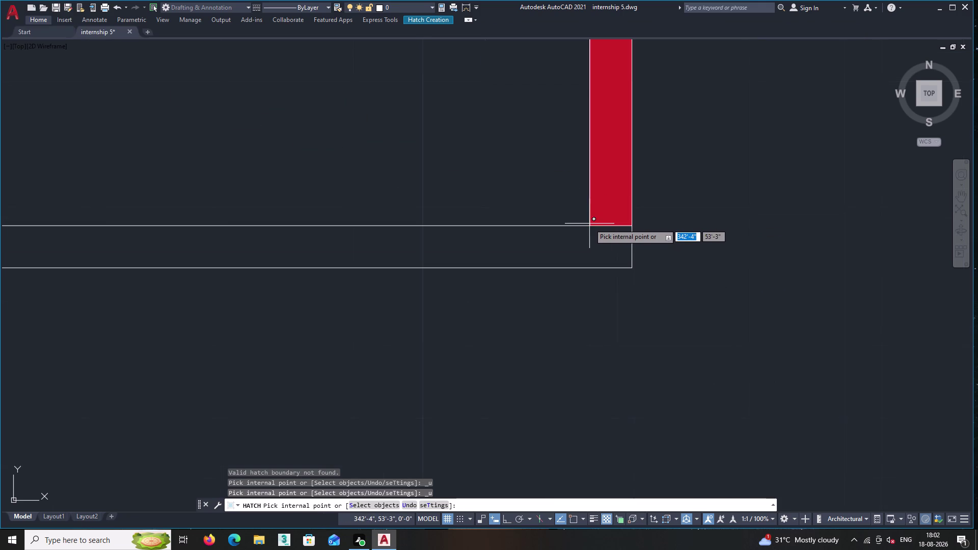
scroll(up, 3)
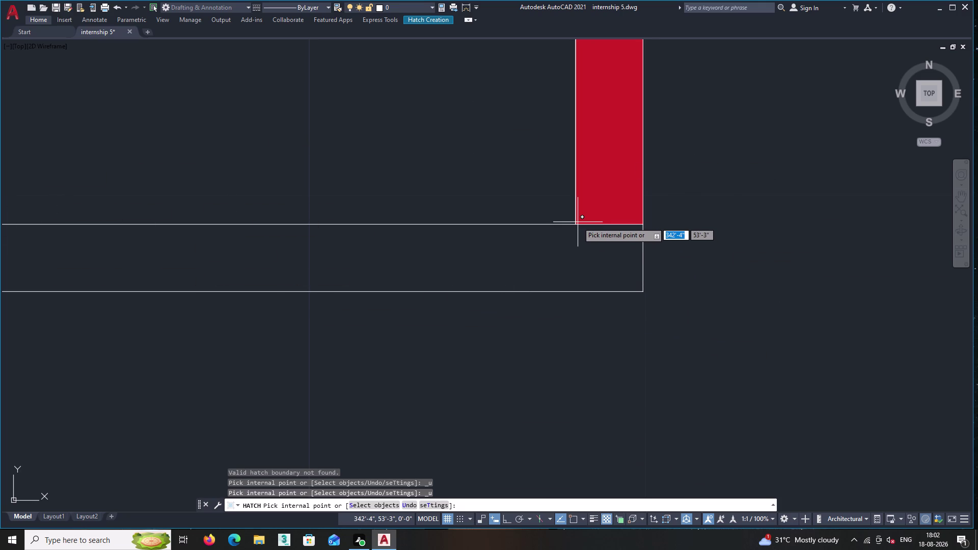
key(F9)
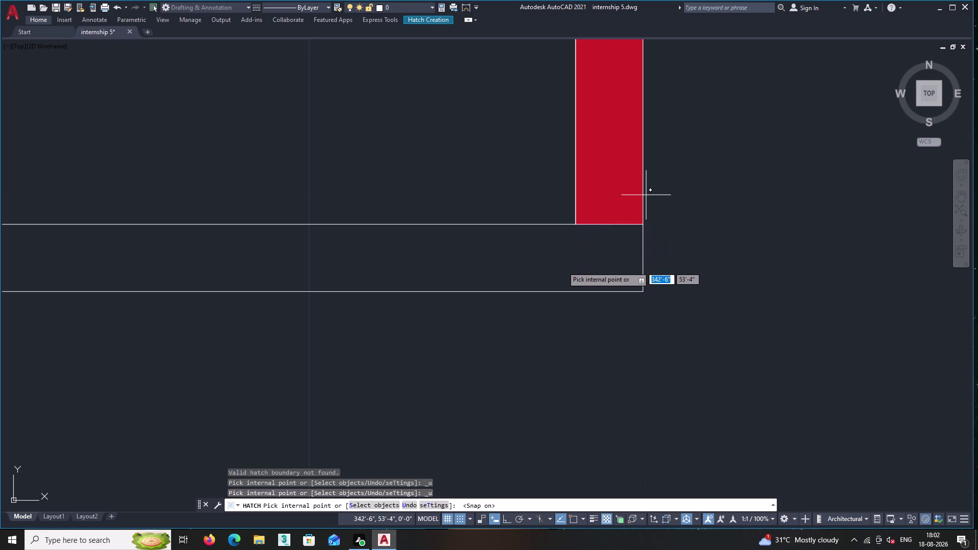
key(F9)
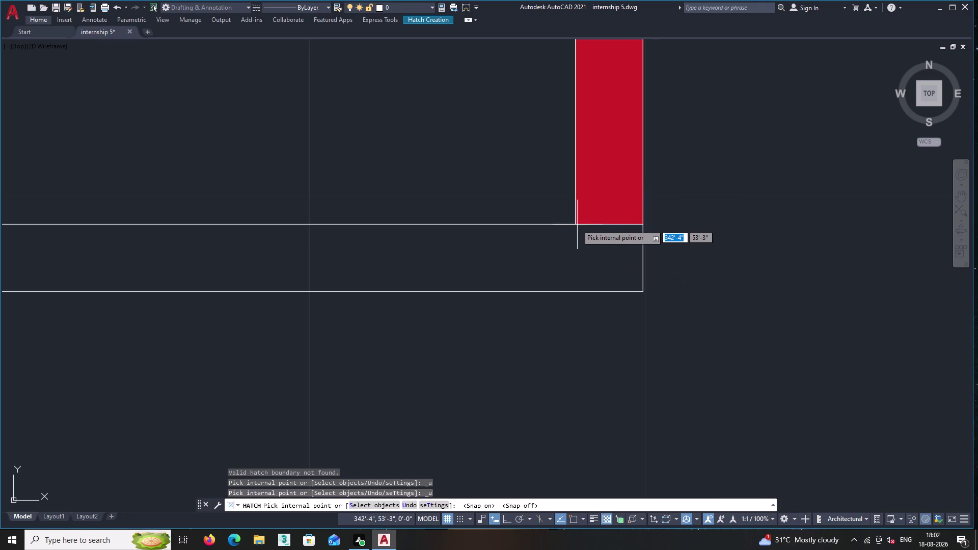
click(573, 222)
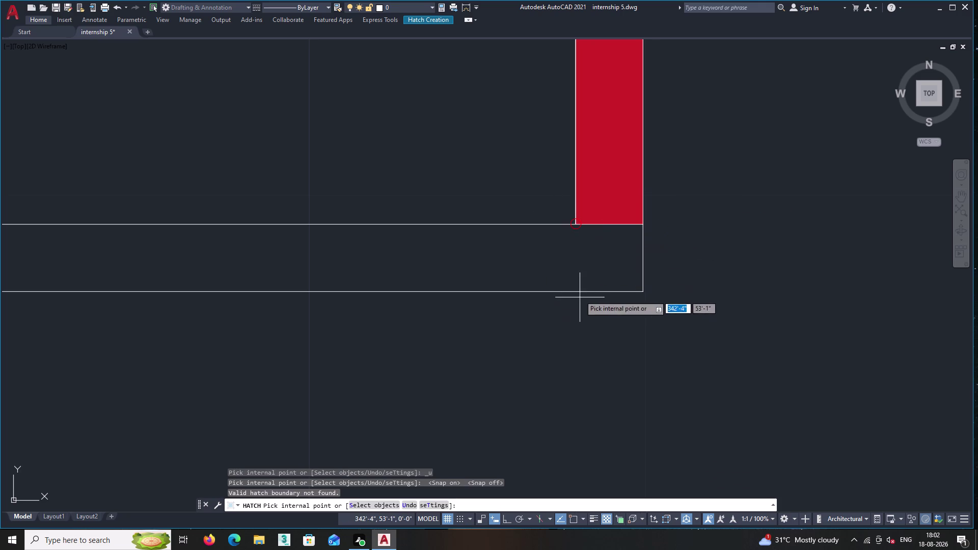
key(ctrl+z)
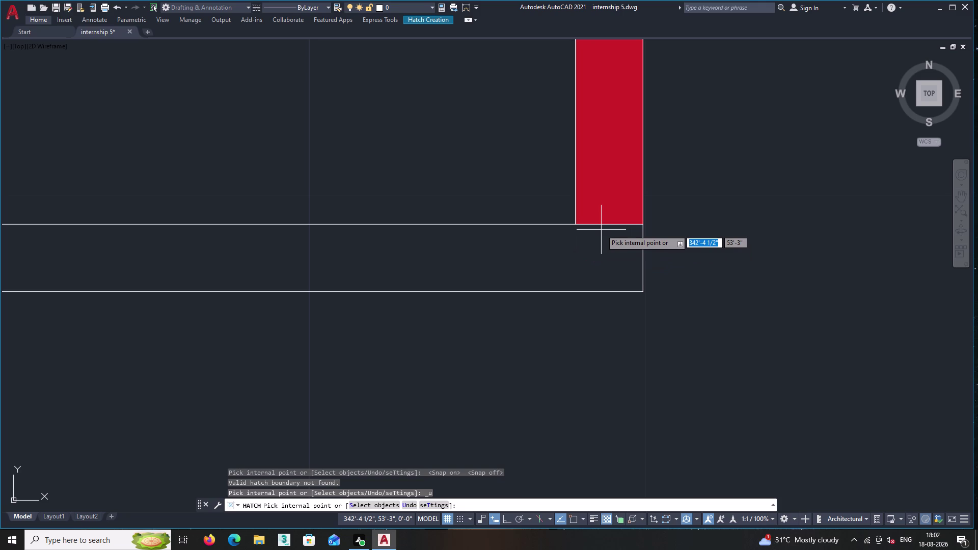
scroll(down, 3)
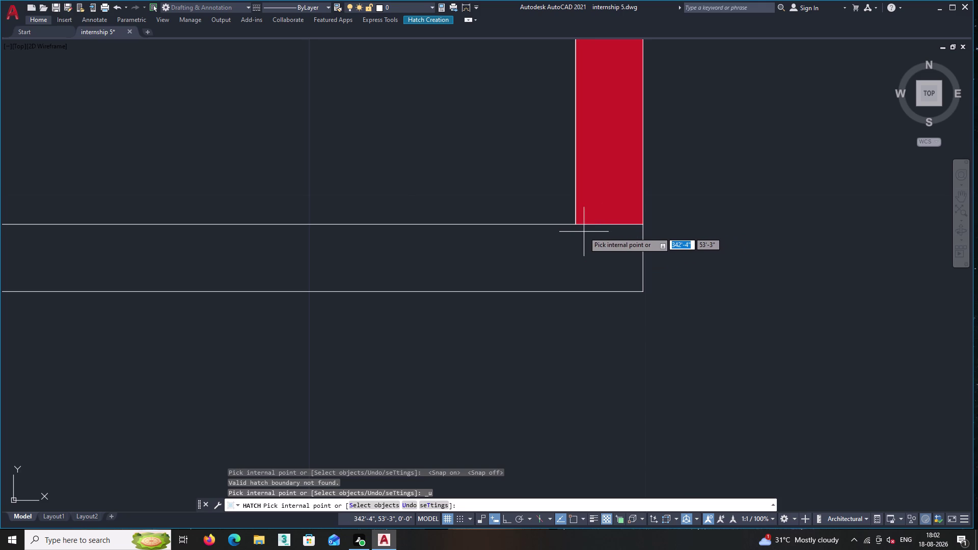
scroll(down, 3)
scroll(down, 3)
scroll(up, 3)
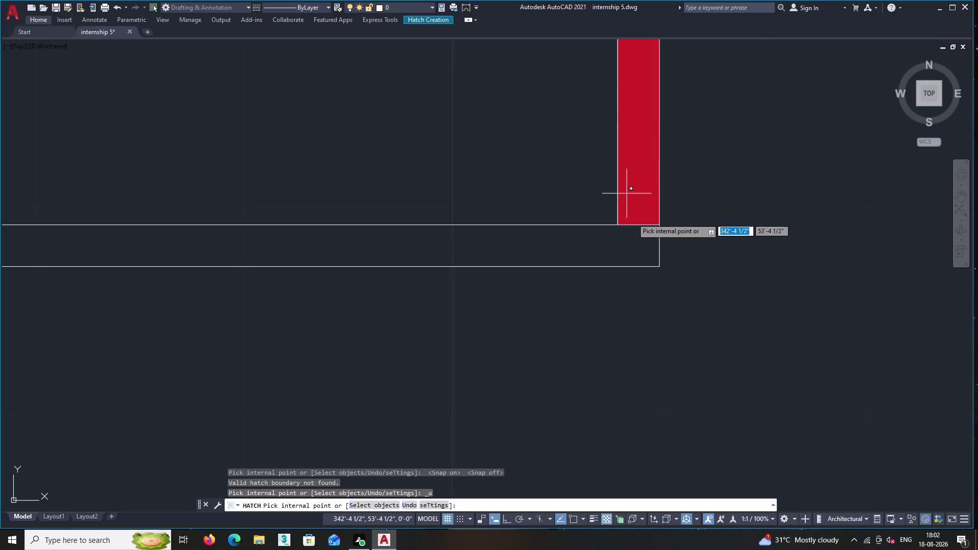
key(Escape)
scroll(up, 3)
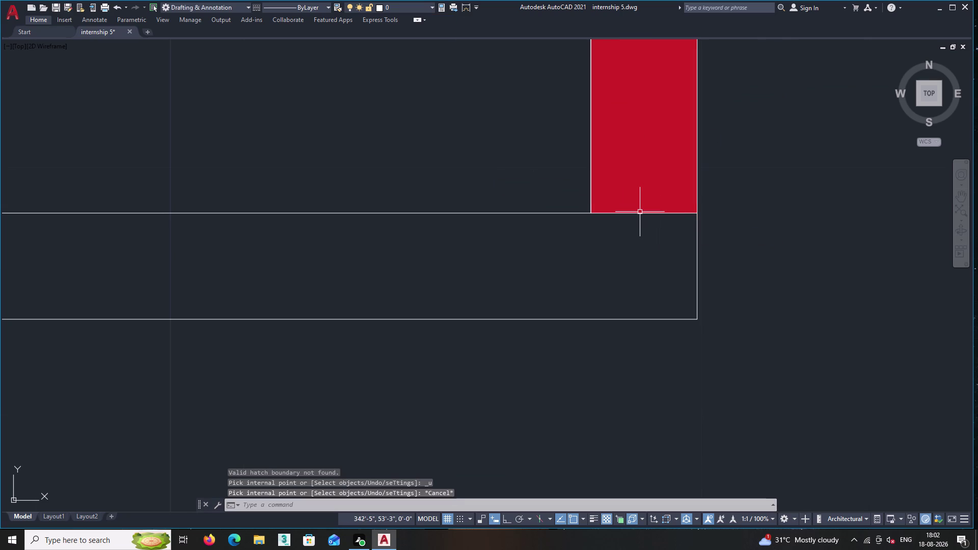
key(t)
key(r)
key(Return)
click(637, 213)
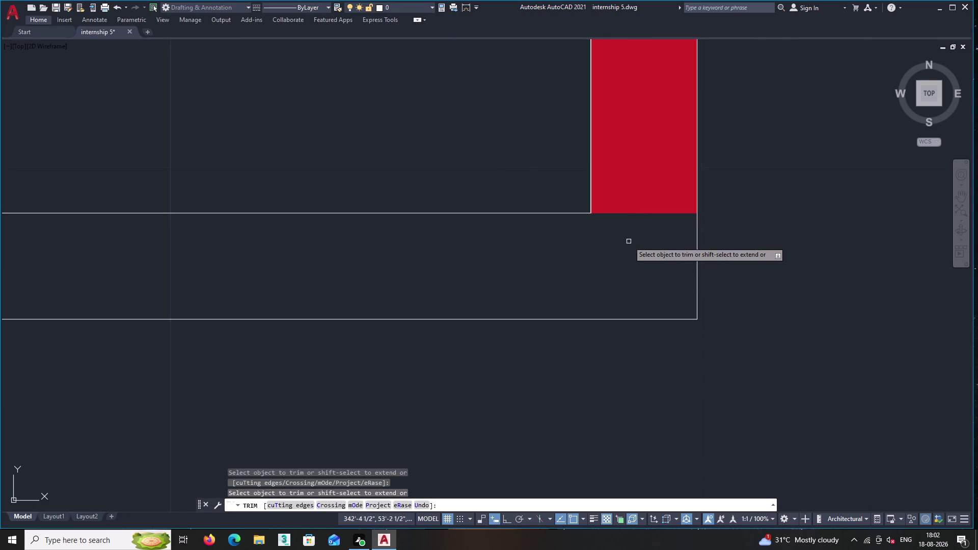
Draw a vertical line from the red column's lower-left corner down to the bottom wall line.
scroll(down, 3)
key(Return)
middle_drag(636, 268, 670, 268)
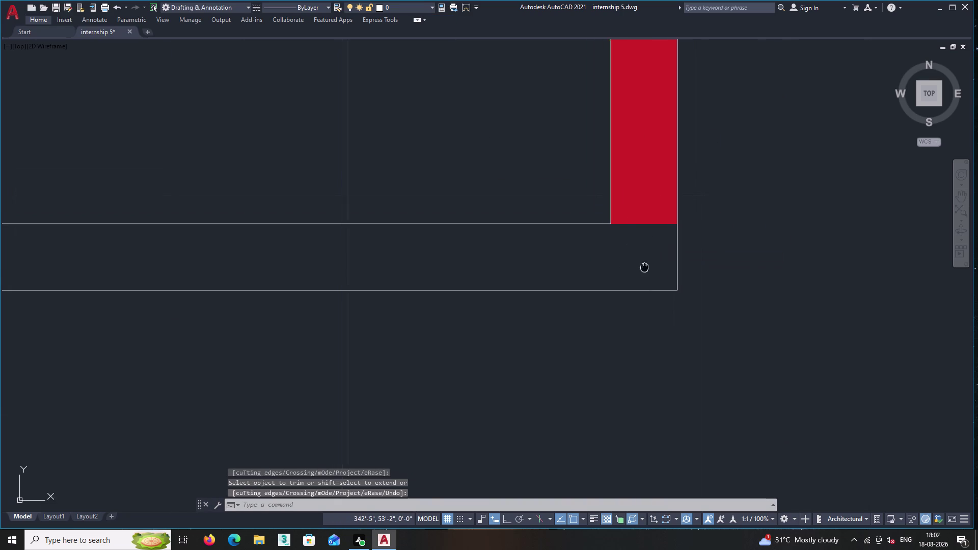
middle_drag(670, 267, 724, 263)
scroll(down, 3)
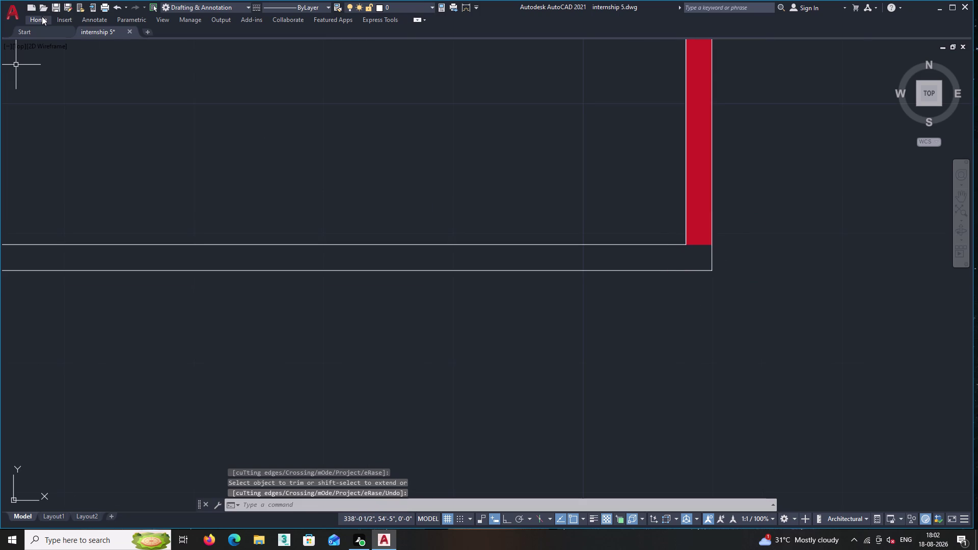
click(42, 17)
double_click(13, 34)
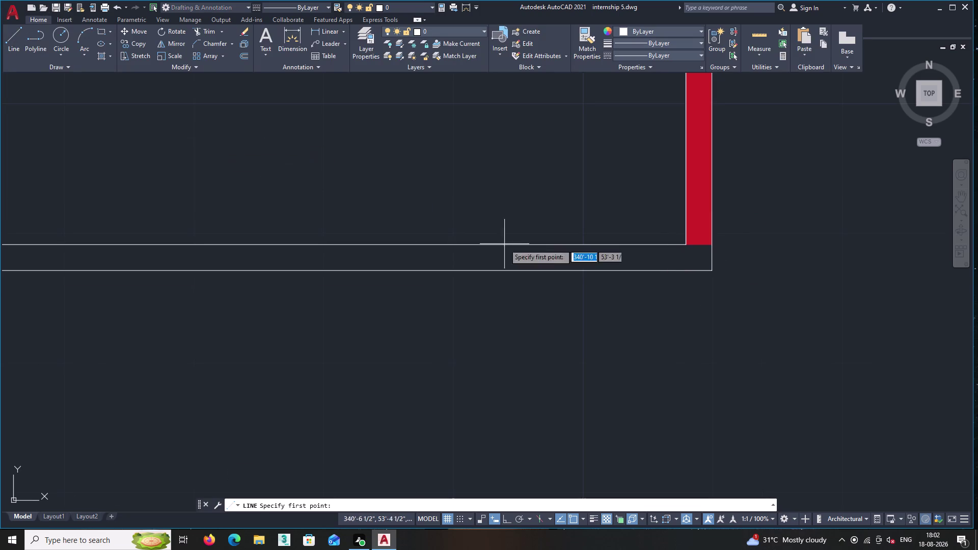
middle_drag(594, 237, 349, 191)
scroll(up, 3)
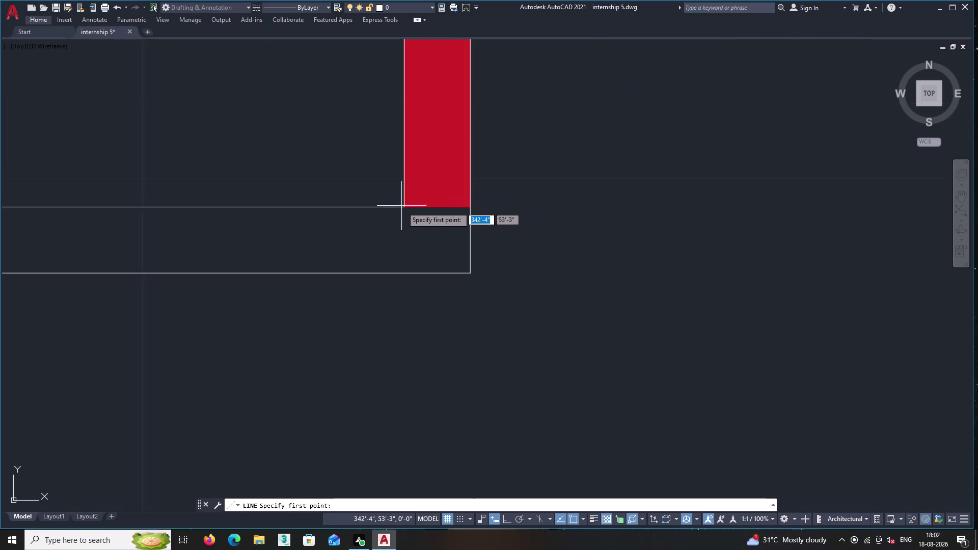
click(402, 208)
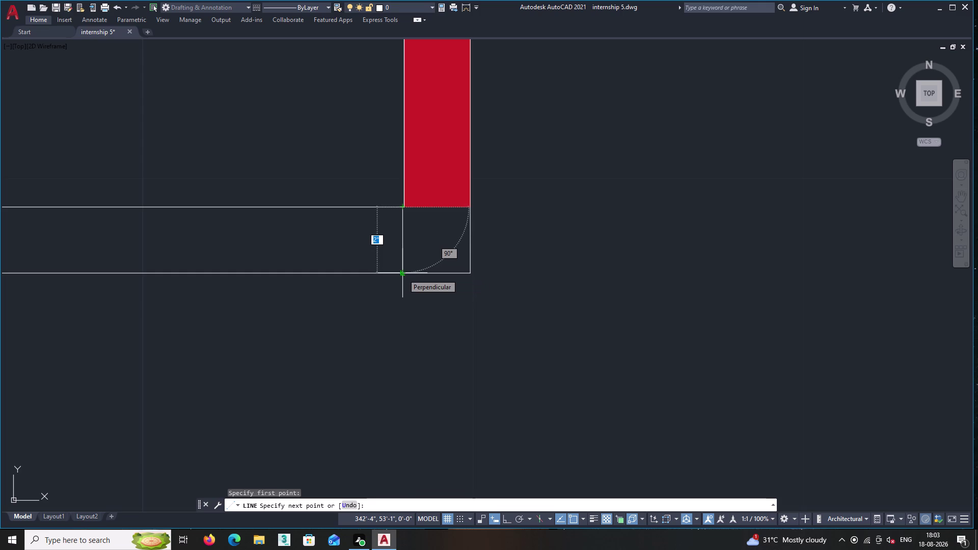
double_click(403, 274)
key(Return)
key(period)
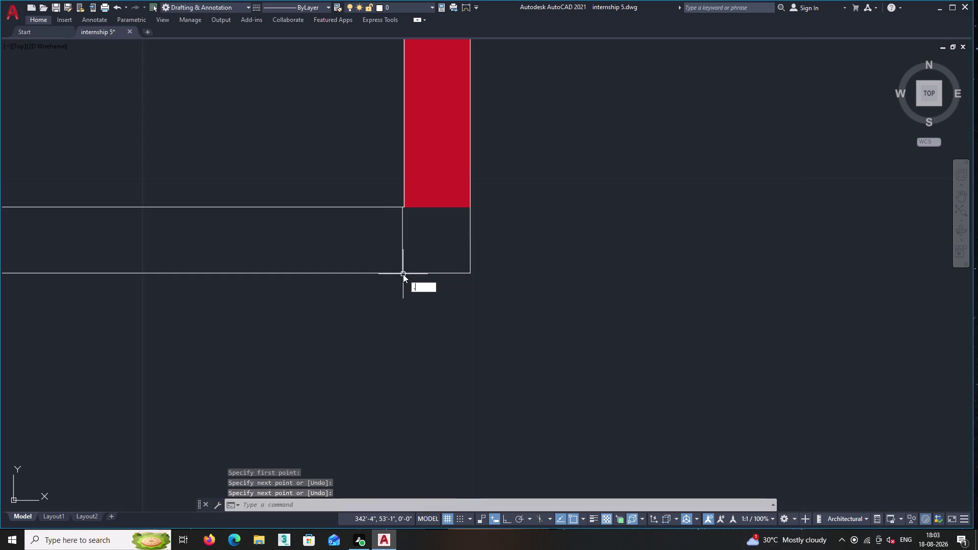
key(Escape)
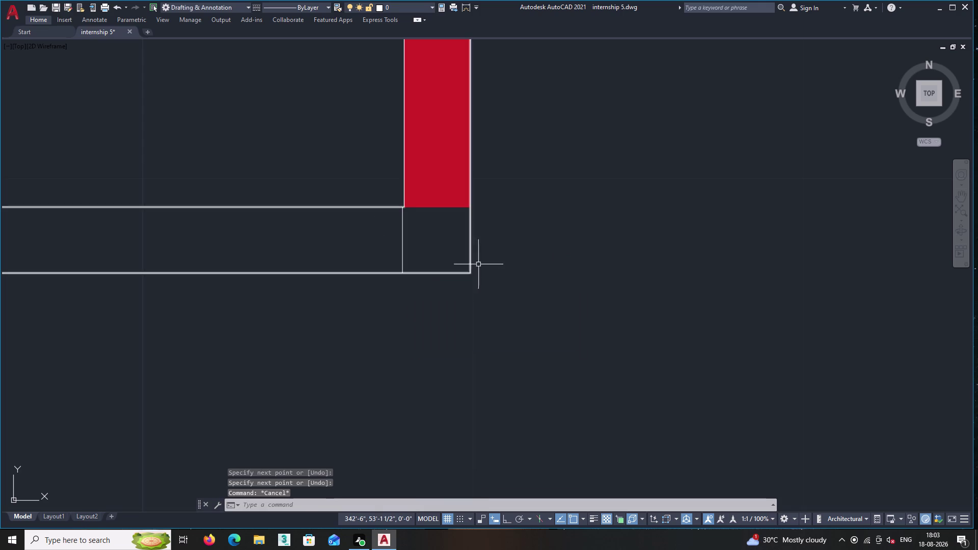
Fill the long wall strip left of the corner square with solid red hatch.
key(h)
key(Return)
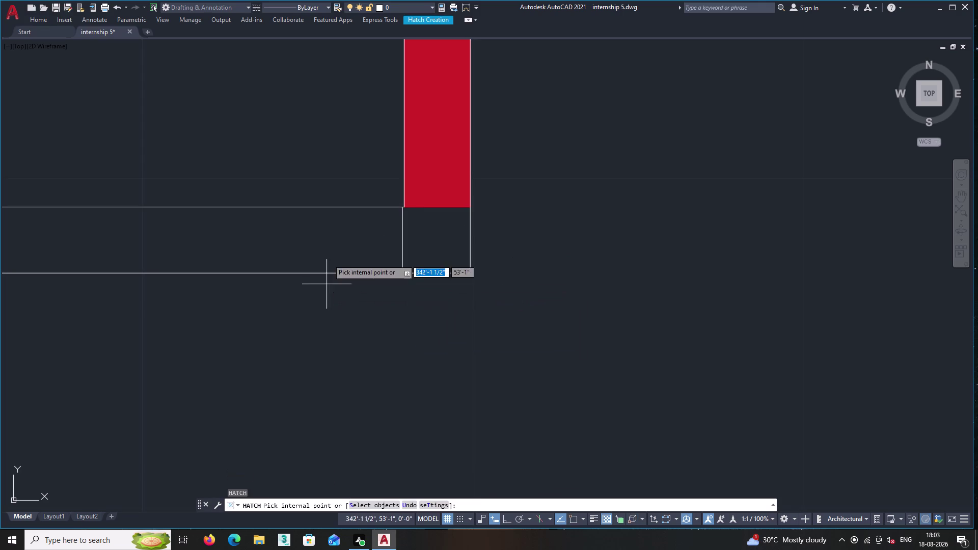
click(140, 232)
click(144, 232)
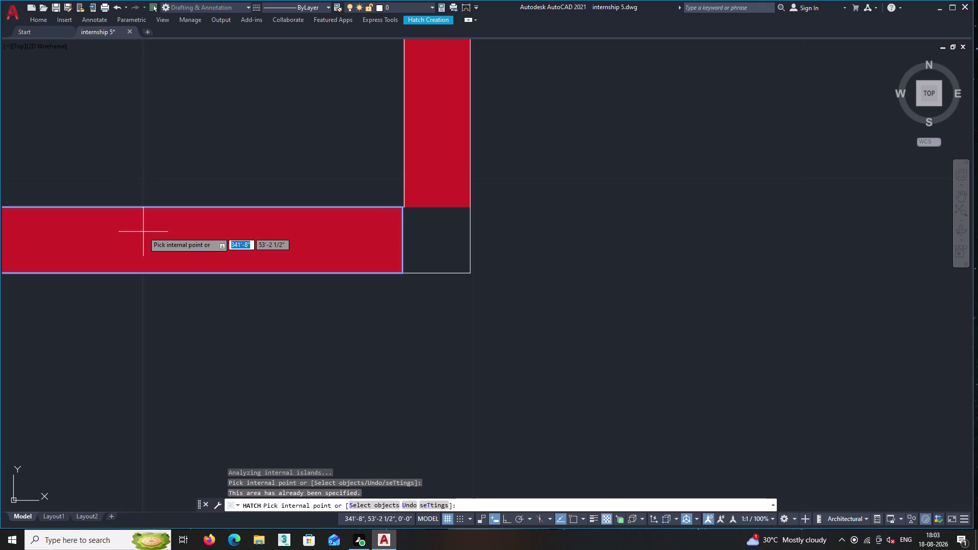
Try hatching the unbounded corner square, cancel, and zoom out along the lower outer wall.
double_click(432, 242)
double_click(432, 242)
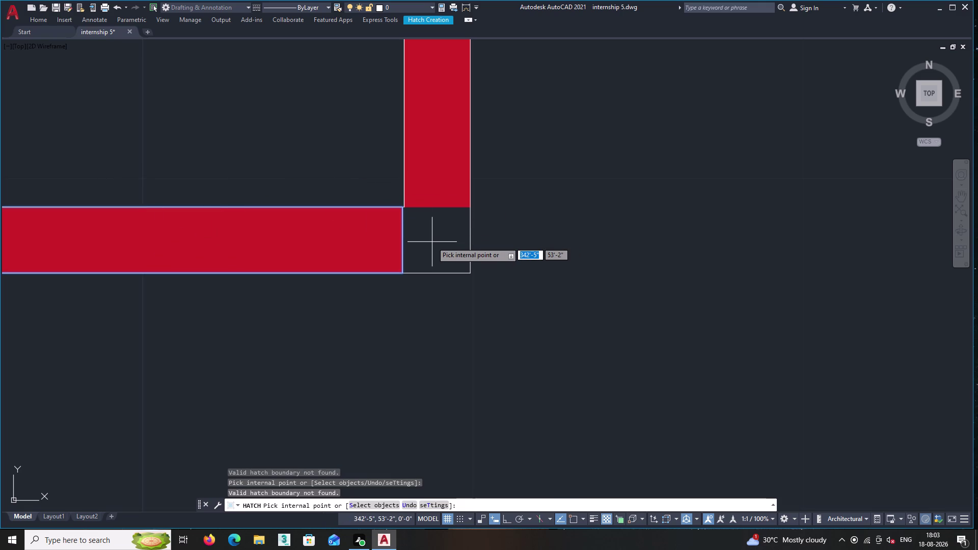
click(429, 241)
triple_click(426, 240)
double_click(426, 240)
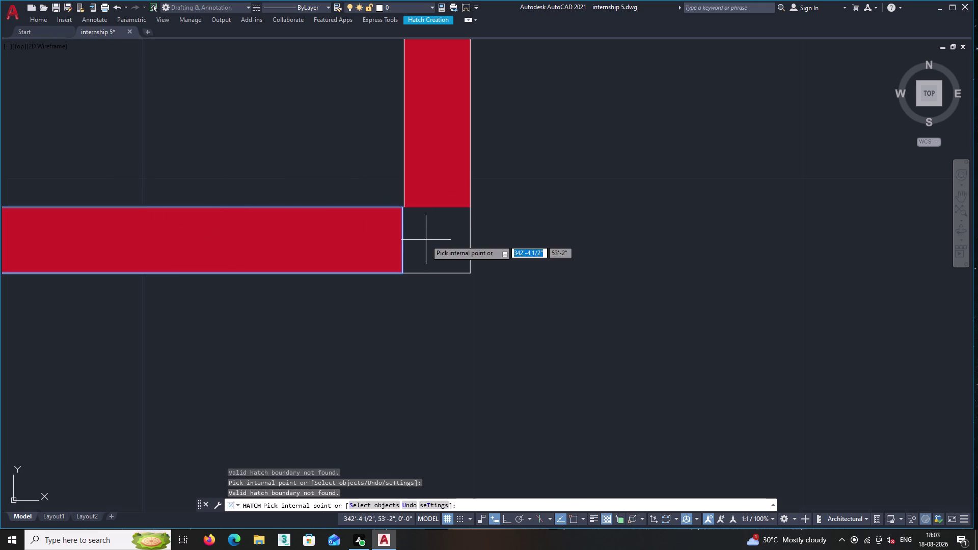
key(Escape)
scroll(down, 3)
middle_click(436, 250)
middle_drag(440, 254, 747, 283)
middle_click(502, 310)
scroll(down, 3)
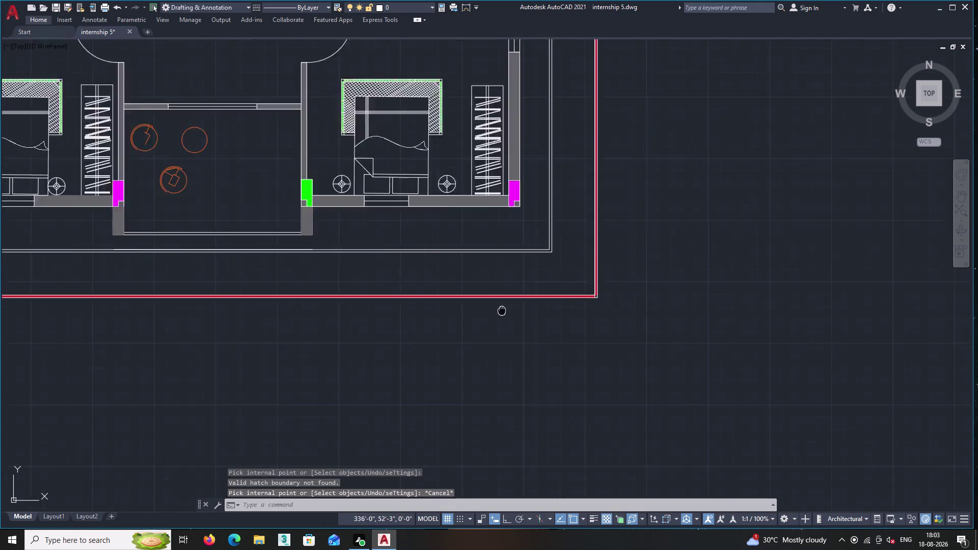
middle_drag(333, 337, 746, 279)
scroll(up, 3)
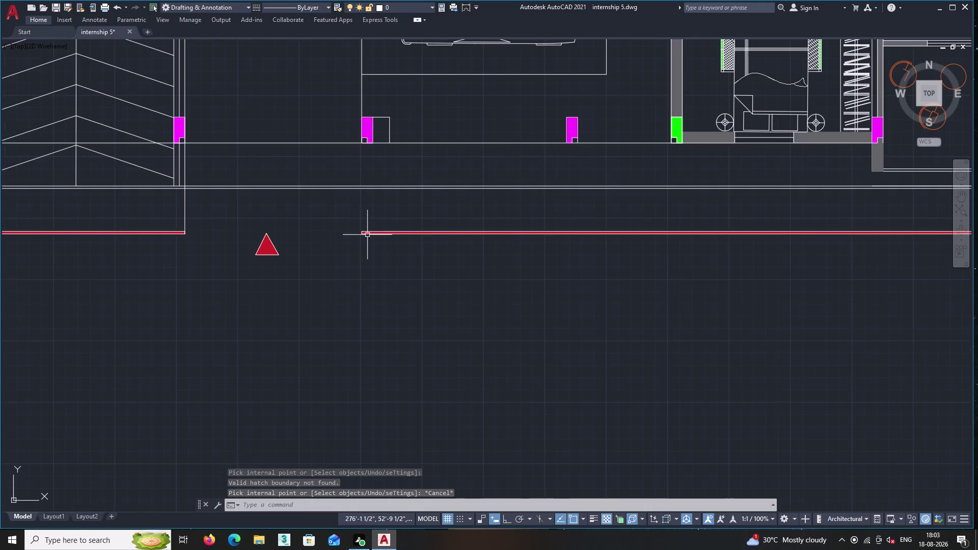
scroll(up, 3)
Start a line at the red wall band's end, then cancel the unfinished attempt.
double_click(34, 18)
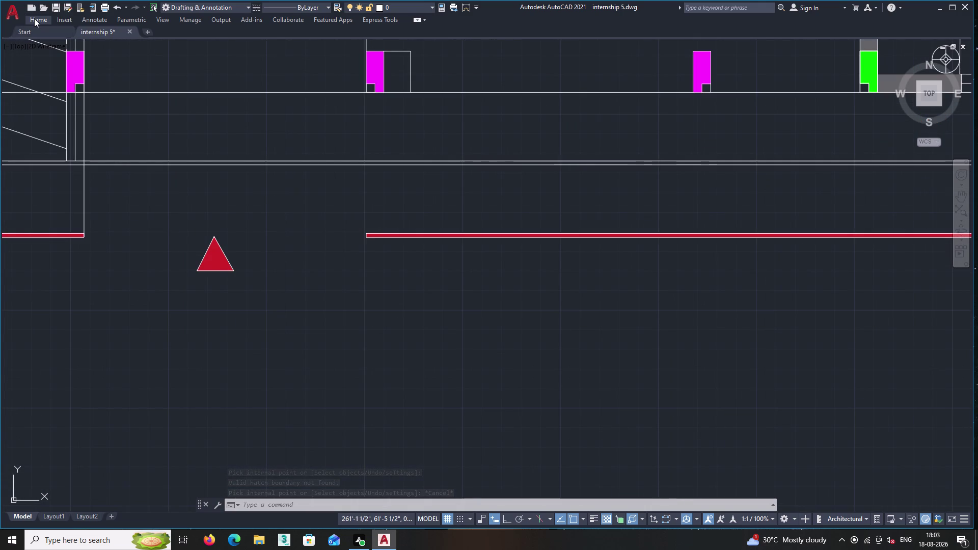
click(35, 19)
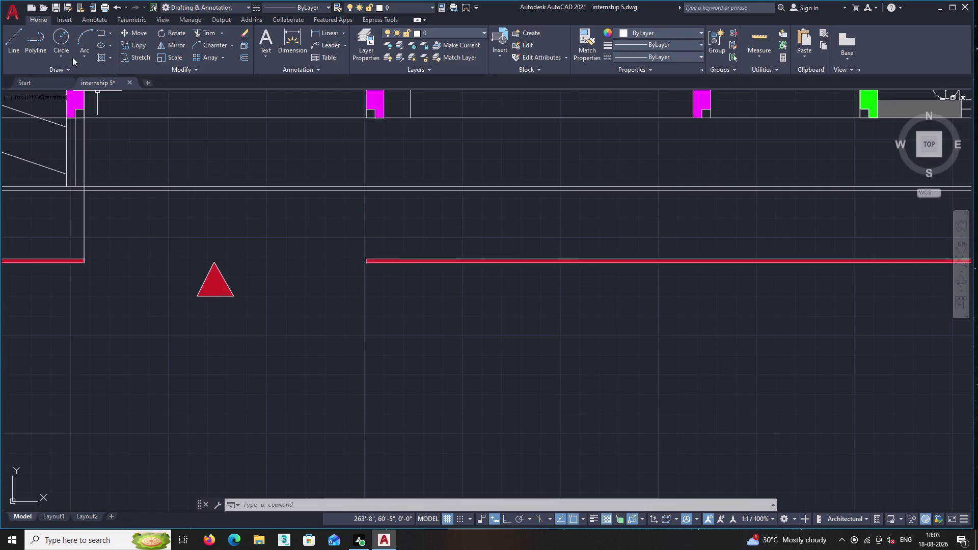
click(13, 39)
middle_drag(399, 282, 619, 283)
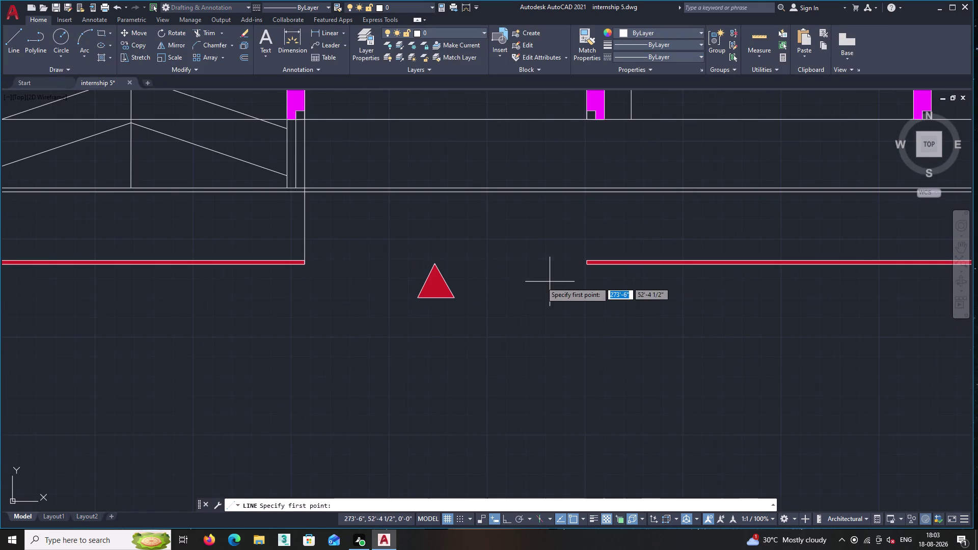
scroll(up, 3)
scroll(up, 3)
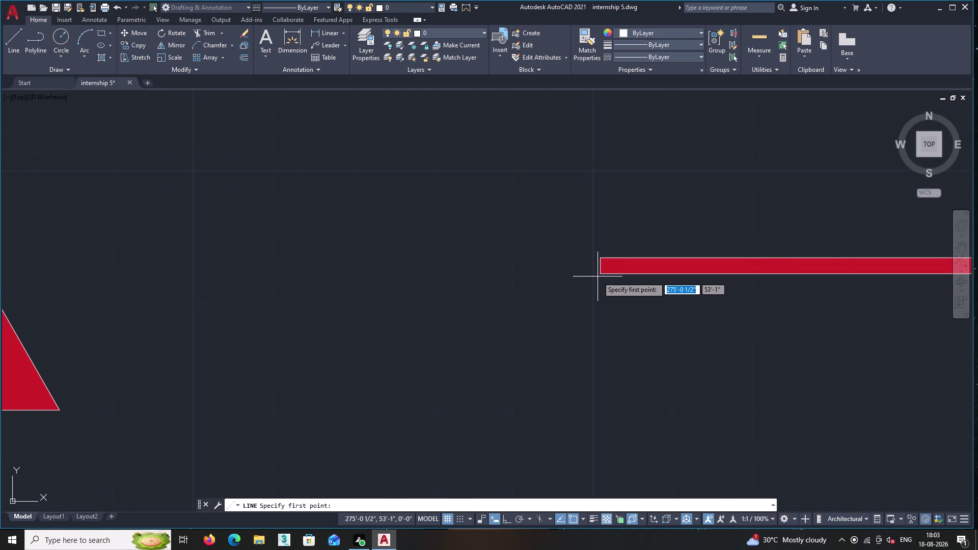
click(599, 274)
middle_drag(305, 287, 691, 236)
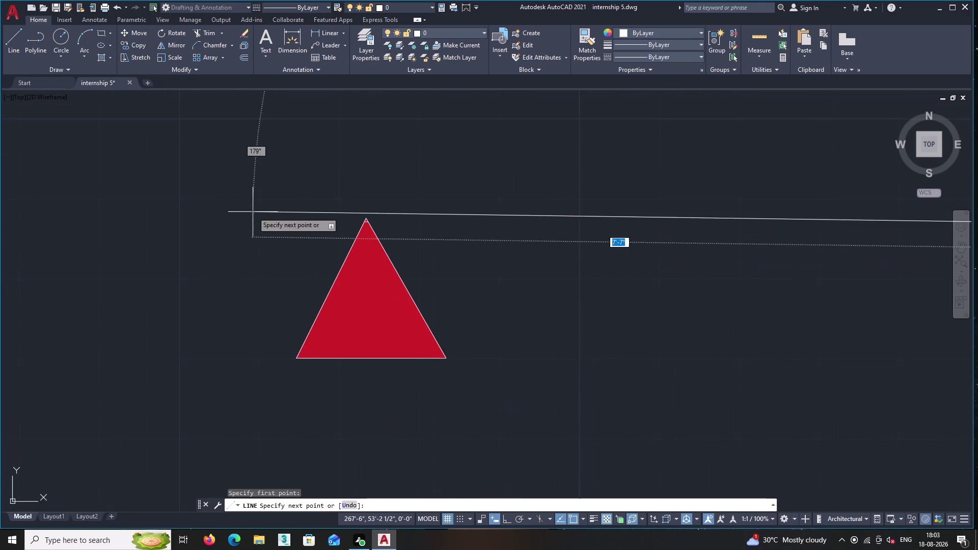
middle_drag(208, 220, 597, 215)
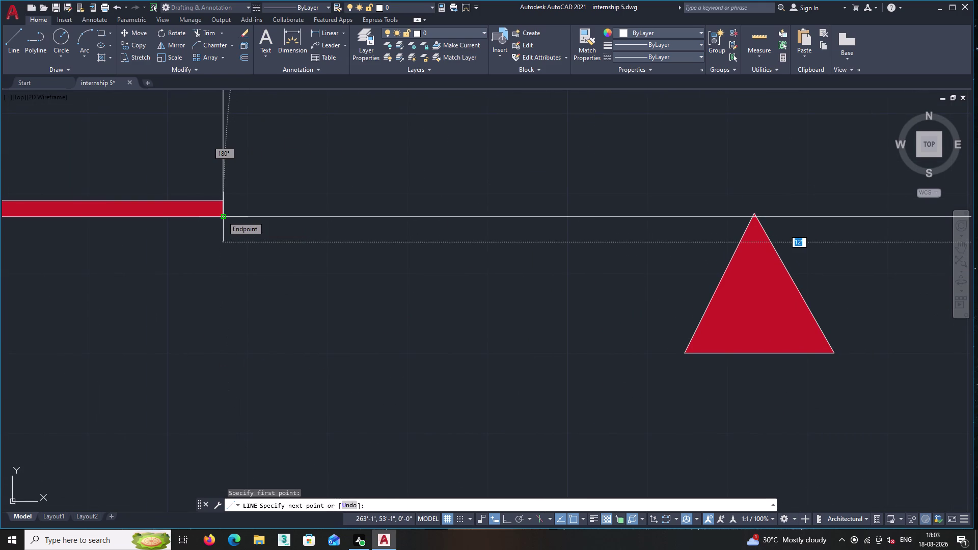
double_click(222, 215)
key(Escape)
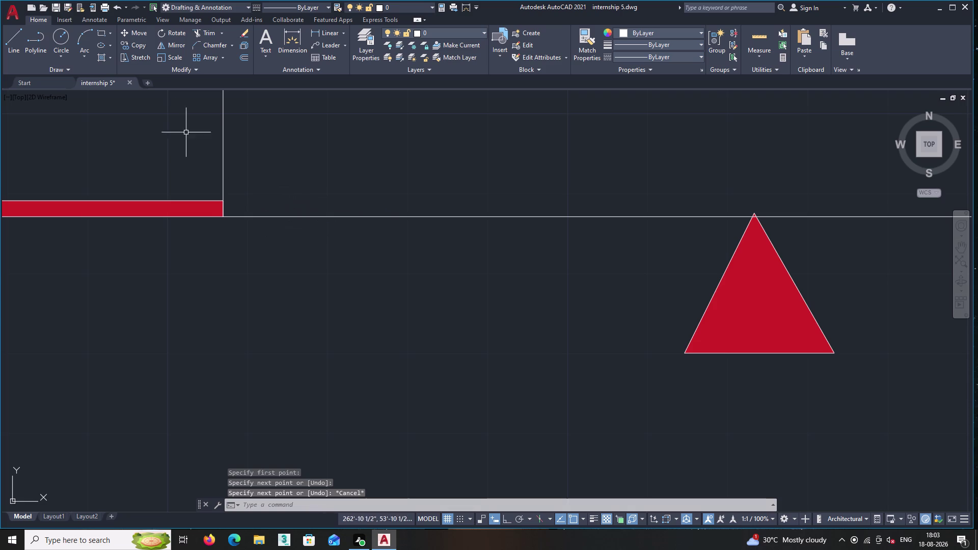
Draw a line from the outer boundary line to the red wall strip's corner.
click(14, 33)
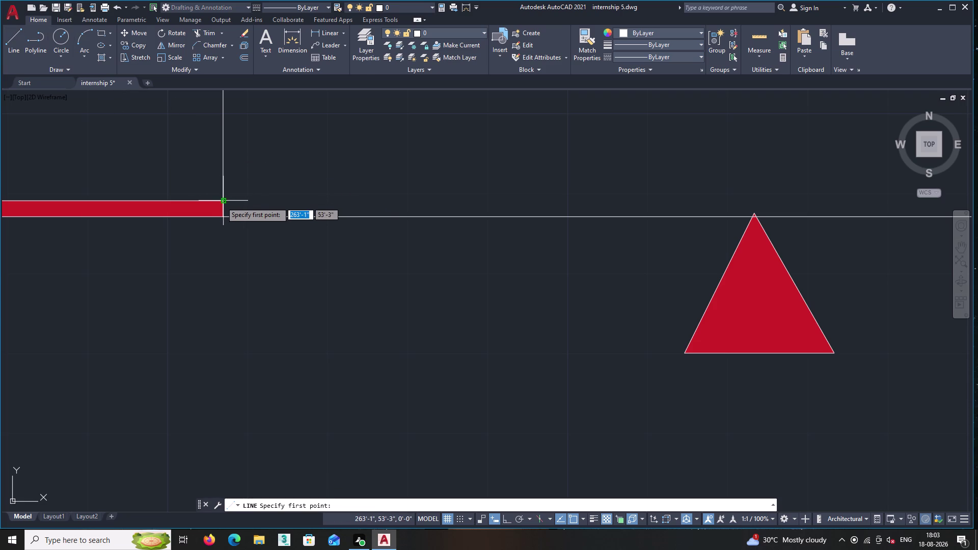
middle_drag(418, 194, 248, 185)
middle_click(476, 183)
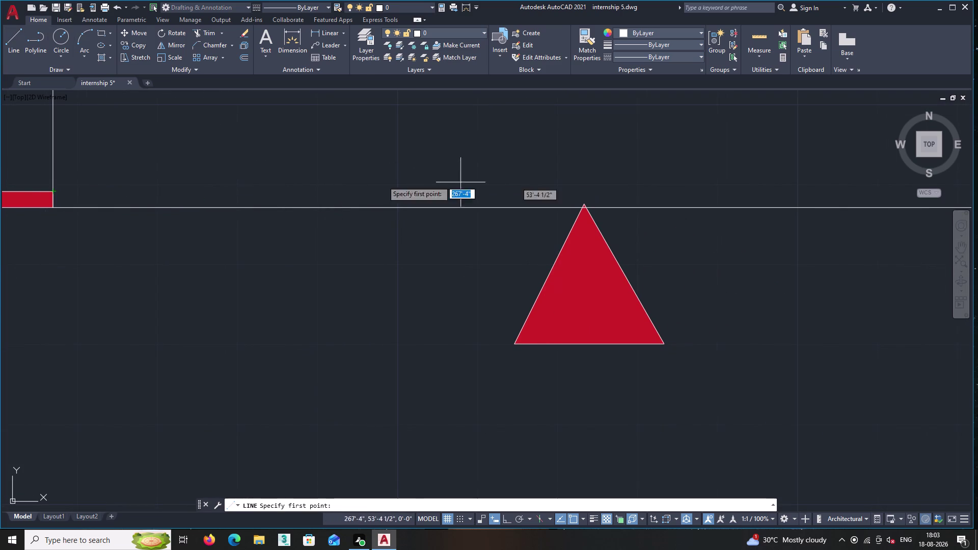
double_click(50, 190)
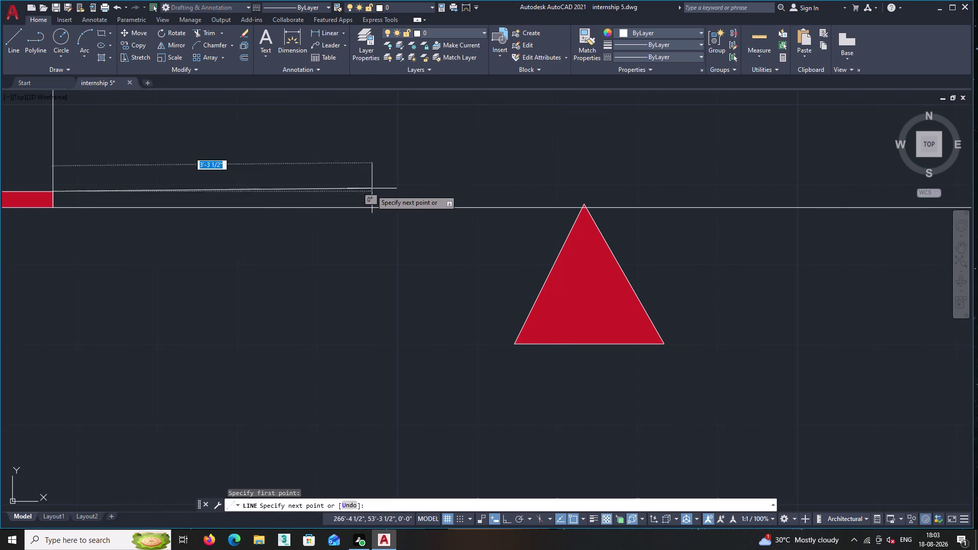
middle_drag(373, 186, 0, 199)
scroll(down, 3)
scroll(up, 3)
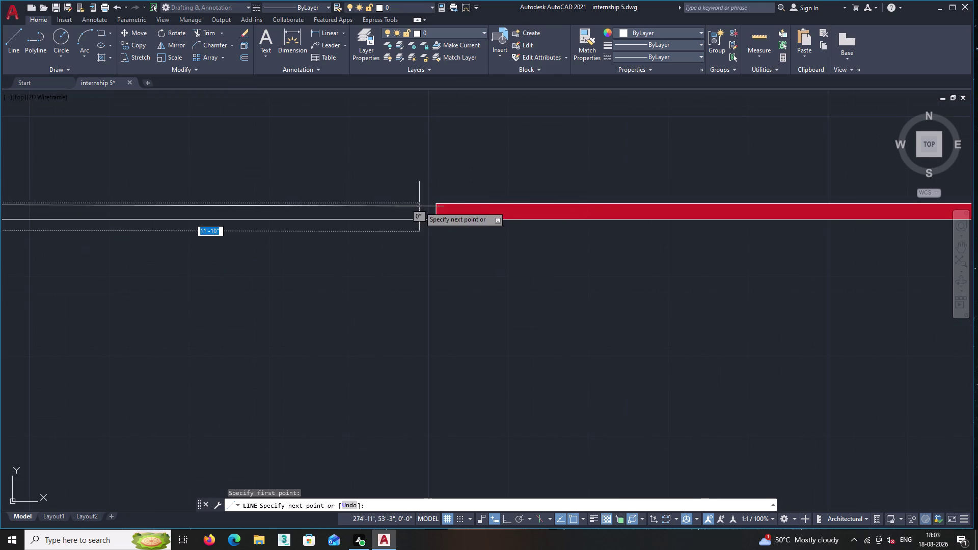
double_click(435, 204)
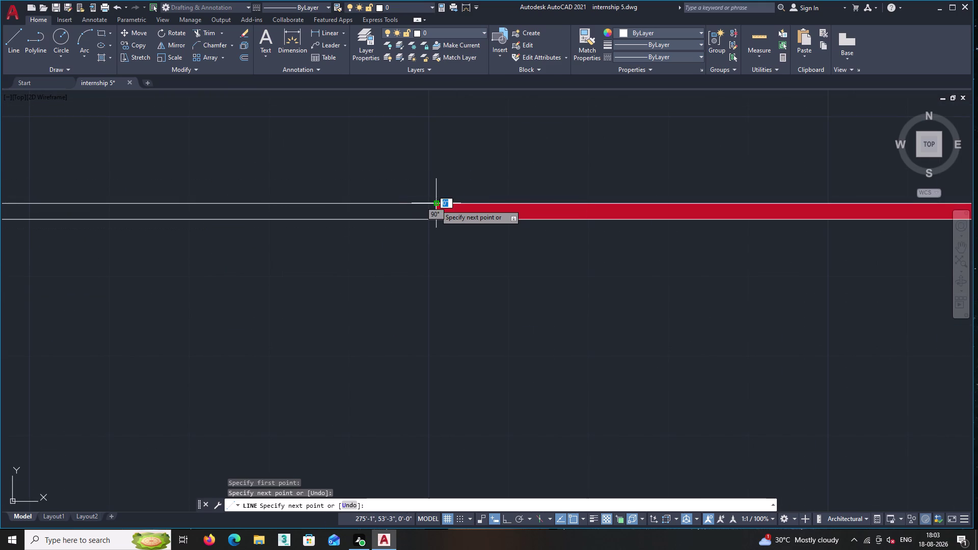
key(Return)
scroll(down, 3)
middle_click(497, 294)
middle_drag(501, 290, 272, 298)
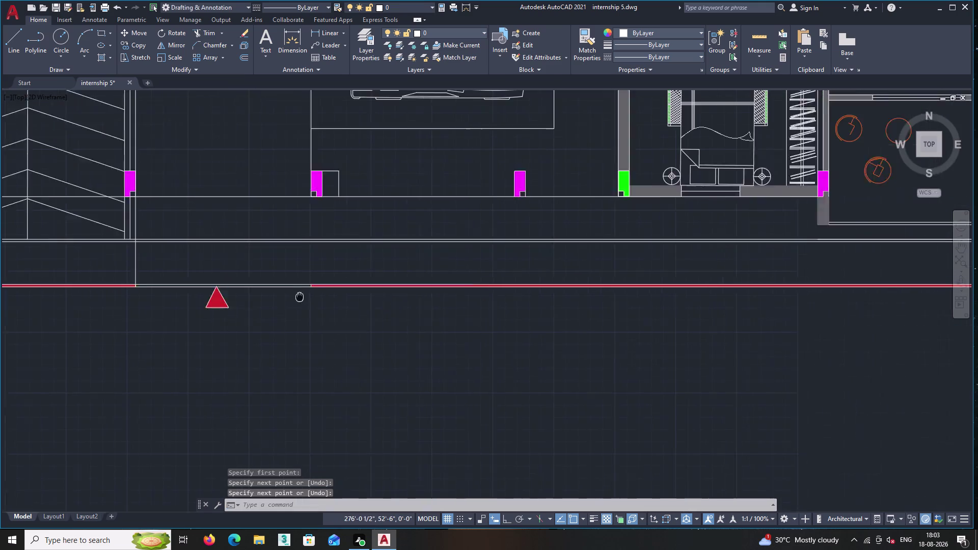
Zoom to the wall corner and trace the corner square's first edge with a line.
middle_drag(271, 298, 248, 298)
middle_drag(525, 298, 161, 309)
scroll(down, 3)
scroll(up, 3)
scroll(up, 3)
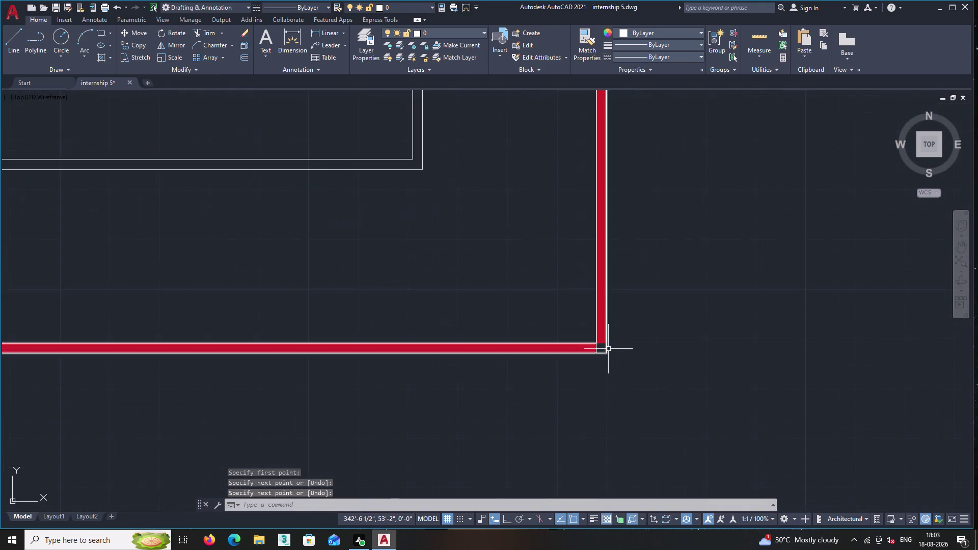
middle_drag(607, 347, 568, 288)
scroll(up, 3)
scroll(up, 3)
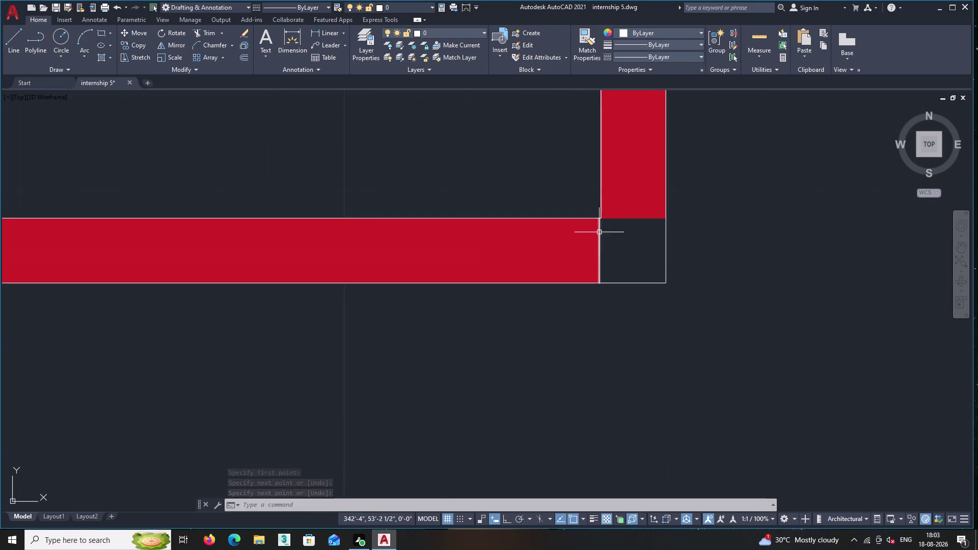
scroll(up, 3)
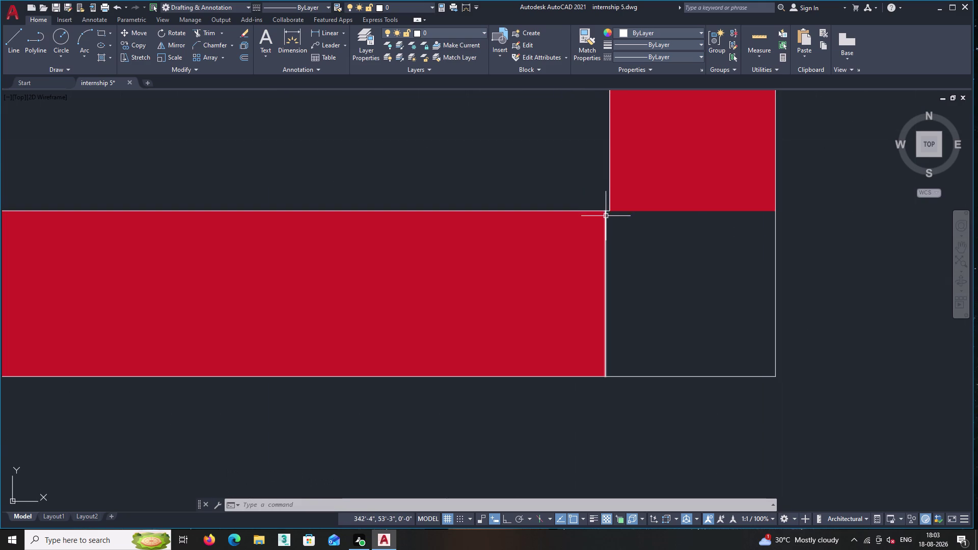
double_click(11, 36)
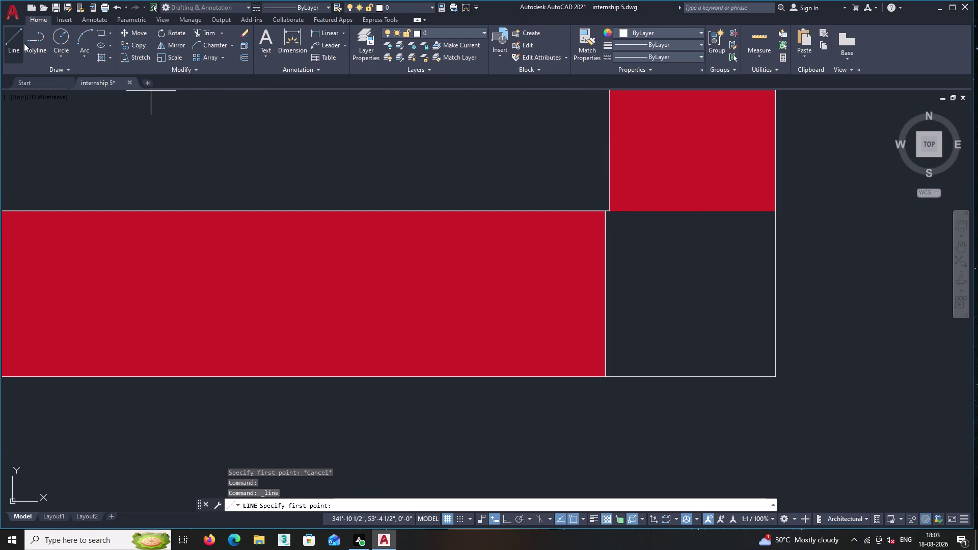
scroll(up, 3)
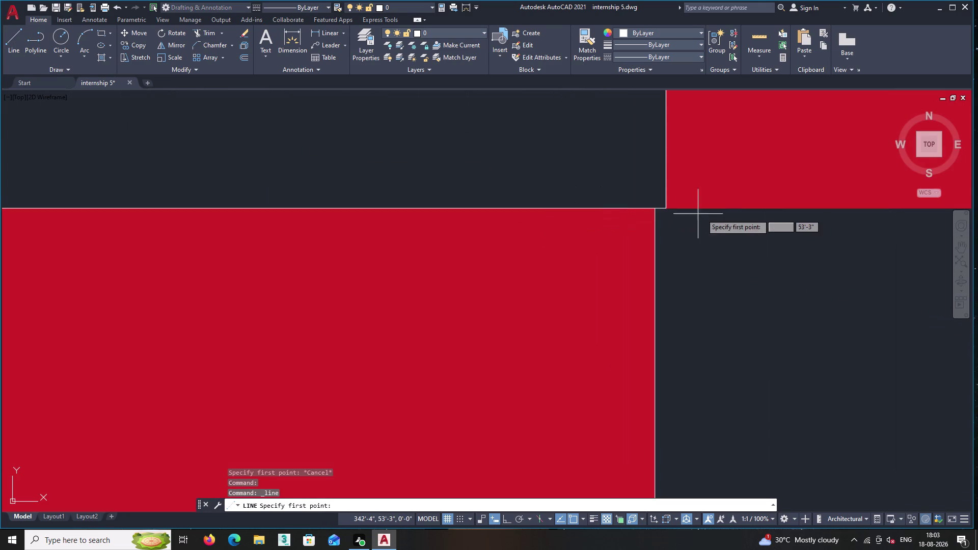
click(656, 208)
middle_drag(720, 203, 572, 206)
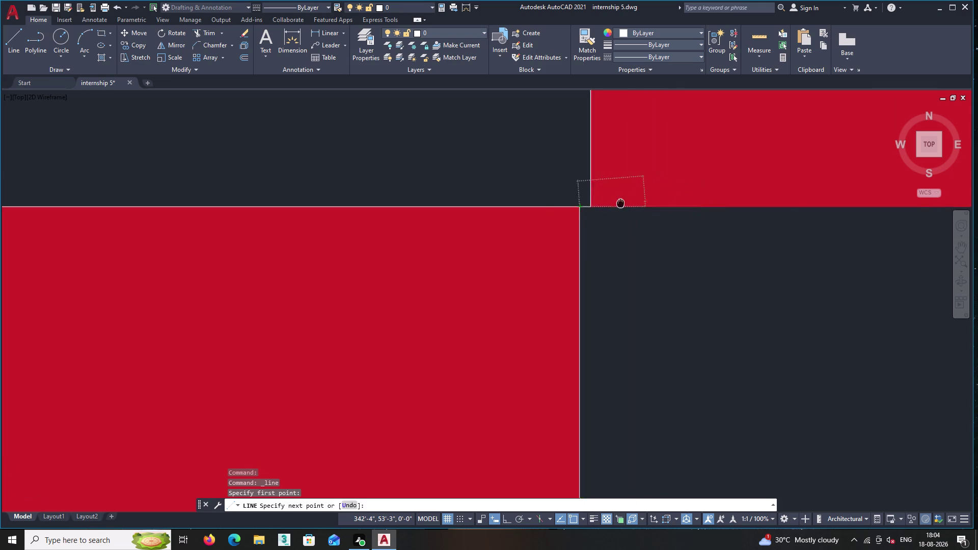
middle_drag(571, 206, 458, 210)
middle_drag(727, 231, 496, 231)
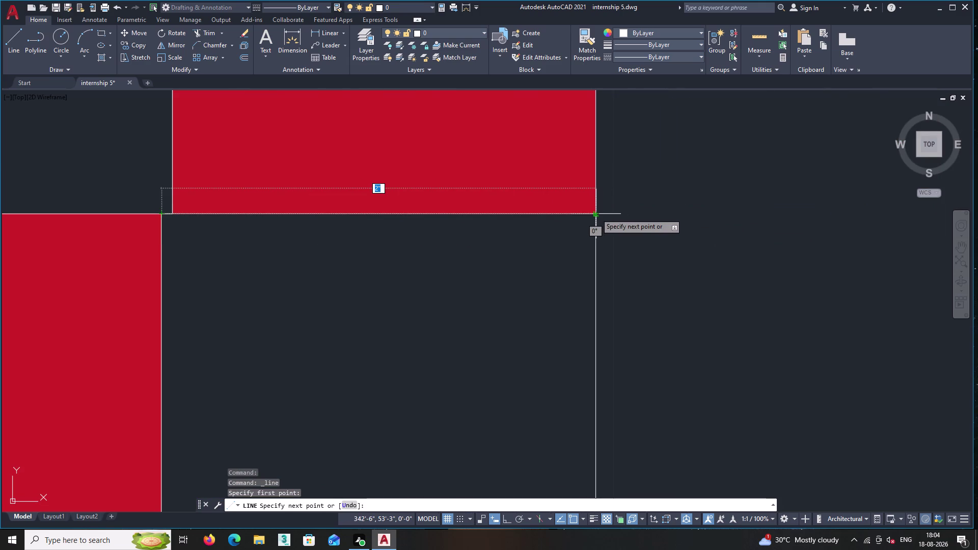
click(595, 213)
Trace the square's remaining edges through its lower corners, closing at the start point.
middle_drag(593, 353, 599, 188)
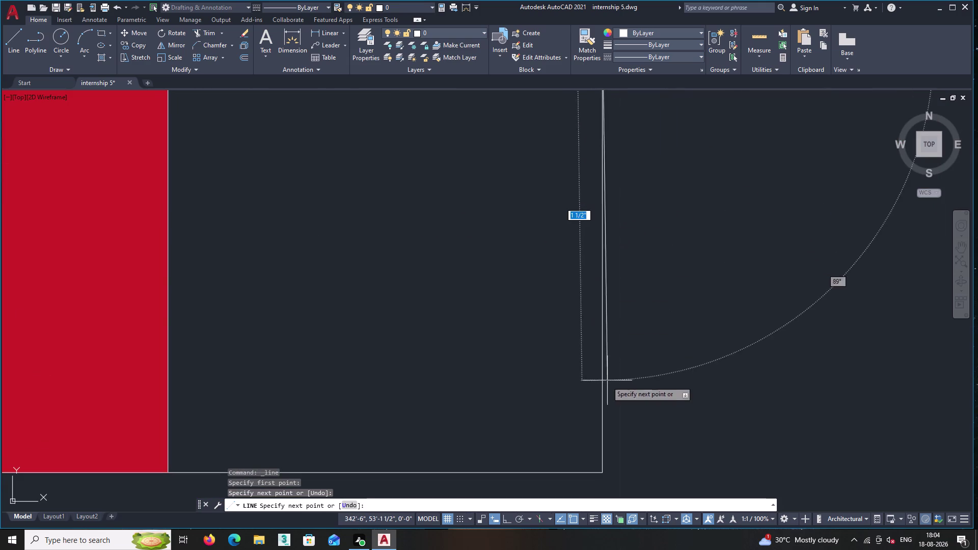
middle_drag(606, 383, 609, 299)
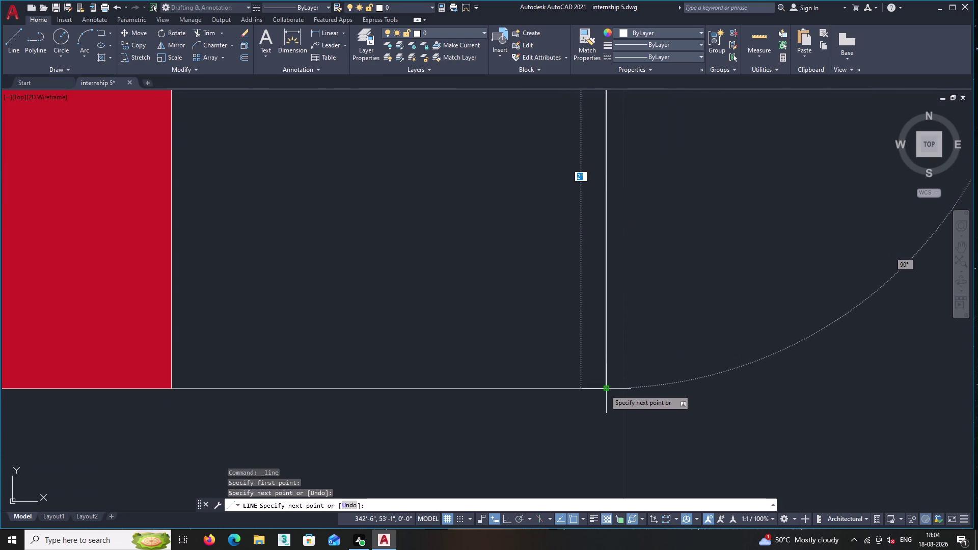
click(604, 390)
middle_drag(363, 398, 630, 359)
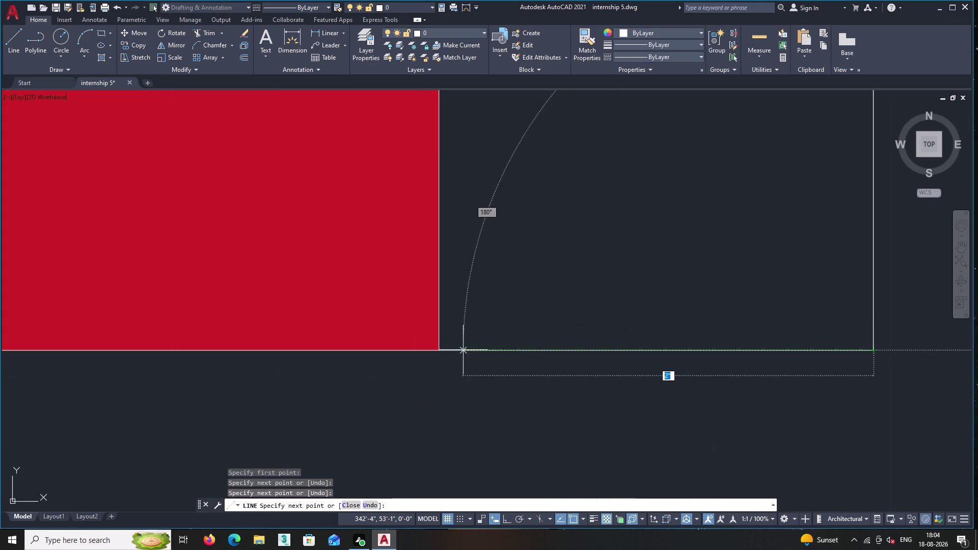
click(438, 351)
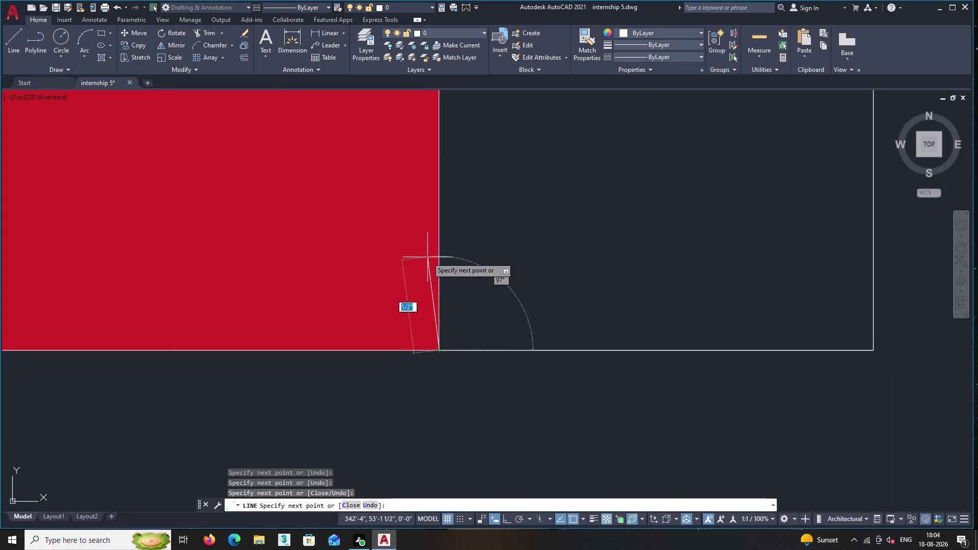
middle_drag(425, 253, 440, 446)
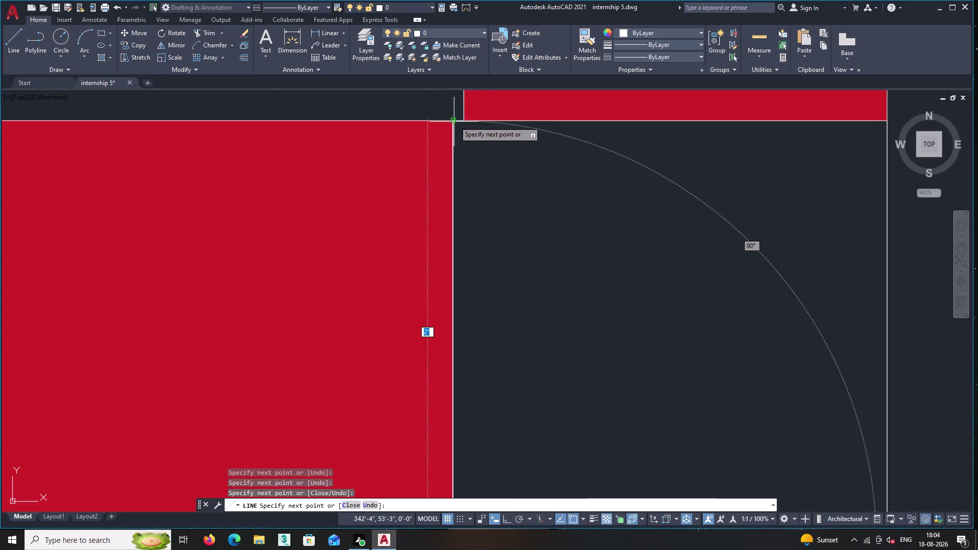
click(451, 121)
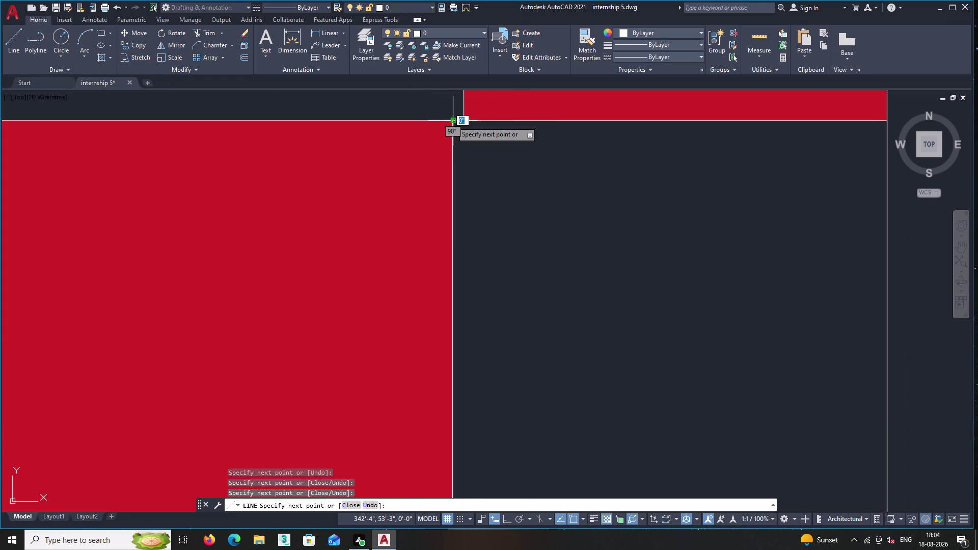
key(Return)
Hatch the newly enclosed corner square.
key(h)
key(Return)
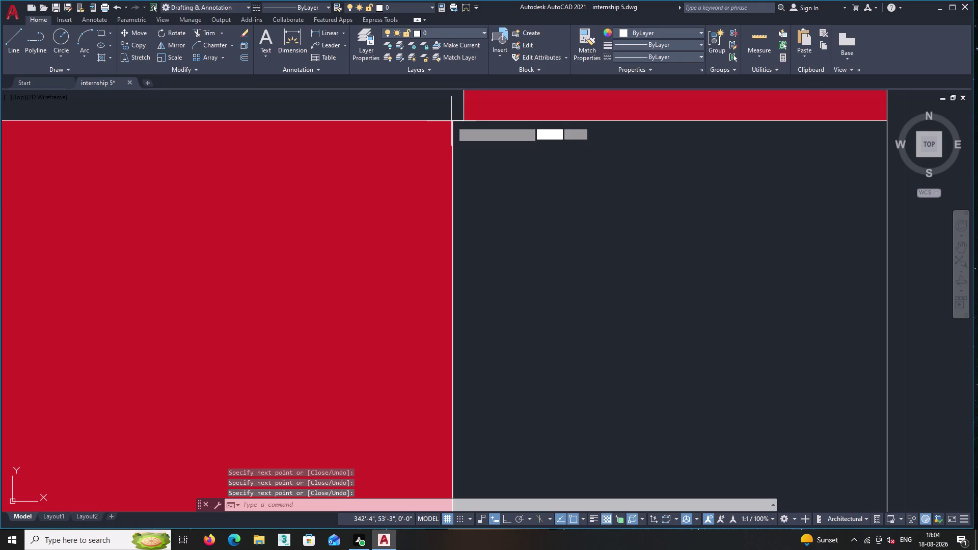
double_click(580, 248)
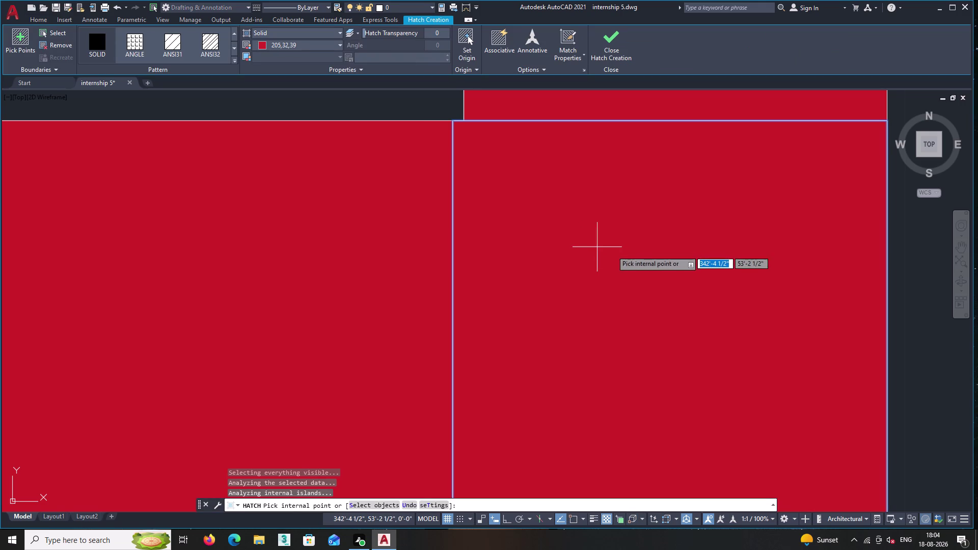
Delete the oversized red corner hatch and the other stray fill objects.
key(Escape)
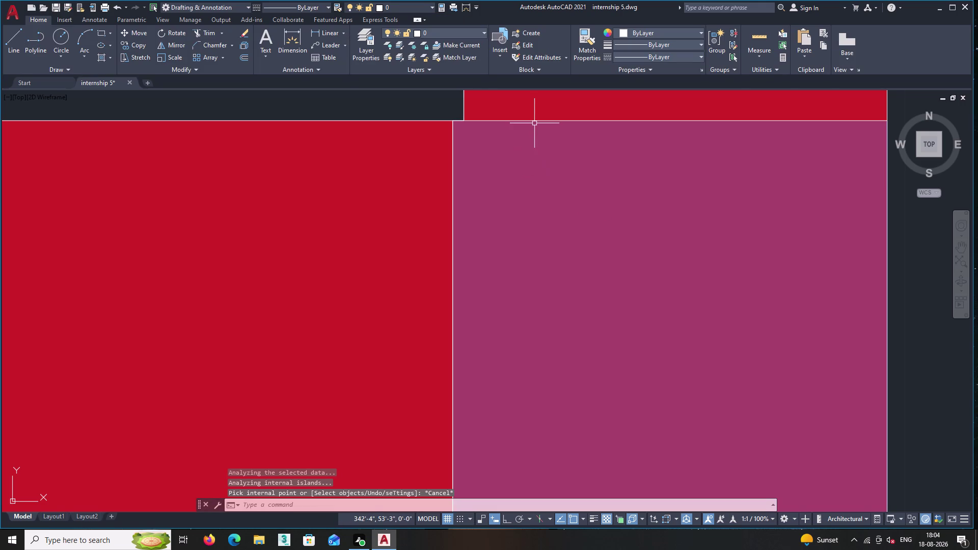
click(535, 121)
key(Delete)
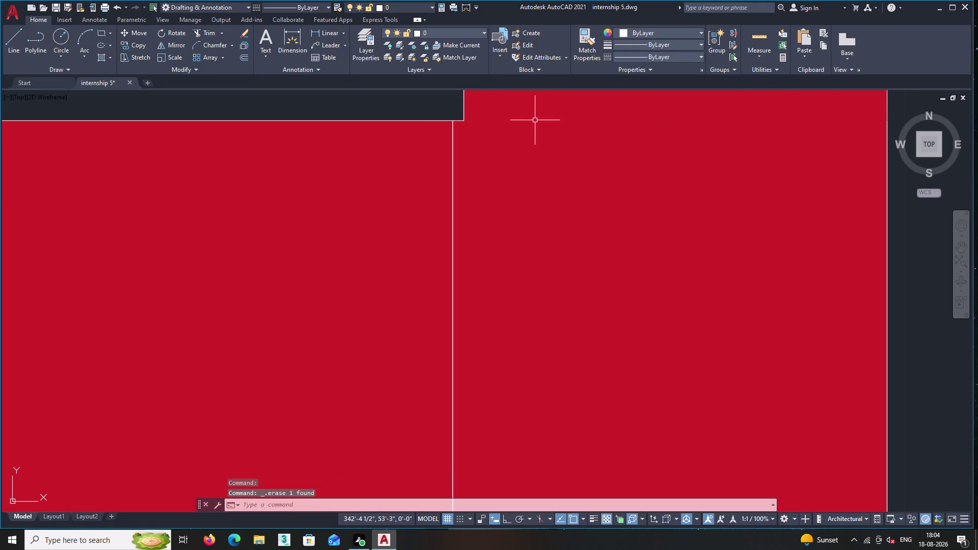
double_click(454, 202)
key(Delete)
click(453, 218)
key(Delete)
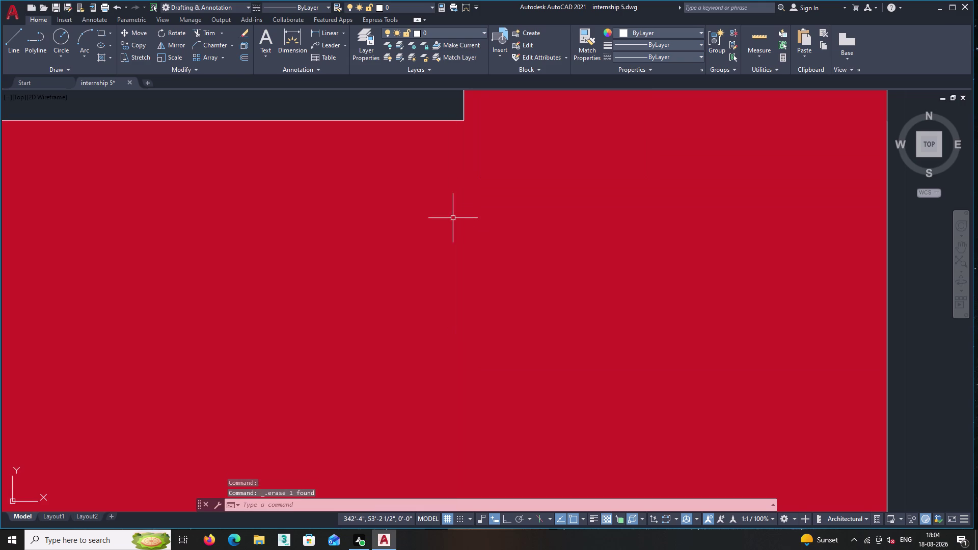
double_click(500, 120)
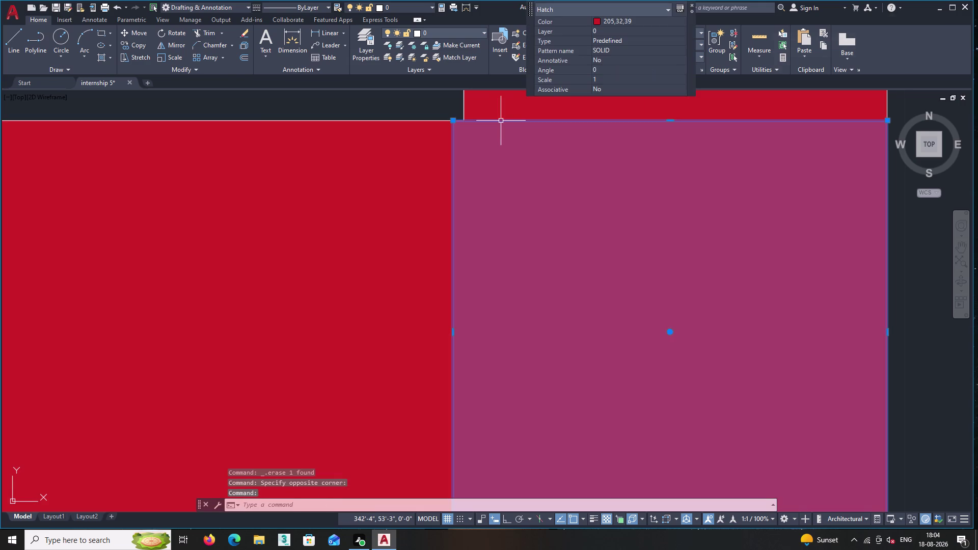
key(Delete)
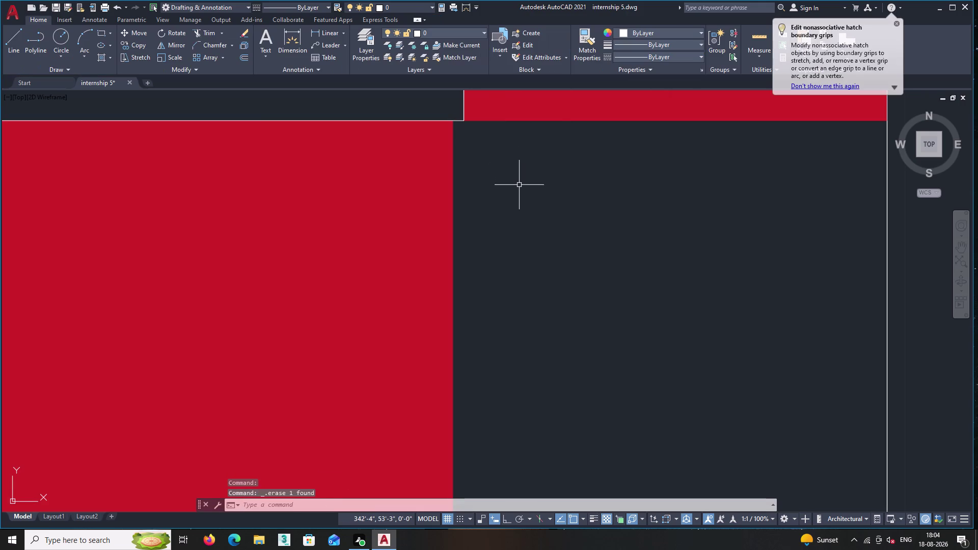
Undo the last deletion and zoom out to see the whole plan.
key(ctrl+z)
scroll(down, 3)
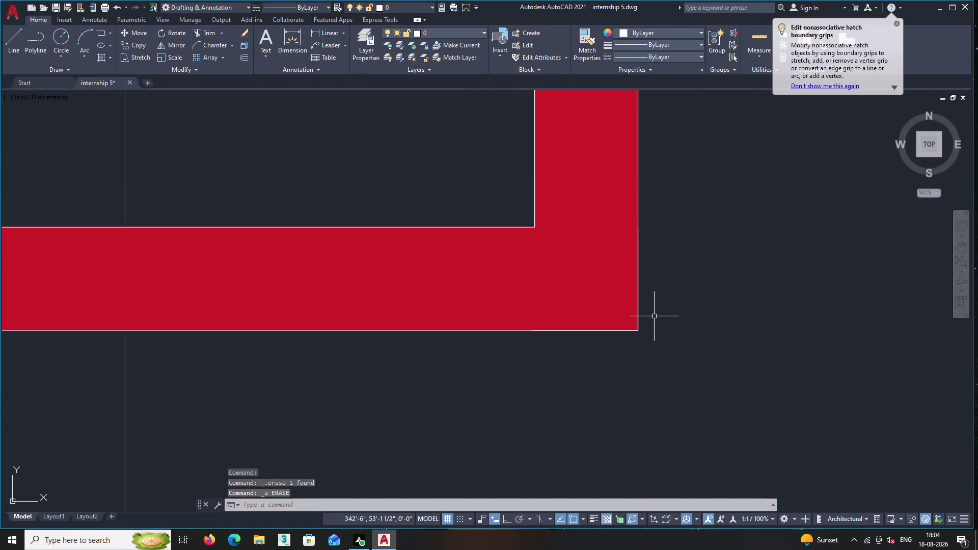
key(Escape)
scroll(down, 3)
scroll(down, 3)
middle_drag(498, 325, 719, 292)
scroll(down, 3)
scroll(down, 3)
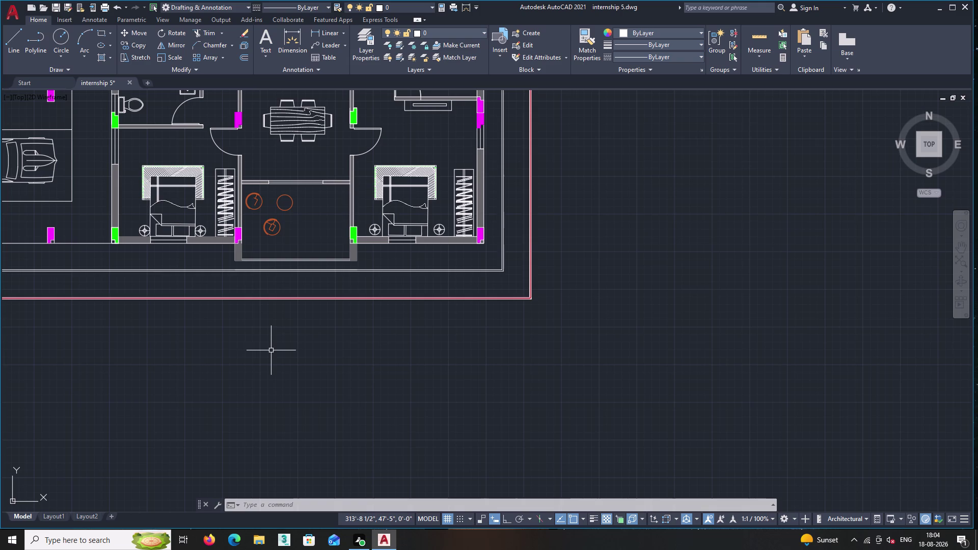
Bring the lower apartment block's parking-bay columns into view and begin a hatch.
scroll(down, 3)
middle_click(211, 333)
middle_drag(210, 333, 218, 333)
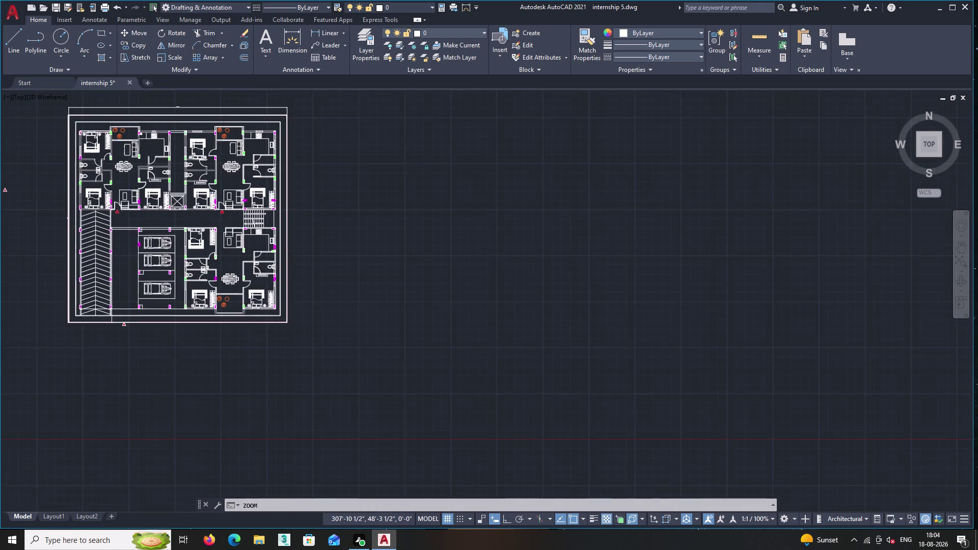
middle_drag(218, 333, 441, 342)
middle_drag(292, 335, 215, 191)
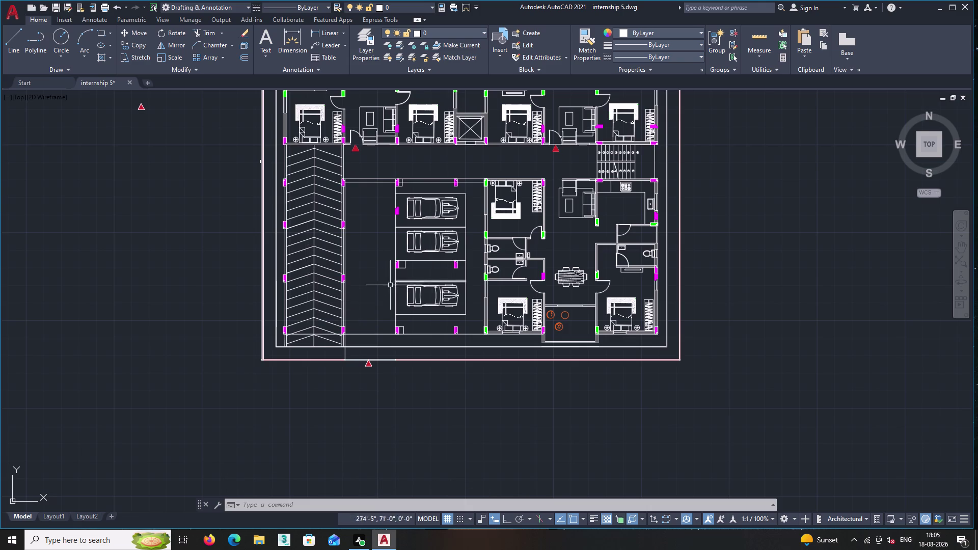
scroll(up, 3)
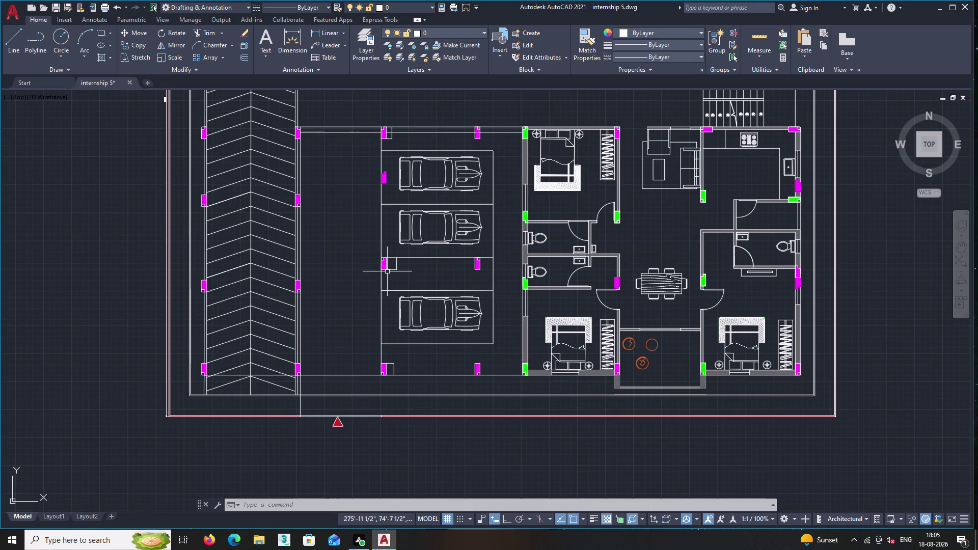
scroll(up, 3)
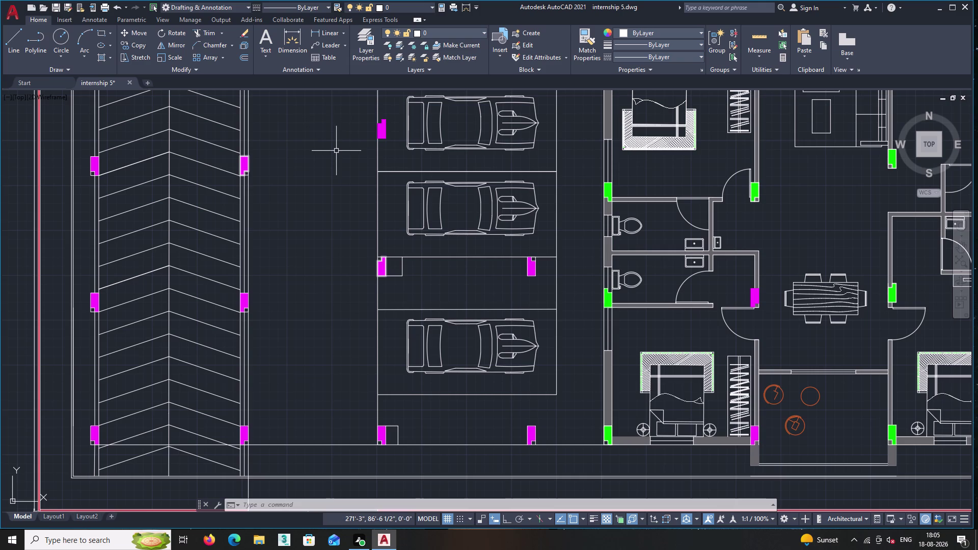
key(h)
key(Return)
Hatch the small rectangles beside the upper and lower parking-bay columns in red ANSI31.
click(204, 40)
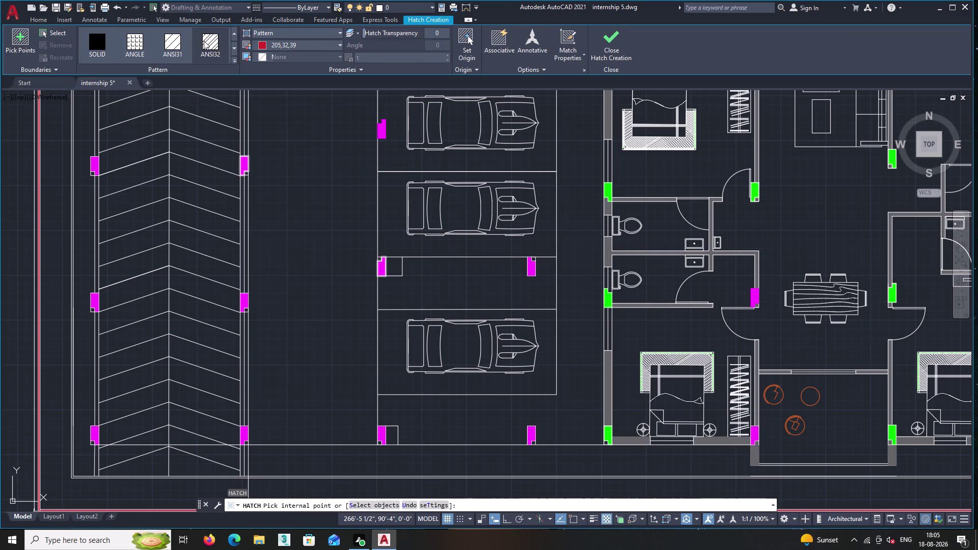
click(396, 267)
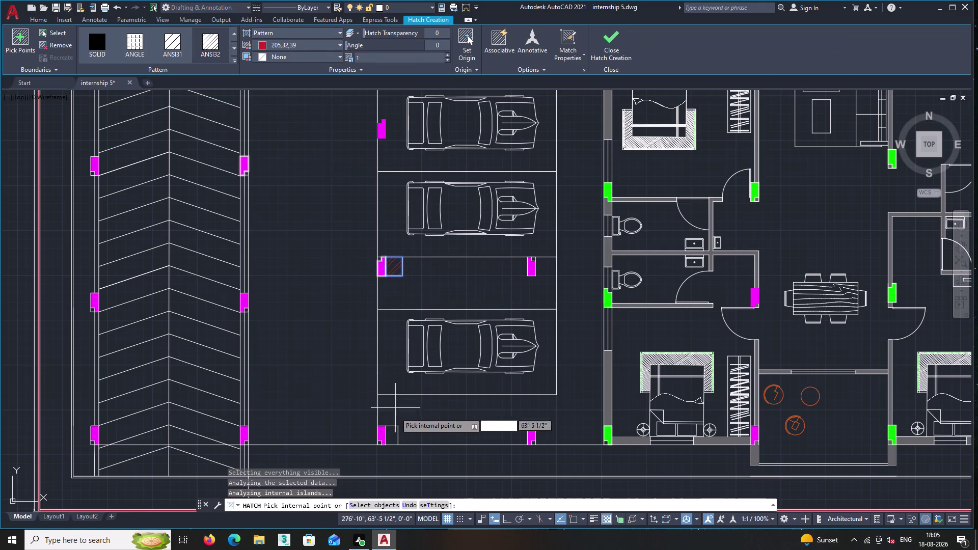
click(394, 435)
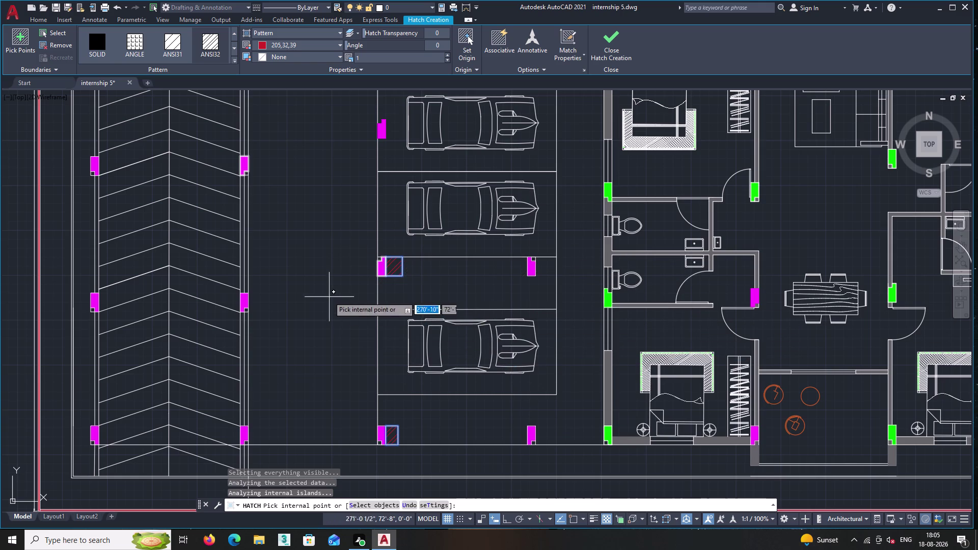
middle_drag(326, 289, 155, 234)
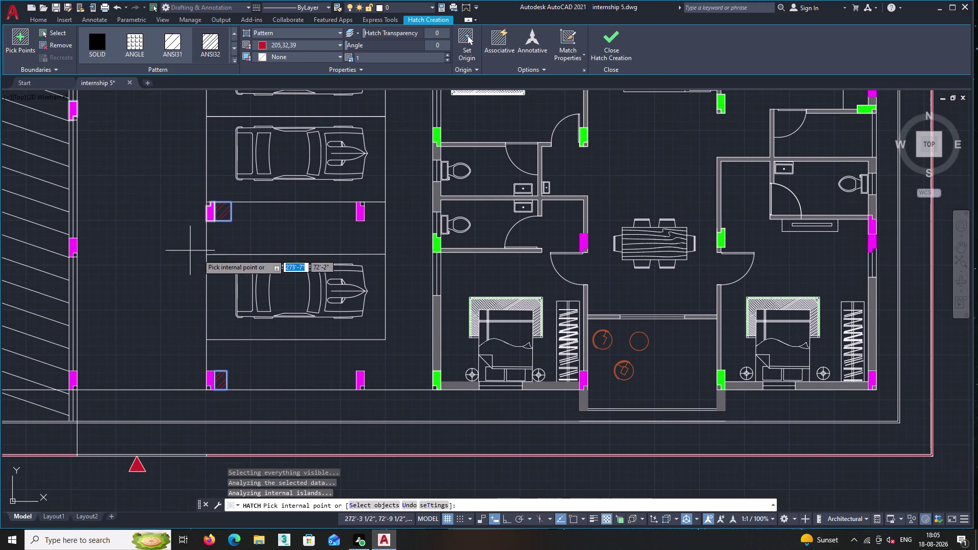
key(Escape)
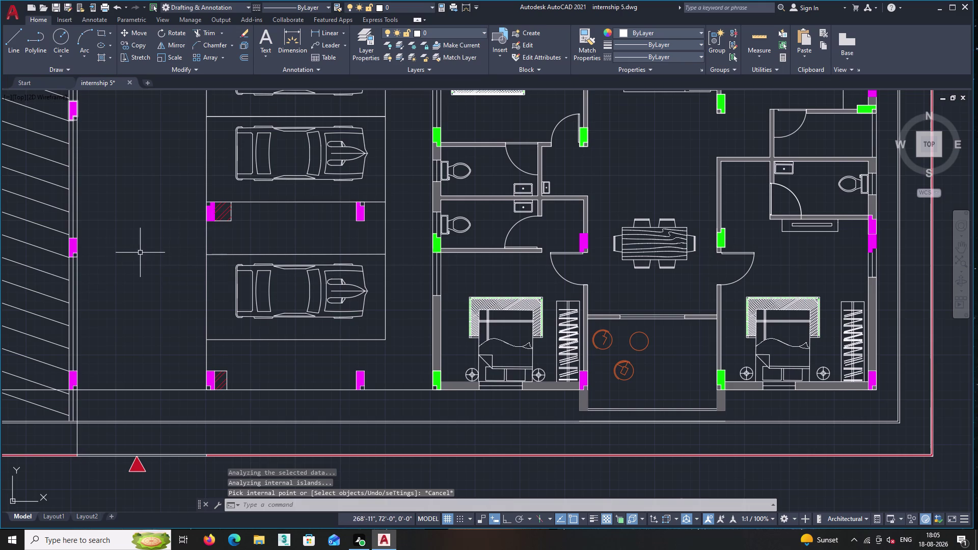
middle_drag(142, 252, 264, 252)
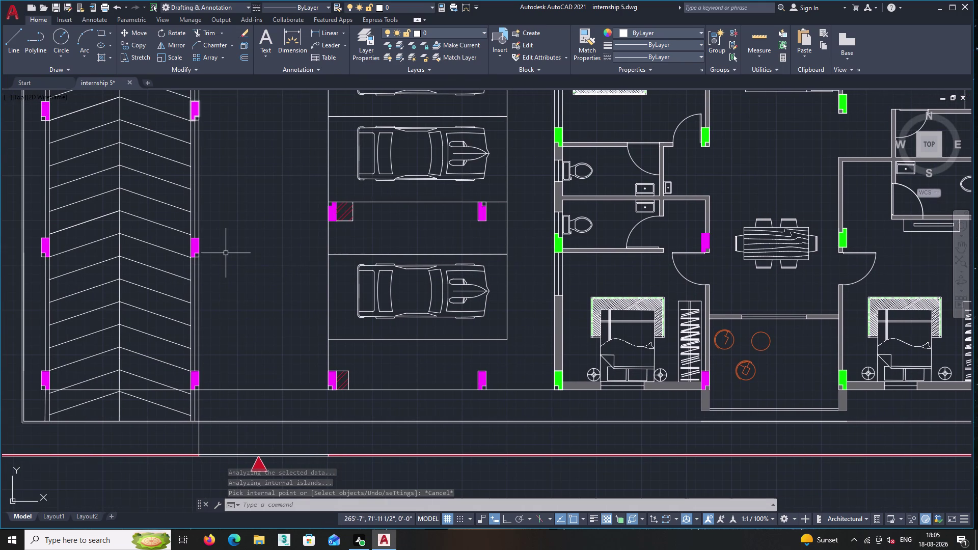
middle_drag(172, 255, 236, 243)
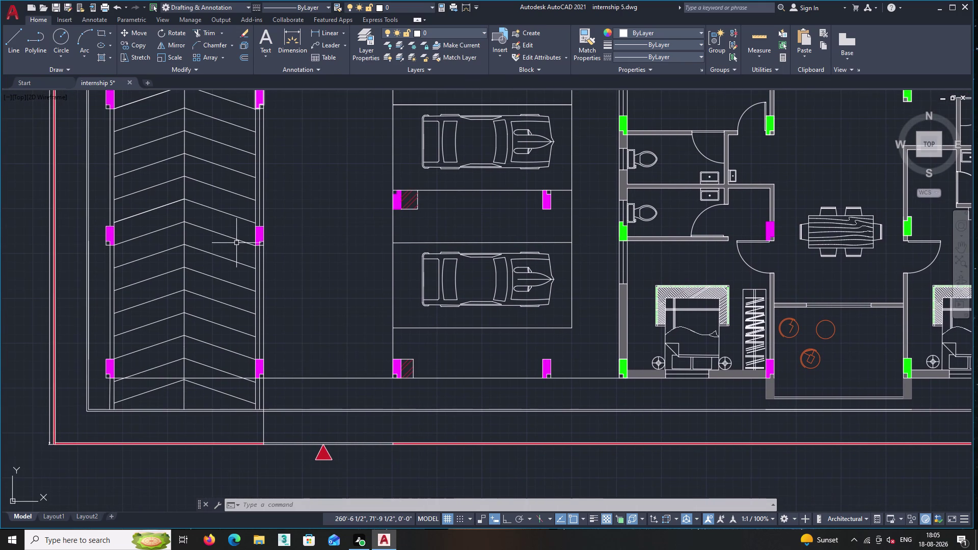
scroll(down, 3)
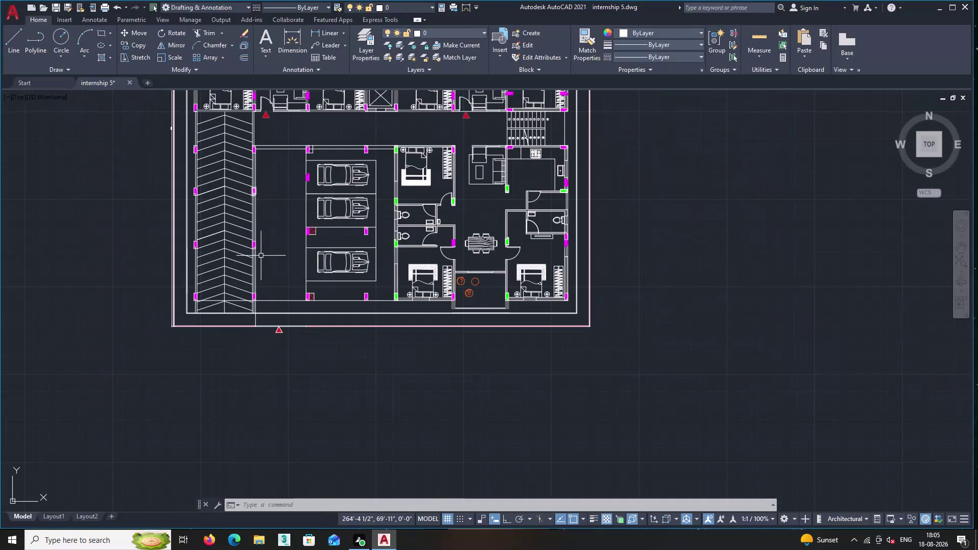
scroll(up, 3)
scroll(up, 3)
middle_drag(281, 352, 281, 351)
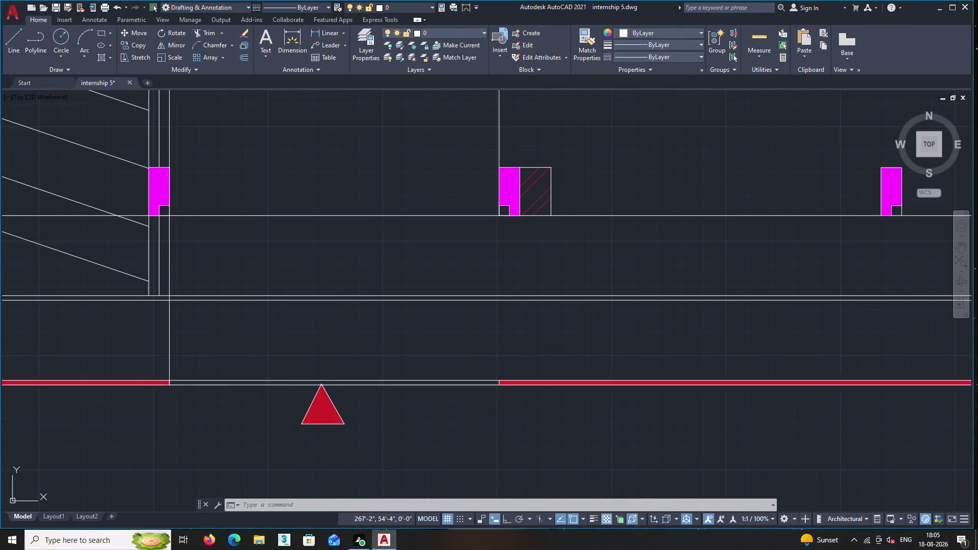
middle_drag(281, 351, 333, 324)
middle_drag(334, 324, 318, 376)
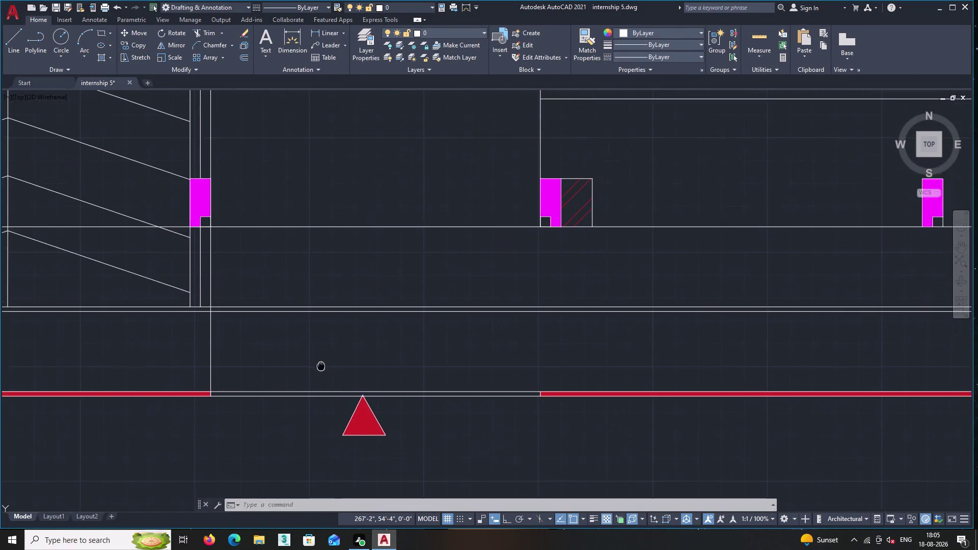
middle_drag(318, 376, 313, 405)
scroll(down, 3)
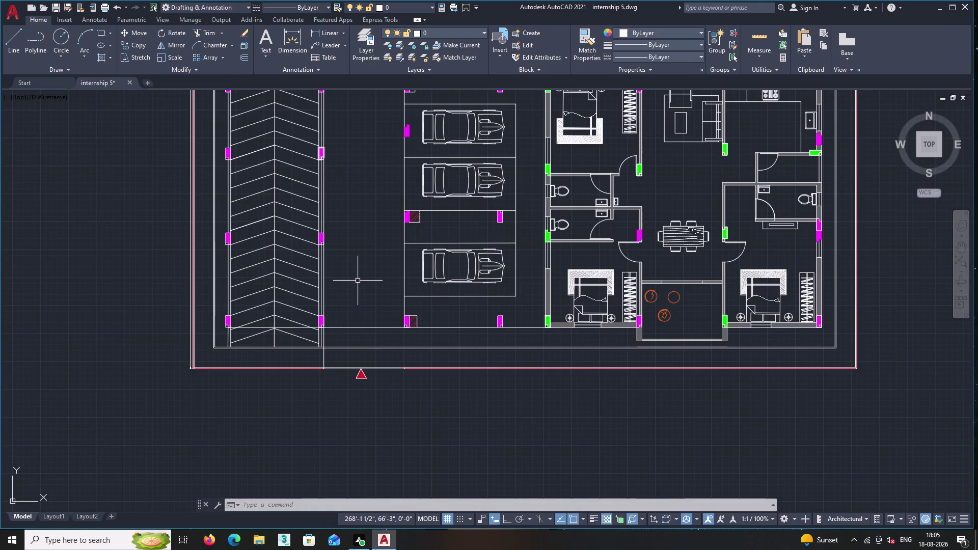
middle_drag(366, 234, 341, 364)
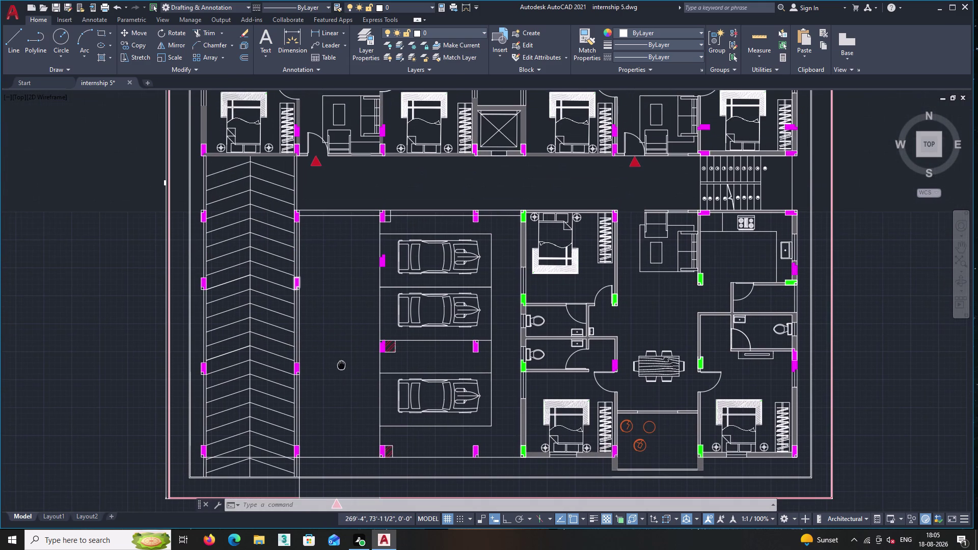
middle_drag(341, 364, 340, 364)
scroll(up, 3)
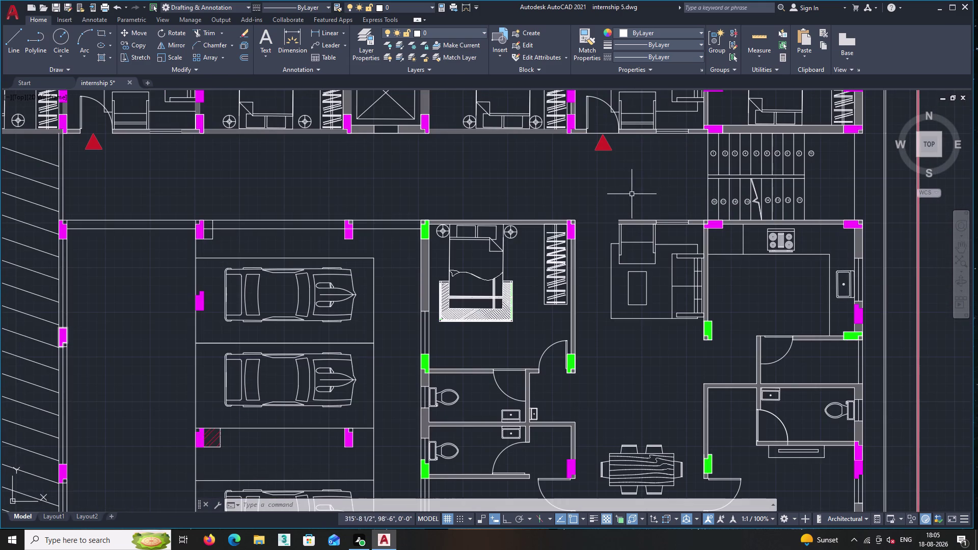
scroll(down, 3)
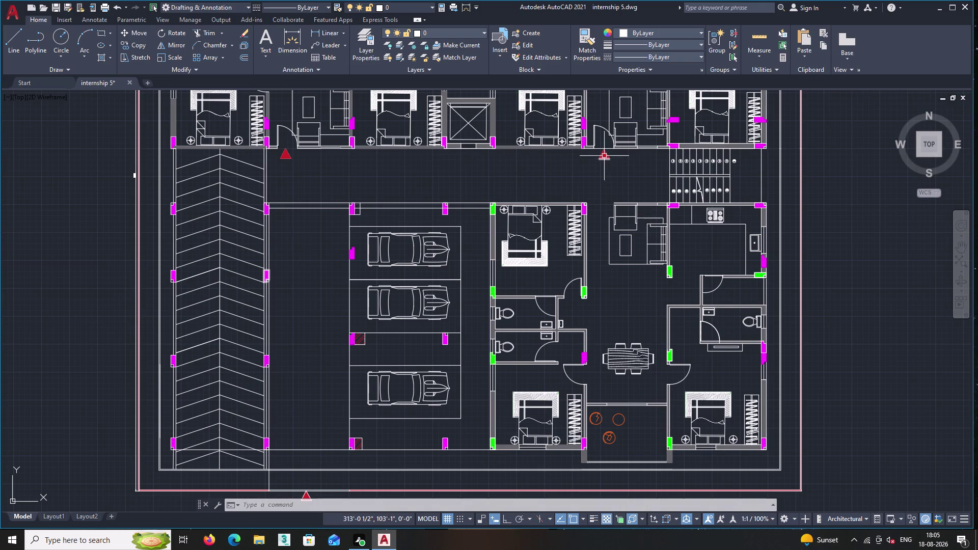
click(613, 166)
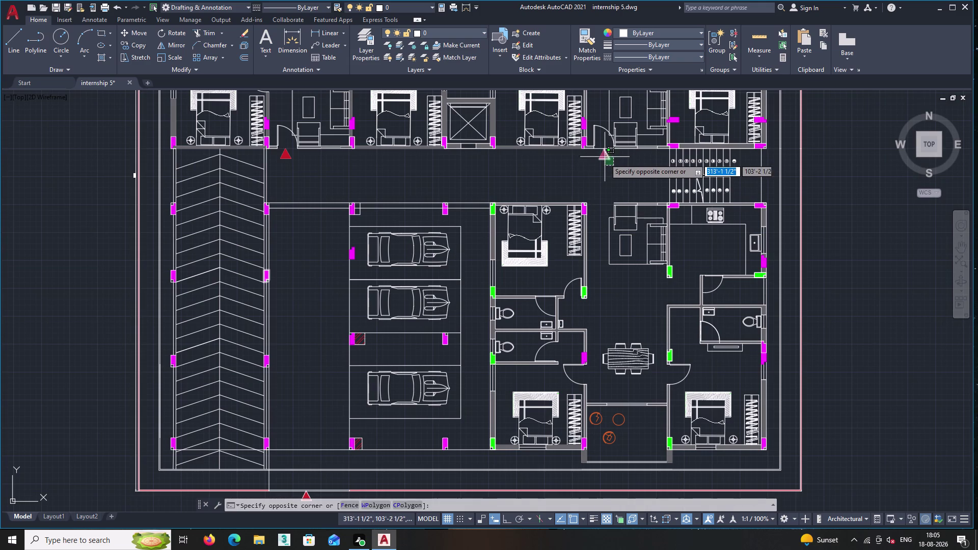
key(Escape)
middle_click(514, 219)
scroll(down, 3)
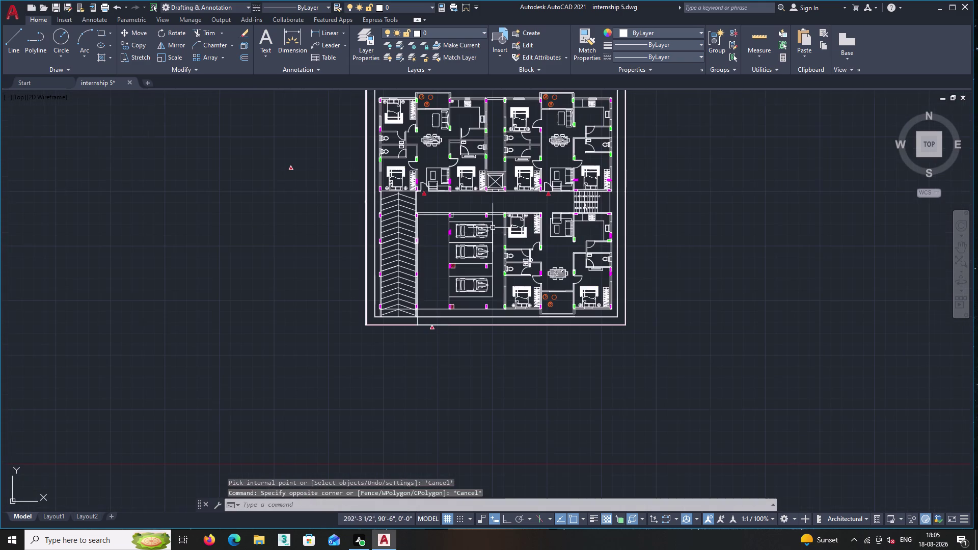
scroll(up, 3)
click(328, 211)
Mirror the red triangle marker about a horizontal line, erasing the original.
right_click(278, 159)
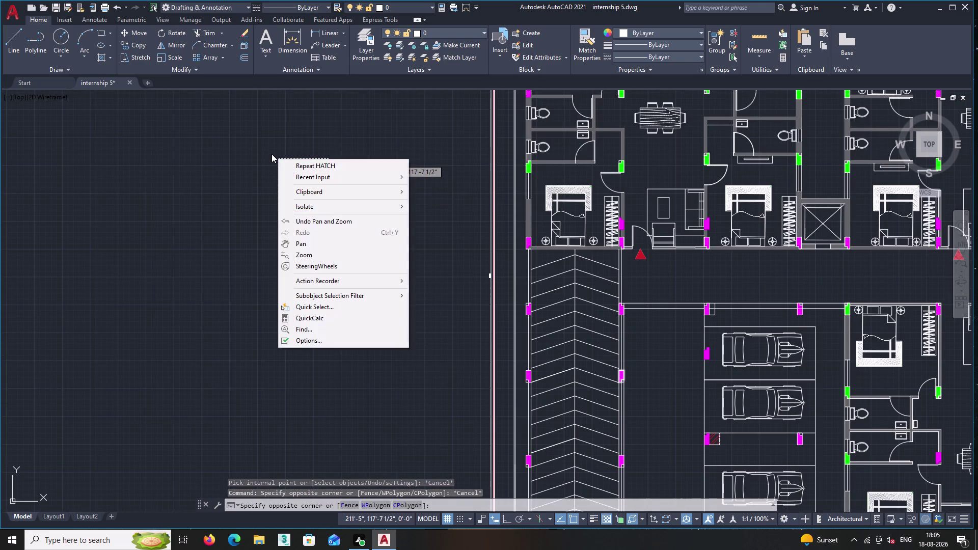
key(Escape)
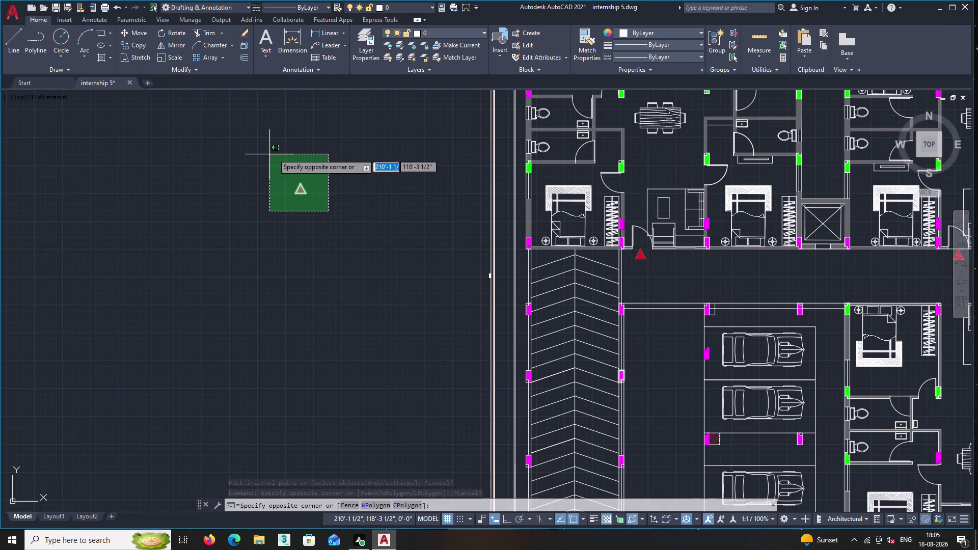
click(281, 155)
click(182, 45)
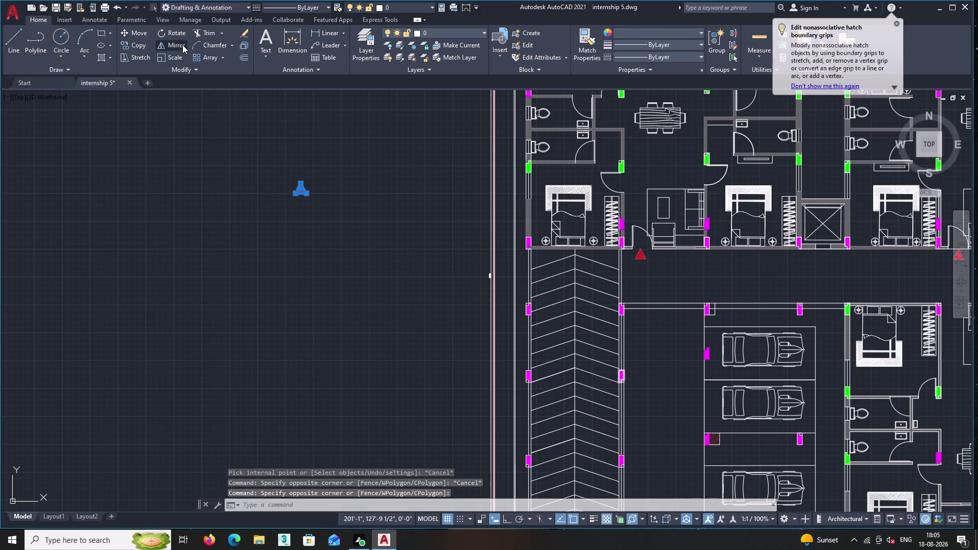
click(299, 182)
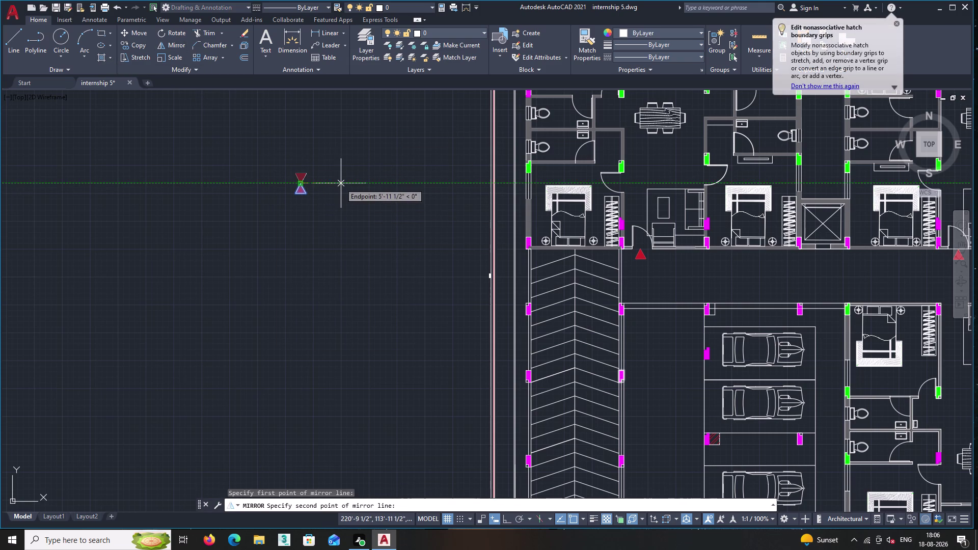
click(341, 184)
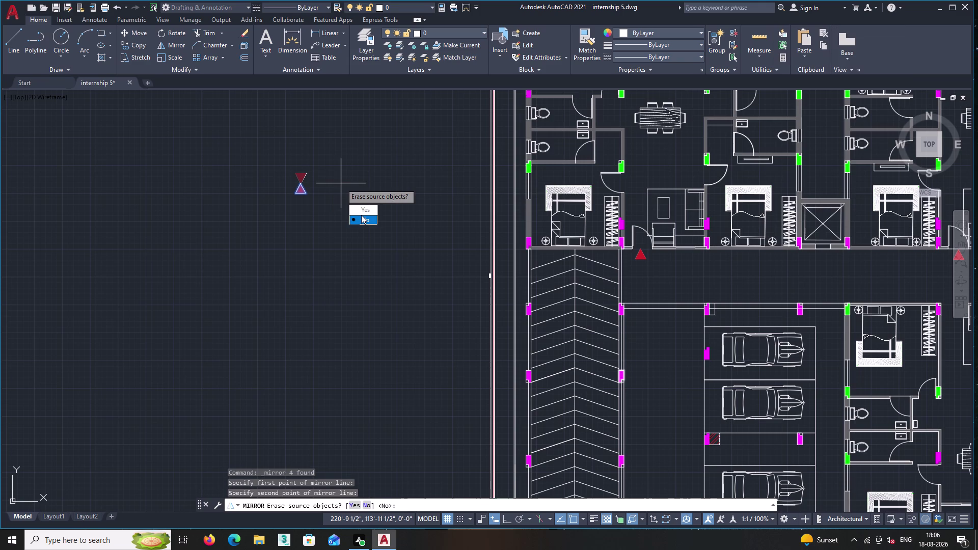
drag(362, 209, 341, 183)
click(314, 195)
Copy the flipped triangle to just above the bedroom's top wall.
click(277, 155)
right_click(278, 151)
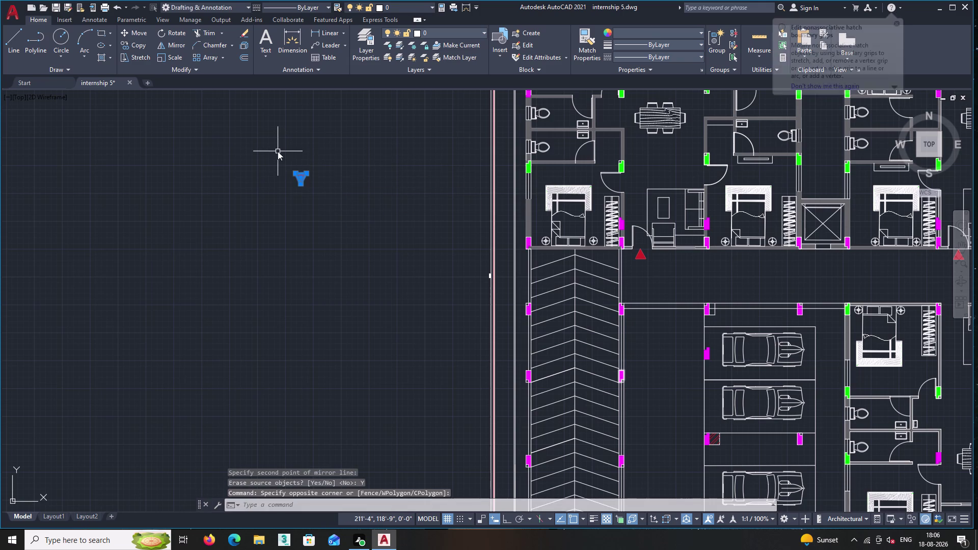
click(316, 235)
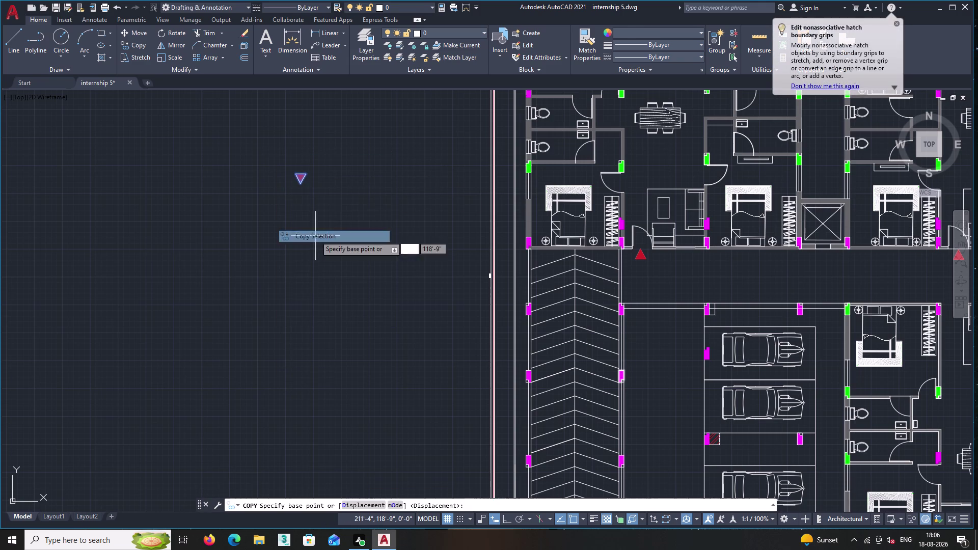
click(300, 183)
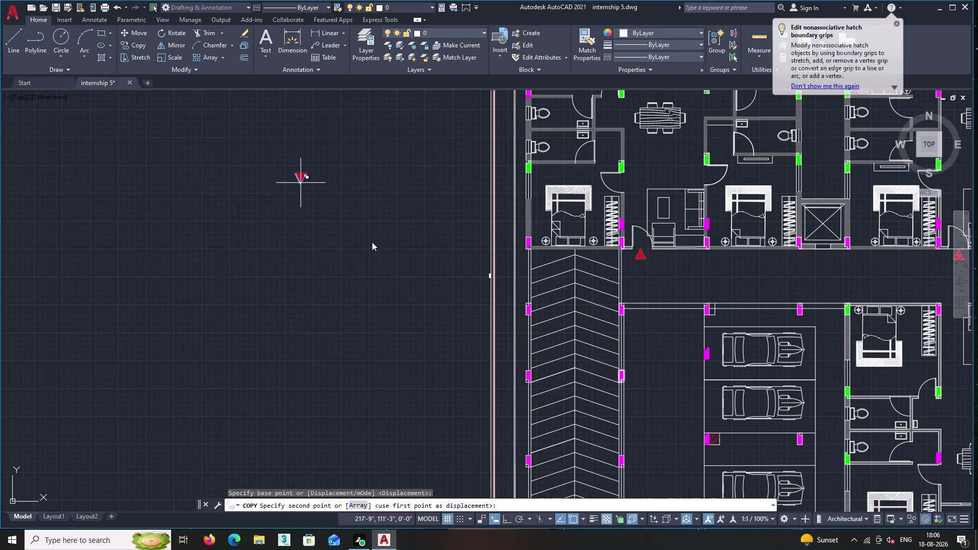
middle_drag(489, 354, 386, 255)
middle_drag(576, 356, 431, 270)
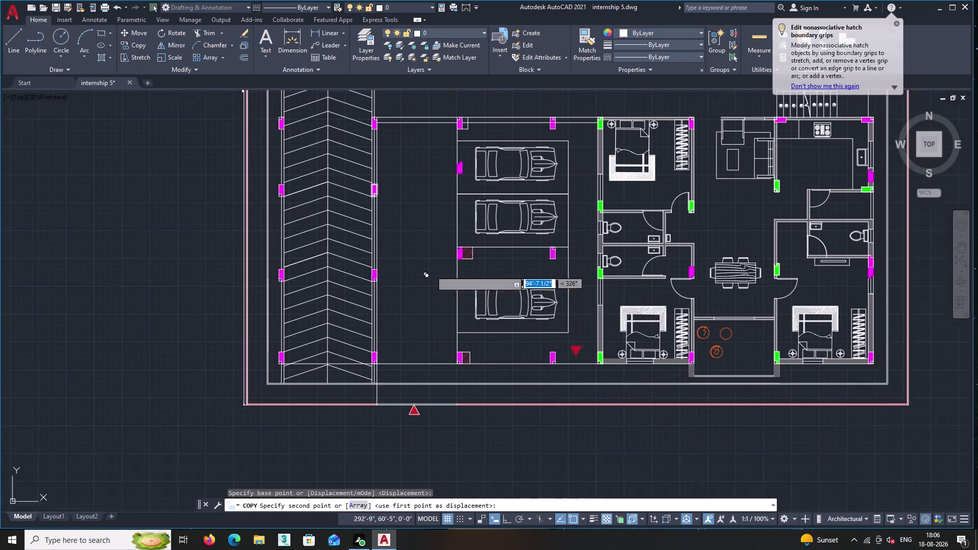
middle_drag(548, 280, 507, 401)
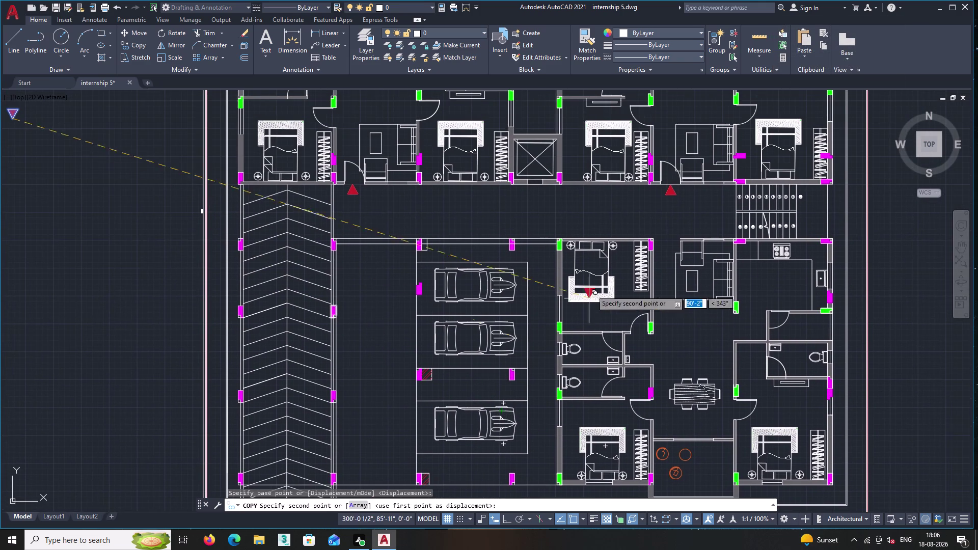
scroll(up, 3)
middle_drag(676, 229, 549, 224)
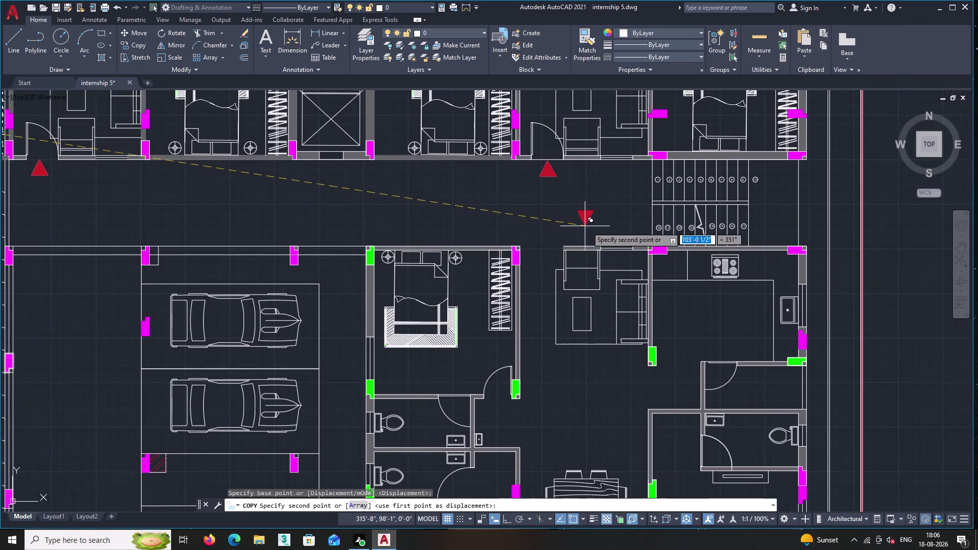
scroll(up, 3)
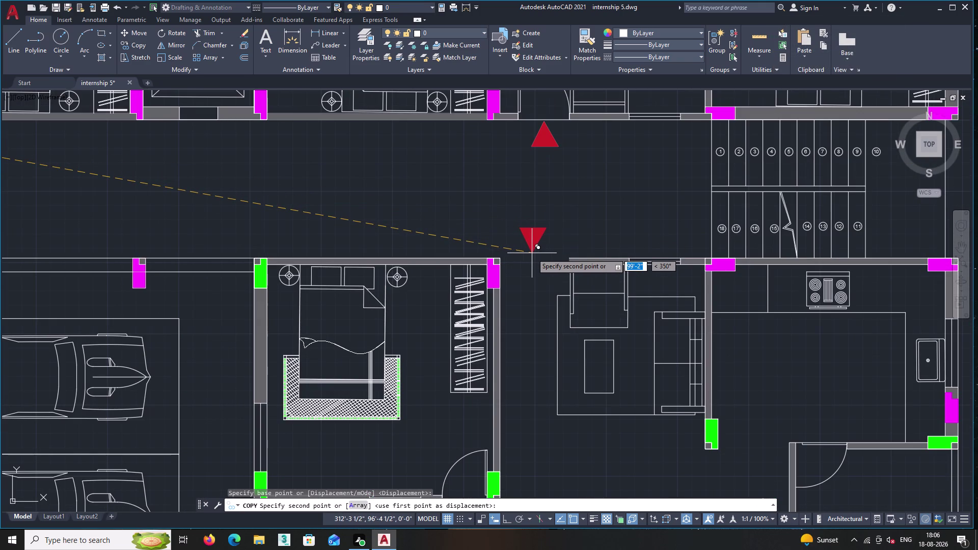
click(531, 253)
key(Escape)
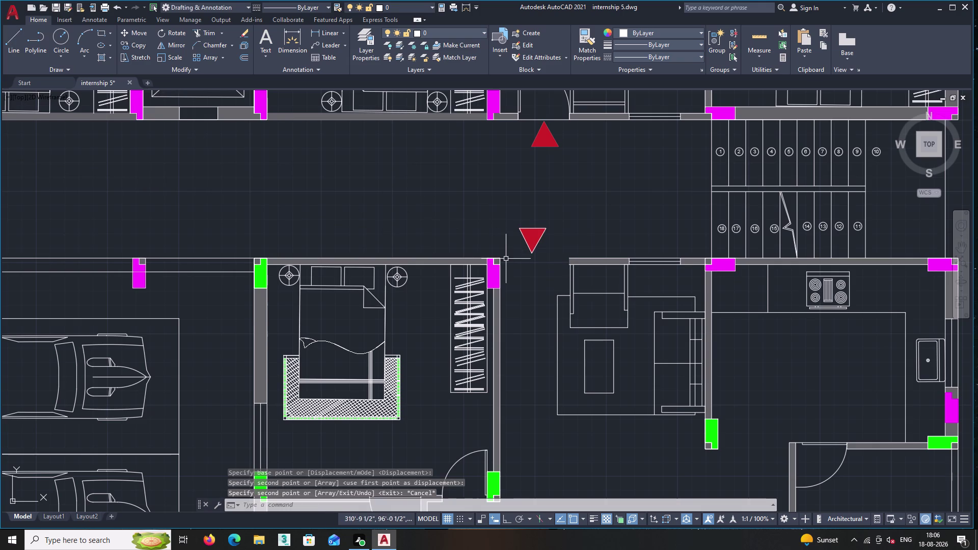
double_click(3, 34)
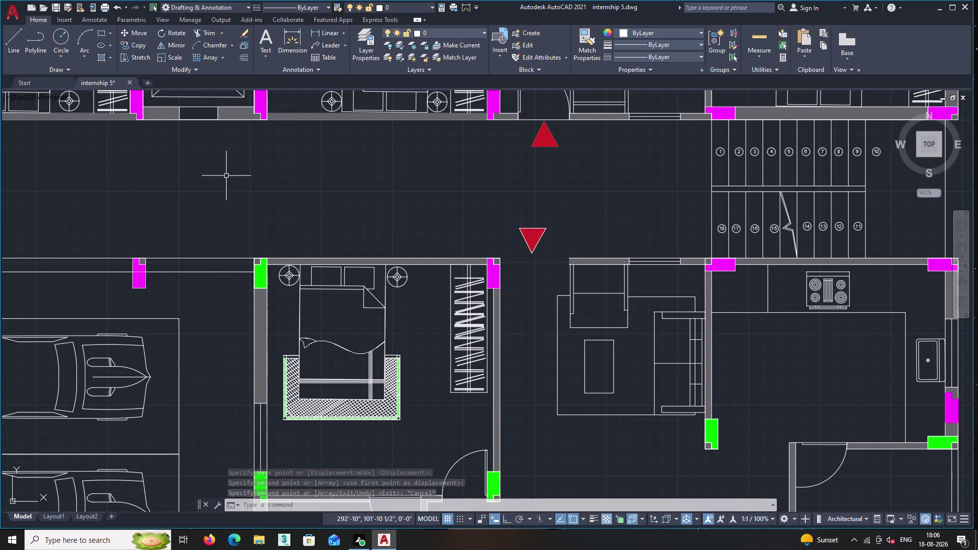
double_click(15, 30)
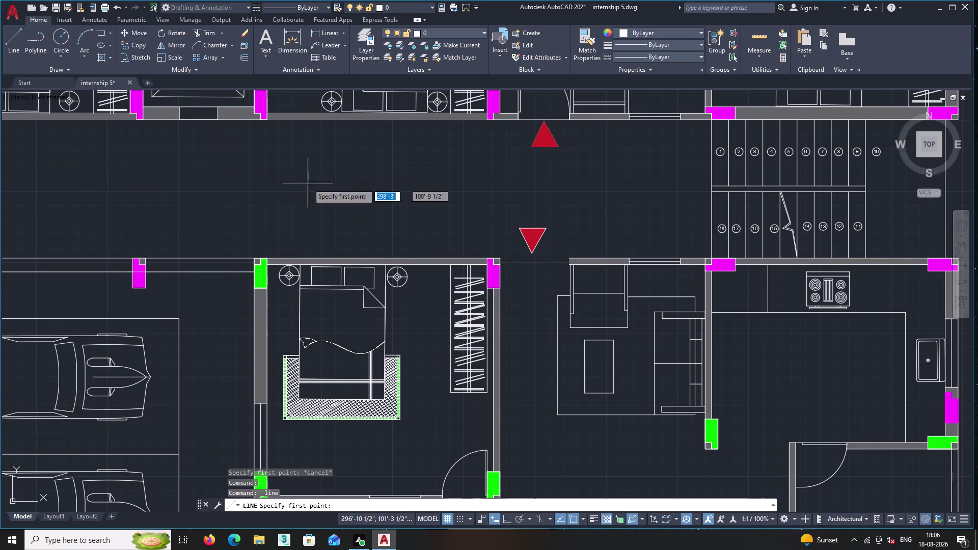
Draw the first closing line from the wall end across the opening.
scroll(up, 3)
scroll(up, 3)
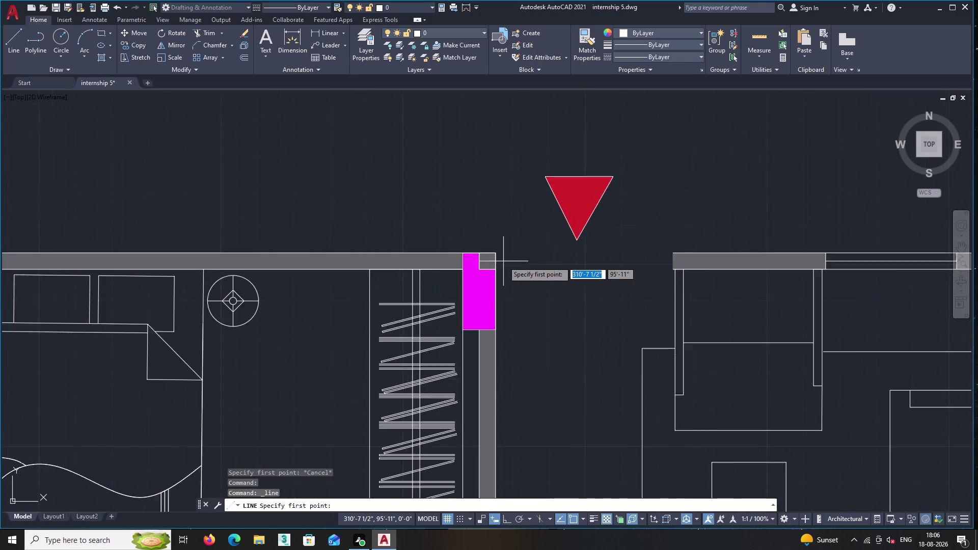
scroll(up, 3)
click(773, 248)
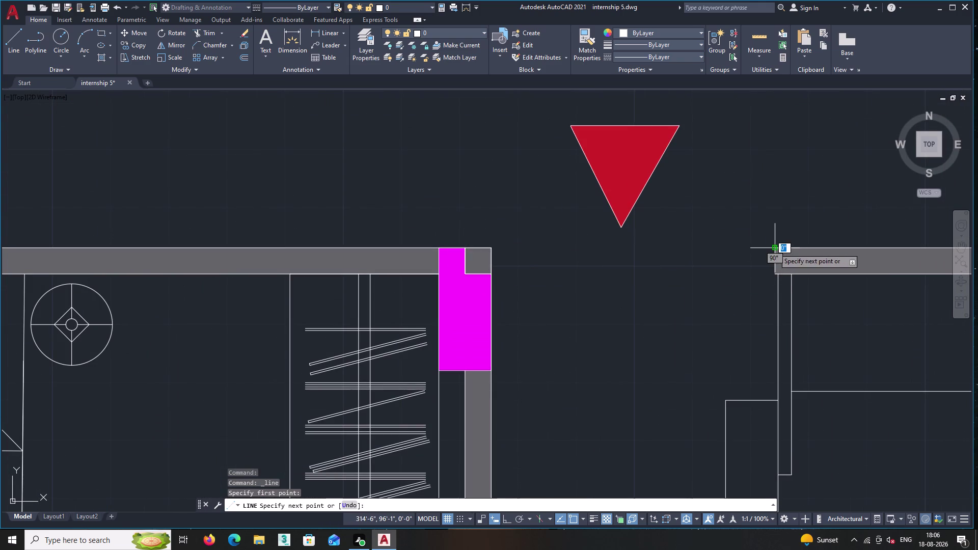
scroll(up, 3)
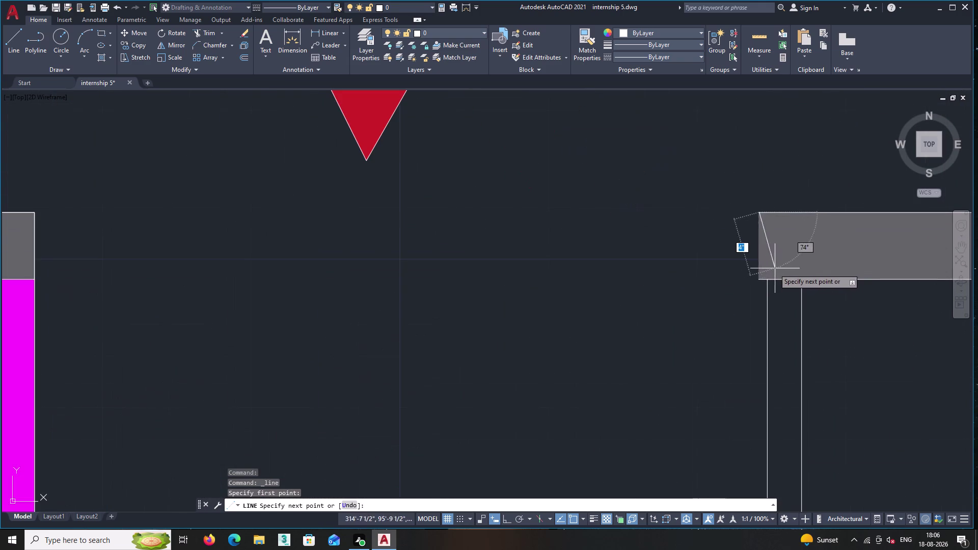
click(760, 280)
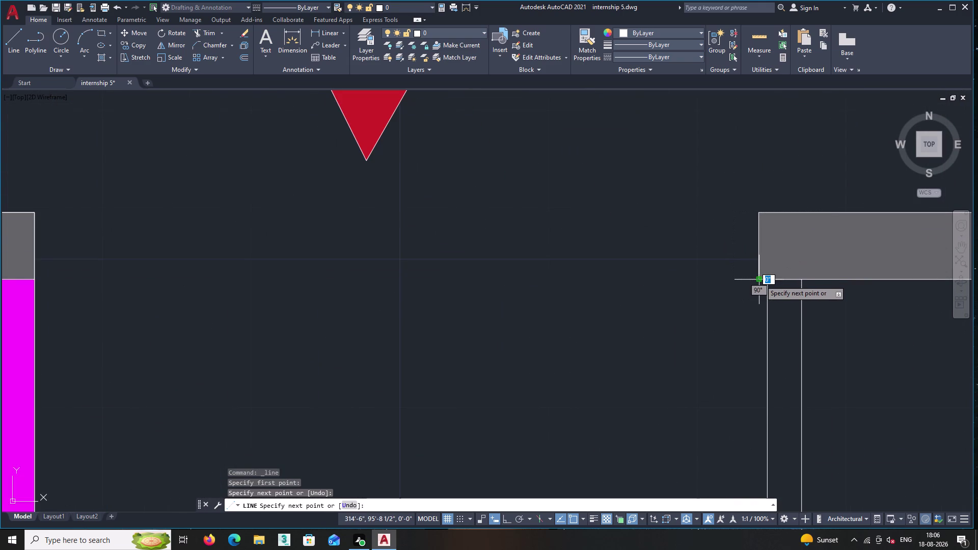
key(Return)
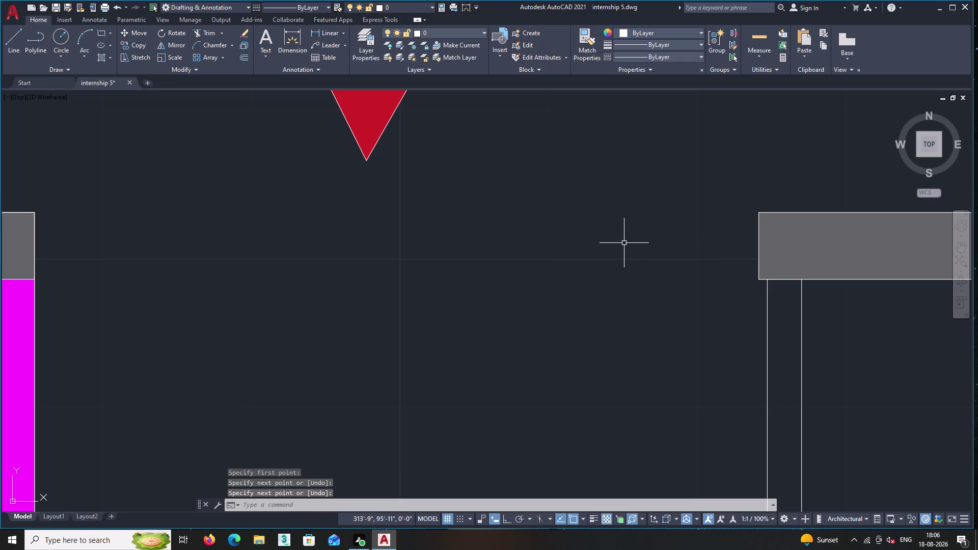
Draw a second closing line from the wall corner to the facing wall end.
key(Return)
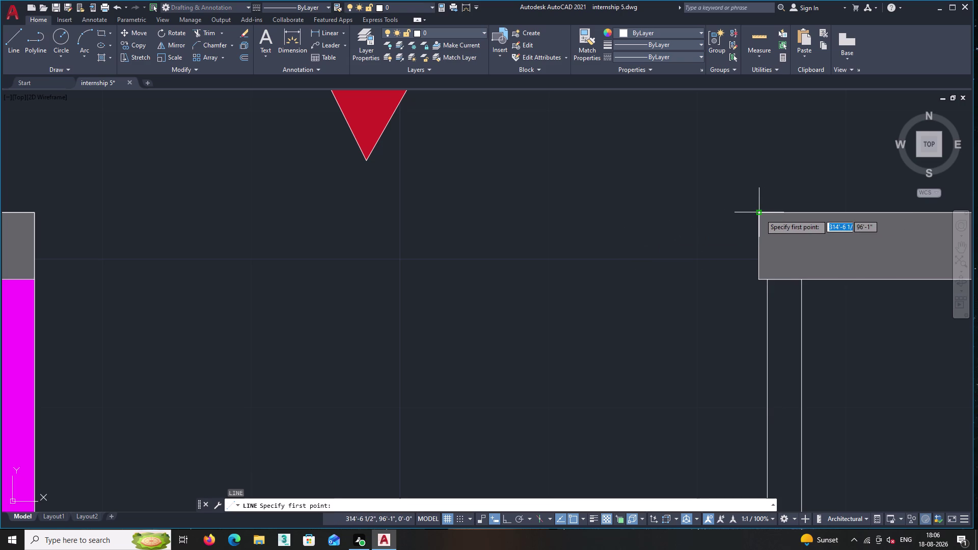
click(759, 214)
middle_drag(465, 232, 927, 250)
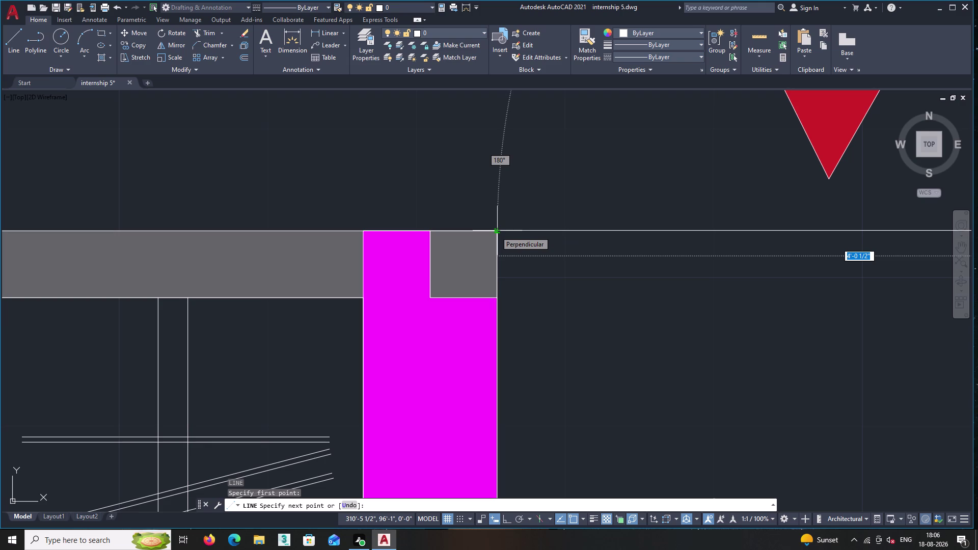
scroll(down, 3)
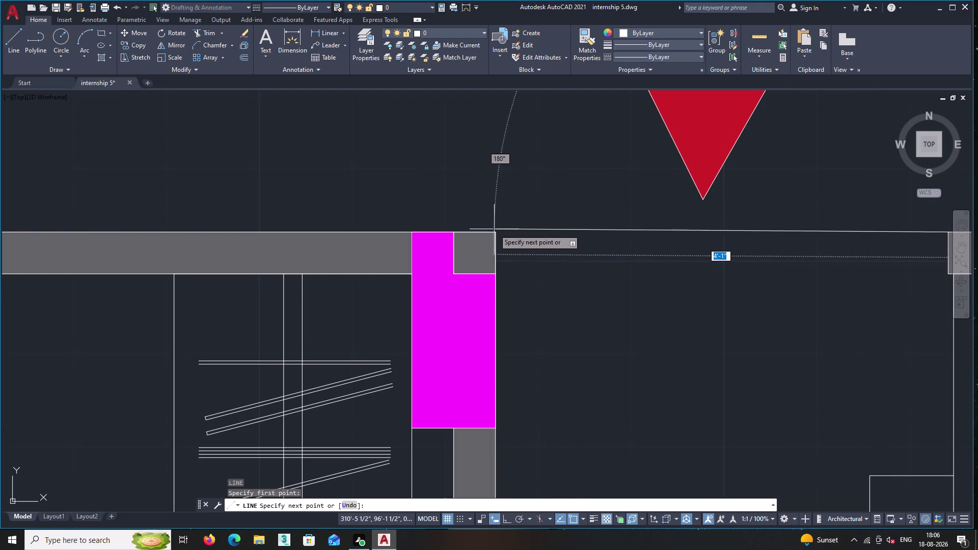
double_click(495, 232)
key(Return)
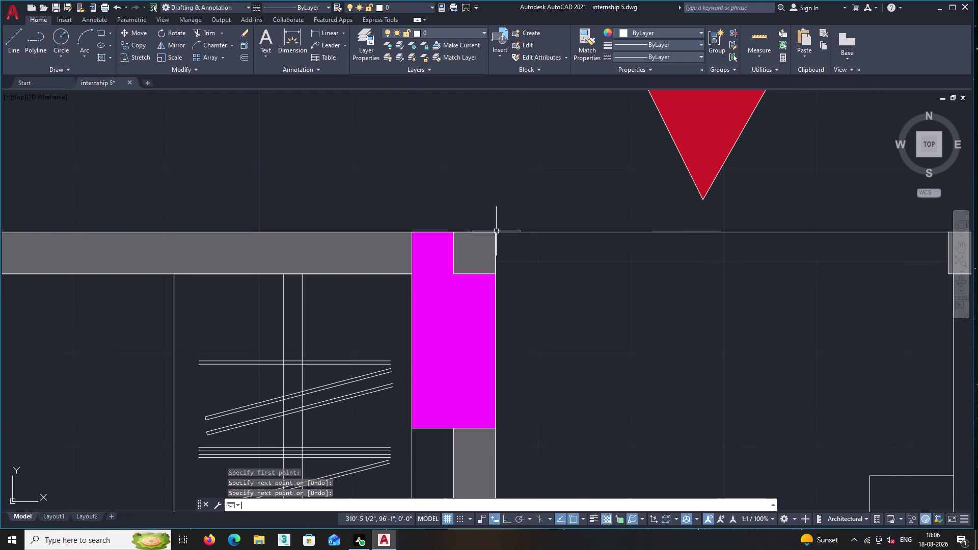
middle_drag(576, 208, 359, 299)
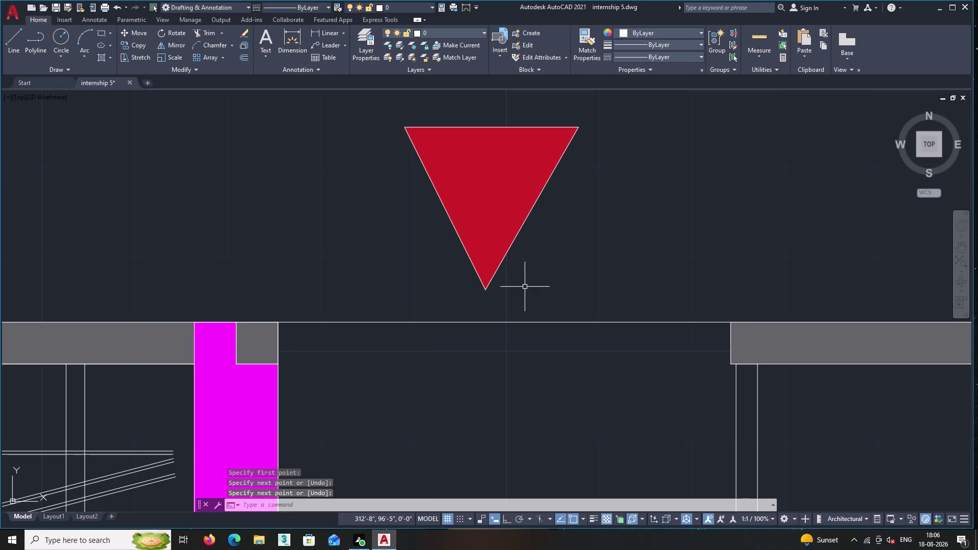
Move the red triangle marker down so its tip snaps onto the opening line.
click(524, 287)
click(403, 111)
right_click(375, 140)
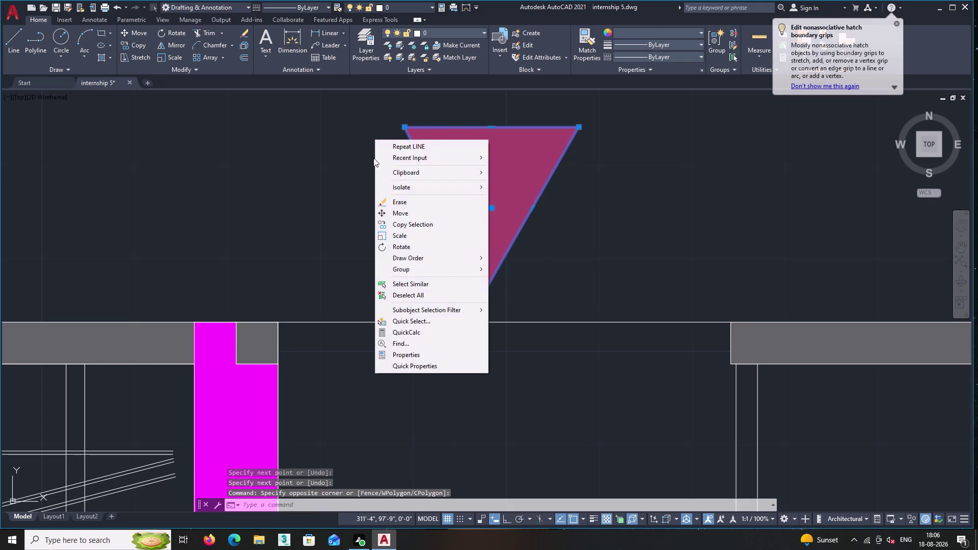
click(415, 212)
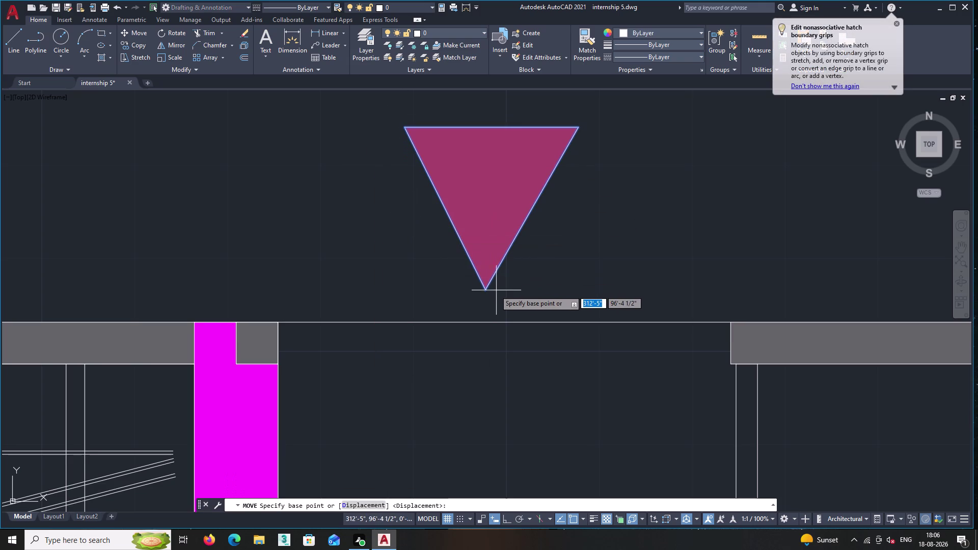
click(485, 291)
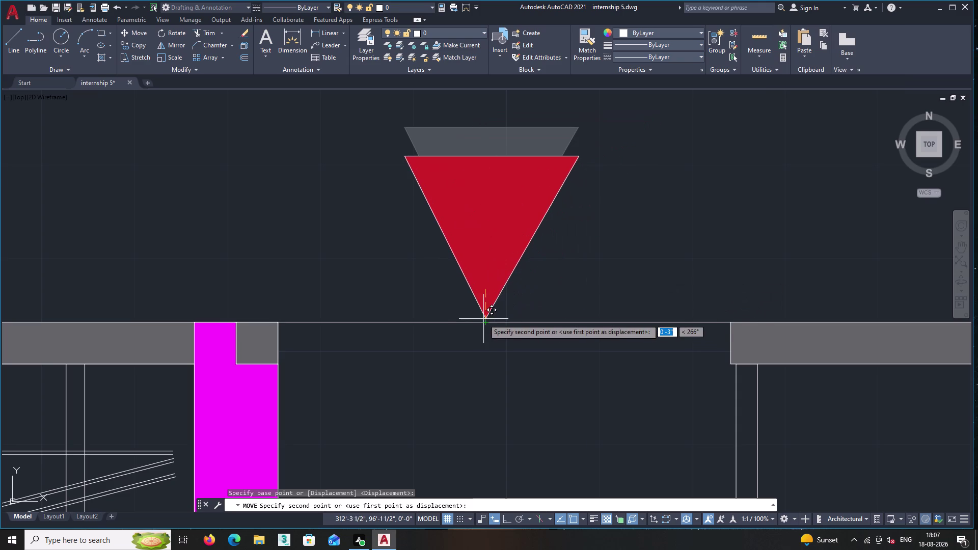
triple_click(485, 322)
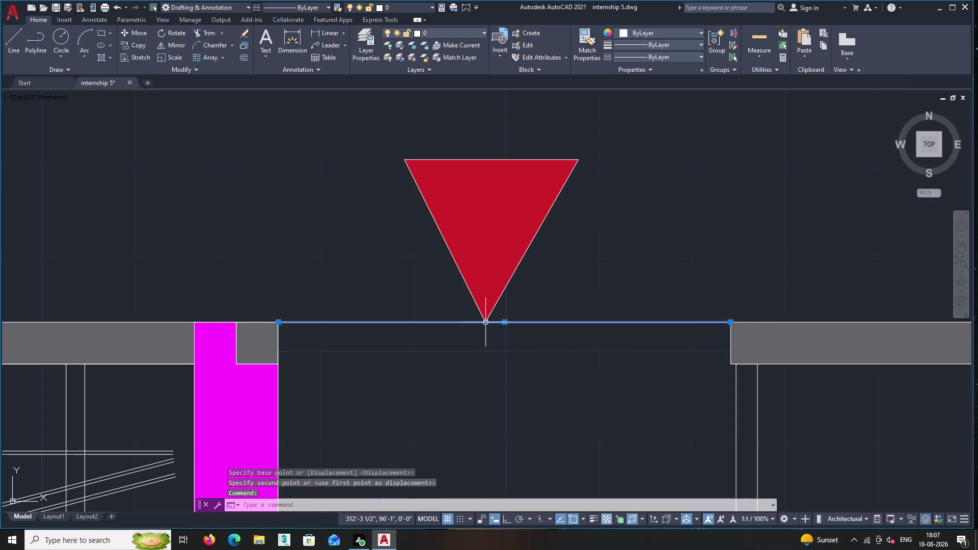
key(Escape)
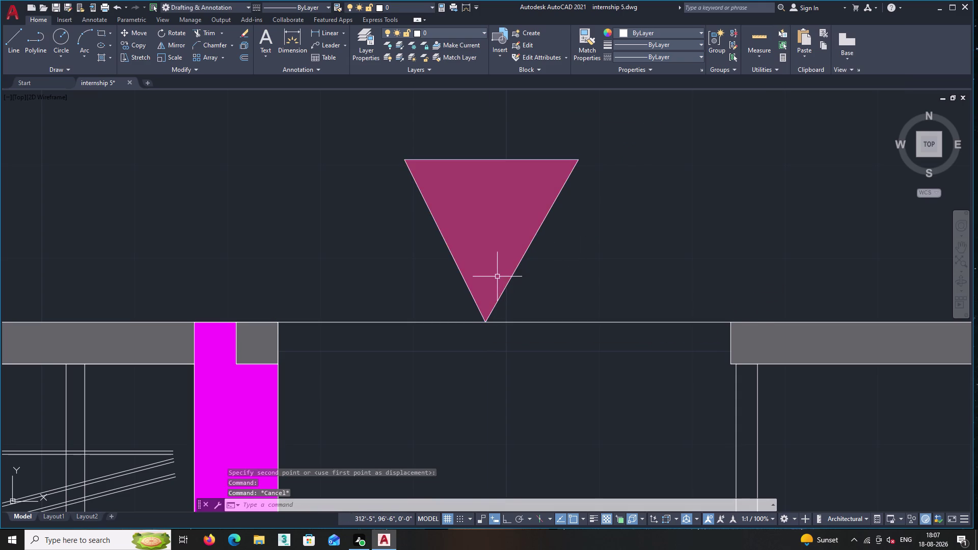
Pan and zoom around the floor plan to review the moved marker.
middle_drag(497, 276, 433, 293)
scroll(up, 3)
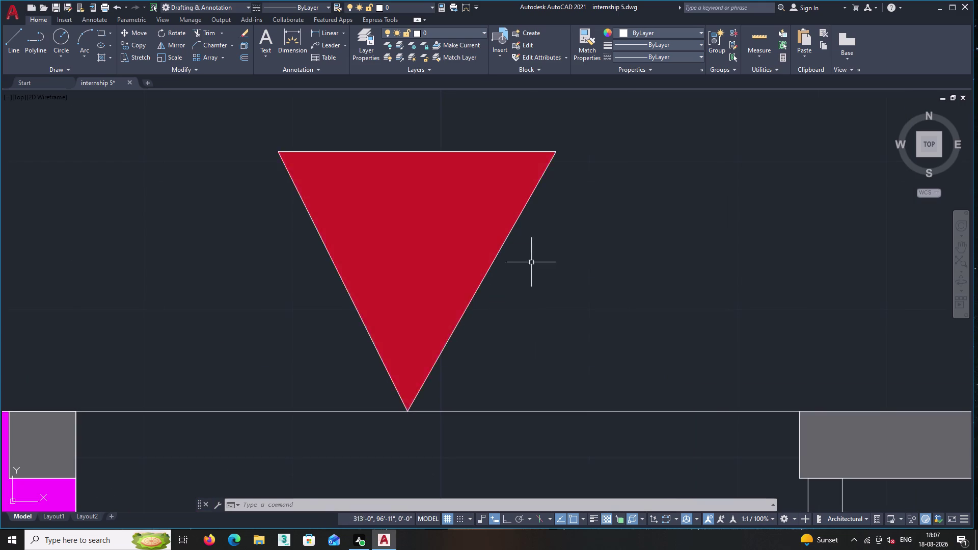
scroll(down, 3)
scroll(down, 3)
scroll(down, 3)
middle_drag(452, 258, 527, 361)
scroll(down, 3)
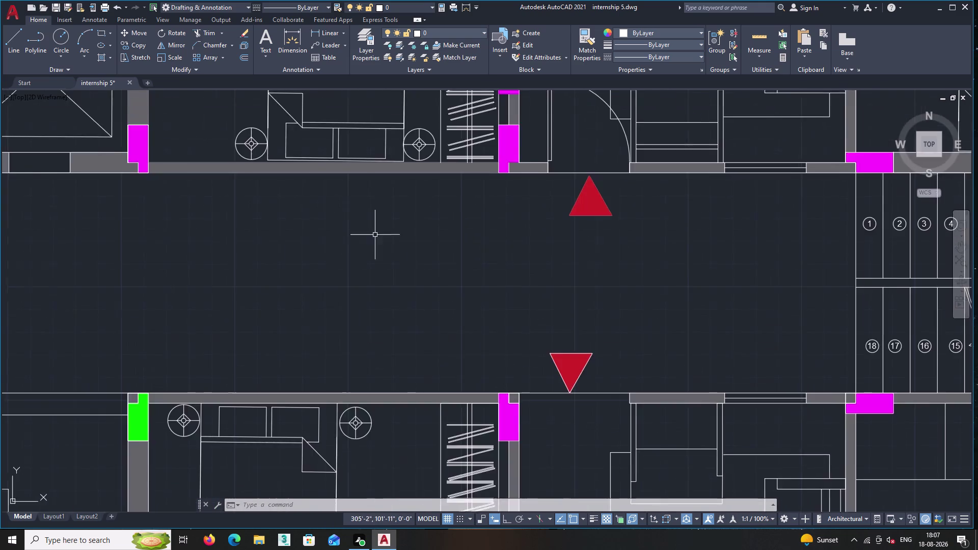
scroll(down, 3)
middle_drag(360, 232, 636, 402)
scroll(down, 3)
middle_drag(330, 228, 583, 273)
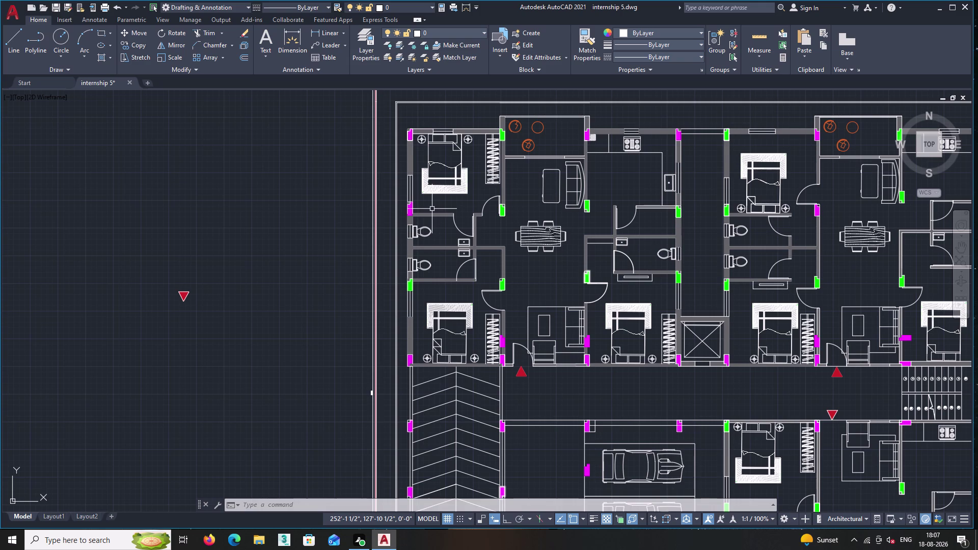
Window-select and delete the stray red triangle left of the plan, starting a text box there.
scroll(up, 3)
middle_drag(197, 272, 409, 219)
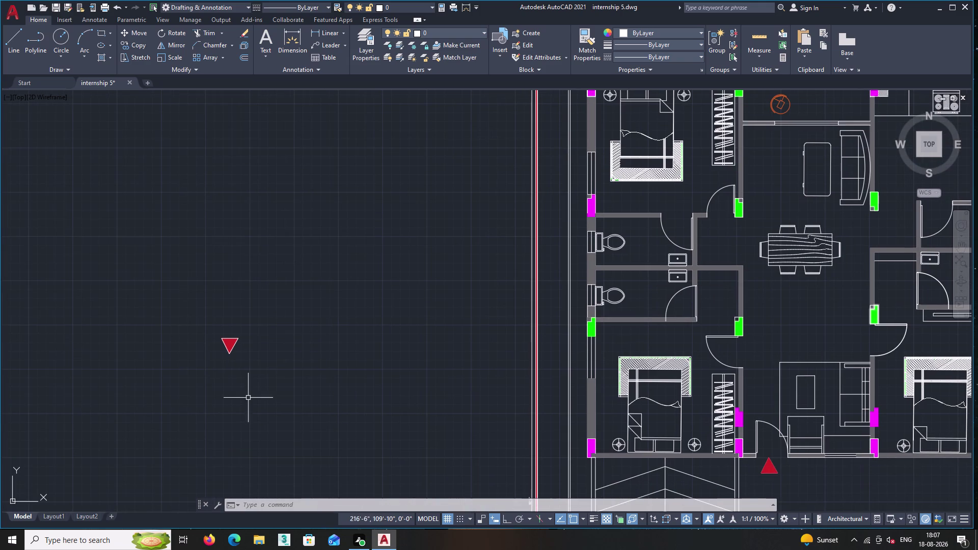
click(264, 359)
double_click(204, 303)
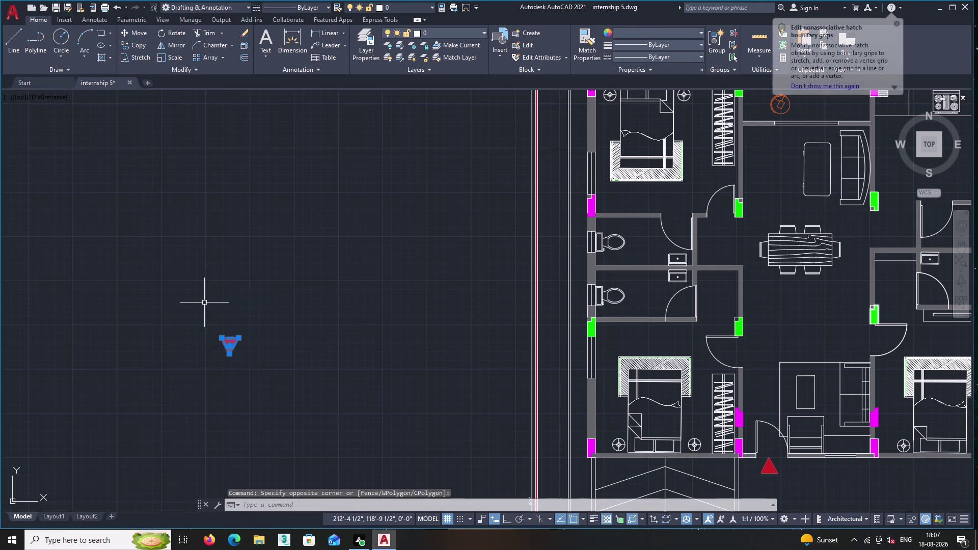
key(Delete)
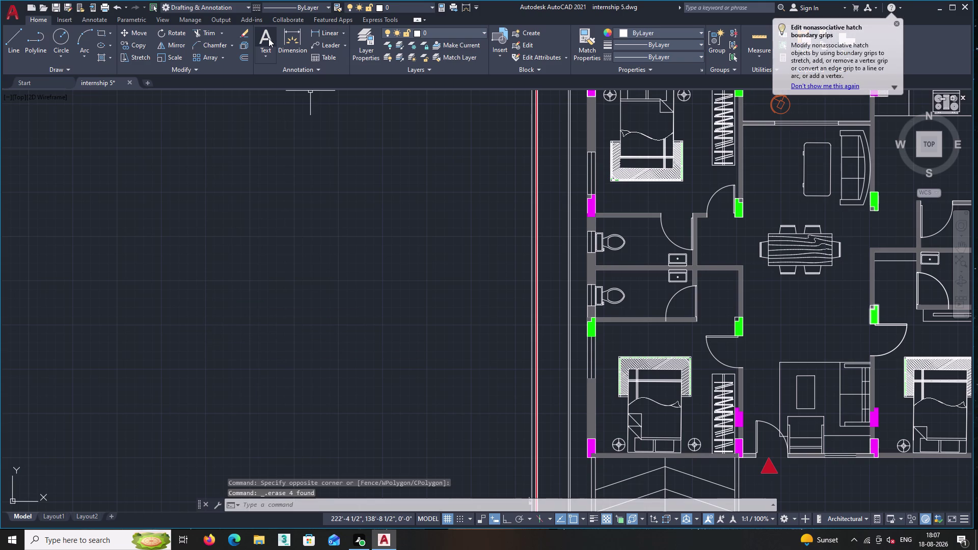
click(268, 38)
click(214, 173)
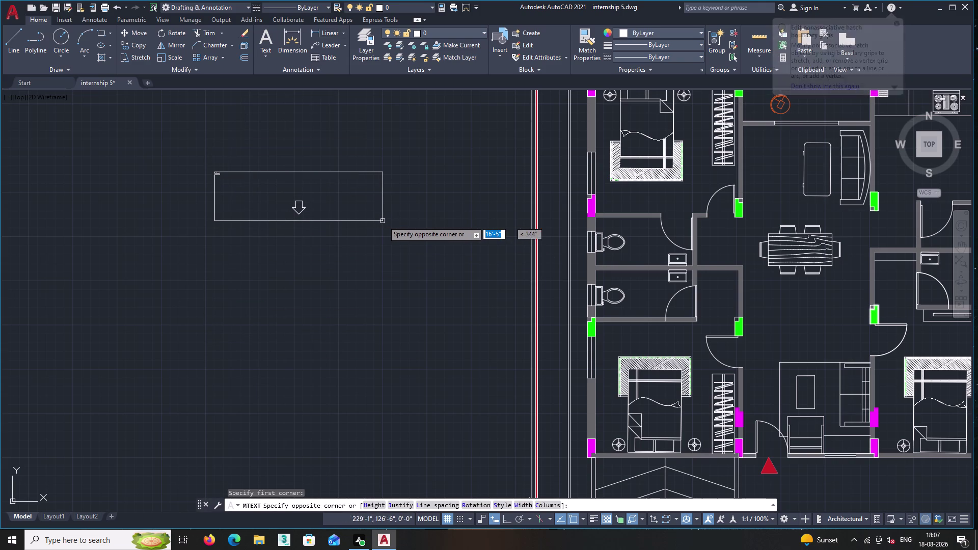
Finish the multiline text box and set its text height to 4 inches.
click(383, 221)
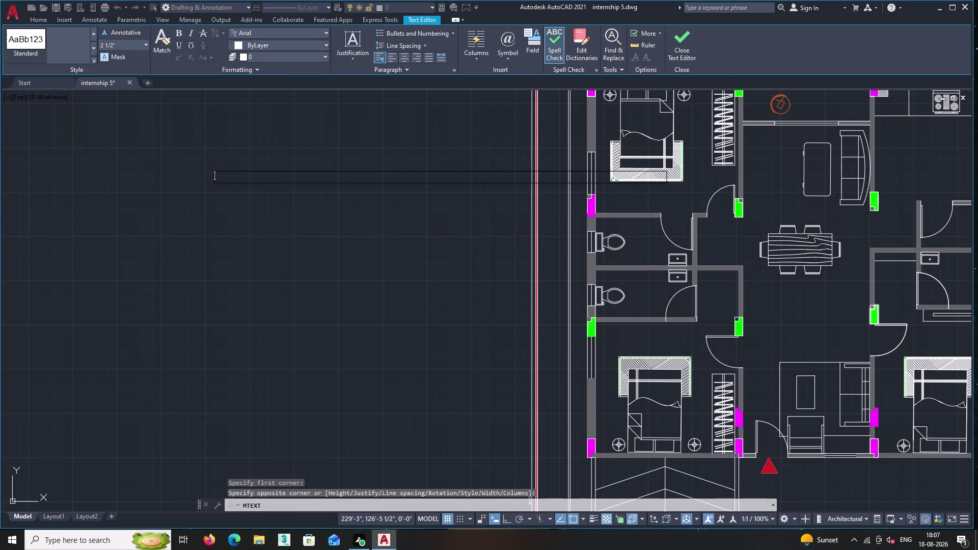
click(146, 44)
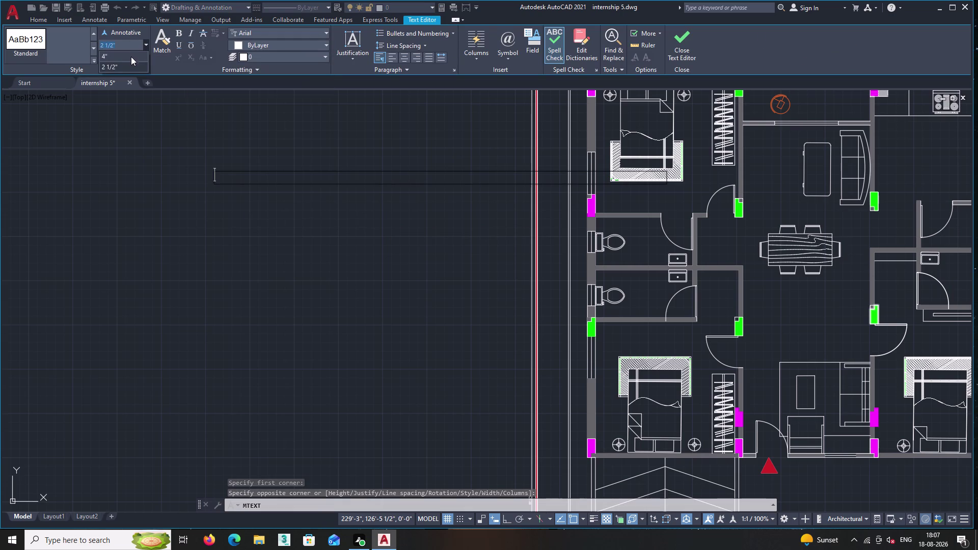
click(130, 55)
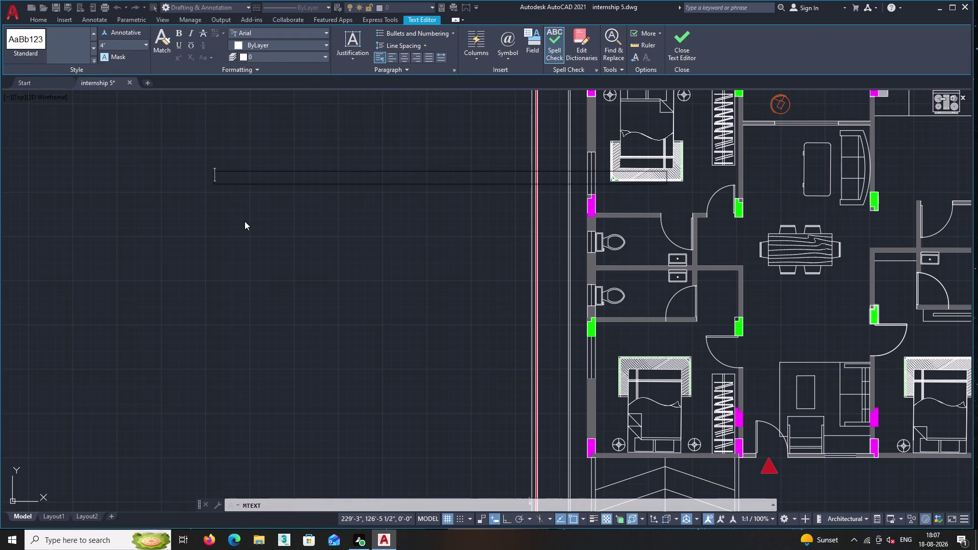
Enter the label text 'BED ROOM -02' in capitals and close the editor.
text(bed)
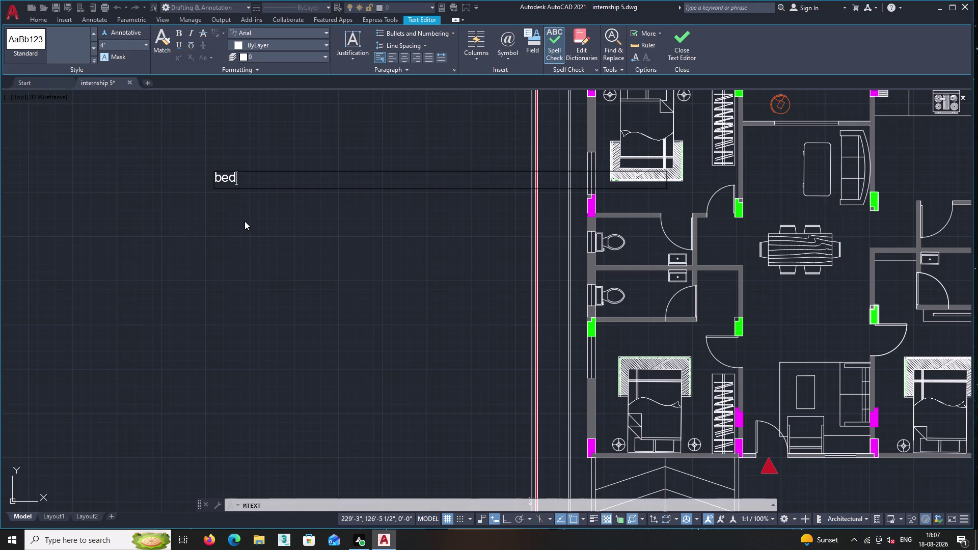
key(BackSpace)
key(BackSpace)
key(BackSpace)
text(B)
text(ED)
key(space)
text(ROOM)
key(space)
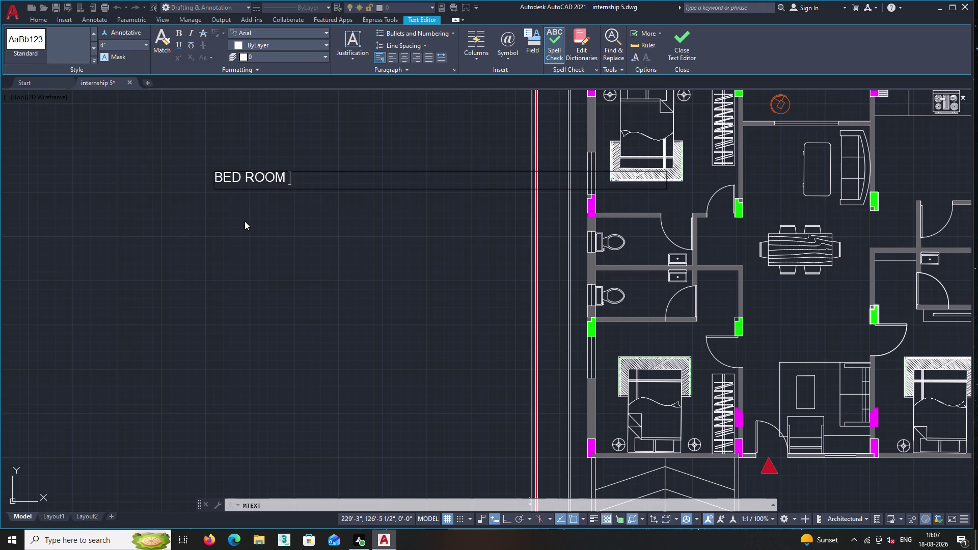
text(-)
text(0)
key(2)
click(193, 207)
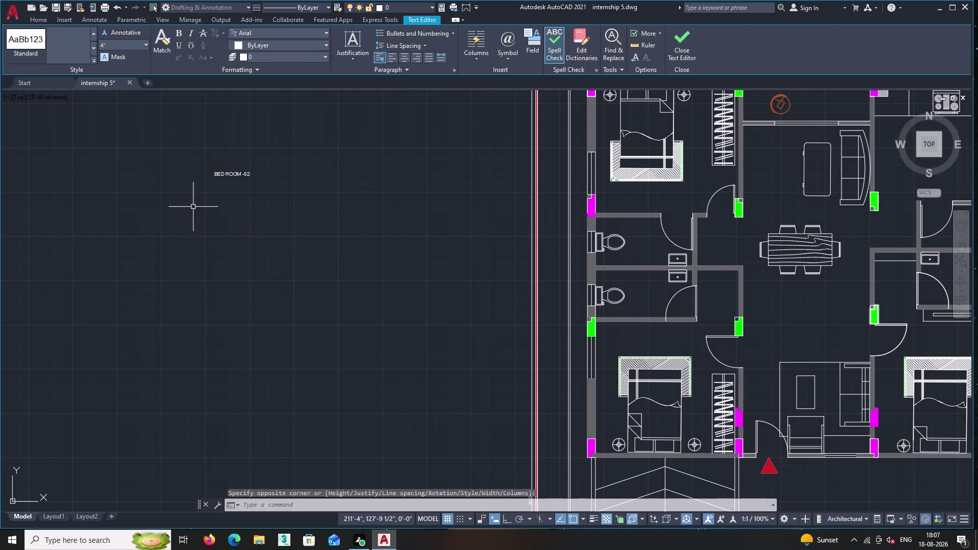
scroll(up, 3)
double_click(237, 191)
Move the BED ROOM -02 label into the bedroom, just above its lower wall.
click(116, 152)
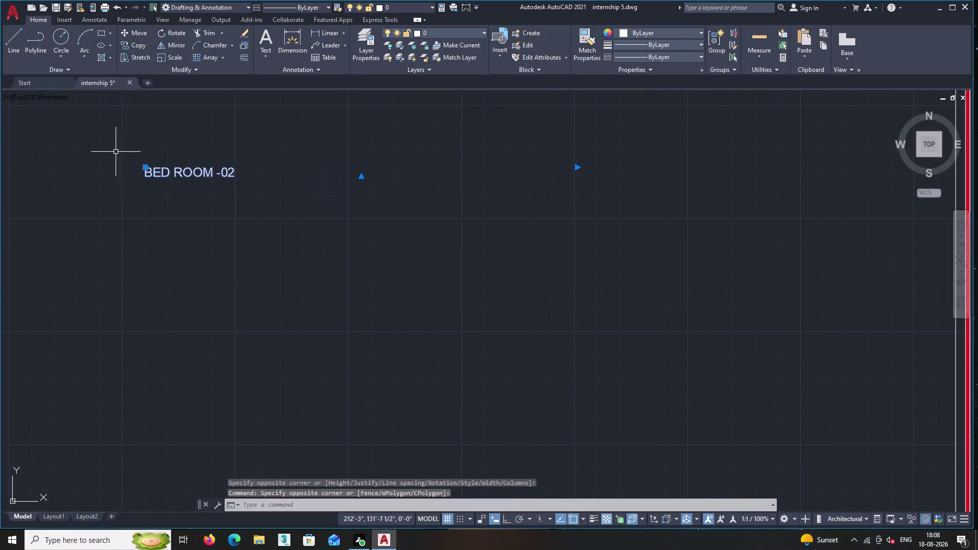
right_click(122, 139)
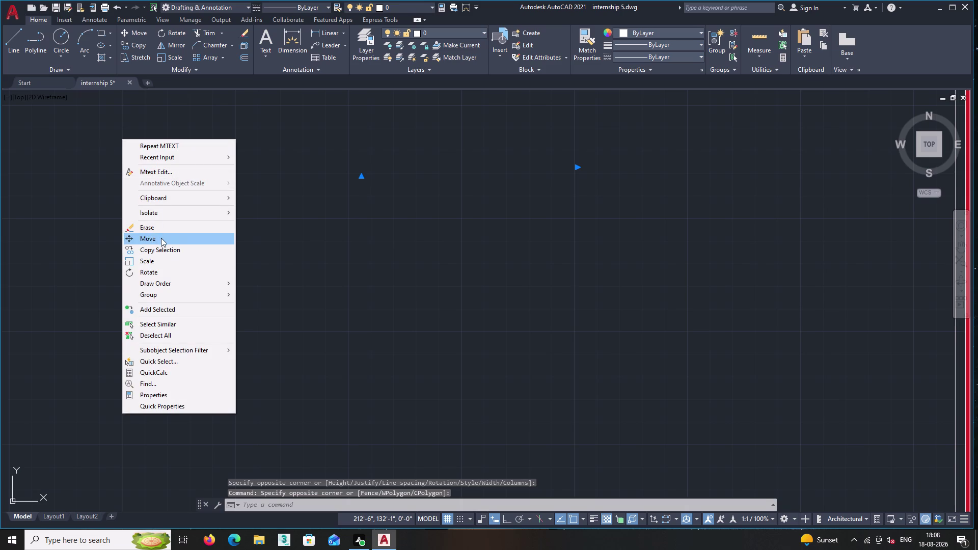
click(155, 237)
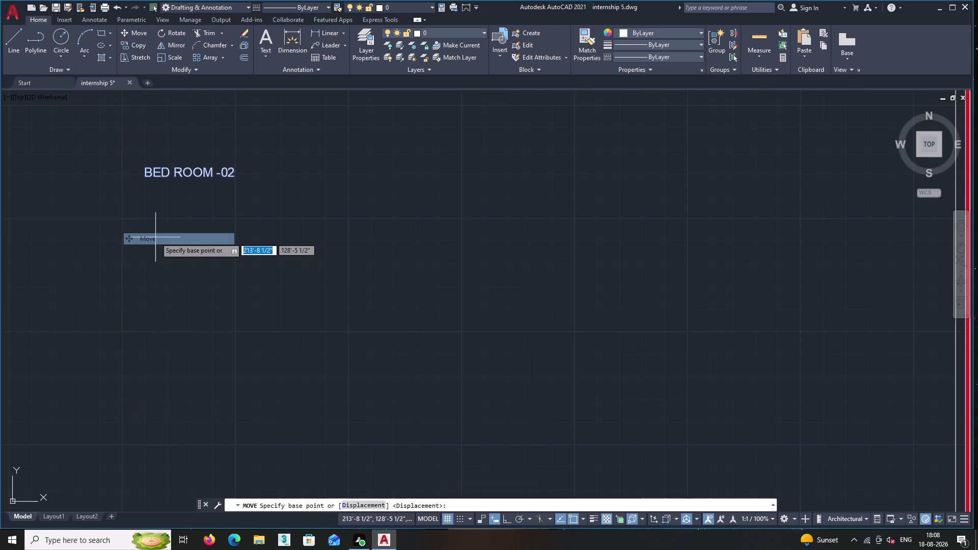
click(173, 169)
middle_drag(420, 322, 238, 175)
scroll(down, 3)
middle_drag(381, 274, 376, 266)
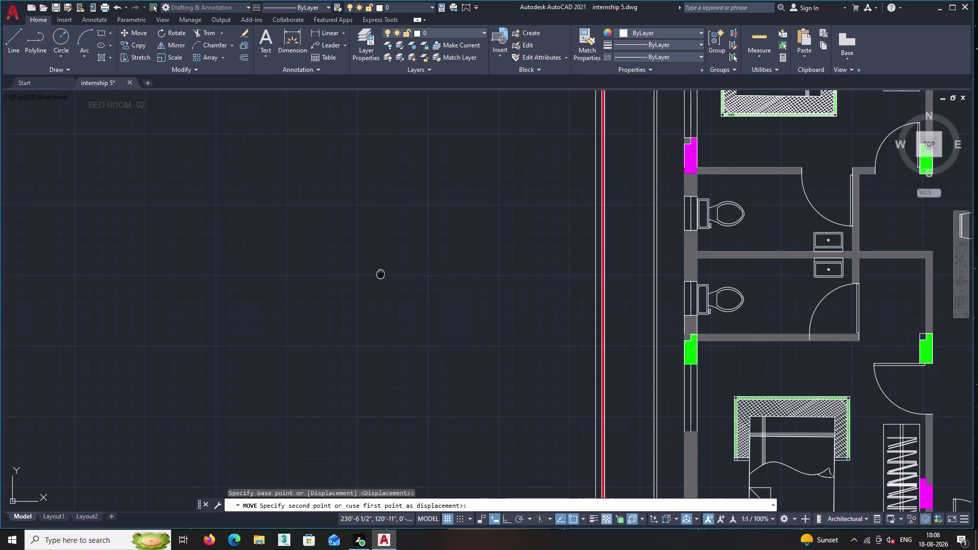
middle_drag(376, 265, 161, 137)
scroll(down, 3)
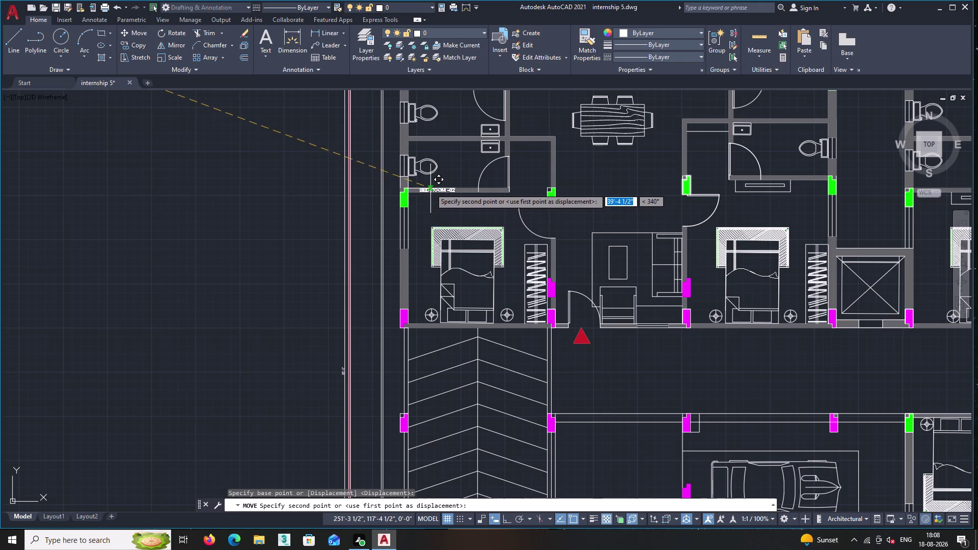
middle_drag(431, 208, 452, 362)
scroll(up, 3)
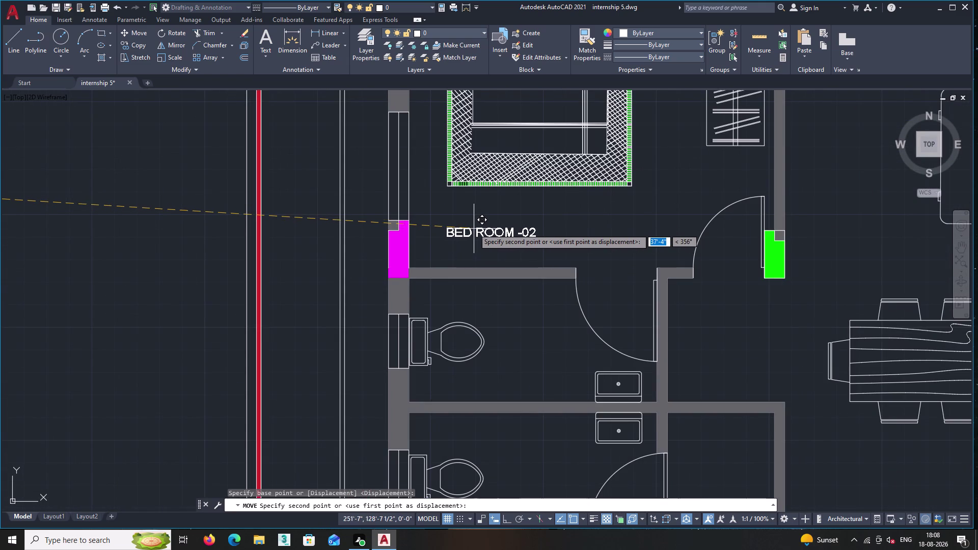
click(474, 229)
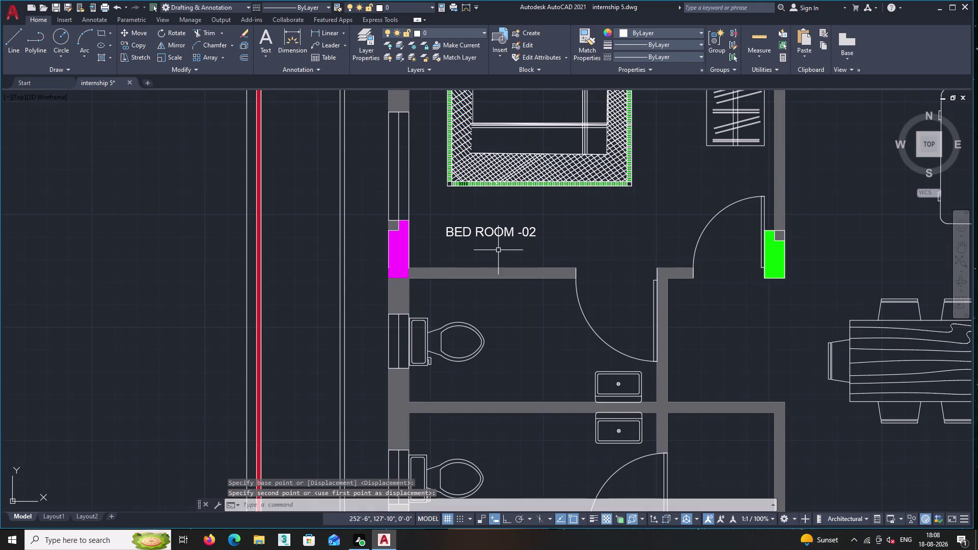
double_click(512, 231)
Replace '02' in the label with a line break and the size 13'6" X 12'.
right_click(495, 223)
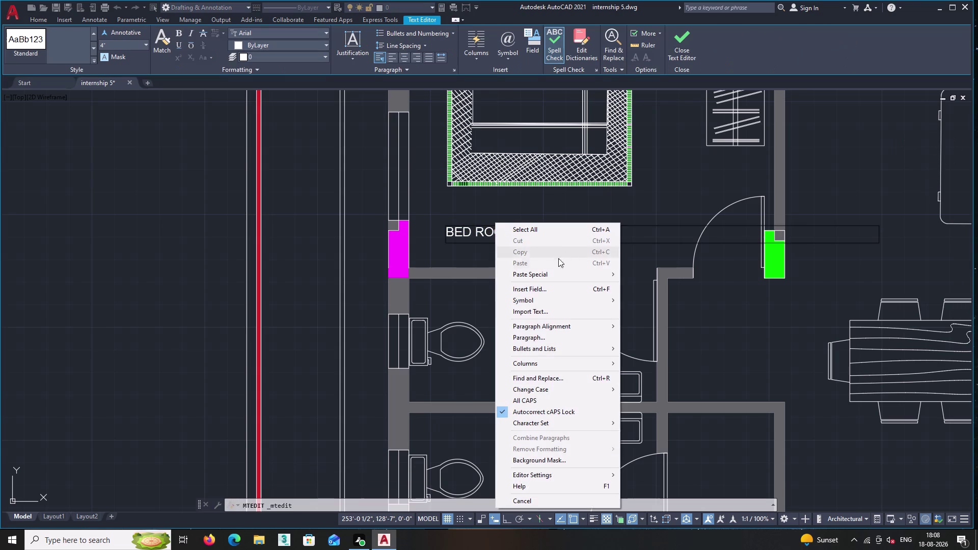
click(484, 235)
double_click(537, 231)
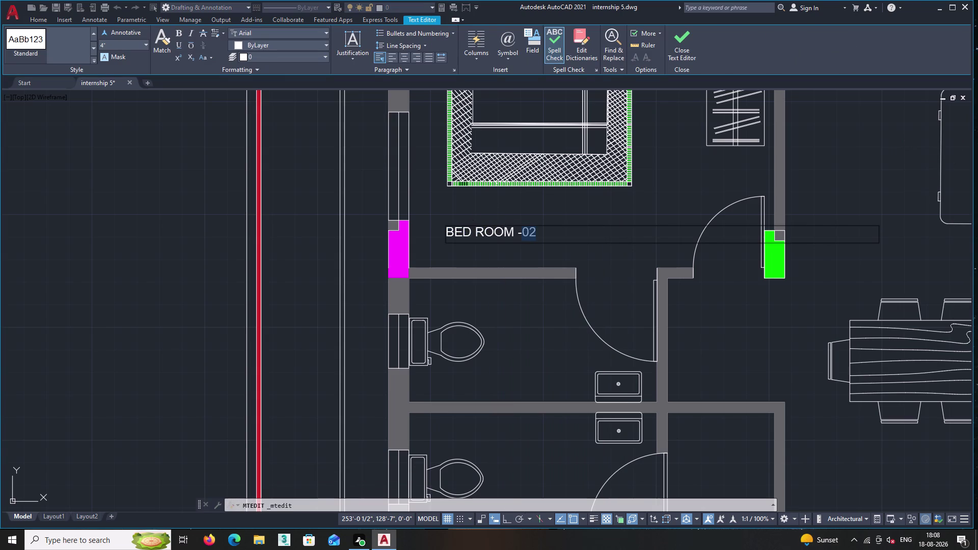
key(Return)
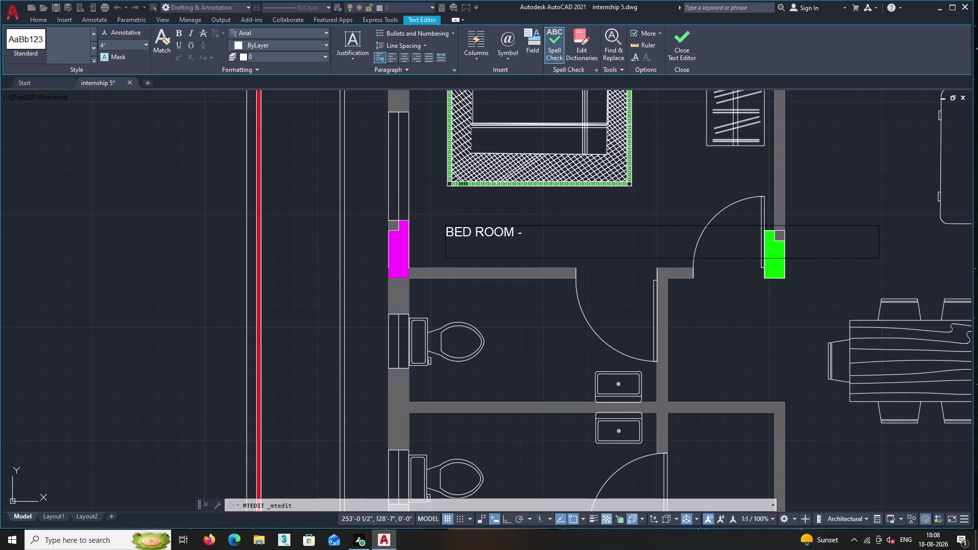
text(13)
text('6)
key(shift+quotedbl)
key(space)
text(X)
key(space)
text(12)
key(apostrophe)
click(553, 210)
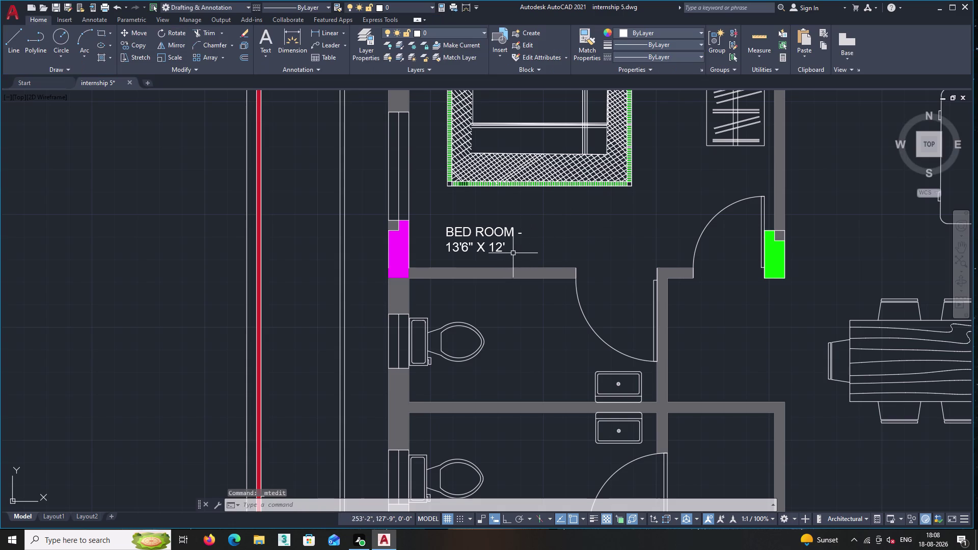
Restore '02' after 'BED ROOM -', keeping the size on its own second line.
click(504, 230)
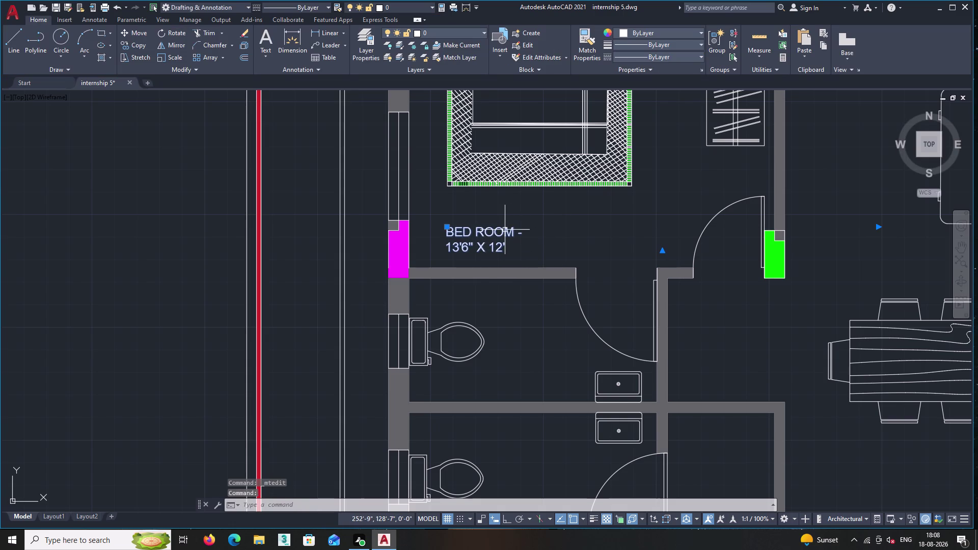
right_click(504, 229)
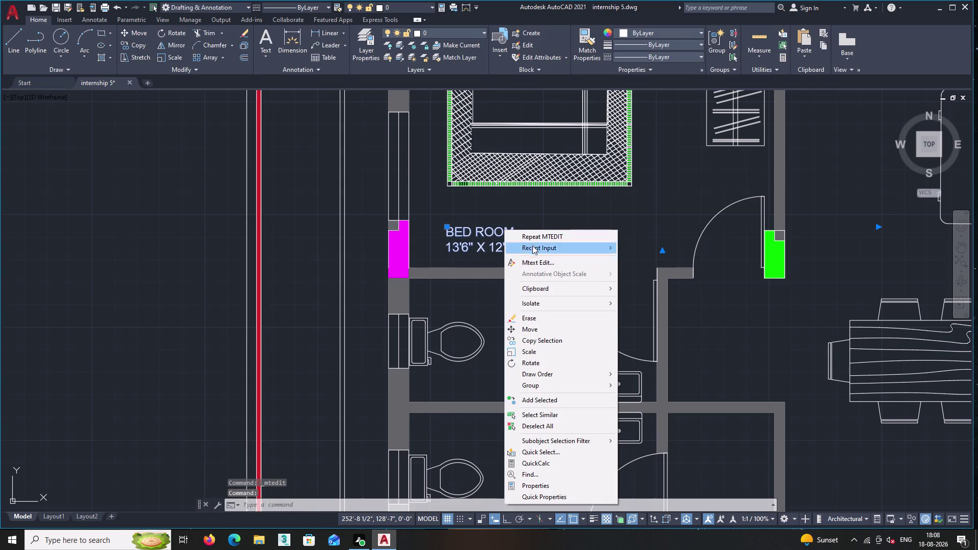
click(531, 238)
double_click(528, 234)
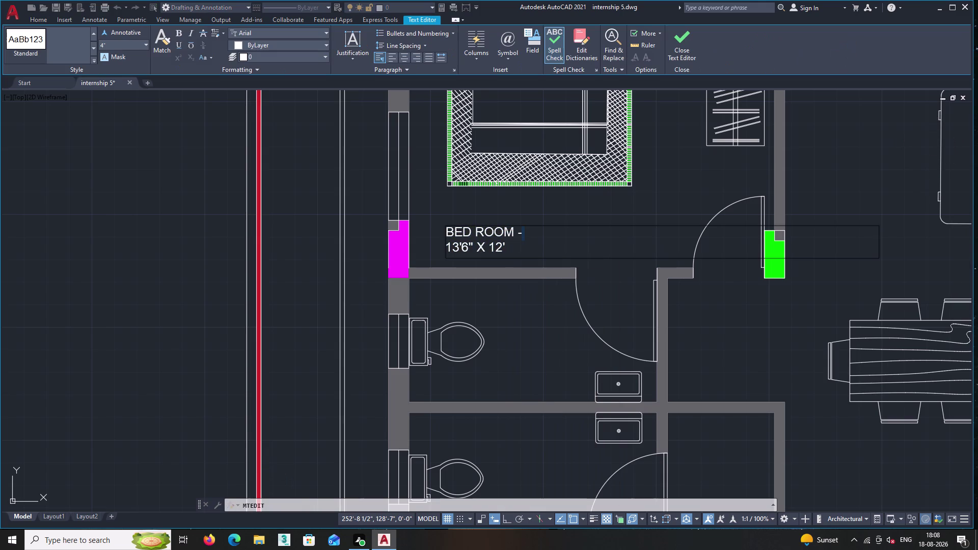
text(02)
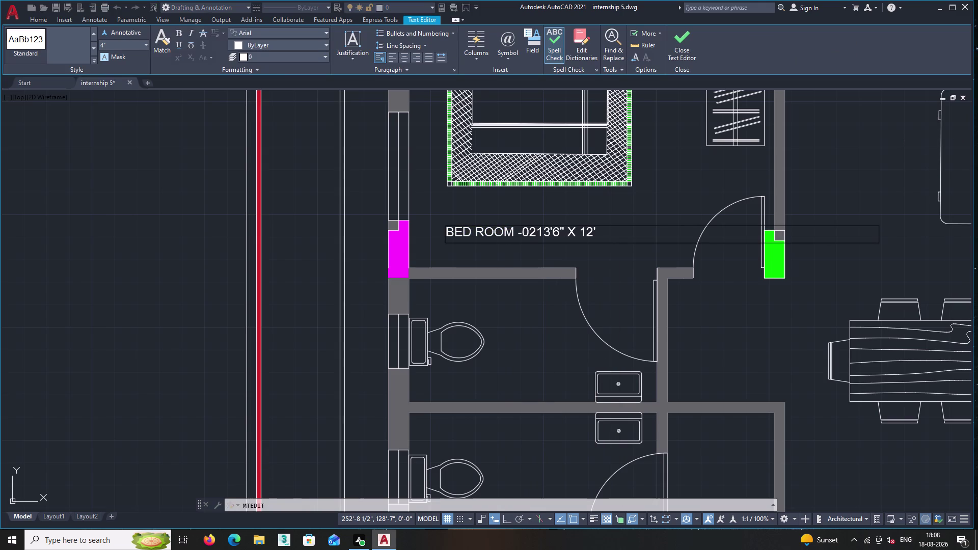
key(Return)
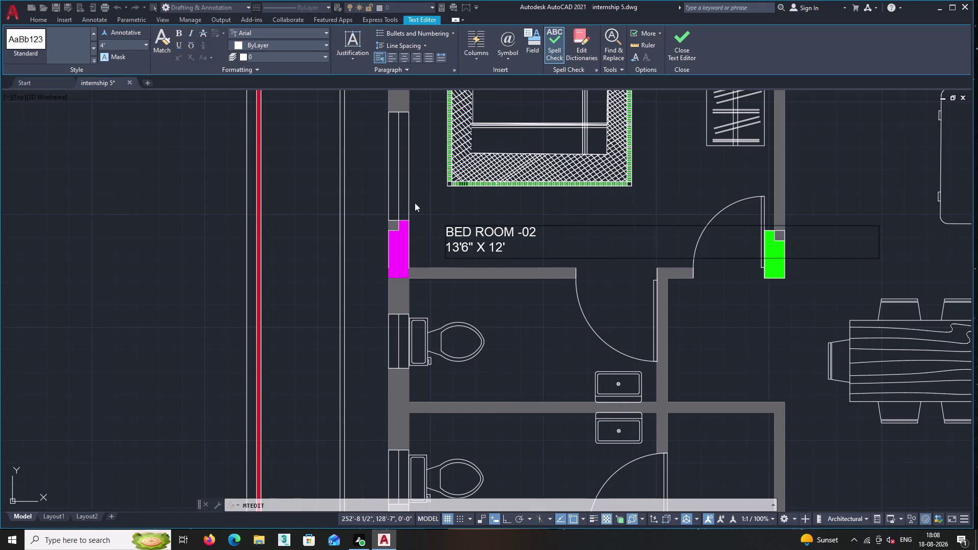
click(434, 203)
click(539, 257)
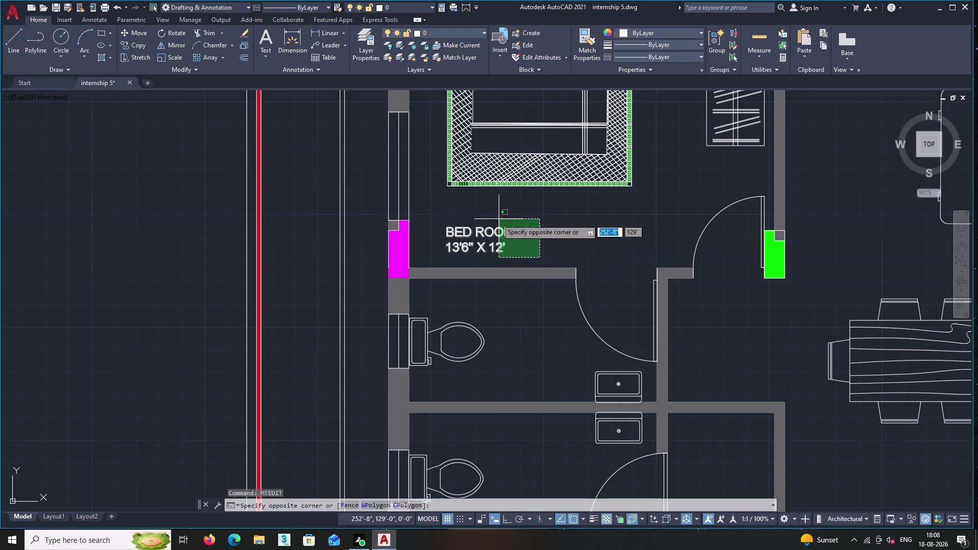
double_click(449, 215)
Start copying the two-line BED ROOM -02 13'6" X 12' label and pick its base point.
right_click(445, 212)
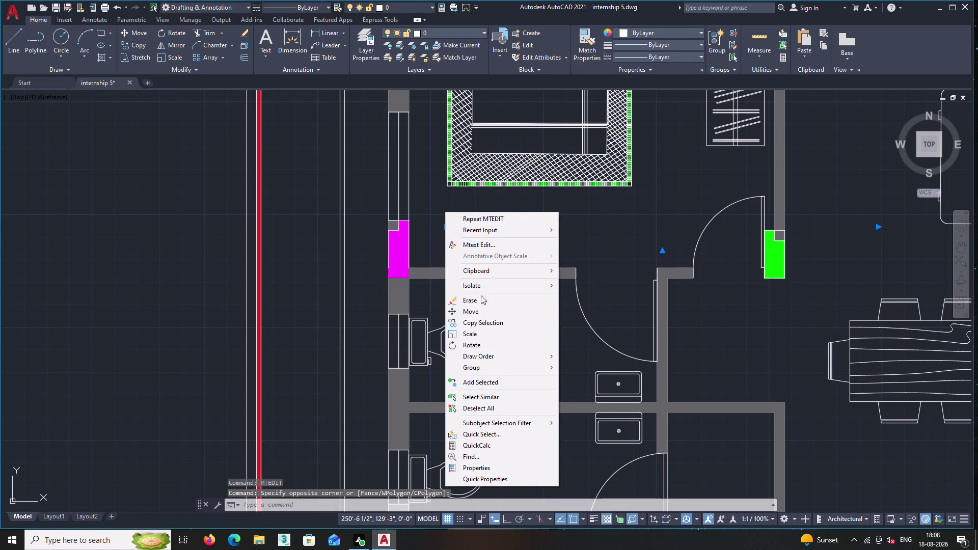
click(479, 320)
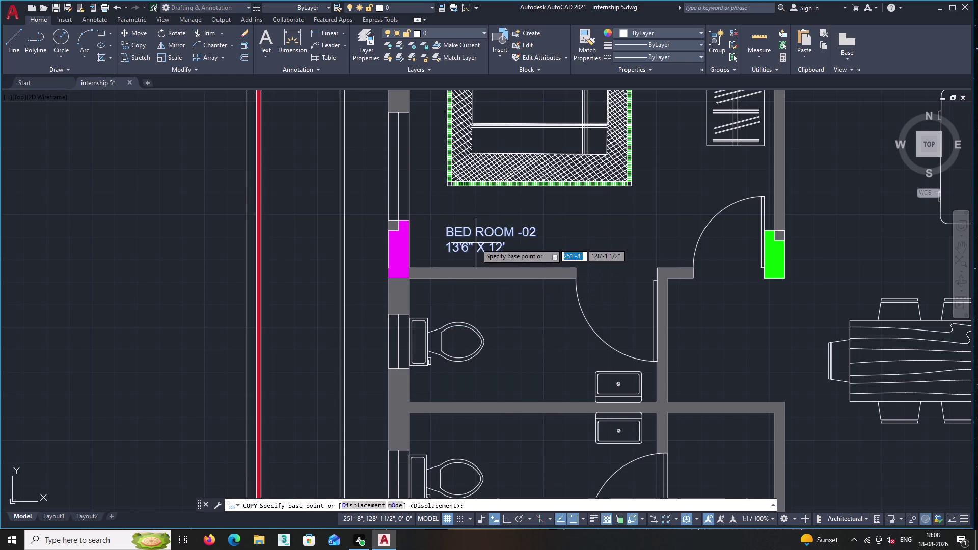
click(476, 243)
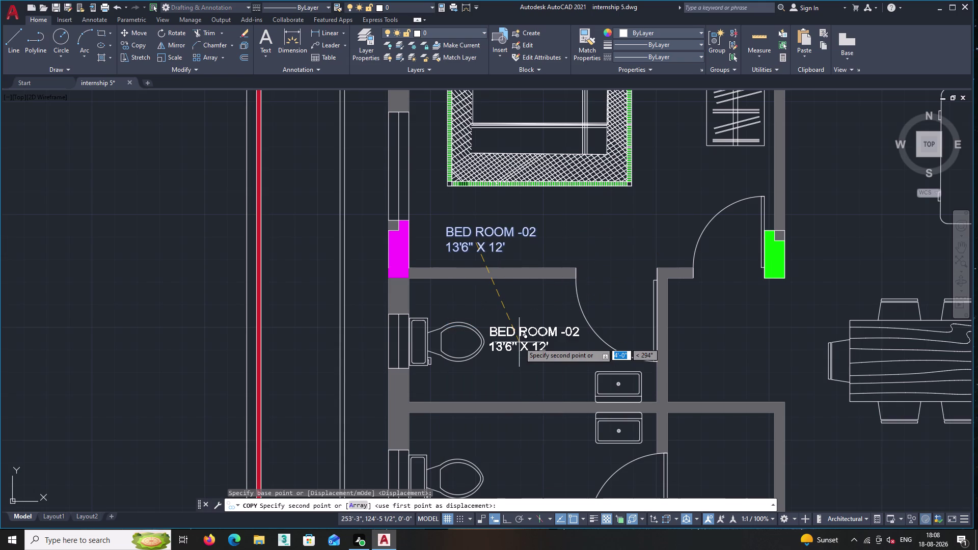
scroll(up, 3)
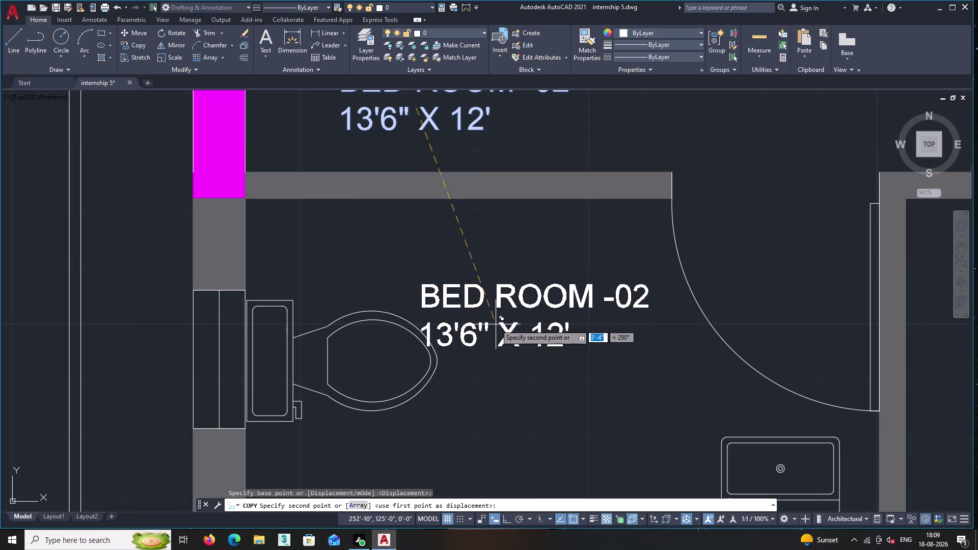
middle_drag(505, 354, 445, 256)
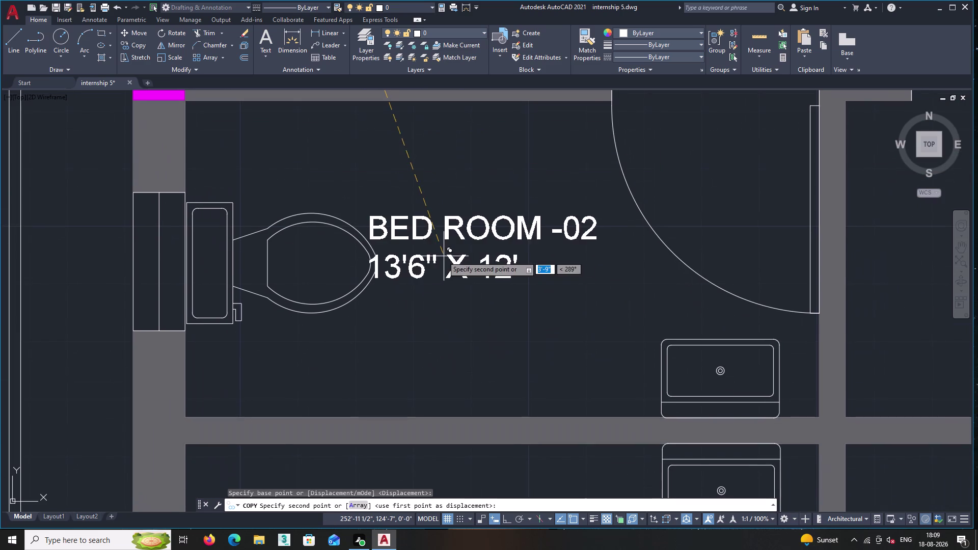
middle_drag(580, 441, 432, 252)
scroll(down, 3)
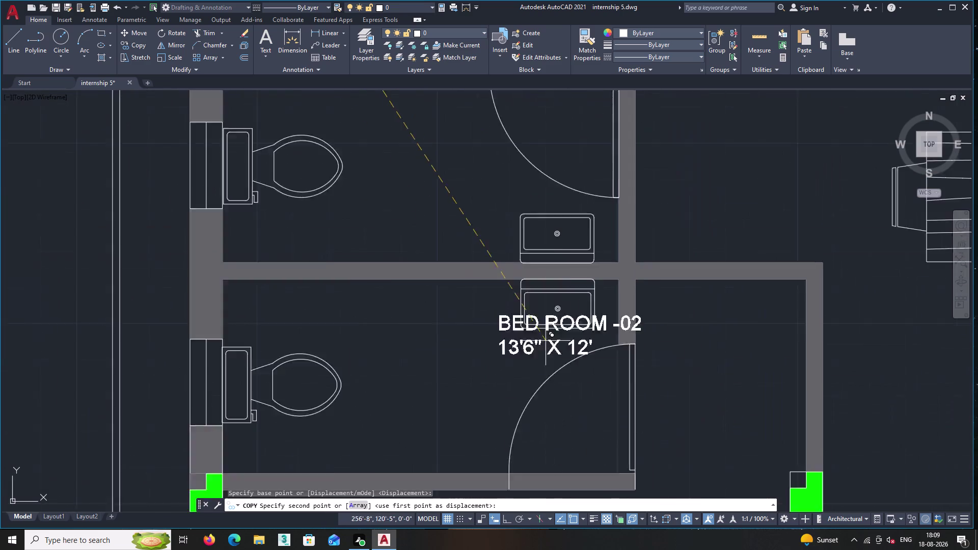
scroll(down, 3)
middle_drag(596, 355, 534, 322)
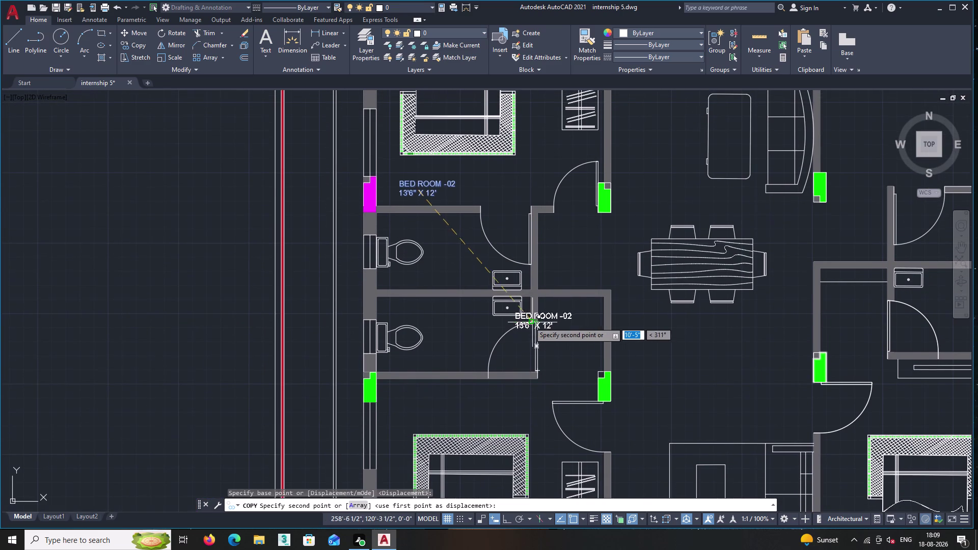
middle_drag(457, 308, 350, 400)
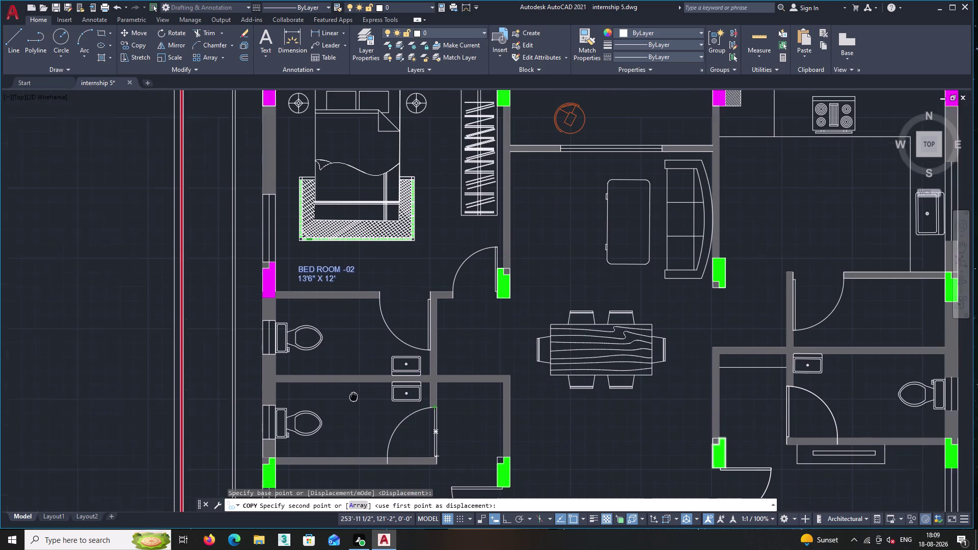
middle_drag(350, 400, 347, 403)
middle_drag(410, 244, 424, 442)
scroll(up, 3)
scroll(up, 3)
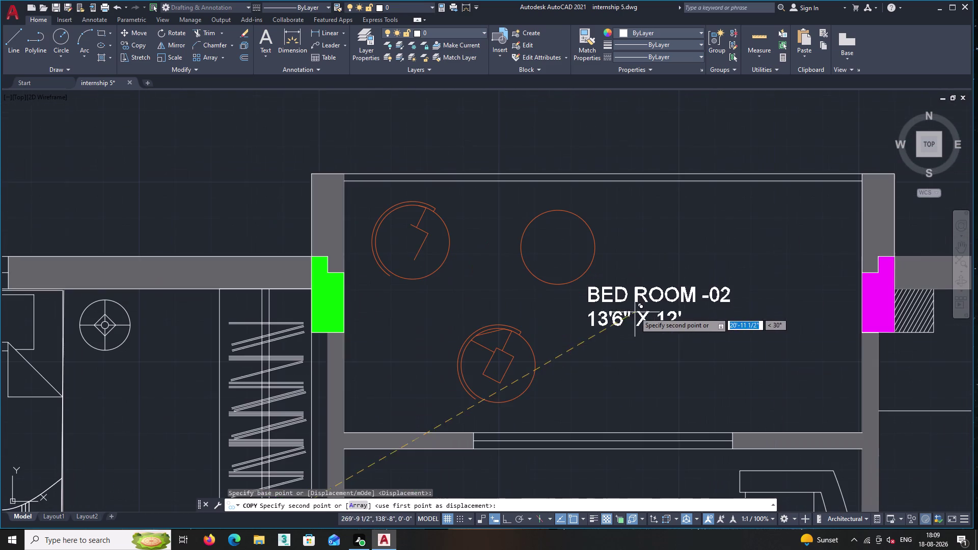
Place five label copies across the bedrooms, the dining area and the neighbouring unit.
click(675, 288)
middle_drag(630, 437, 619, 238)
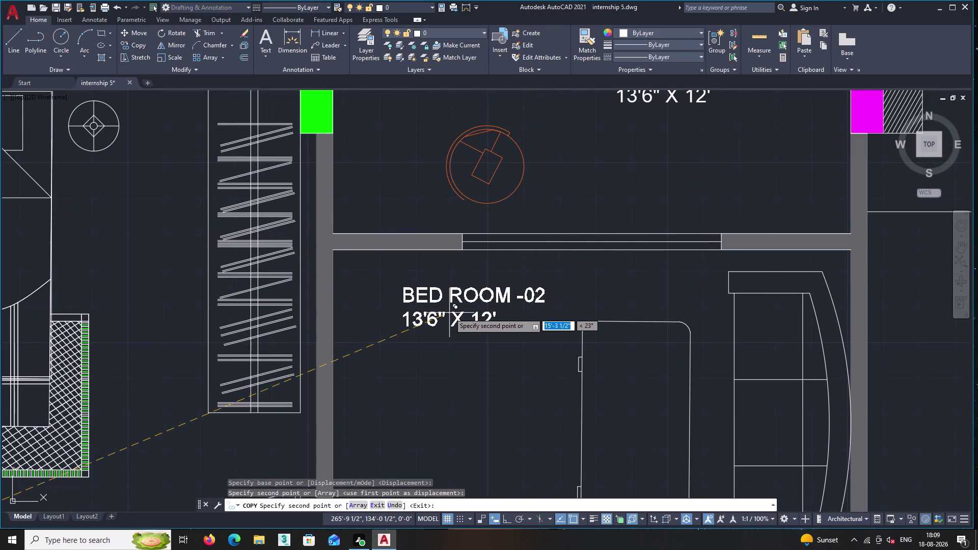
click(449, 313)
middle_drag(450, 397, 453, 166)
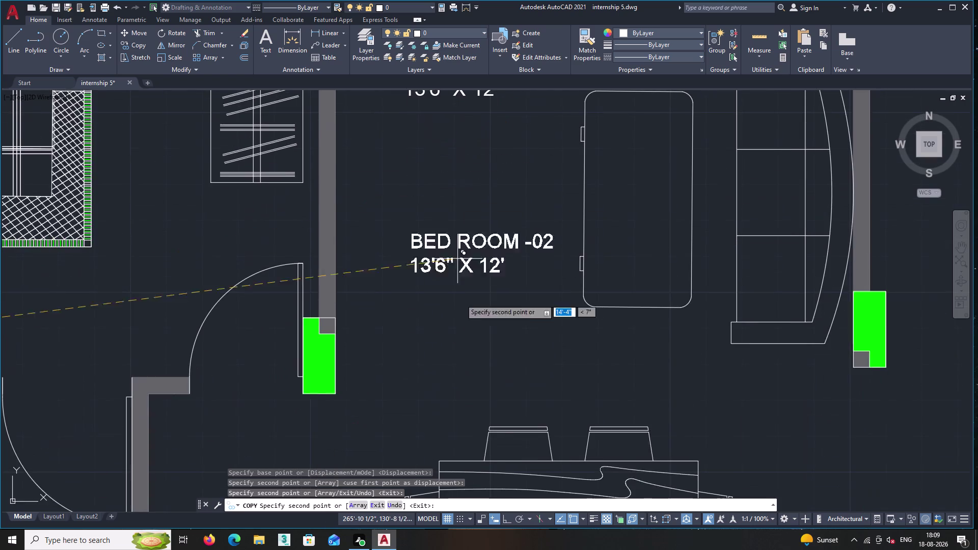
scroll(down, 3)
middle_drag(468, 381, 468, 317)
scroll(up, 3)
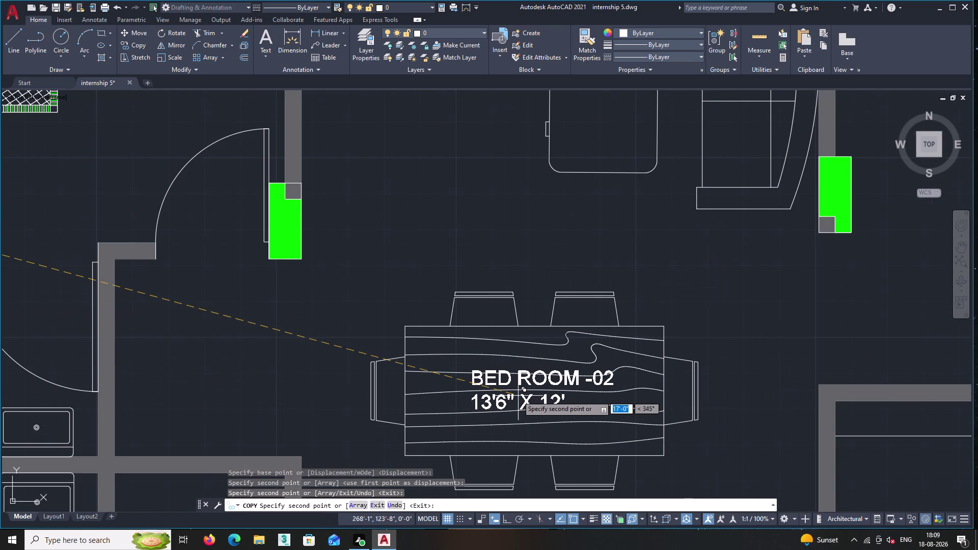
click(517, 394)
middle_drag(551, 394, 446, 263)
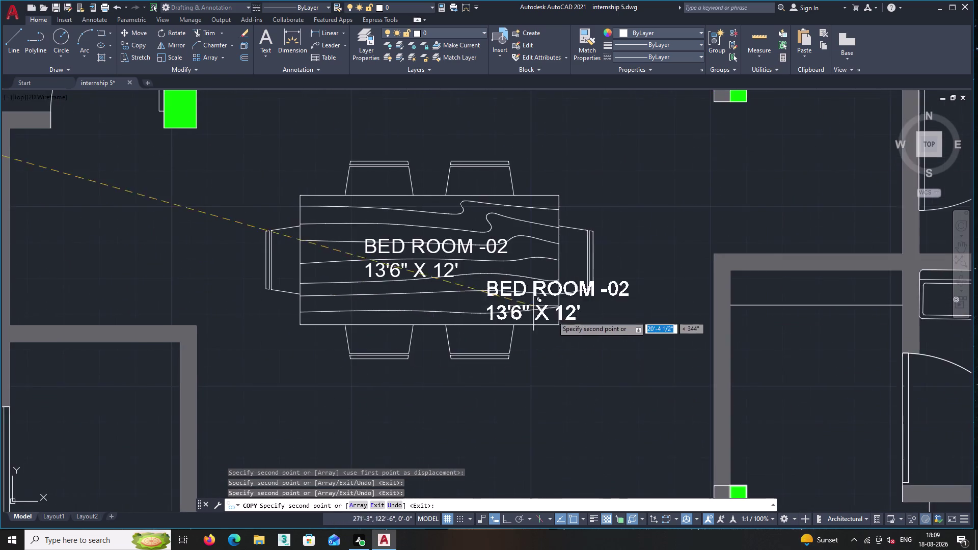
scroll(down, 3)
middle_drag(562, 322, 423, 258)
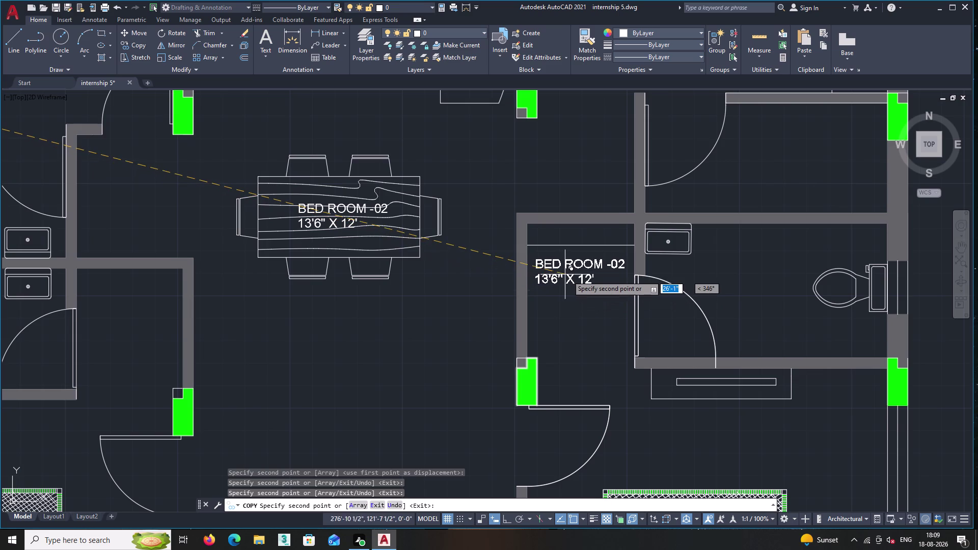
click(568, 276)
middle_drag(454, 356, 512, 160)
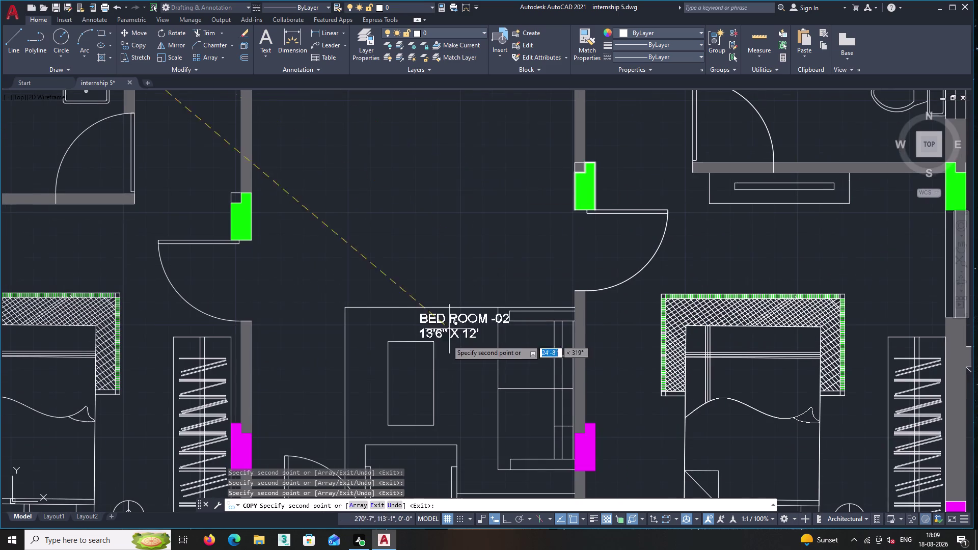
scroll(down, 3)
middle_drag(444, 364, 450, 276)
scroll(up, 3)
middle_drag(422, 243, 410, 335)
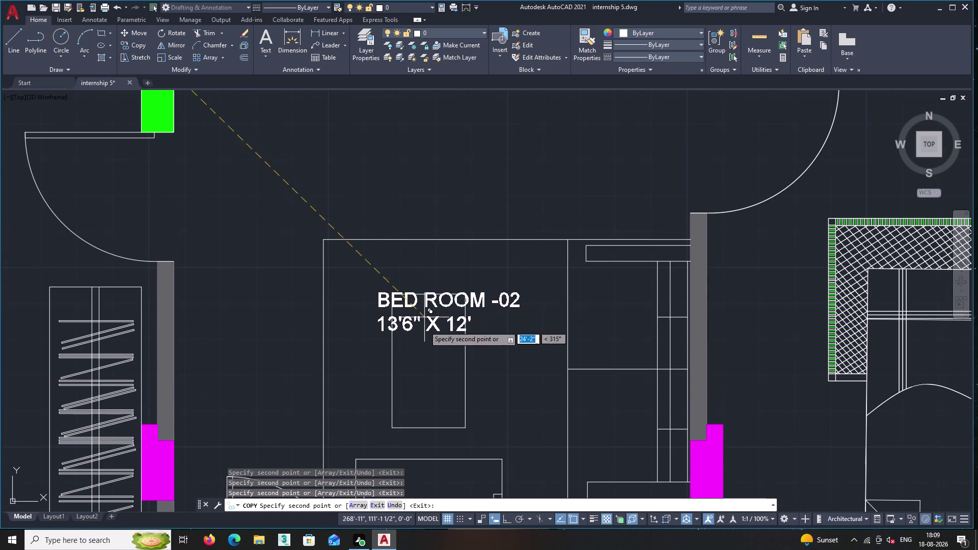
click(417, 274)
middle_drag(420, 354, 414, 297)
middle_drag(310, 289, 525, 261)
scroll(down, 3)
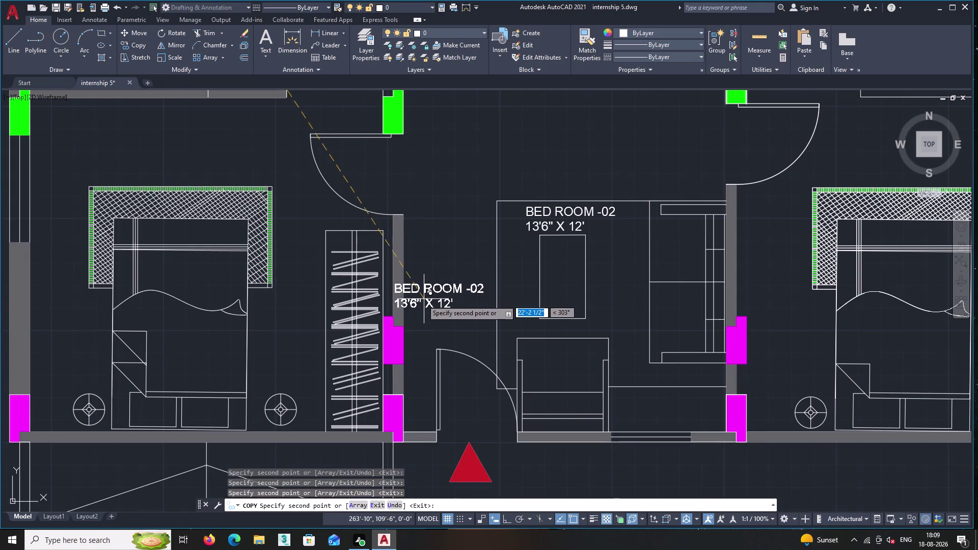
middle_drag(277, 285, 324, 277)
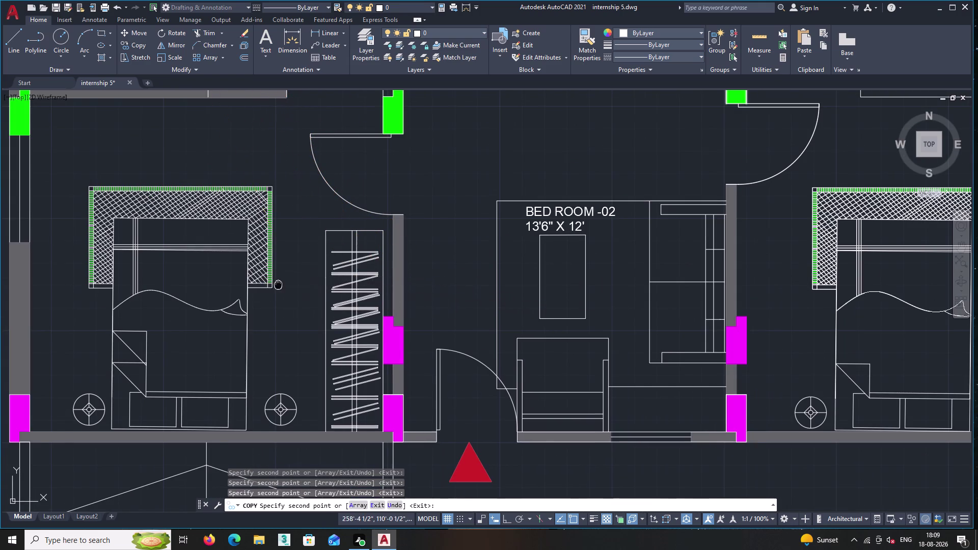
middle_drag(324, 277, 473, 258)
scroll(down, 3)
scroll(up, 3)
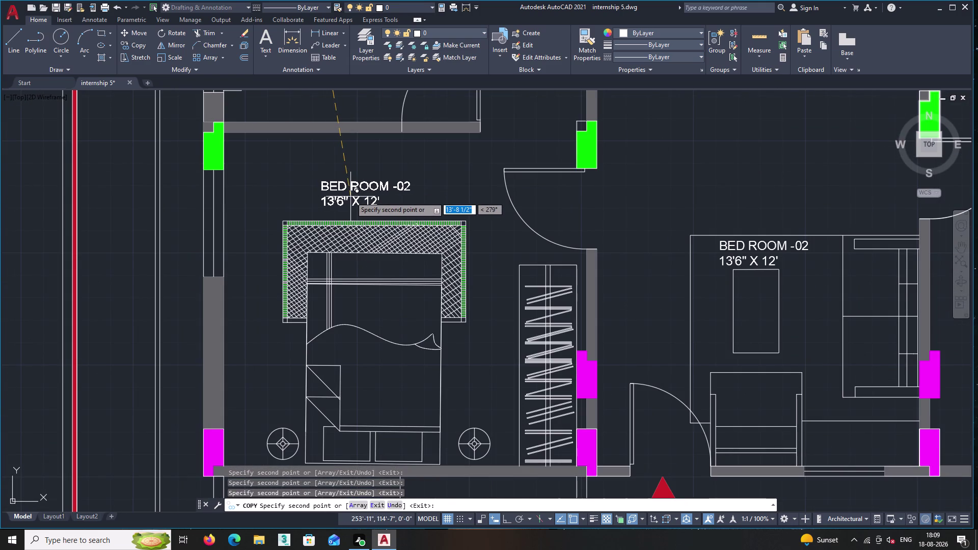
Place three more label copies in the rooms beside the toilets, then end the copy.
drag(352, 198, 357, 195)
middle_drag(427, 189, 385, 342)
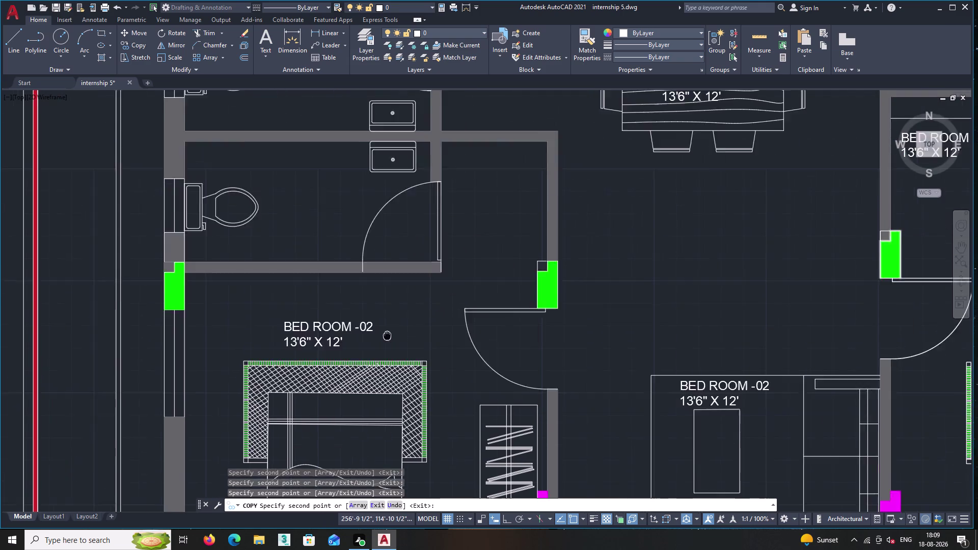
middle_drag(385, 341, 379, 389)
scroll(up, 3)
middle_drag(463, 264, 447, 454)
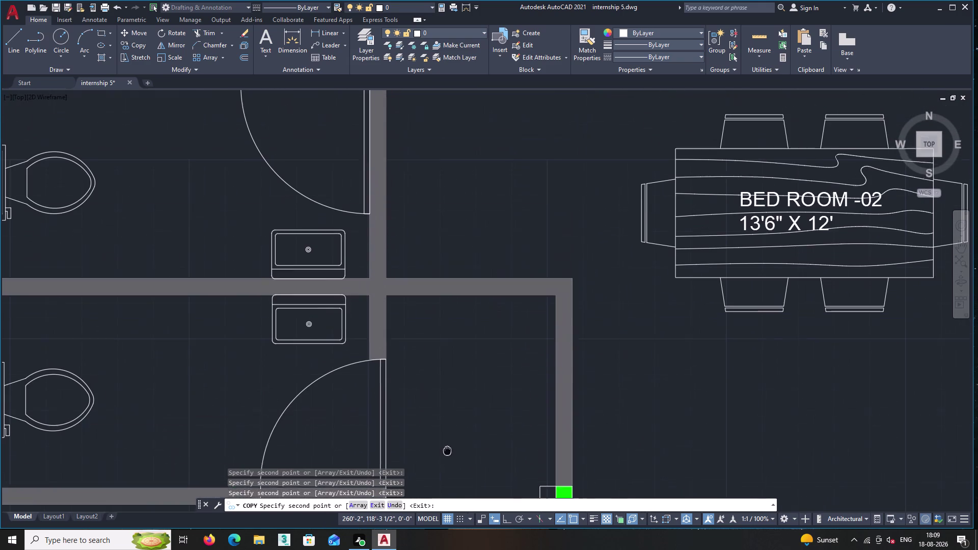
middle_drag(447, 454, 447, 454)
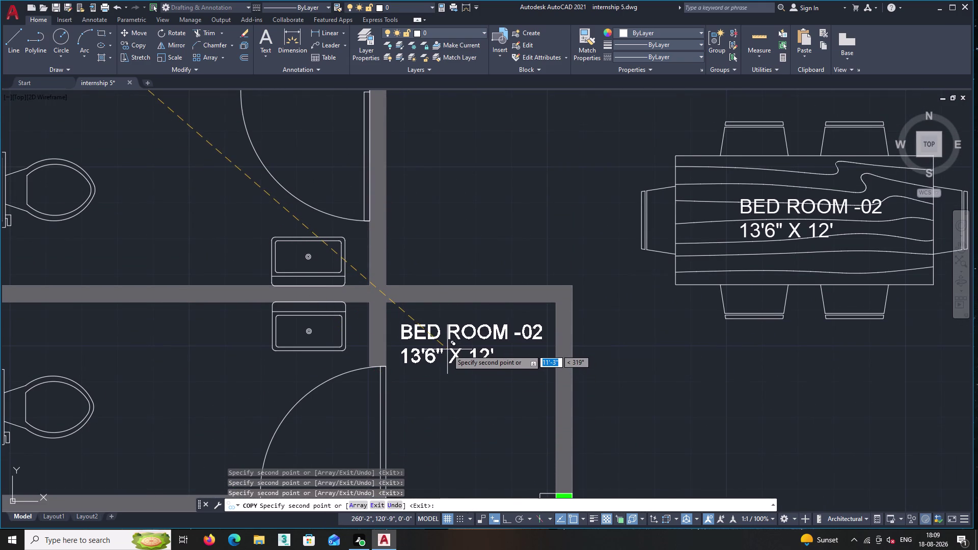
double_click(446, 387)
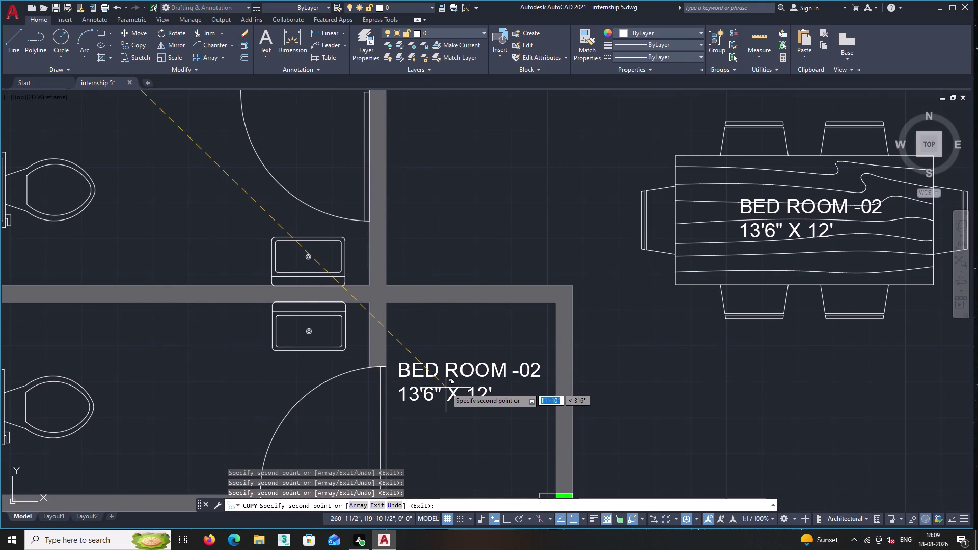
middle_drag(259, 356, 459, 330)
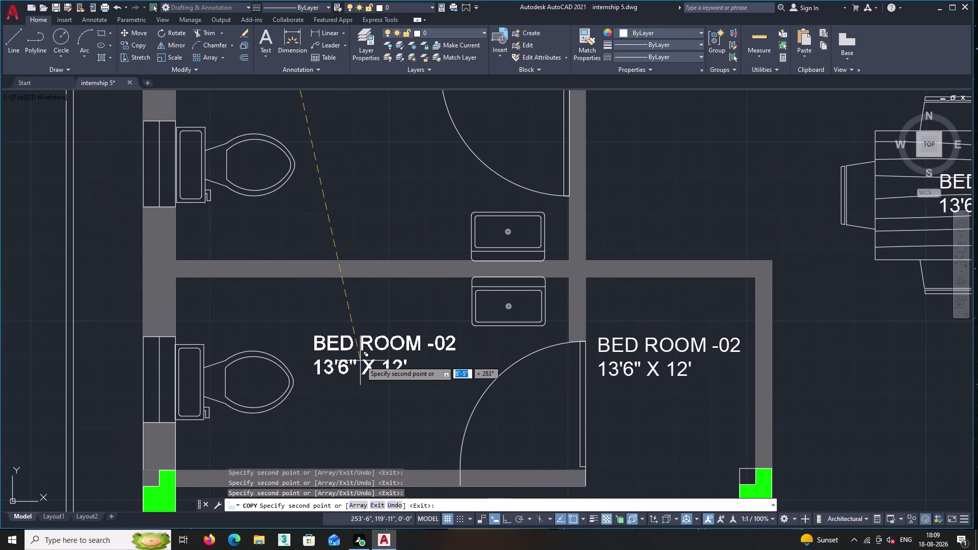
double_click(361, 360)
middle_drag(371, 257, 374, 424)
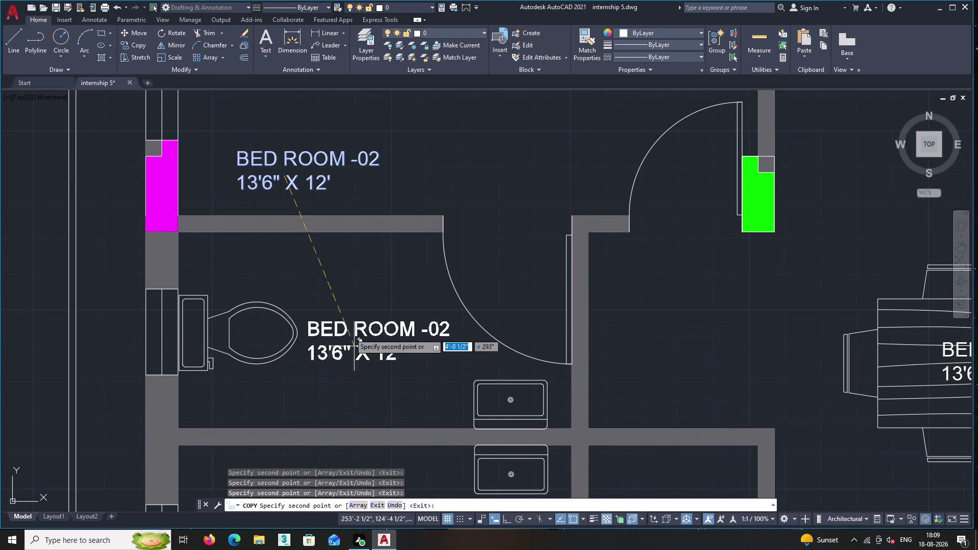
double_click(330, 291)
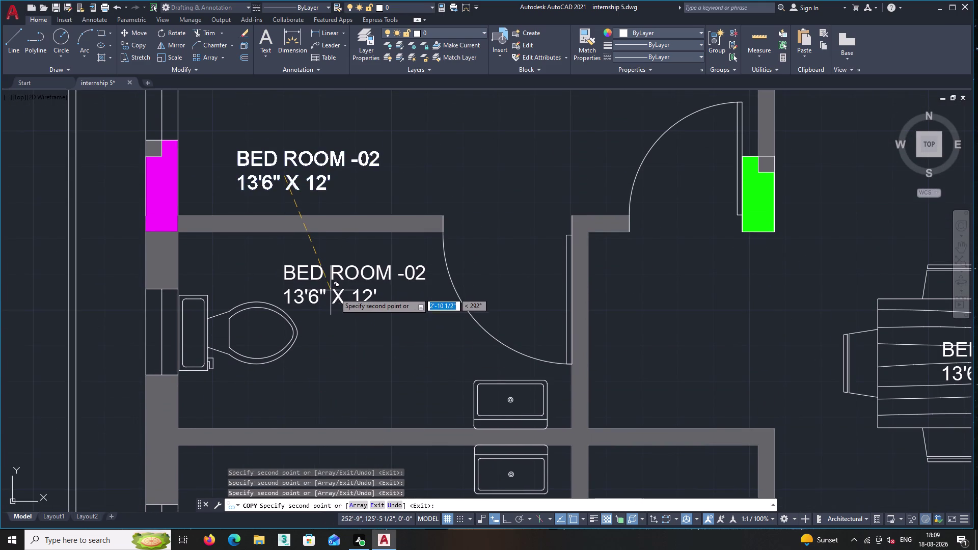
middle_drag(435, 319, 291, 366)
scroll(down, 3)
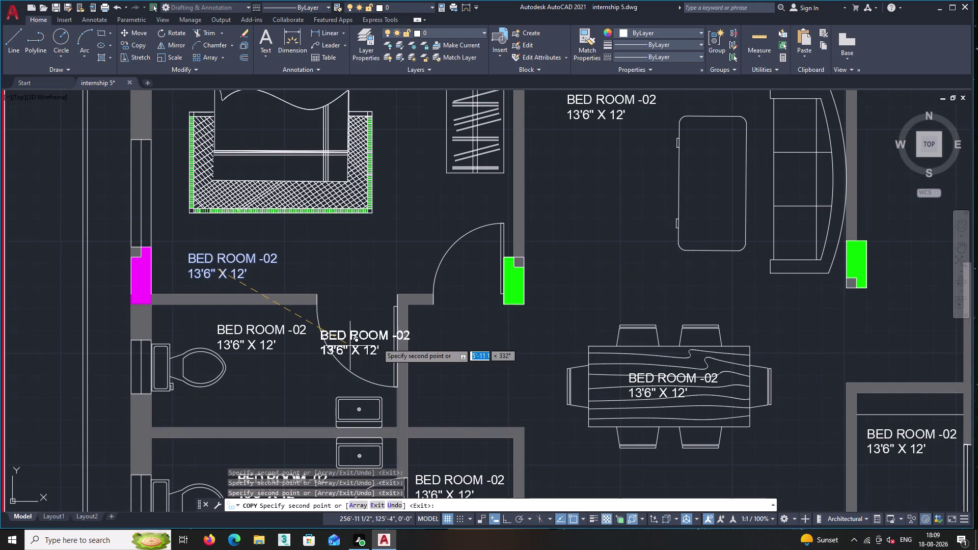
middle_drag(457, 325, 442, 329)
key(Escape)
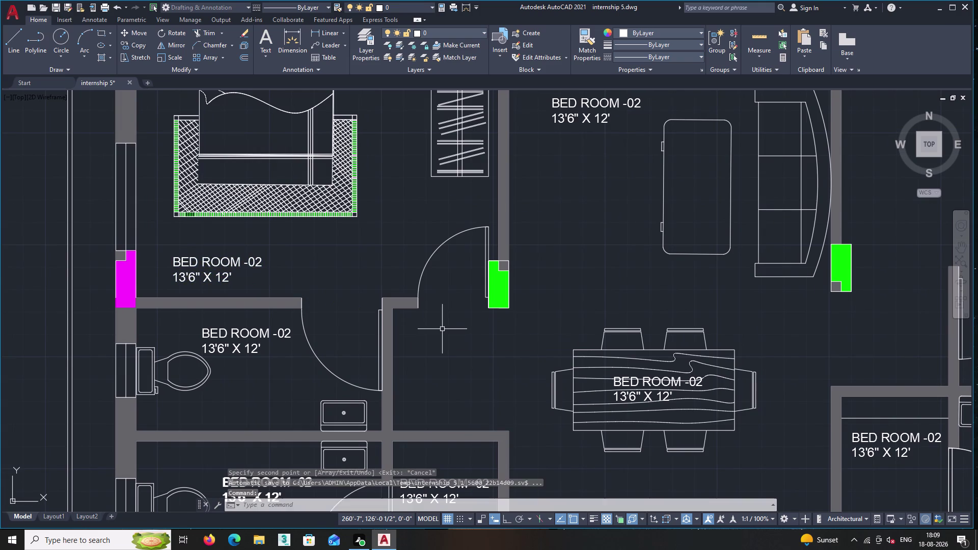
Bring the room with round plants into view and select its copied label.
scroll(up, 3)
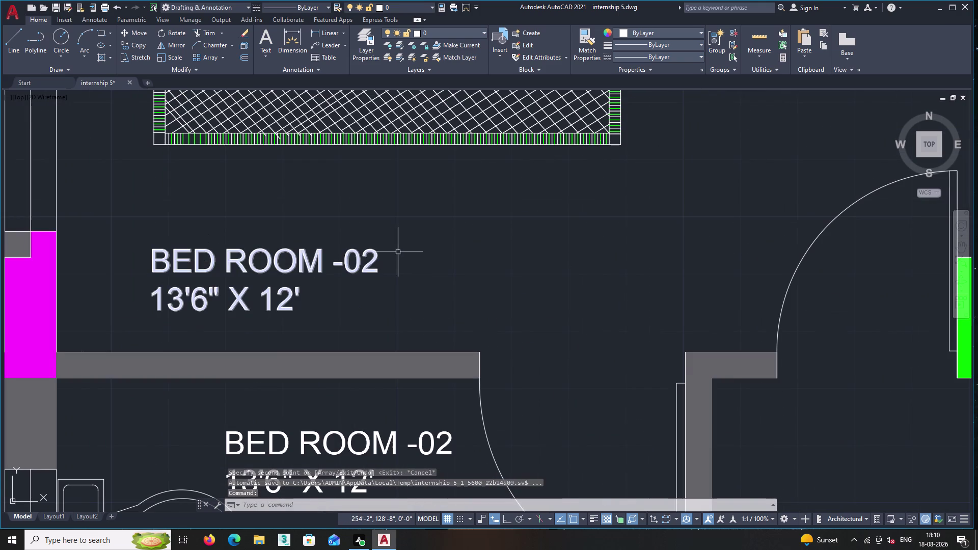
middle_drag(391, 251, 285, 307)
middle_drag(587, 155, 298, 348)
scroll(down, 3)
scroll(down, 3)
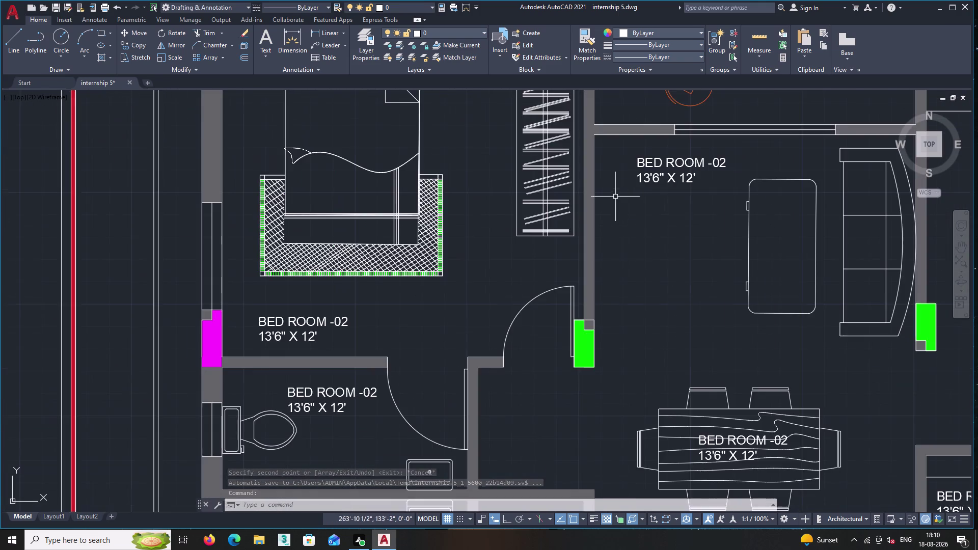
middle_drag(686, 192, 417, 296)
middle_drag(580, 151, 480, 280)
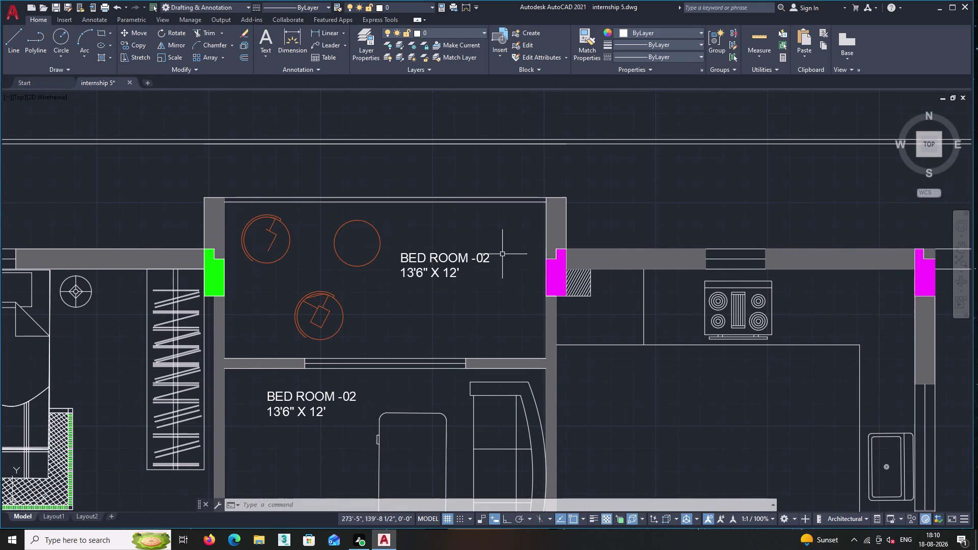
double_click(483, 303)
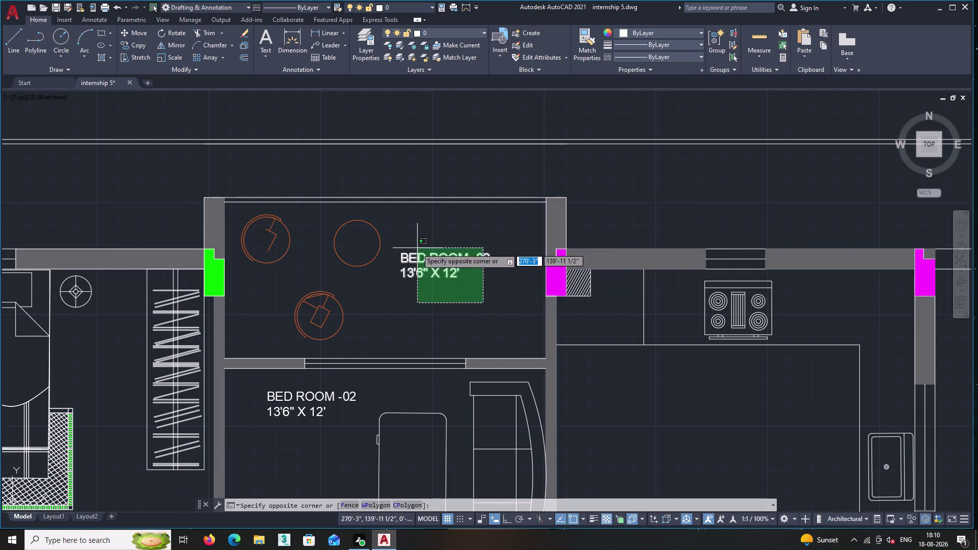
Open the plant-room label in Mtext Edit and clear its old BED ROOM -02 text.
click(407, 247)
right_click(423, 236)
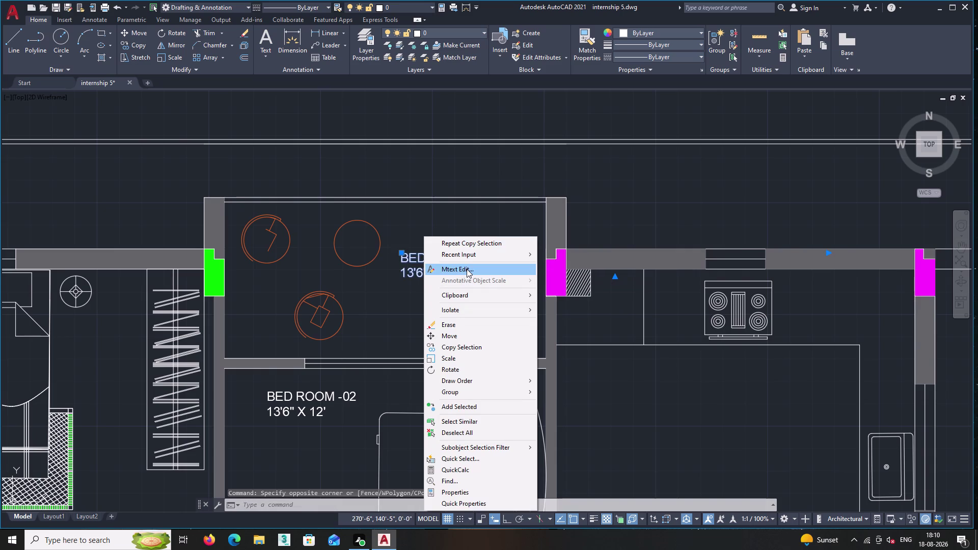
click(467, 268)
double_click(469, 275)
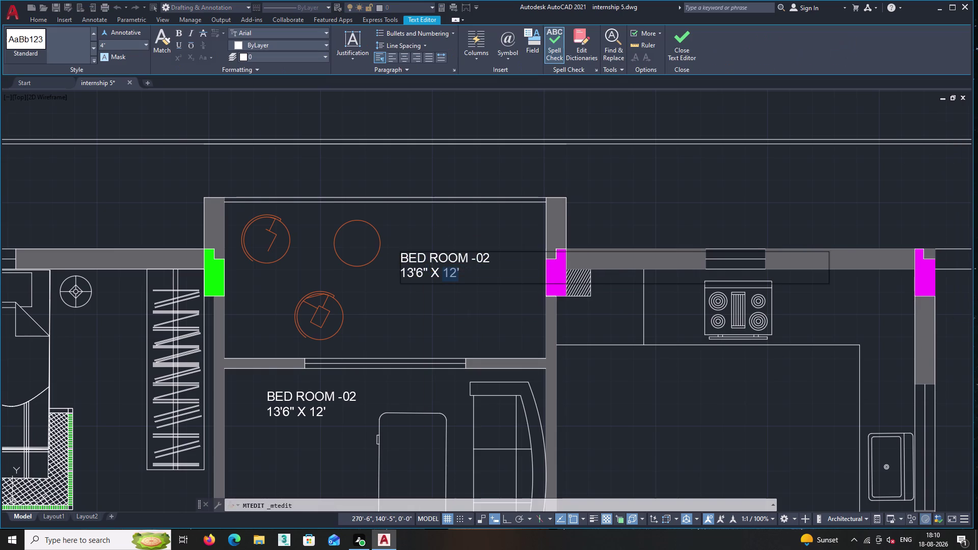
key(BackSpace)
key(BackSpace)
key(BackSpace)
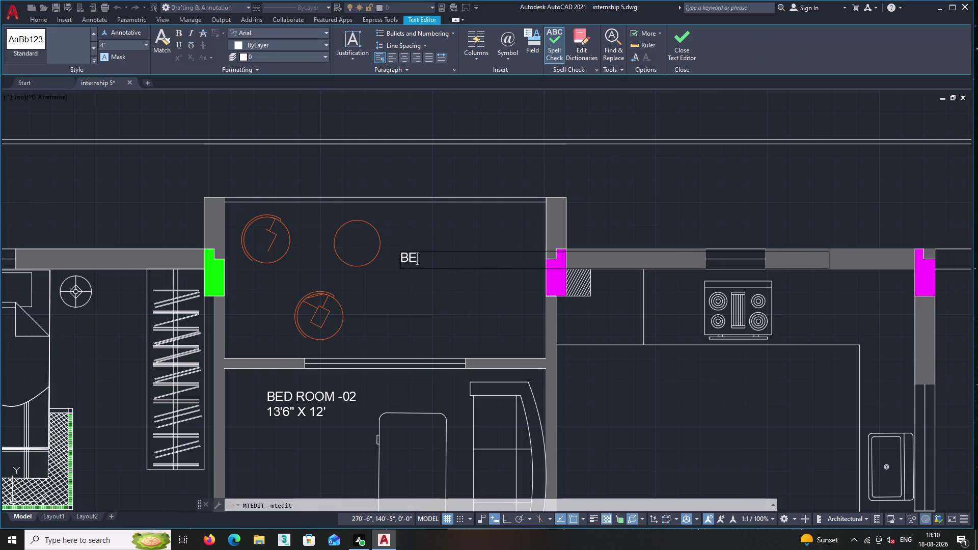
key(BackSpace)
Enter BALCONY with 12' X 5'10" on the second line and close the editor.
text(BA)
text(LC)
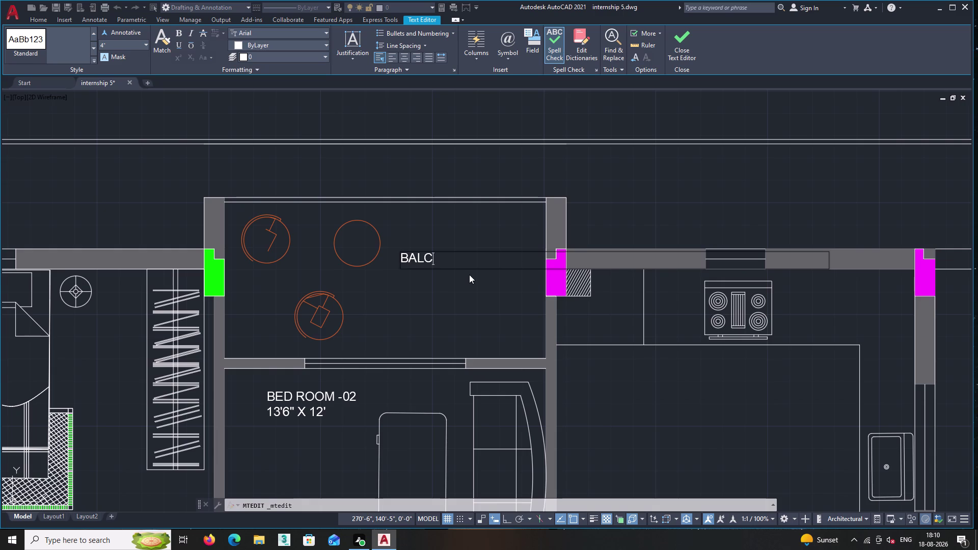
text(ONY)
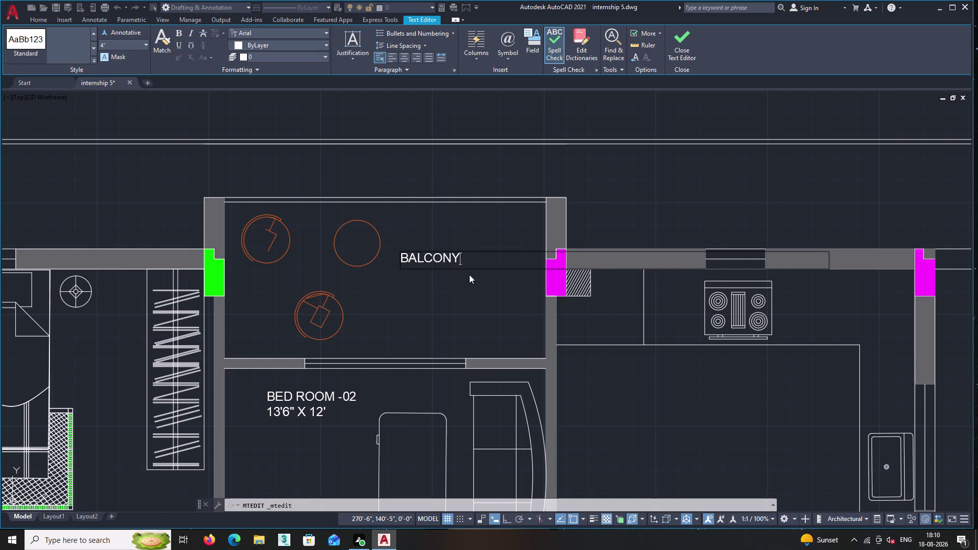
key(Return)
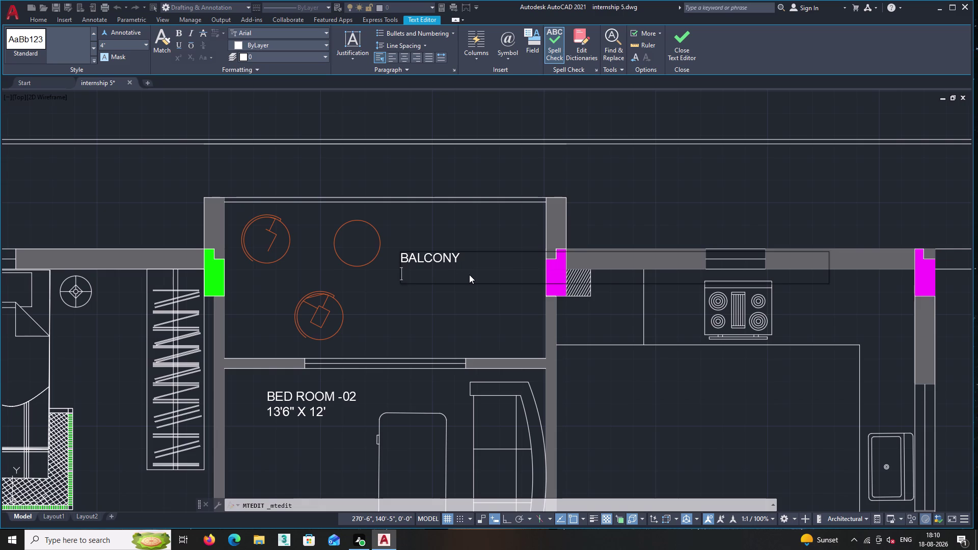
text(12')
key(space)
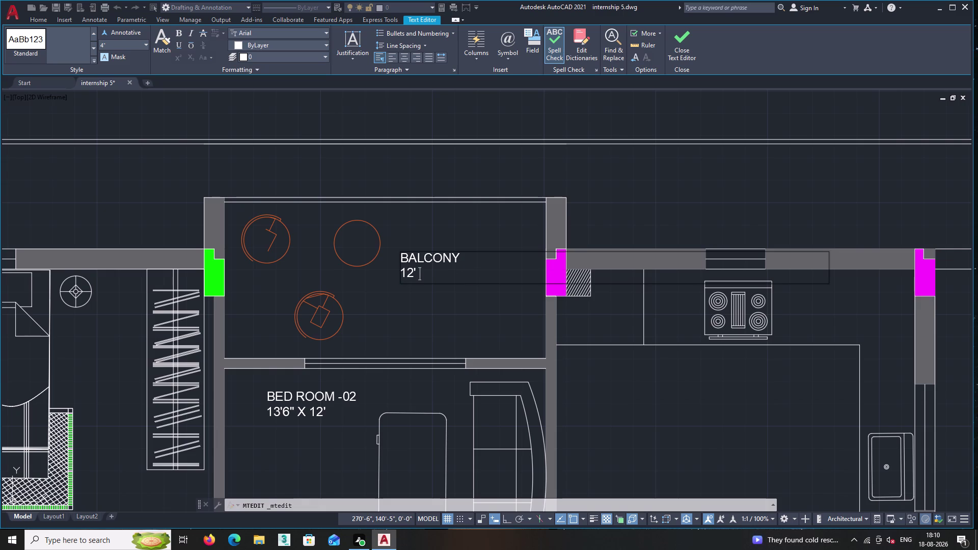
text(X 5)
key(apostrophe)
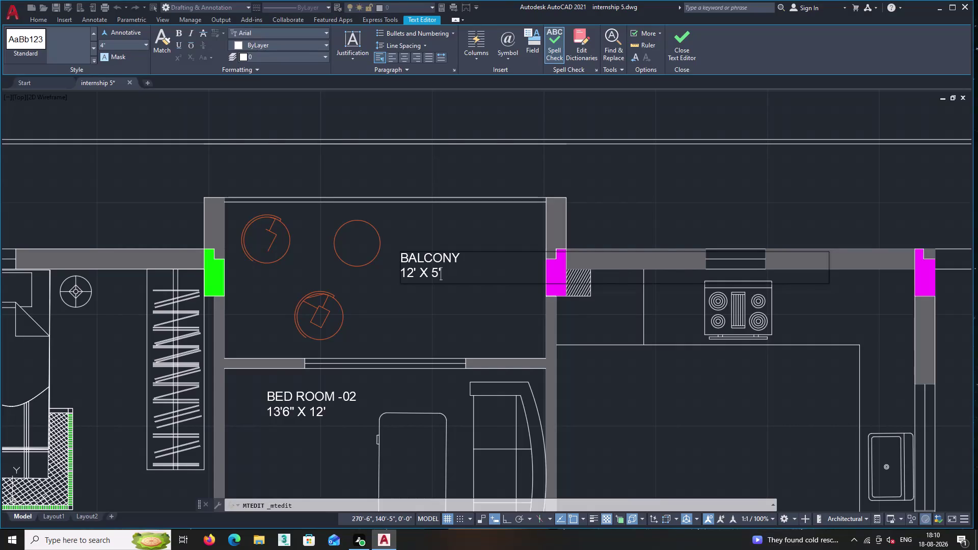
text(10)
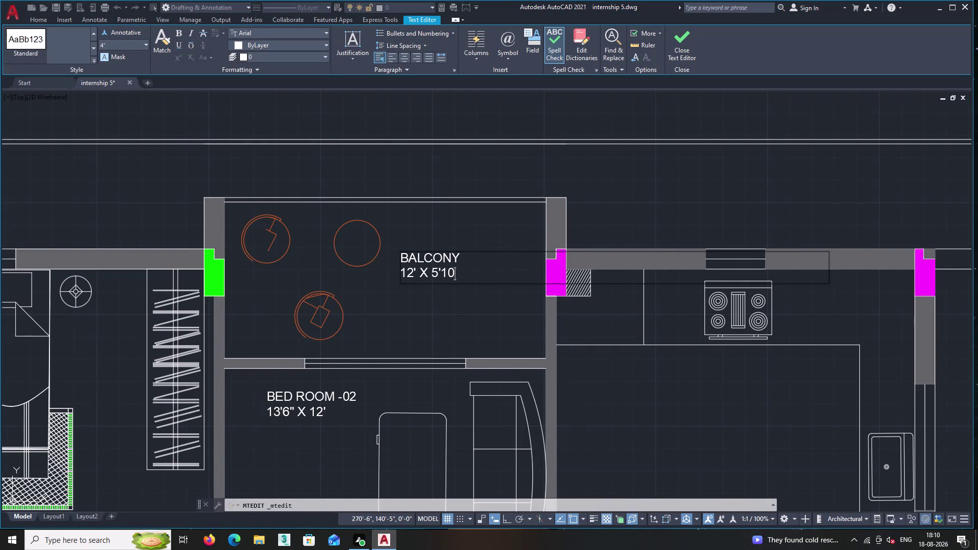
text(")
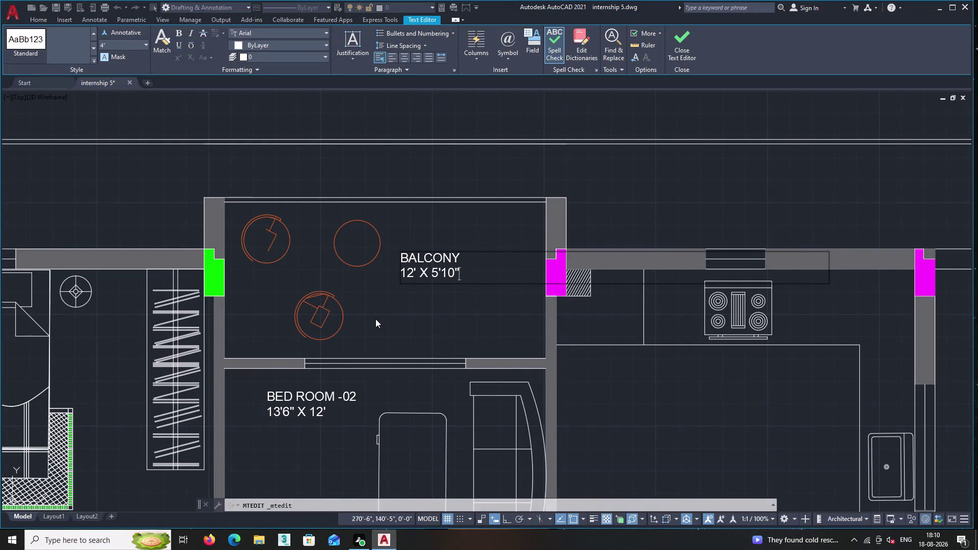
click(376, 318)
middle_drag(406, 316, 481, 237)
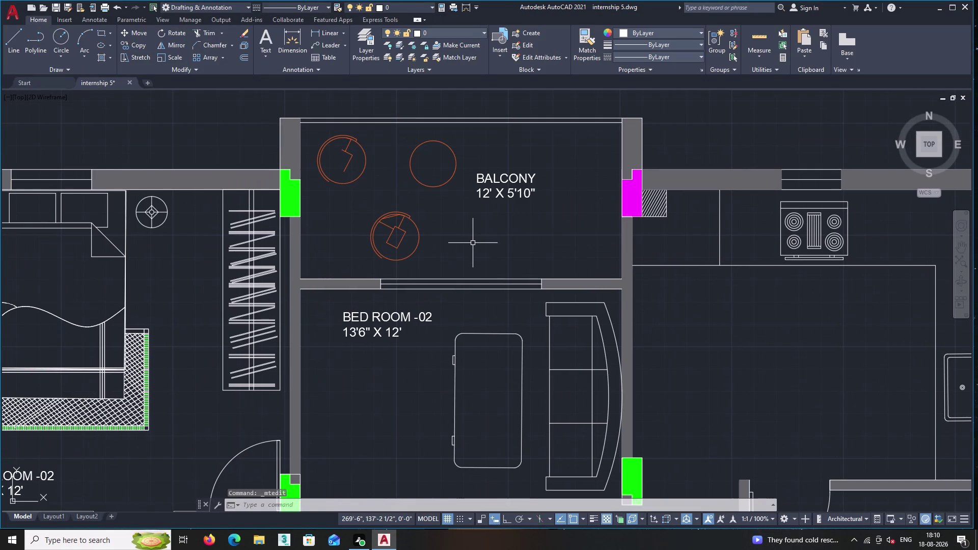
Open the BED ROOM -02 label below the balcony in Mtext Edit and clear it.
click(381, 321)
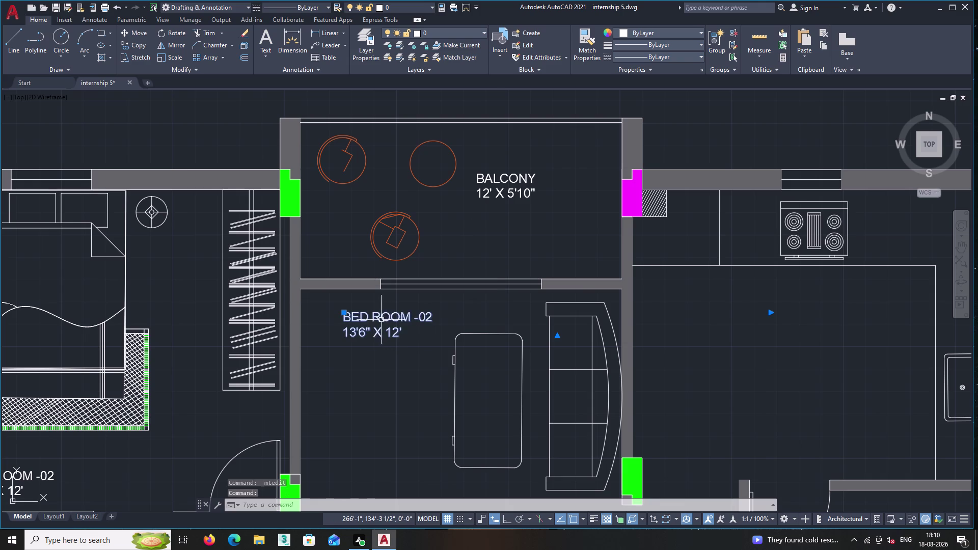
right_click(381, 313)
click(424, 73)
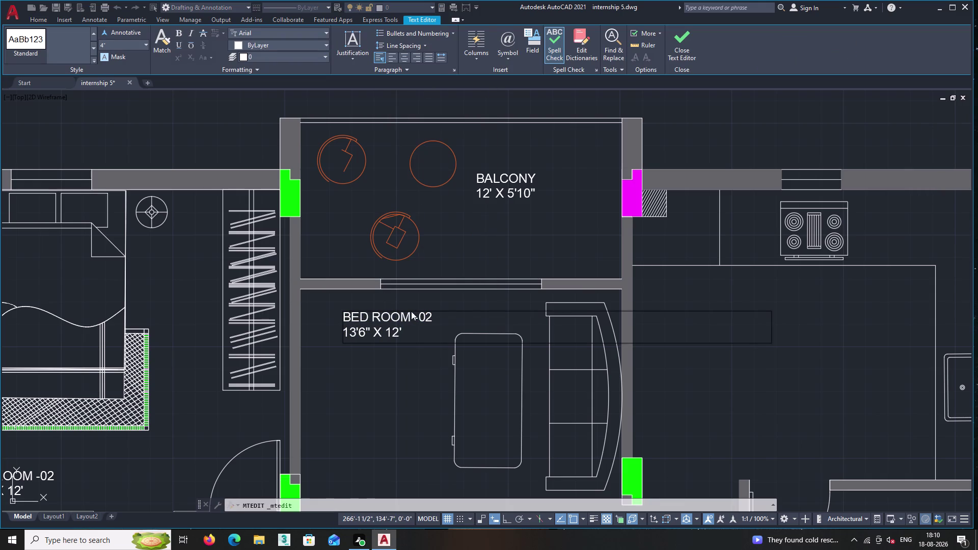
click(412, 335)
key(BackSpace)
key(BackSpace)
key(BackSpace)
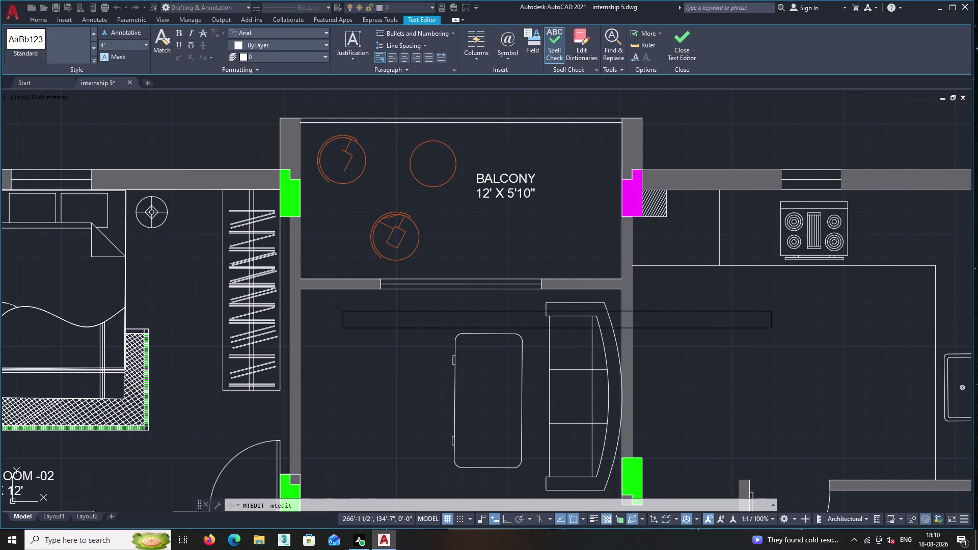
Enter LIVING with 12' X7'2" on the second line and close the editor.
text(LI)
text(VING)
key(Return)
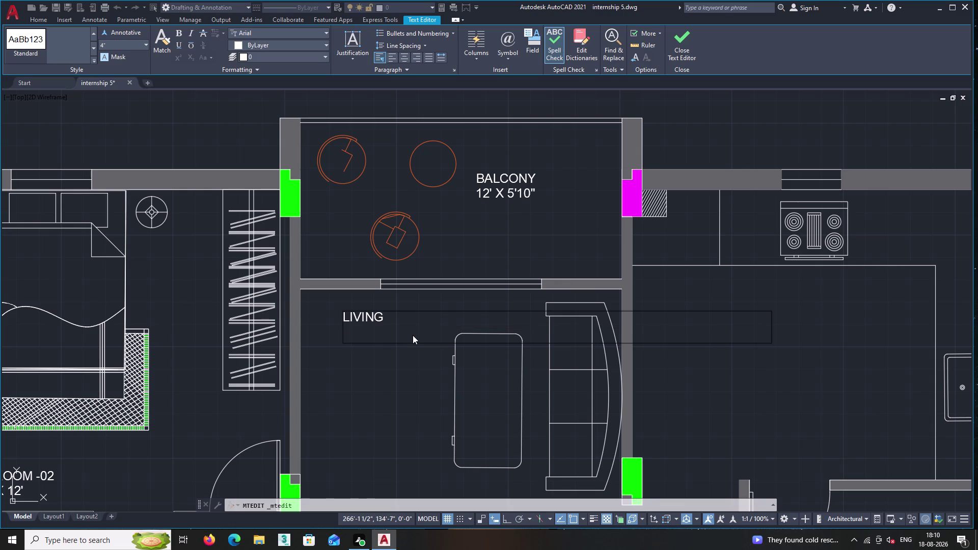
text(12')
key(space)
text(X)
text(7')
text(2")
click(410, 356)
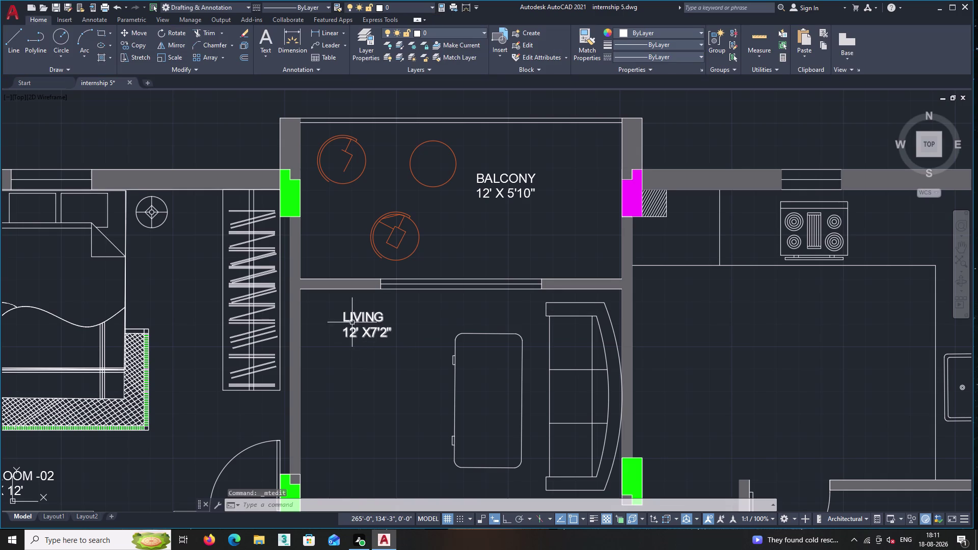
Open the copied label on the dining table for editing and delete its old text.
middle_drag(352, 322, 338, 263)
middle_drag(364, 373, 340, 178)
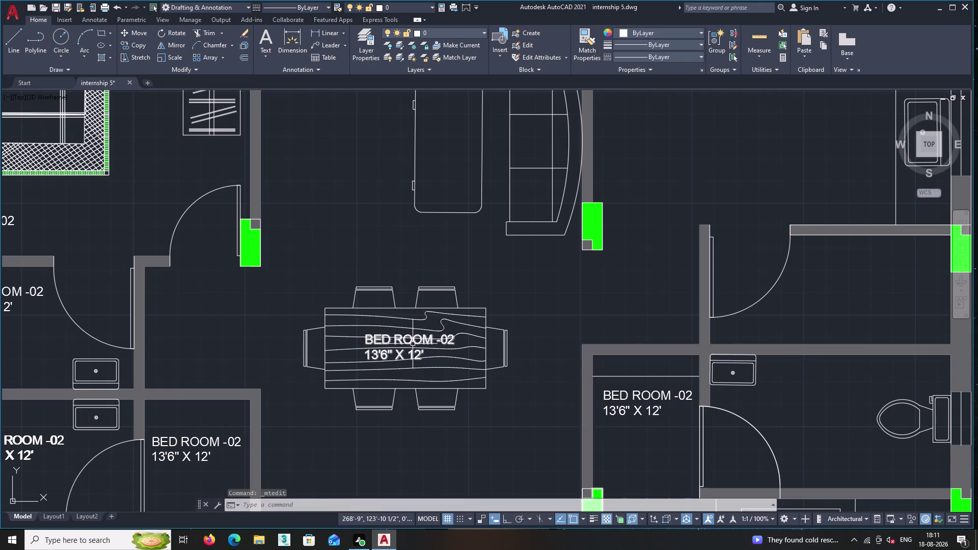
double_click(411, 340)
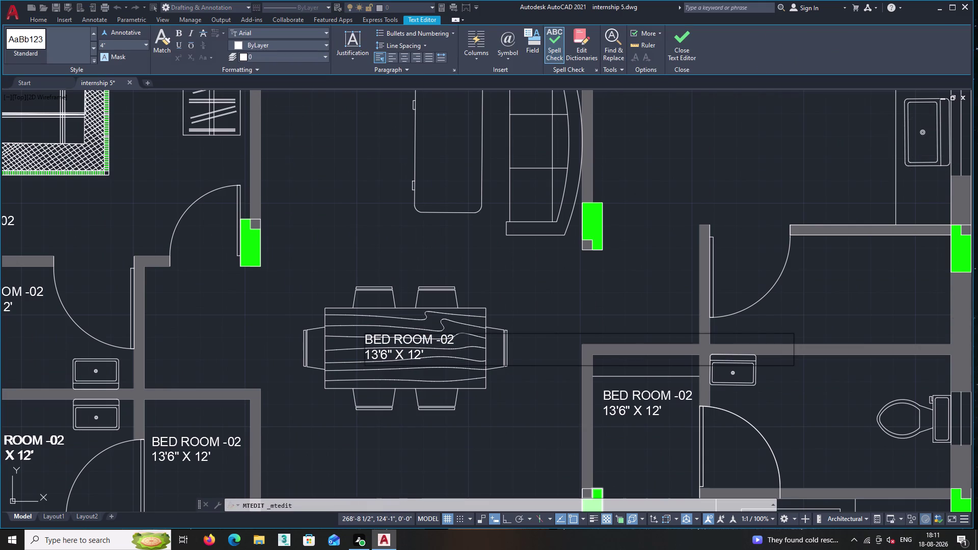
click(421, 353)
click(425, 354)
key(BackSpace)
key(BackSpace)
key(BackSpace)
key(BackSpace)
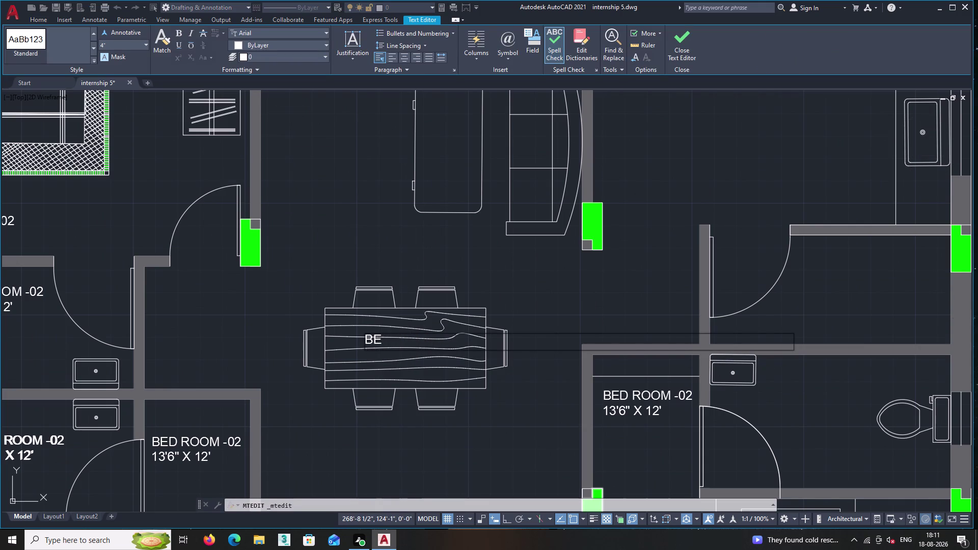
key(BackSpace)
key(BackSpace)
Enter DINING with 16'4" X 9' on the second line and close the editor.
text(DIN)
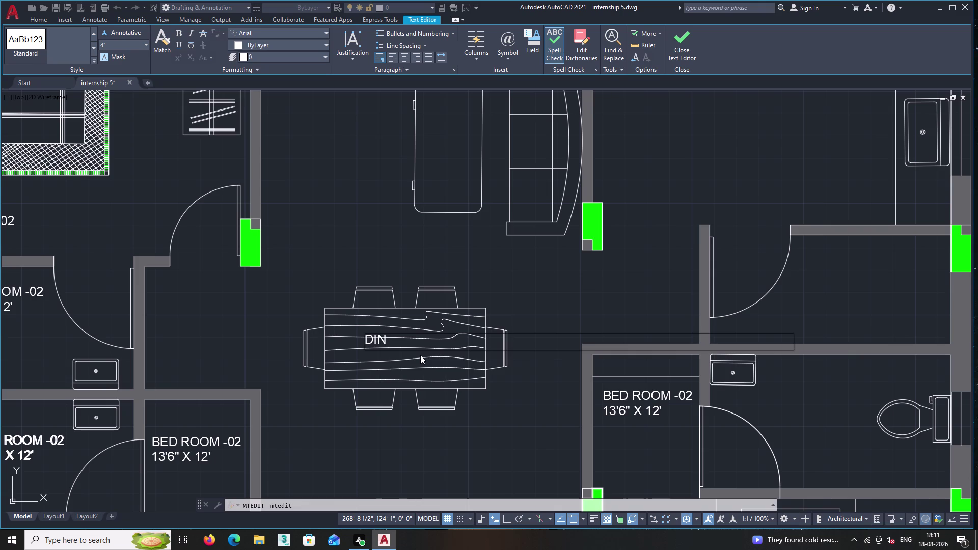
text(ING)
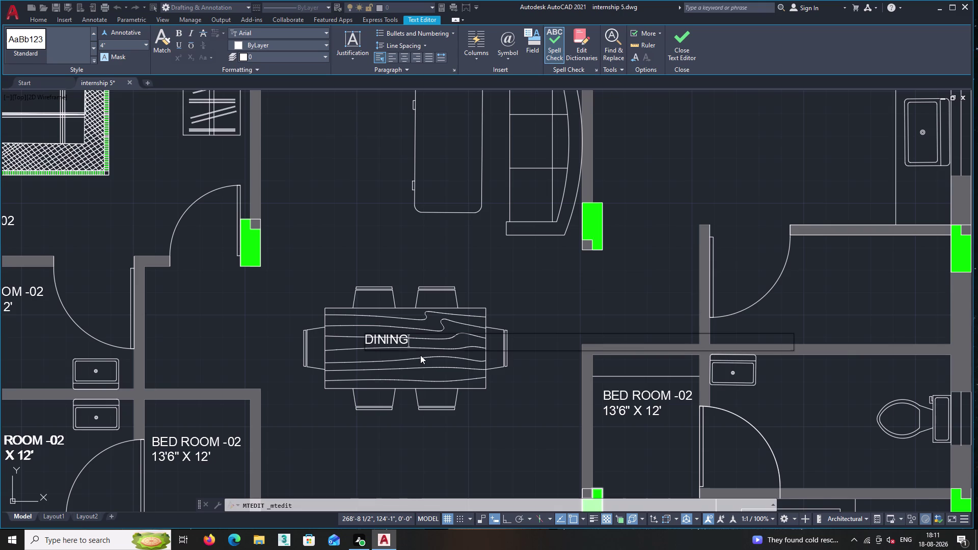
key(Return)
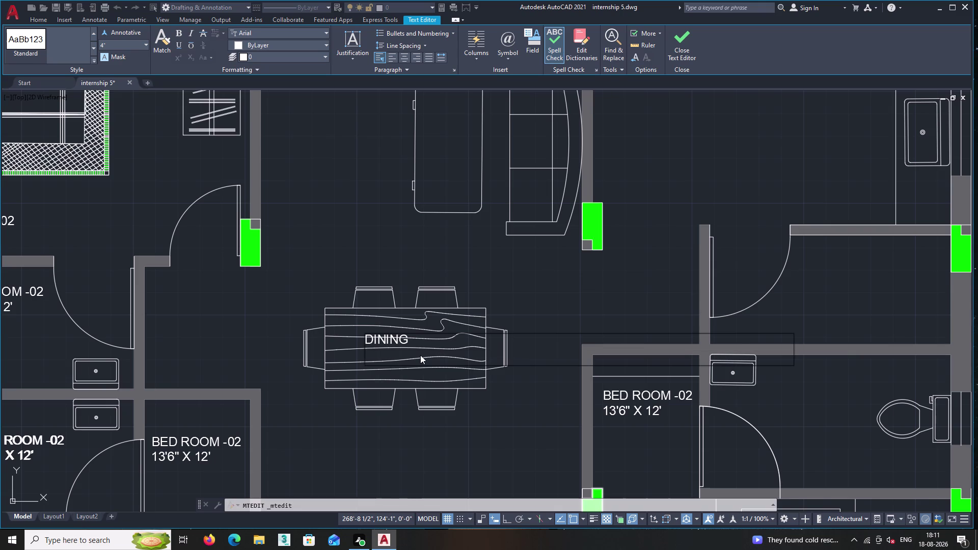
text(16)
text(')
text(4)
key(shift+quotedbl)
key(space)
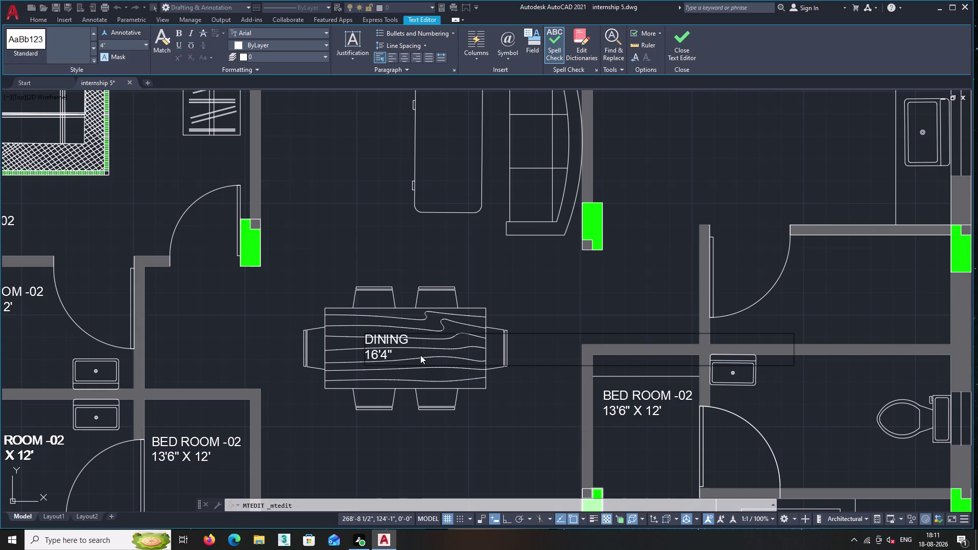
text(X)
key(space)
text(9')
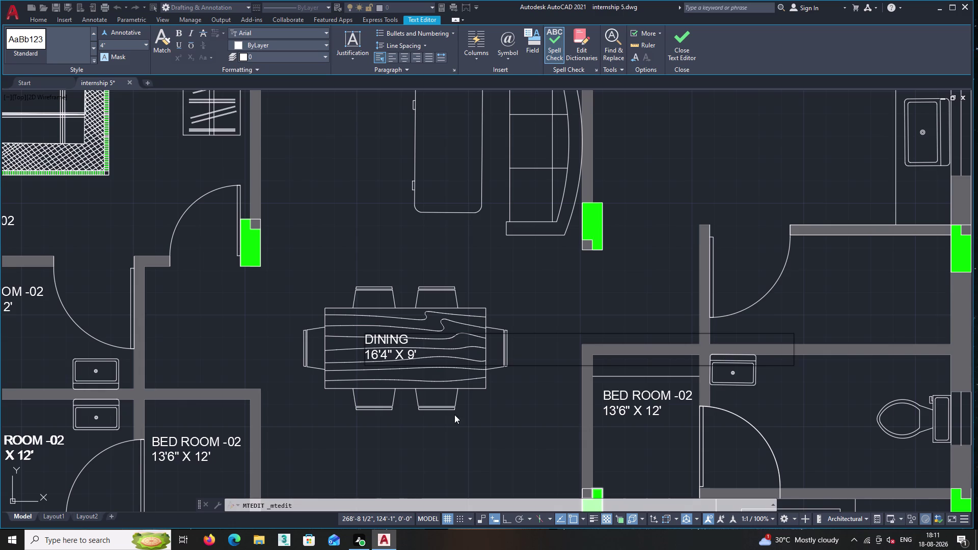
click(454, 415)
middle_drag(456, 416, 447, 371)
middle_drag(408, 447, 398, 254)
scroll(up, 3)
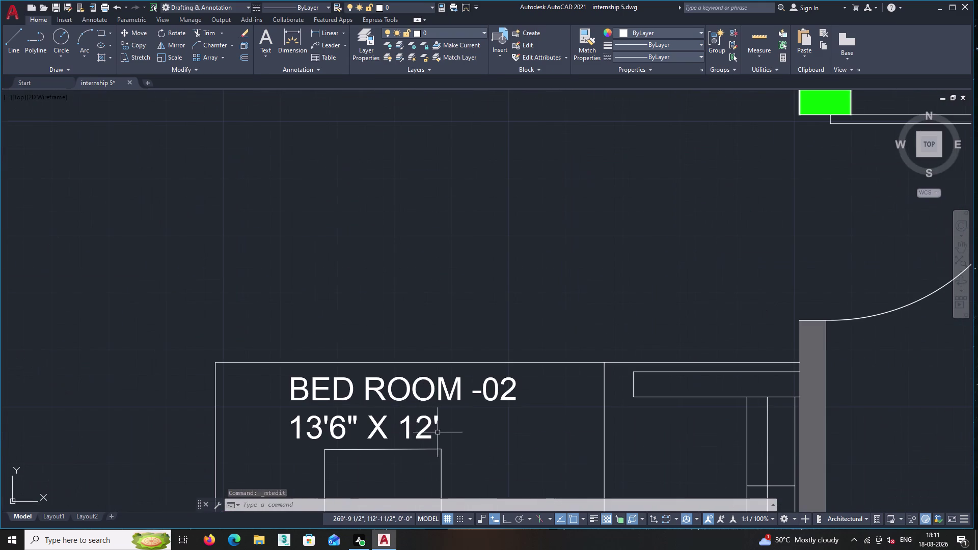
Replace the copied BED ROOM -02 label's text with DRAWING.
click(438, 433)
click(411, 390)
right_click(411, 326)
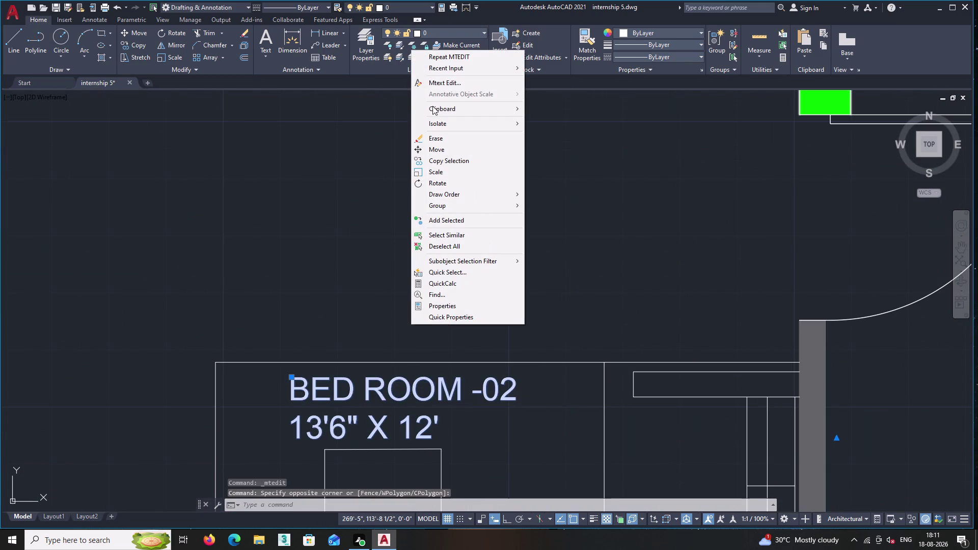
double_click(451, 74)
click(453, 79)
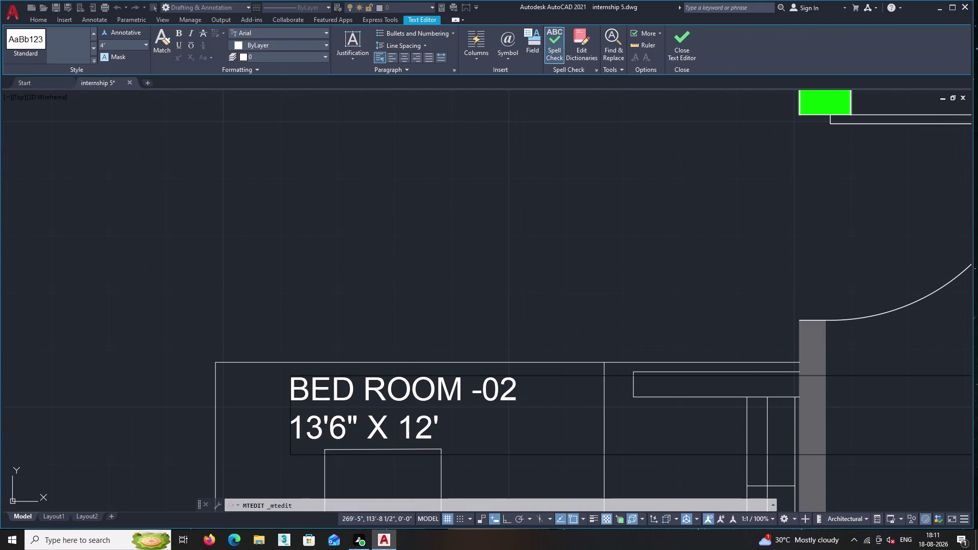
double_click(450, 430)
key(BackSpace)
key(BackSpace)
key(BackSpace)
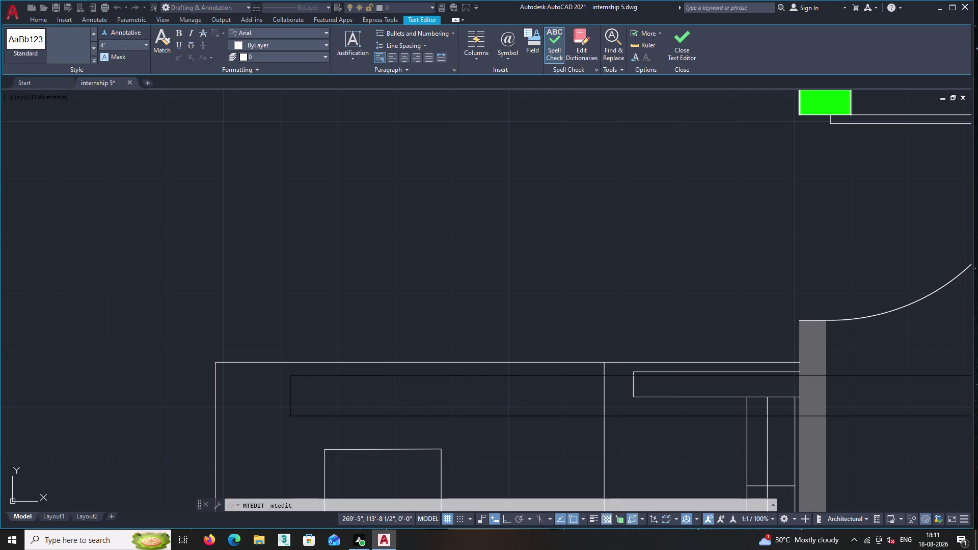
text(D)
text(RAWI)
text(N)
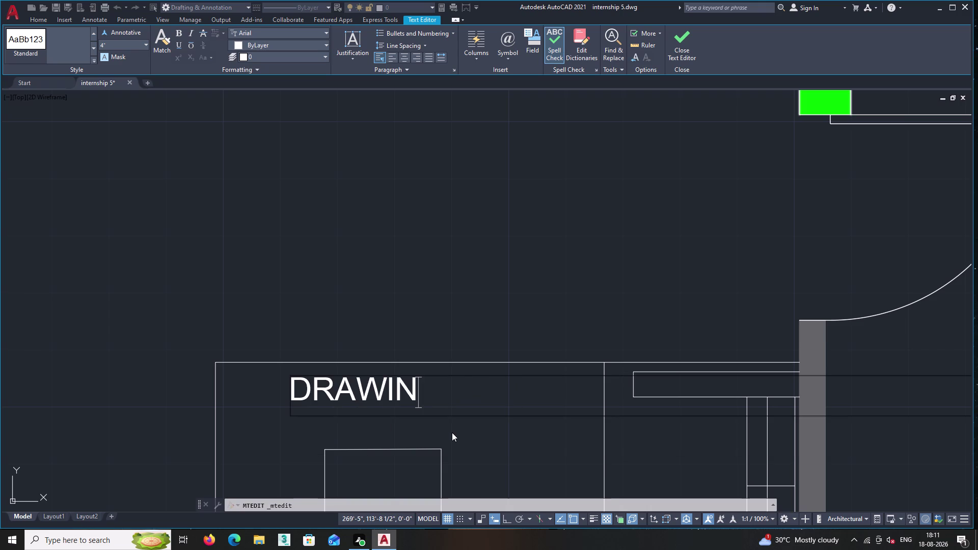
text(G)
key(Return)
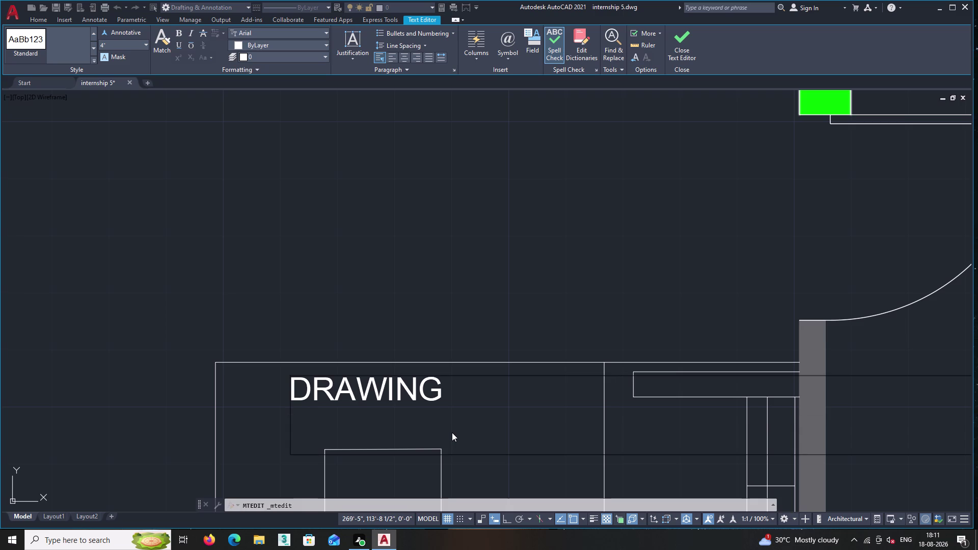
Add the dimension line 12' X 14'9" beneath DRAWING and close the editor.
text(2')
key(BackSpace)
key(BackSpace)
text(1)
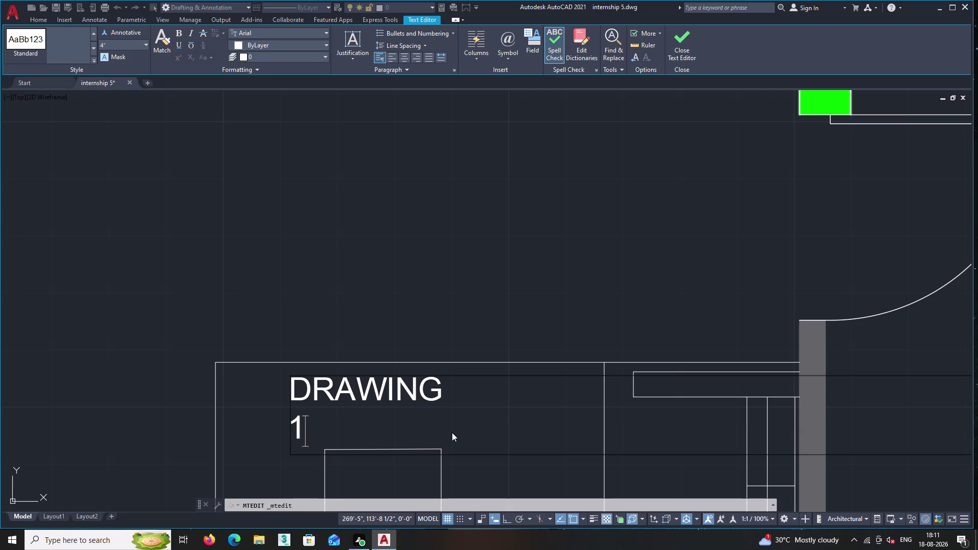
text(2)
text(')
key(space)
text(X 14)
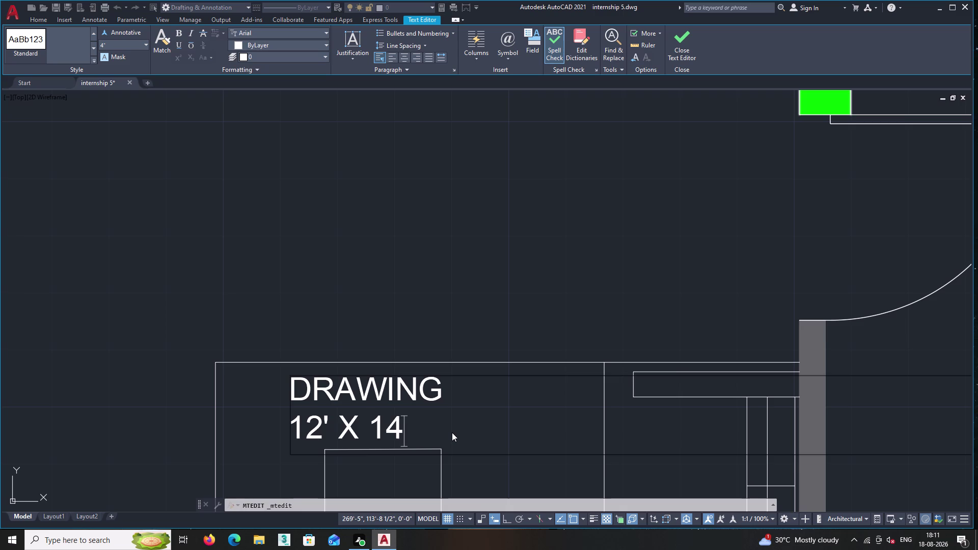
key(space)
key(BackSpace)
key(apostrophe)
key(9)
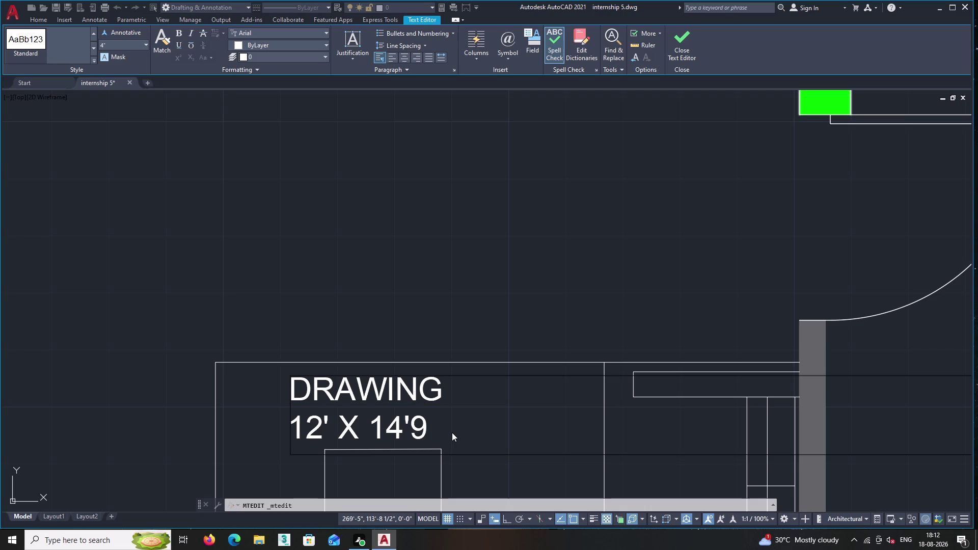
key(shift+quotedbl)
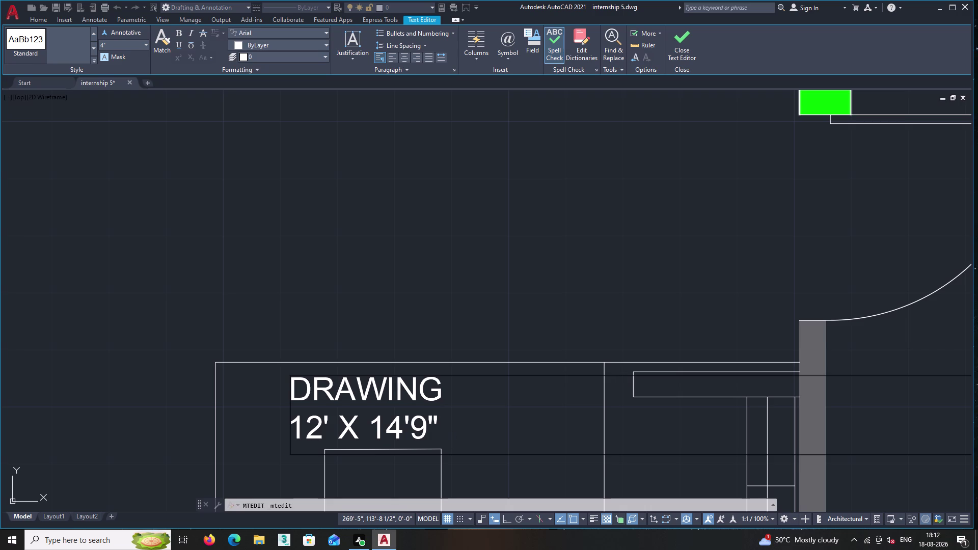
click(521, 440)
click(283, 448)
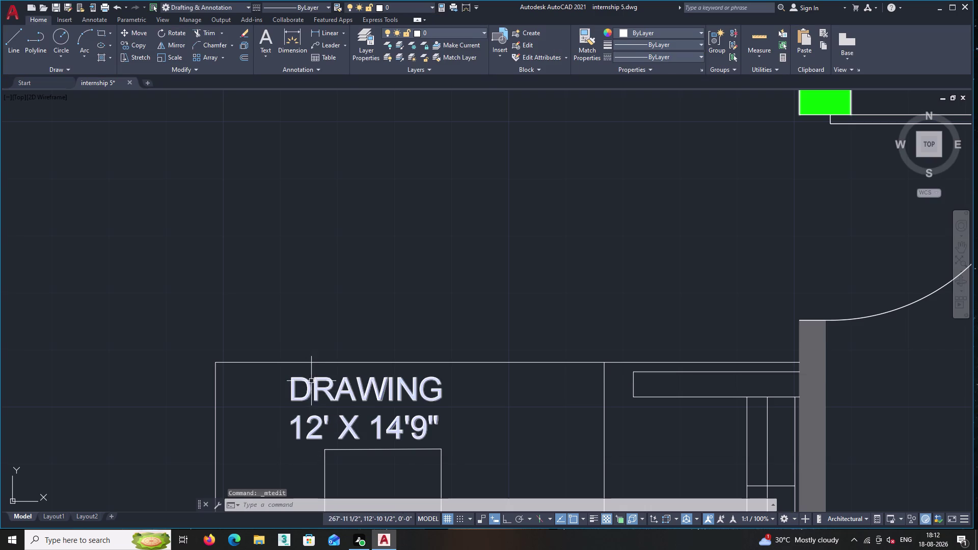
Start editing the bold BED ROOM -02 label, then discard the changes.
middle_drag(290, 356, 408, 336)
scroll(down, 3)
scroll(down, 3)
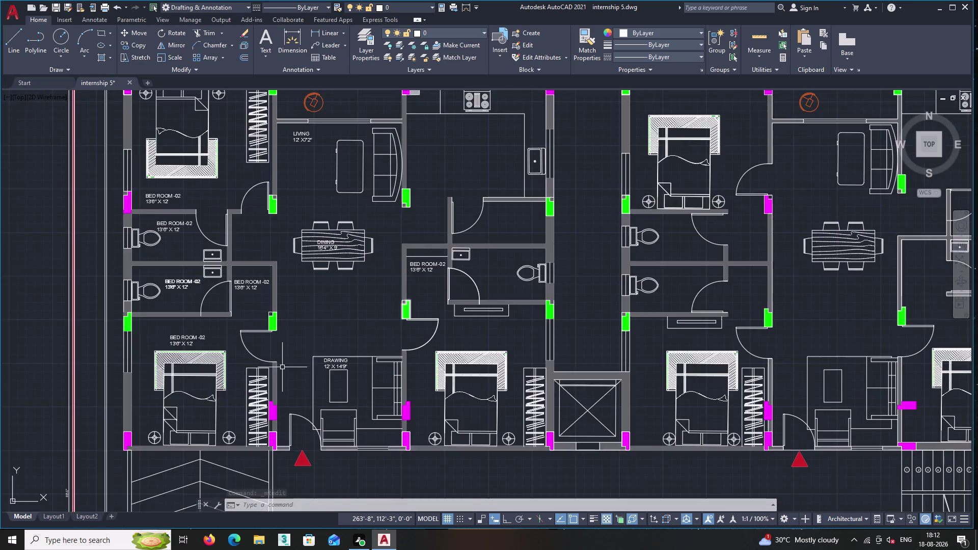
middle_drag(277, 368, 361, 341)
scroll(up, 3)
middle_drag(356, 324, 475, 418)
scroll(up, 3)
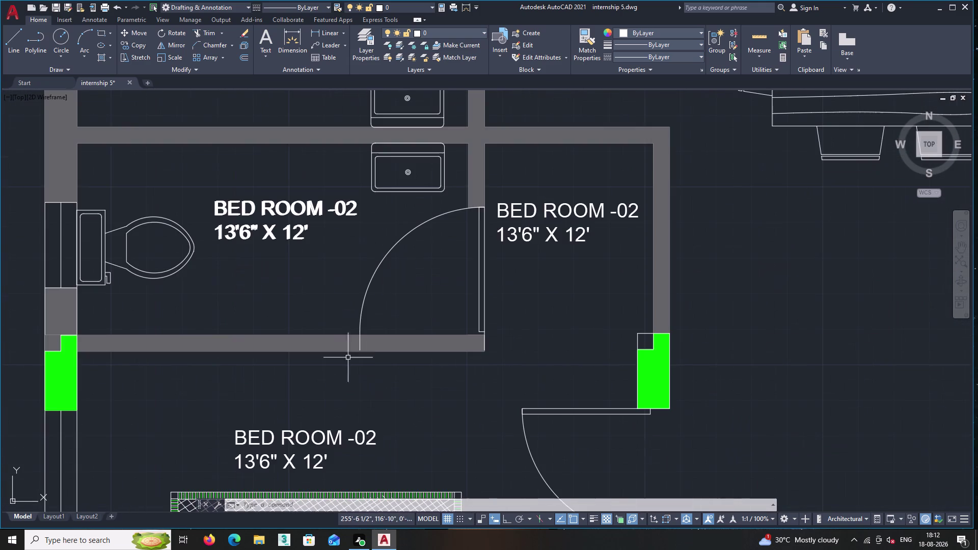
middle_drag(312, 256, 371, 339)
click(345, 296)
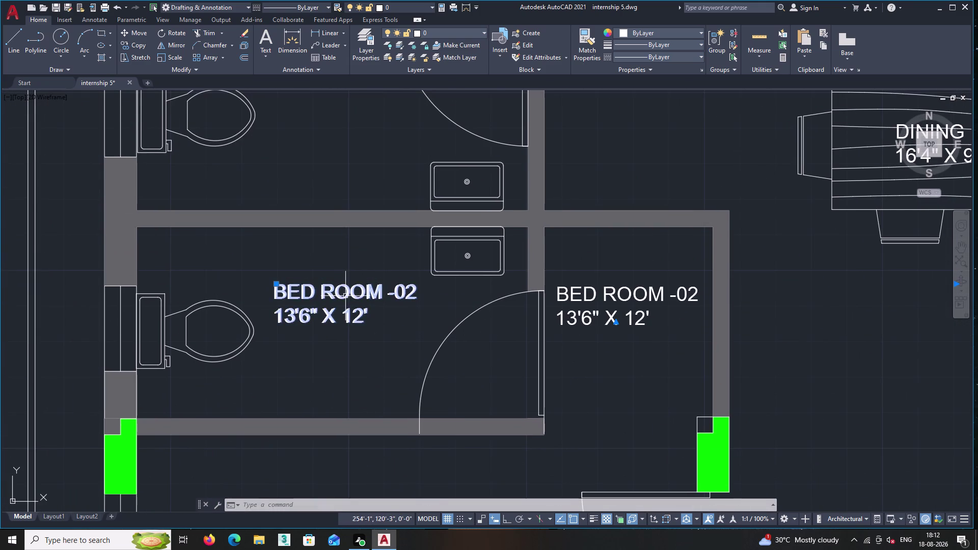
right_click(348, 275)
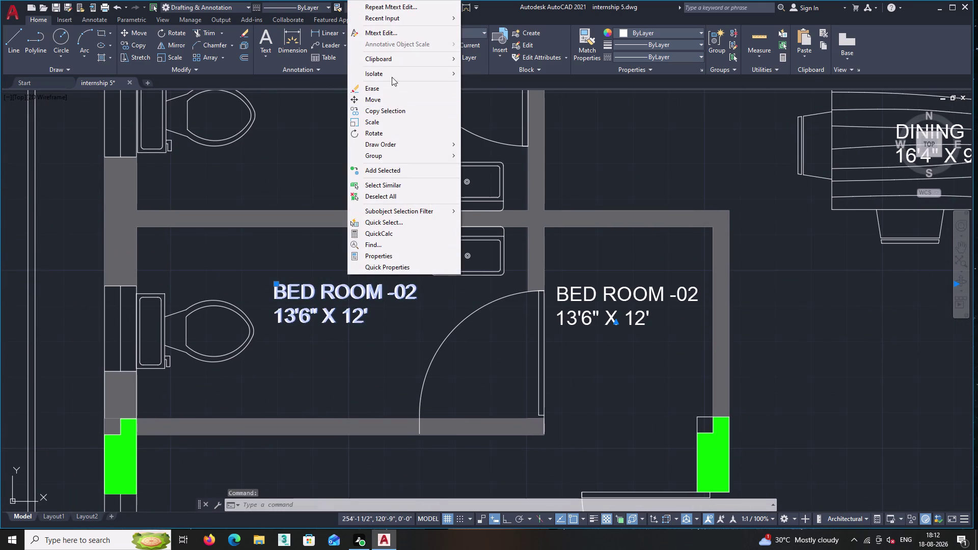
click(387, 34)
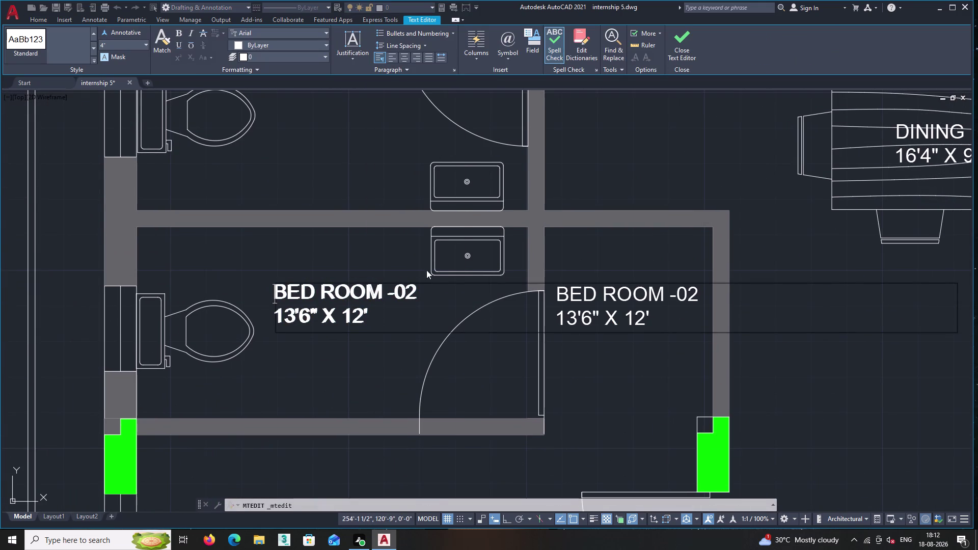
click(403, 328)
key(BackSpace)
key(BackSpace)
key(BackSpace)
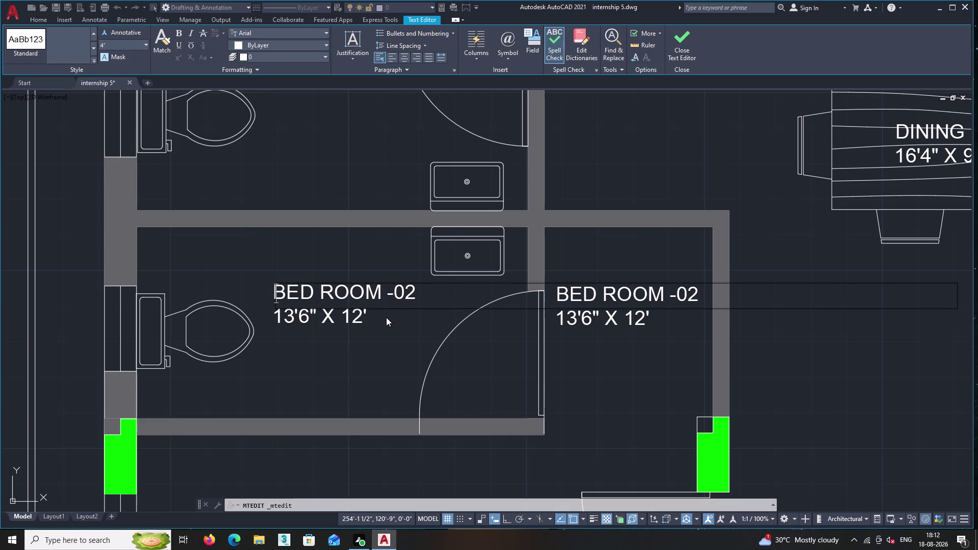
key(Escape)
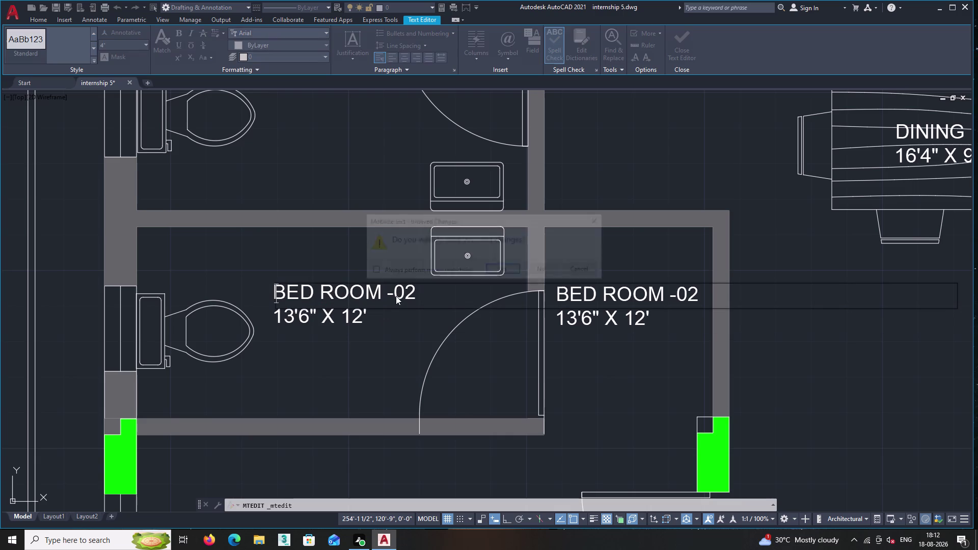
double_click(498, 272)
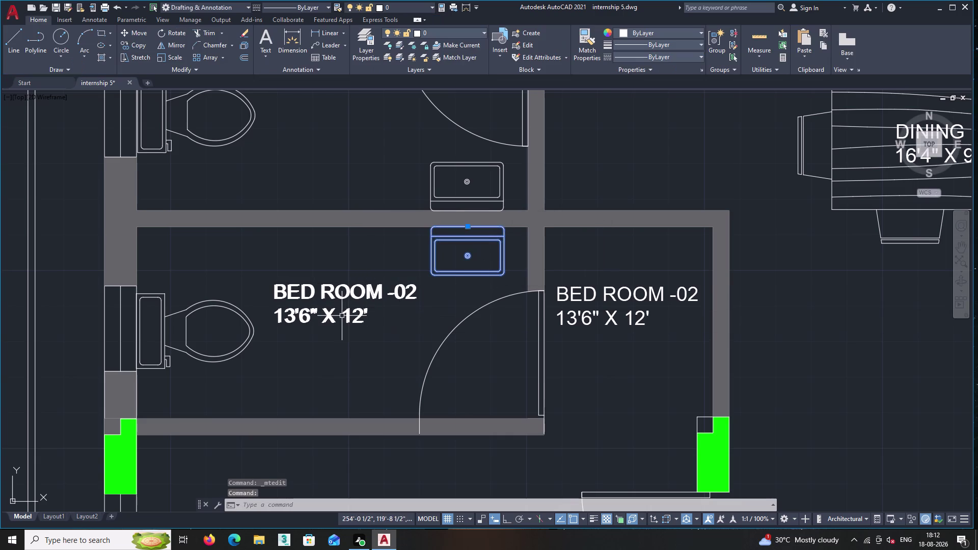
Erase the duplicate BED ROOM -02 label and the lower washbasin.
click(336, 295)
right_click(341, 278)
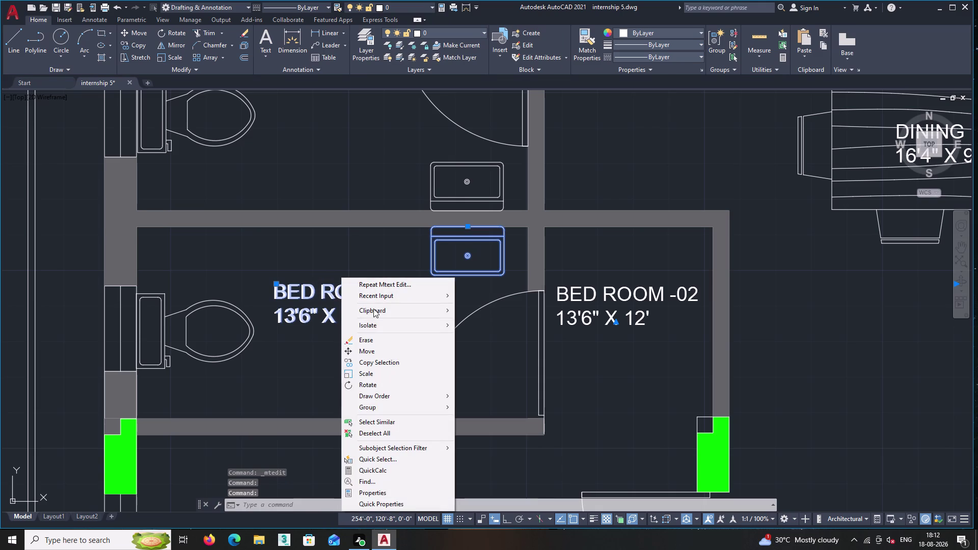
click(376, 341)
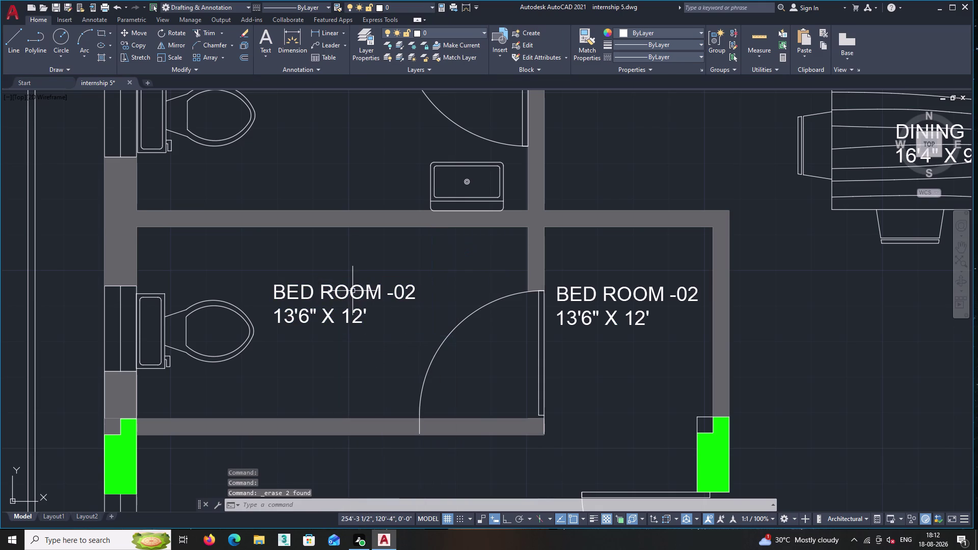
right_click(352, 264)
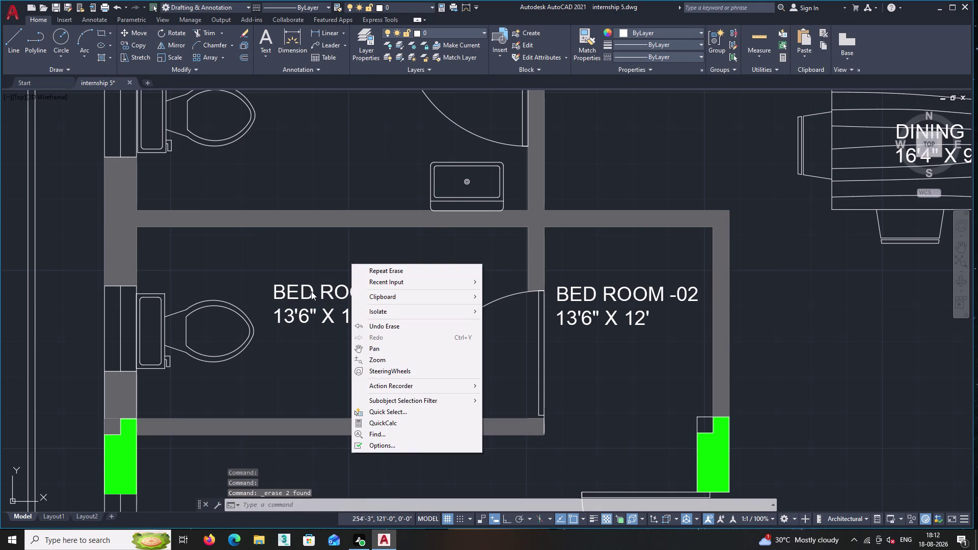
key(Escape)
Open the remaining BED ROOM -02 label for text editing.
double_click(324, 298)
right_click(336, 259)
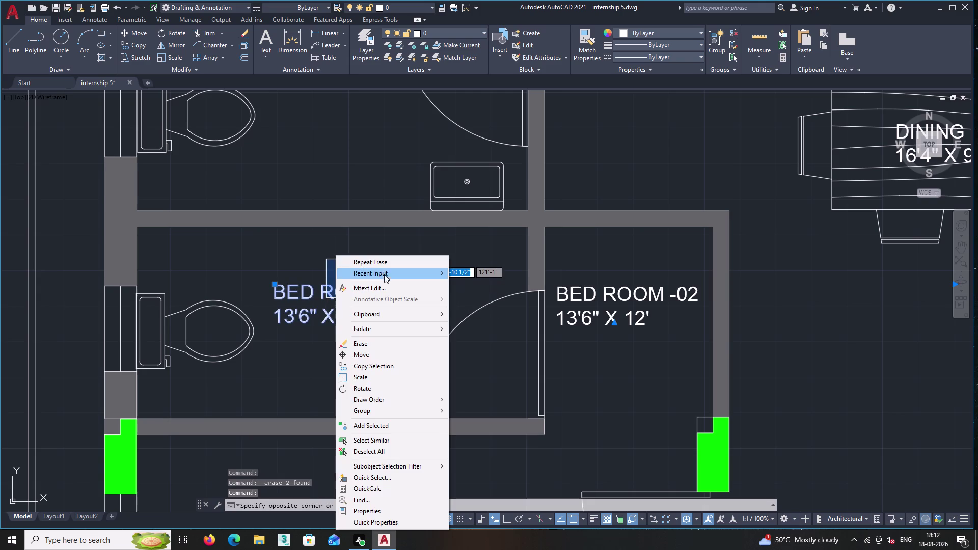
click(381, 290)
click(375, 318)
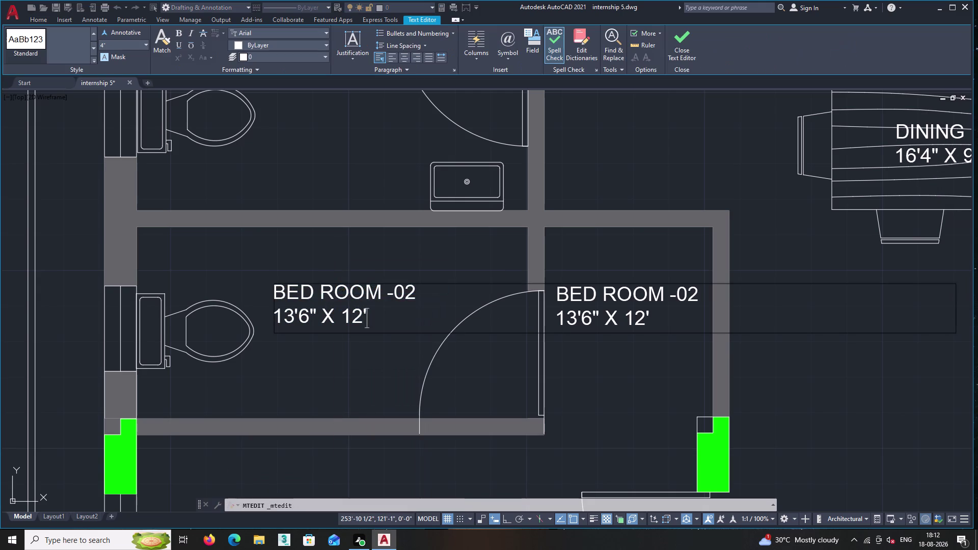
Rewrite the label as TOILET with 9'2" X 4'6" on the line below.
key(BackSpace)
key(BackSpace)
key(BackSpace)
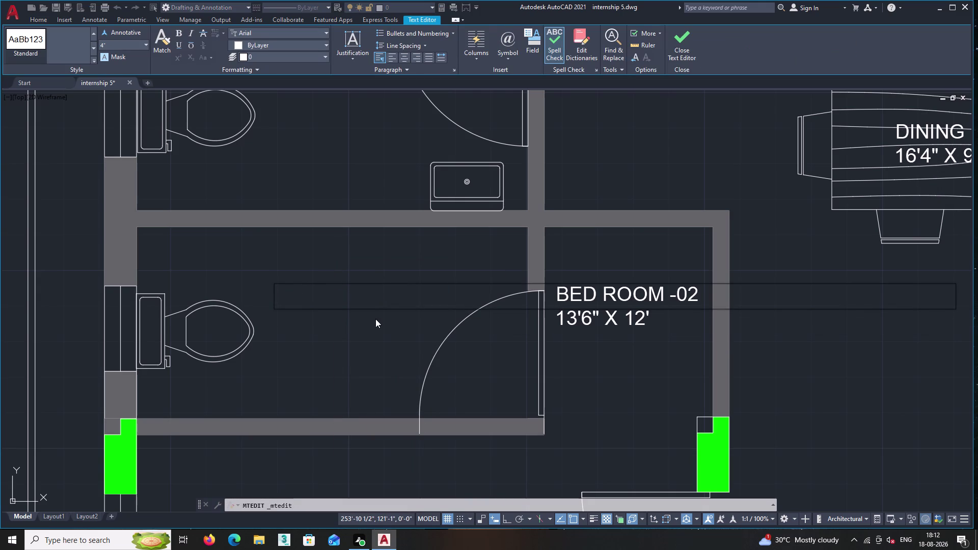
text(TOILET)
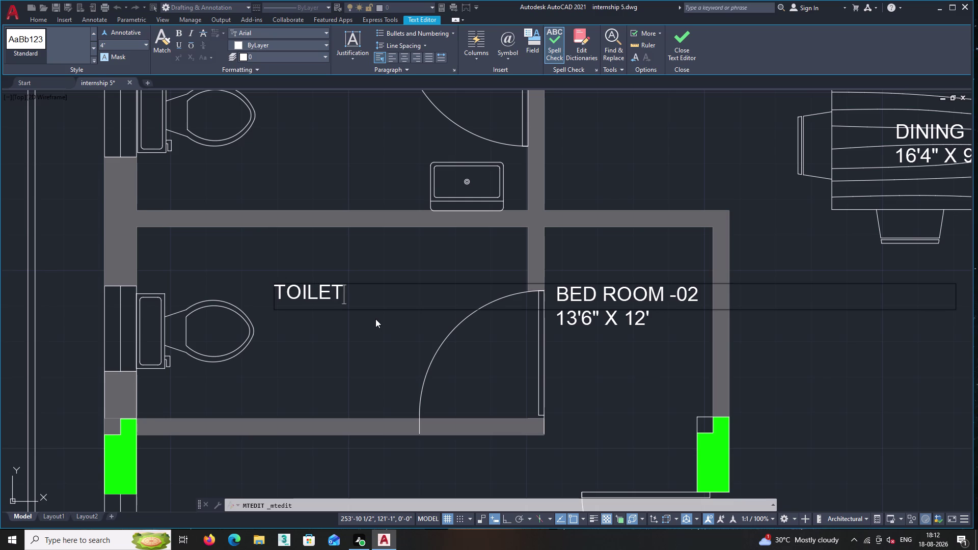
key(Return)
key(9)
text('2")
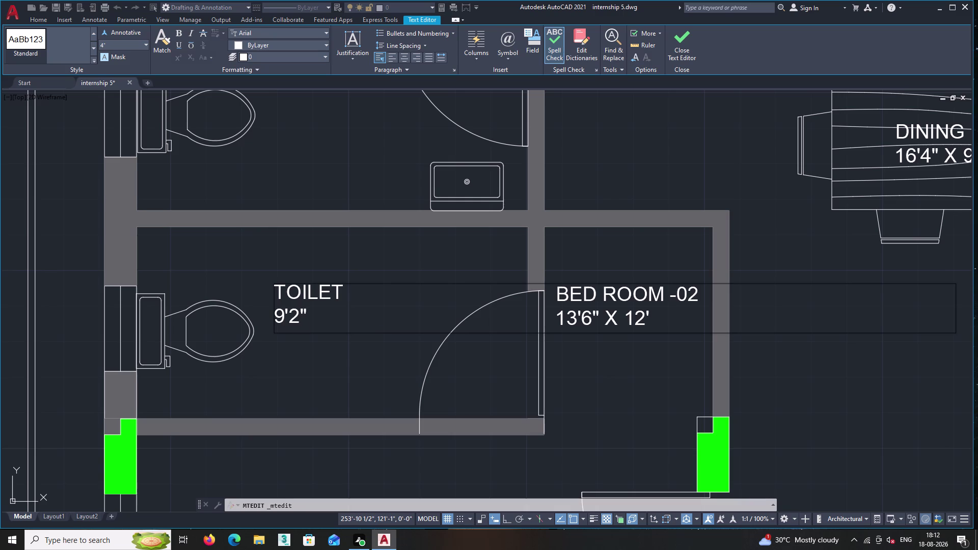
key(space)
text(X)
key(space)
text(4')
text(6")
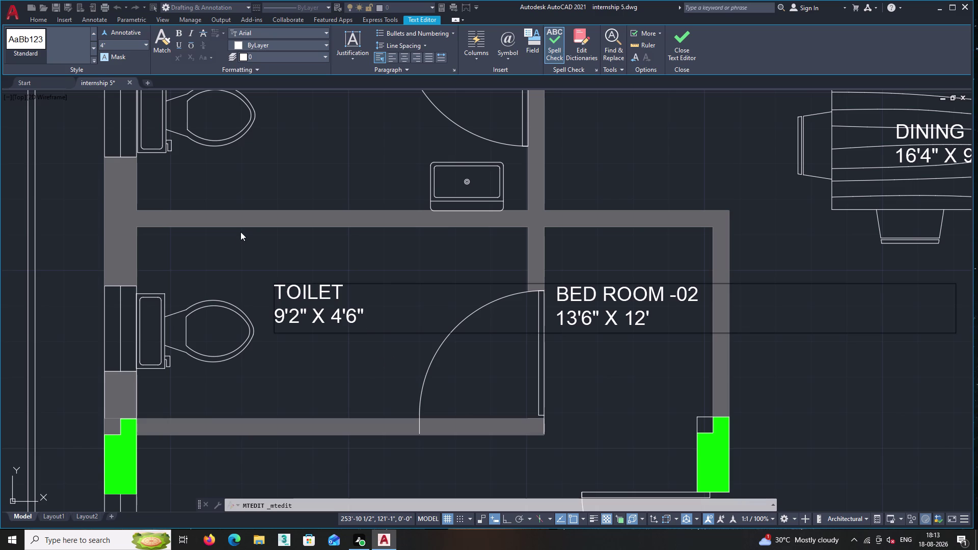
click(244, 247)
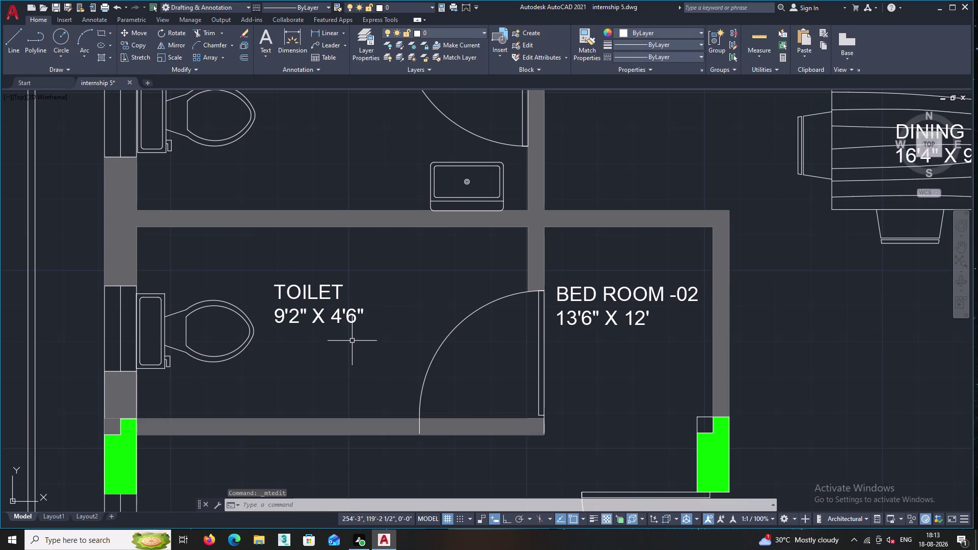
Copy the TOILET 9'2" X 4'6" label into the upper toilet.
scroll(up, 3)
double_click(372, 345)
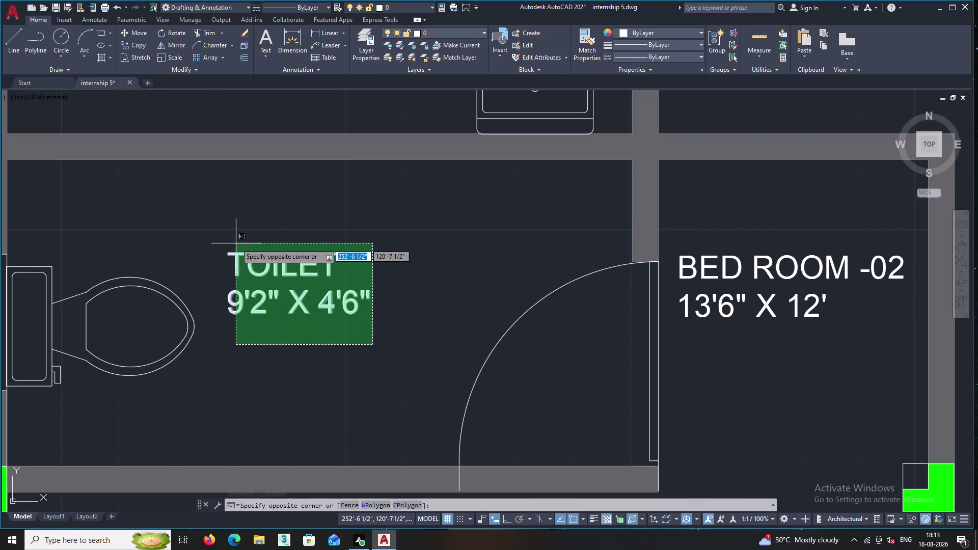
click(236, 244)
scroll(down, 3)
middle_drag(237, 247, 320, 355)
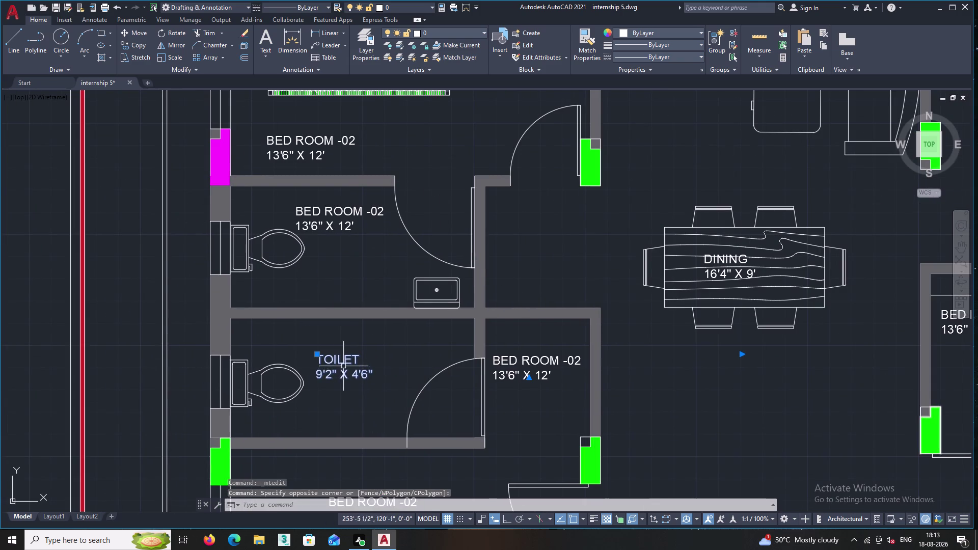
click(342, 375)
double_click(343, 357)
right_click(342, 357)
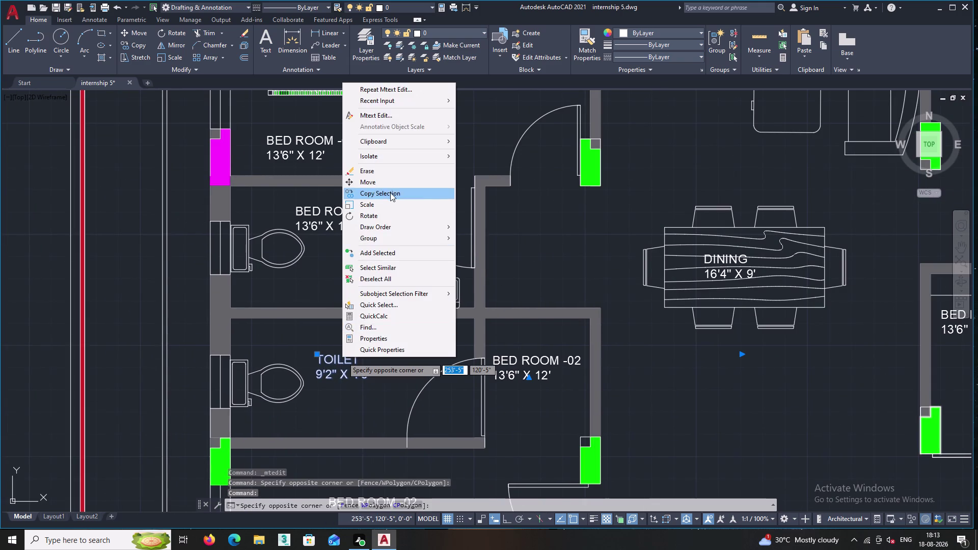
click(390, 193)
click(341, 367)
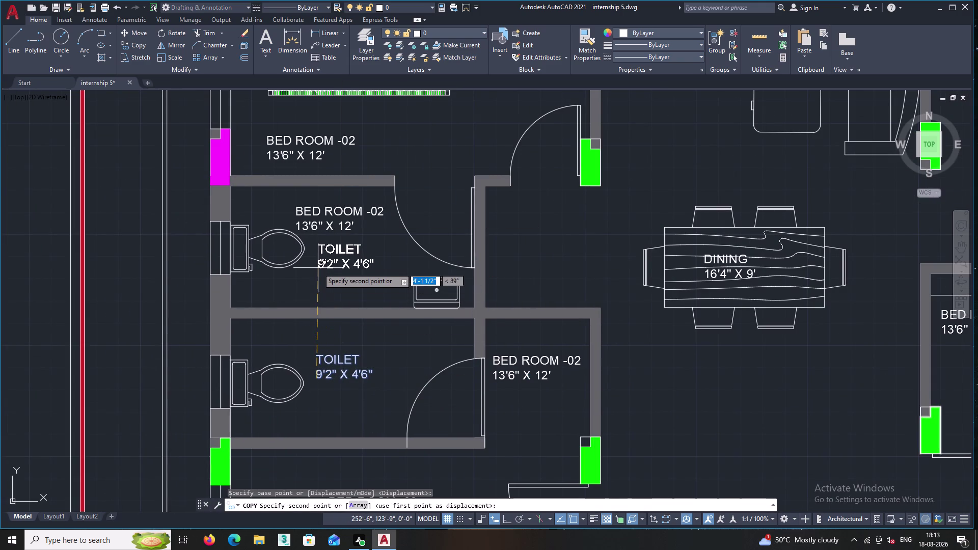
double_click(318, 273)
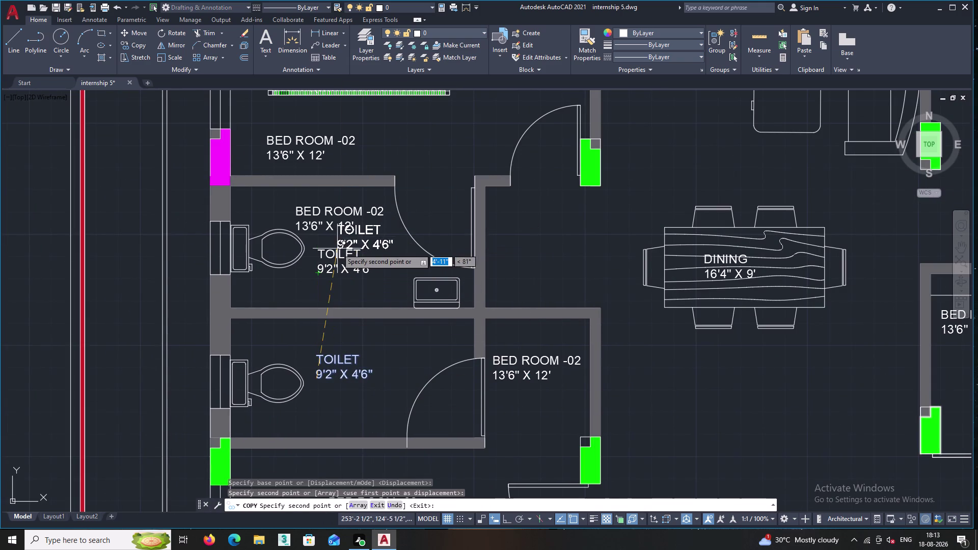
key(Escape)
Delete the stray BED ROOM -02 labels in the upper toilet and small room.
click(345, 226)
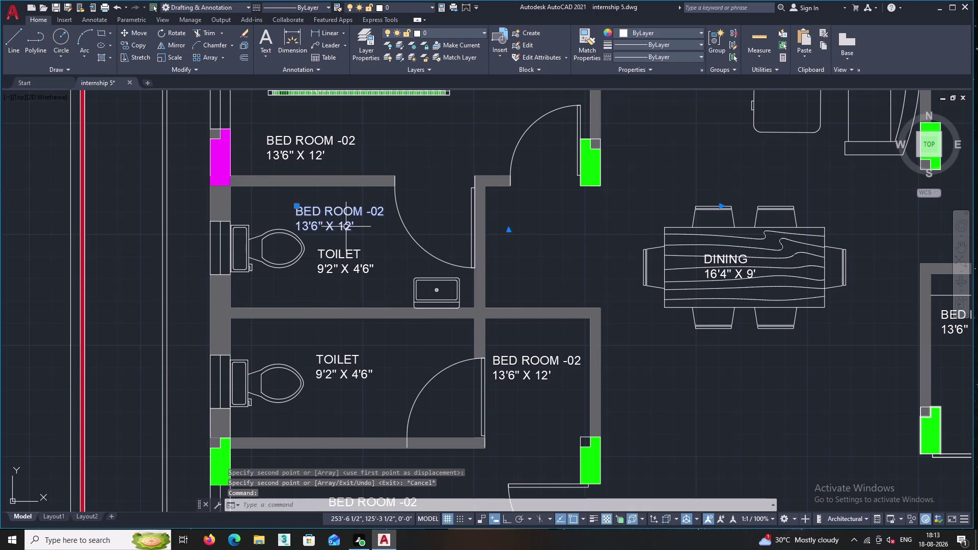
key(Delete)
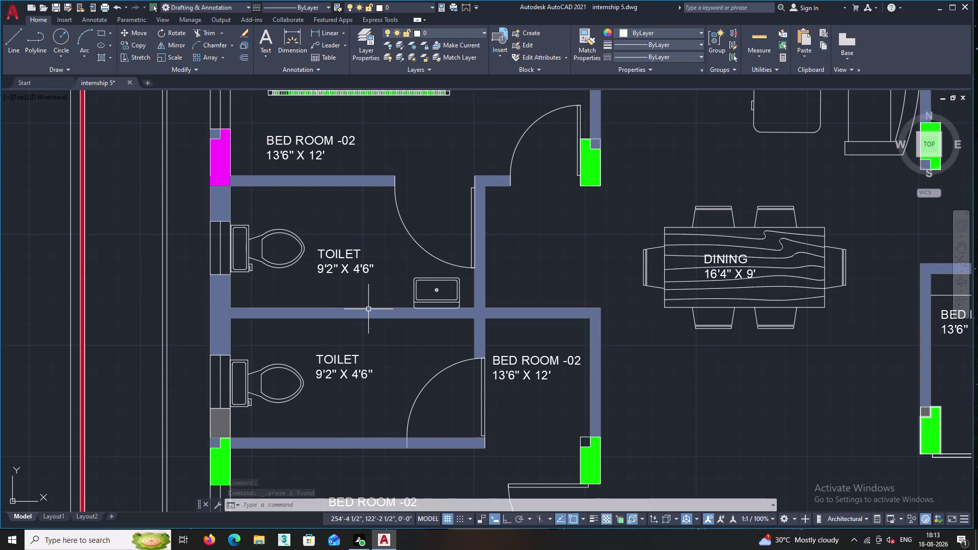
click(542, 389)
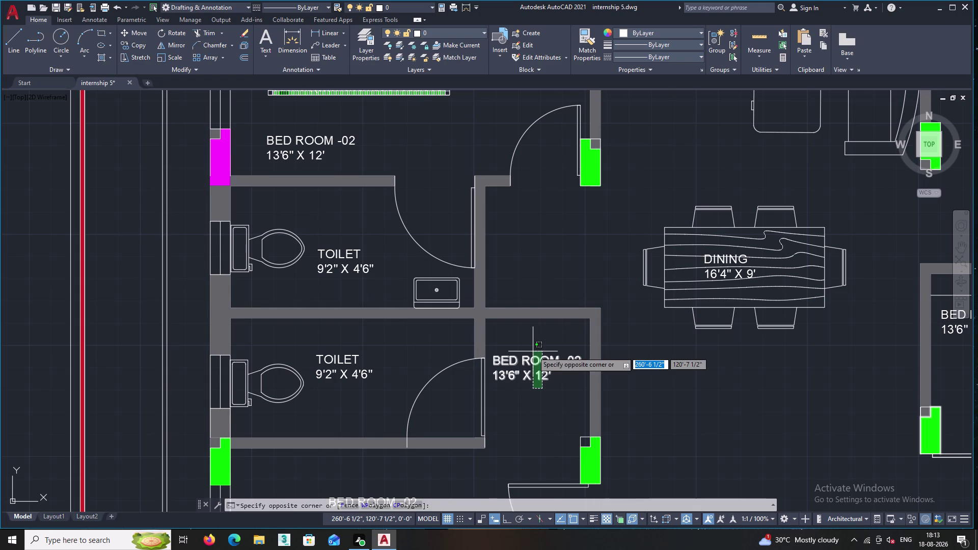
double_click(533, 351)
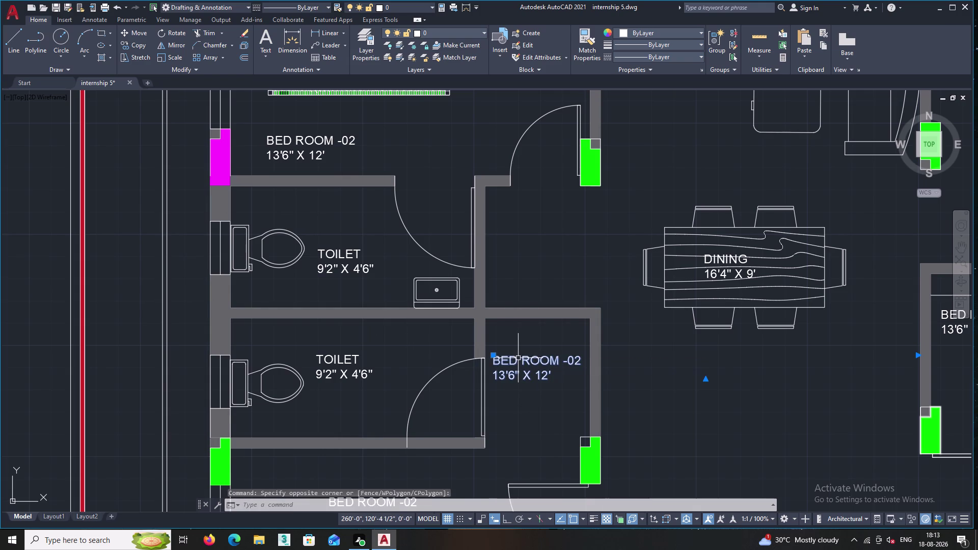
key(Delete)
Restore the small room's erased BED ROOM -02 label with undo and open it for editing.
click(351, 284)
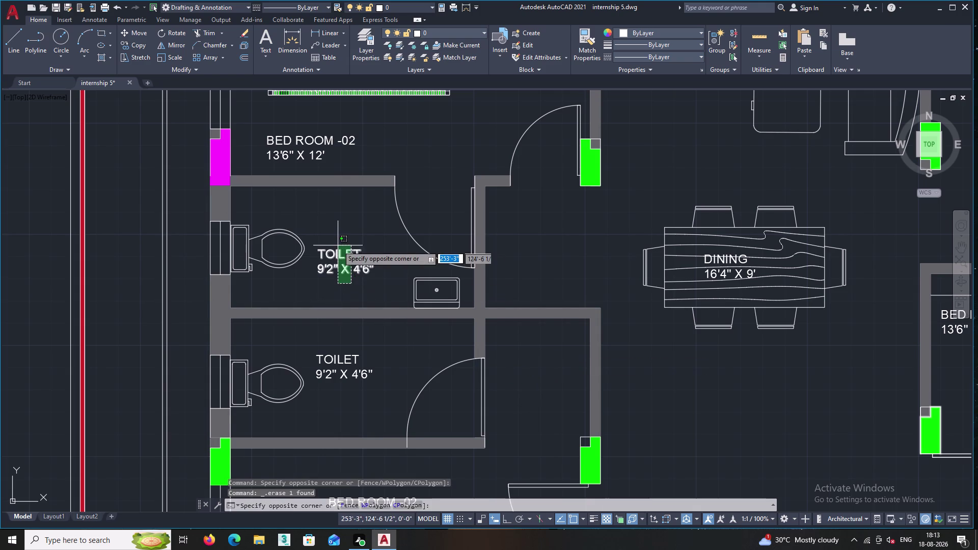
right_click(338, 246)
key(Escape)
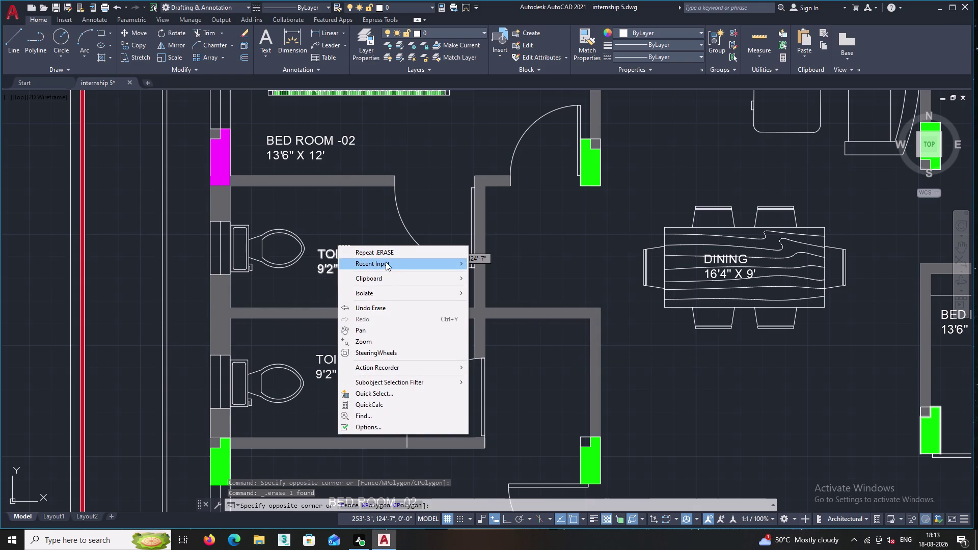
key(Escape)
key(Escape)
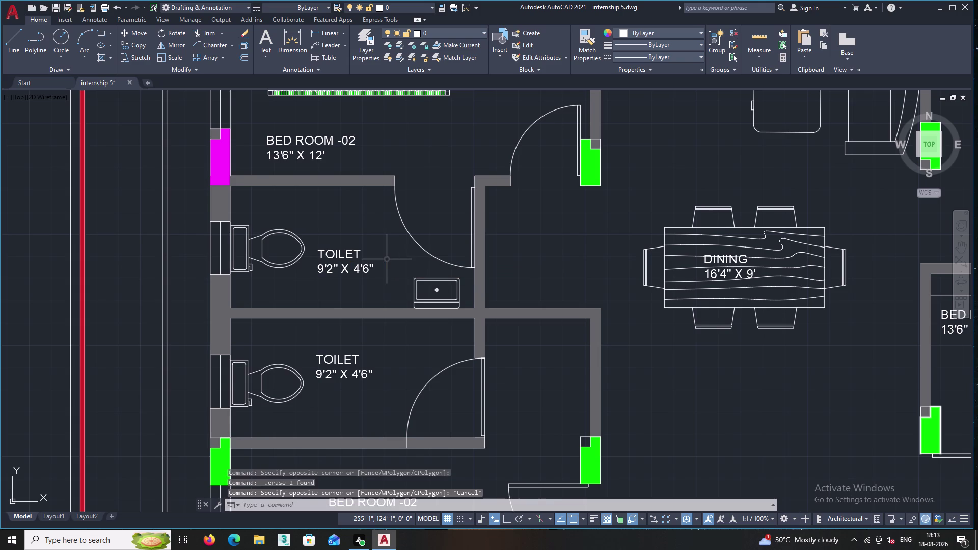
key(ctrl+z)
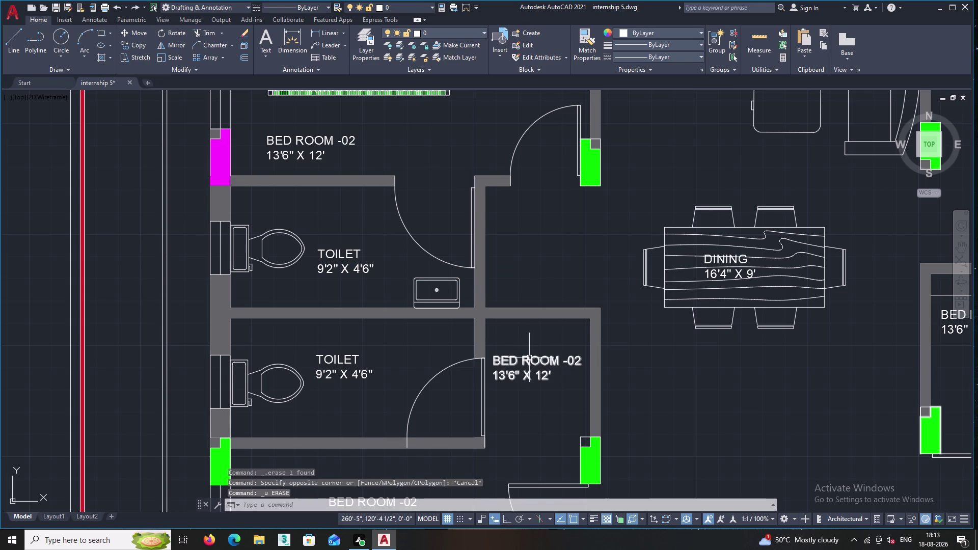
click(529, 358)
right_click(531, 327)
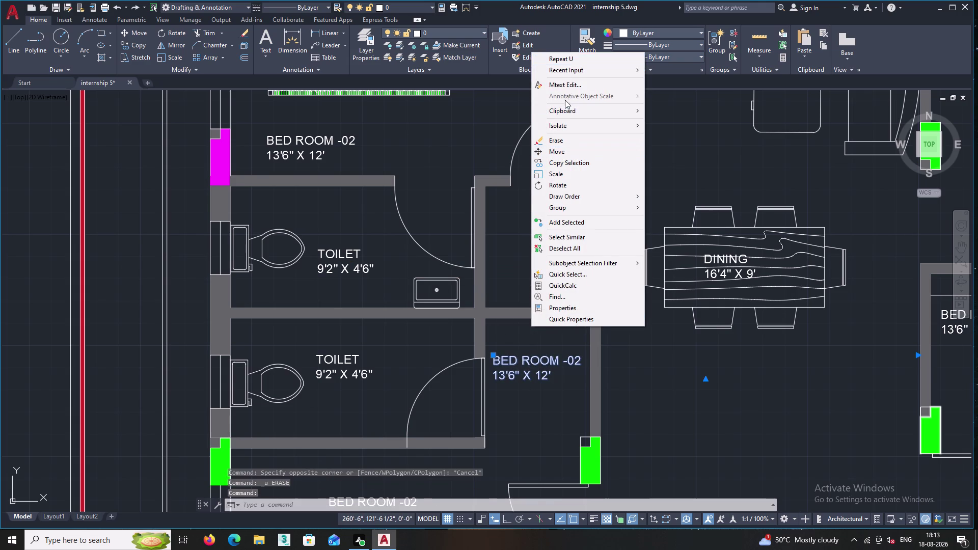
click(566, 86)
Replace the label text with DRESS and 4' X 4'6" on a second line.
click(557, 380)
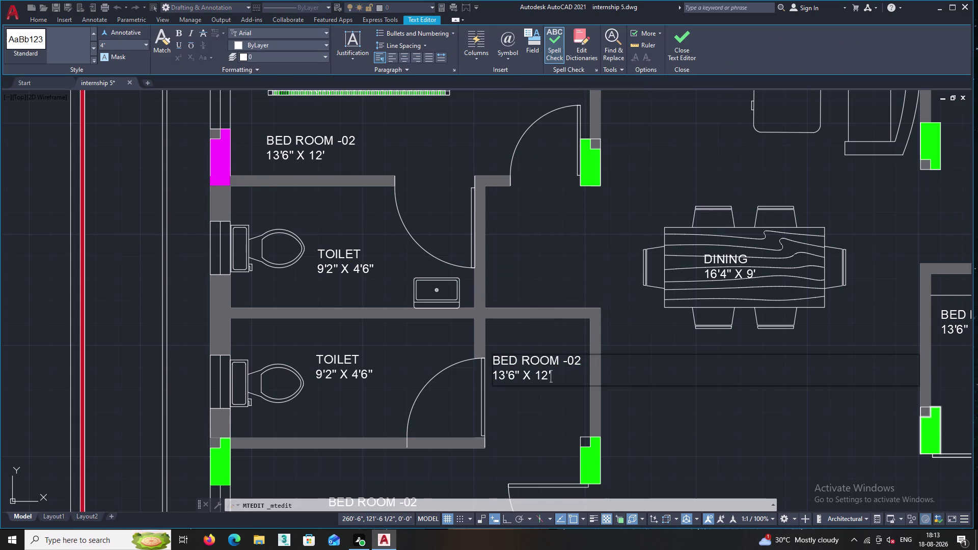
key(BackSpace)
key(BackSpace)
key(BackSpace)
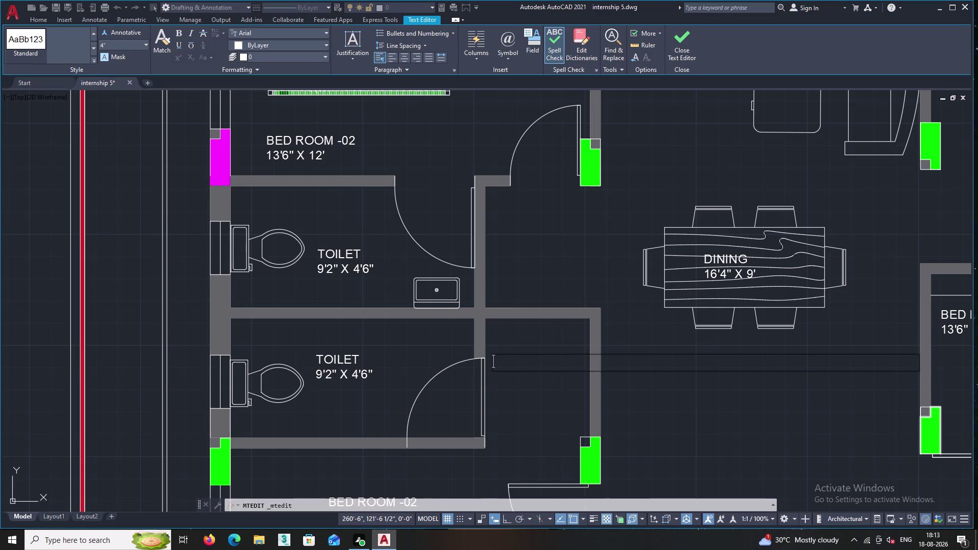
text(DRE)
text(SS)
key(Return)
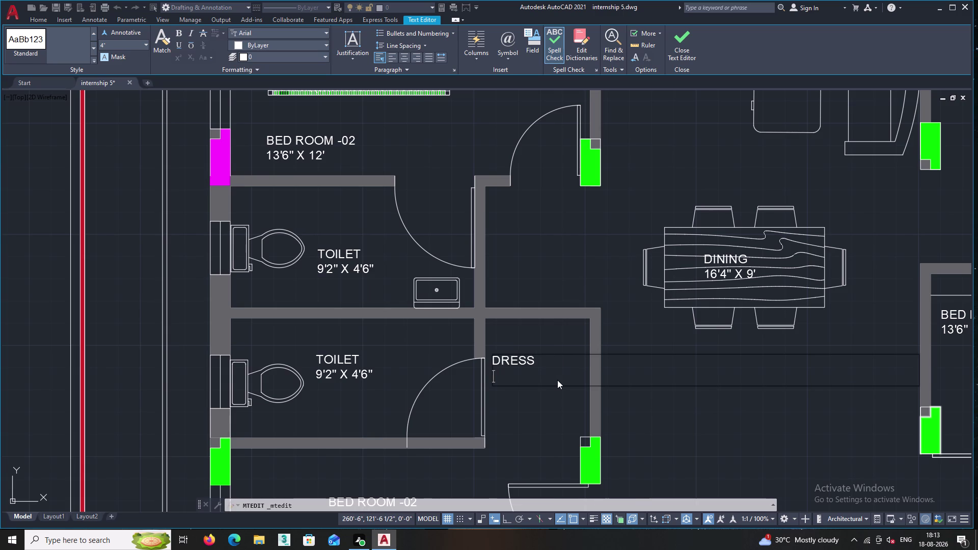
text(4)
text(')
key(space)
text(X)
key(space)
text(4'6)
text(")
click(548, 414)
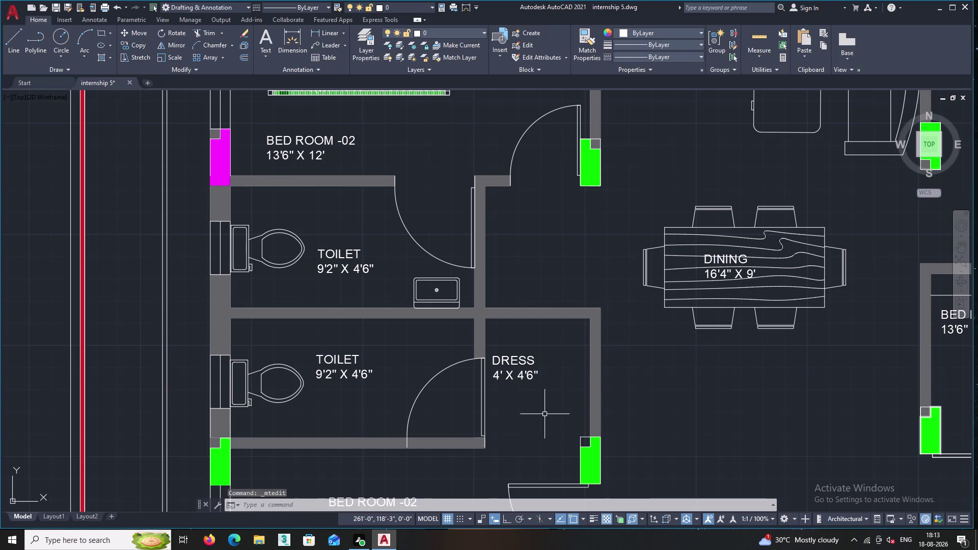
scroll(up, 3)
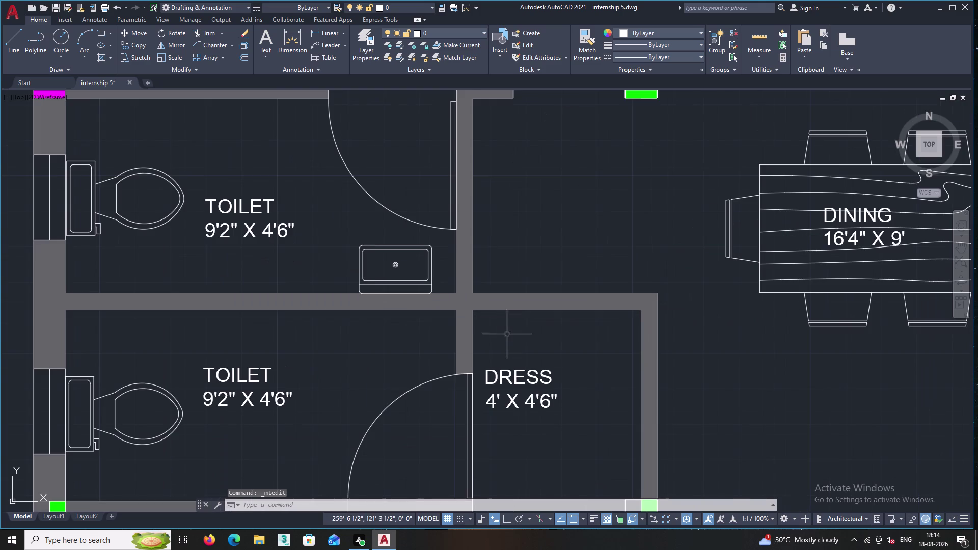
Draw a horizontal line across the top of the DRESS room, wall to wall.
click(16, 45)
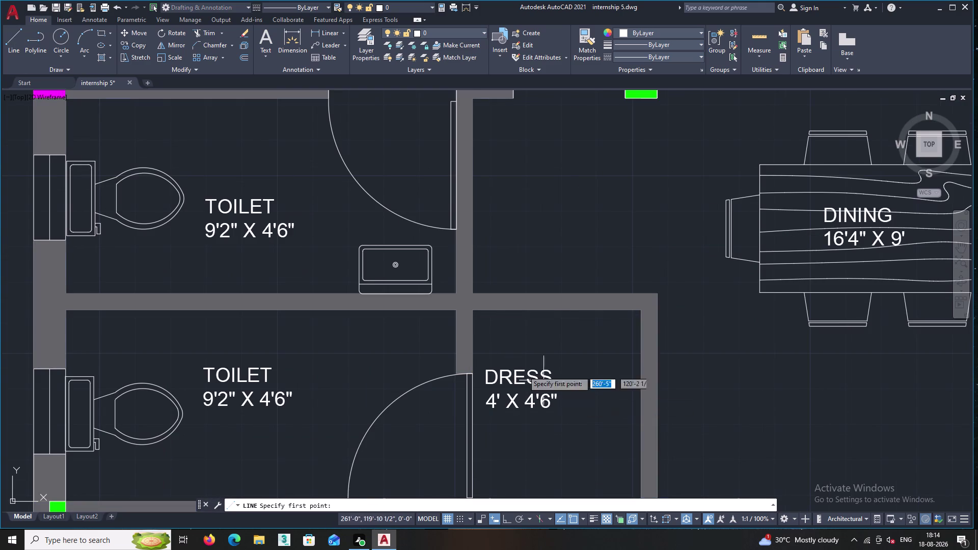
click(472, 354)
right_click(472, 354)
click(472, 354)
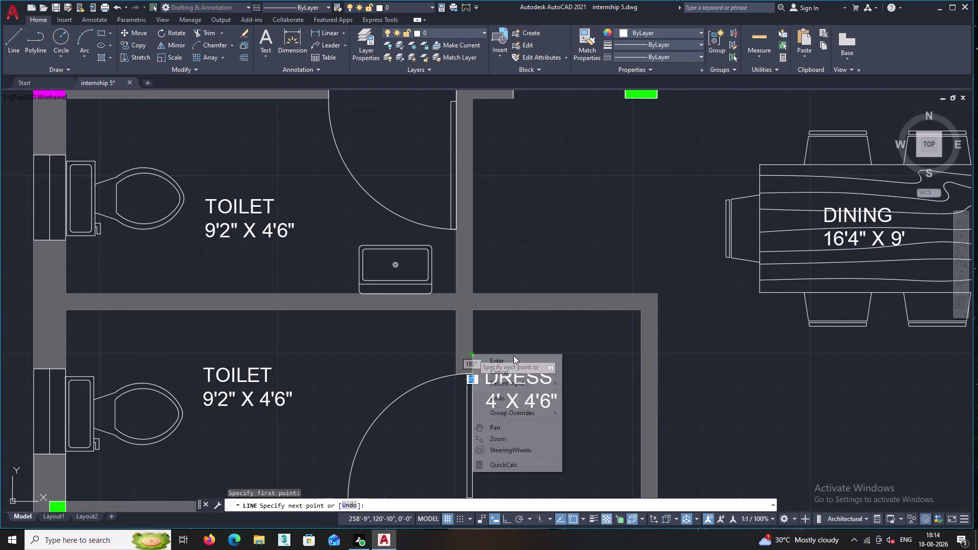
key(Escape)
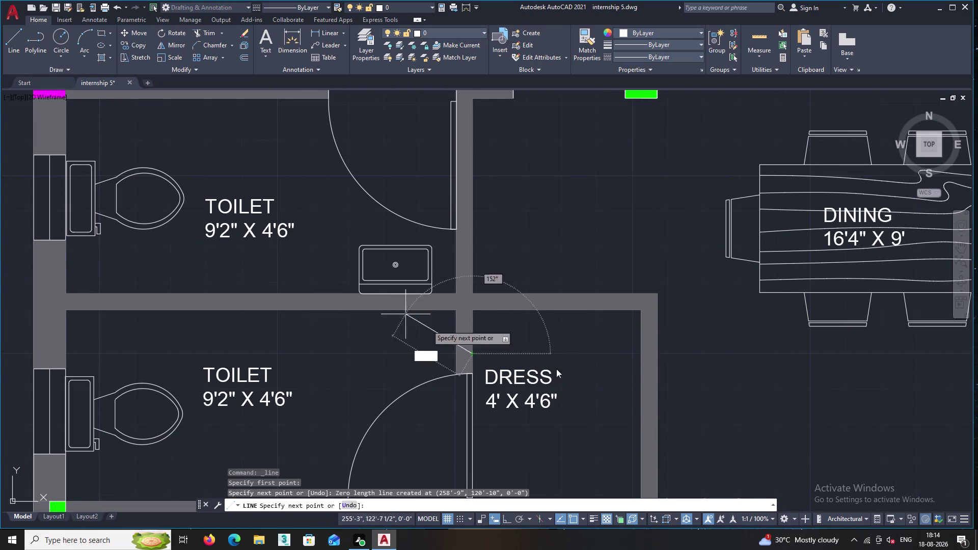
click(640, 355)
key(Return)
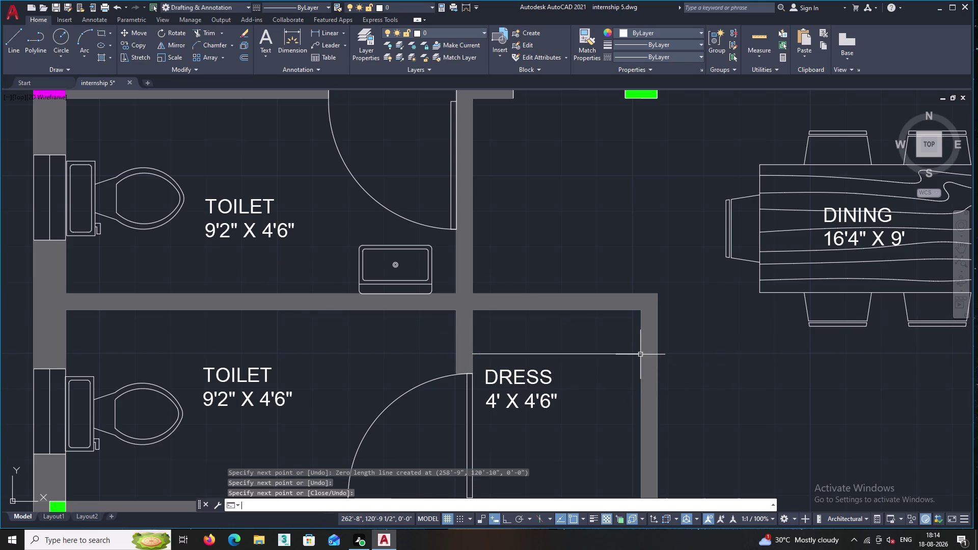
middle_drag(615, 399, 631, 376)
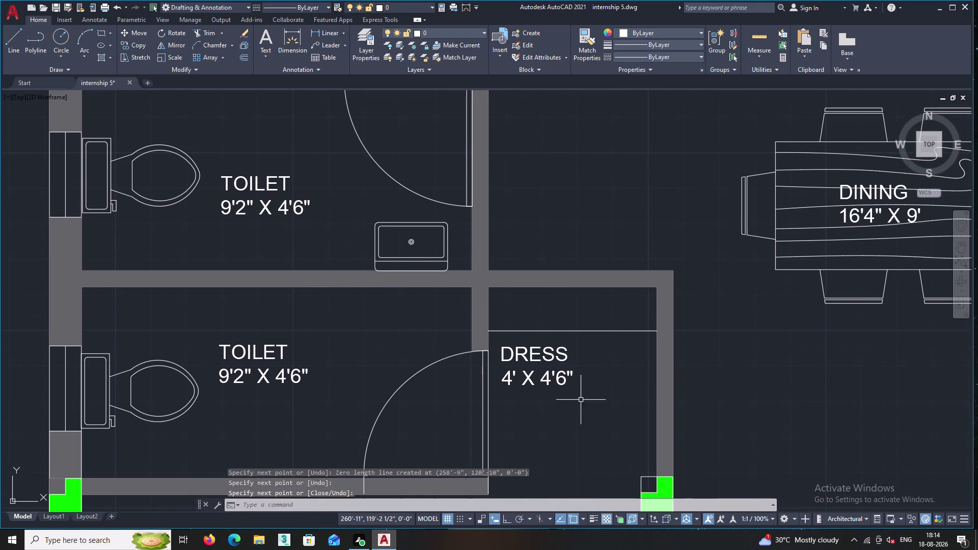
scroll(down, 3)
middle_drag(534, 443, 569, 371)
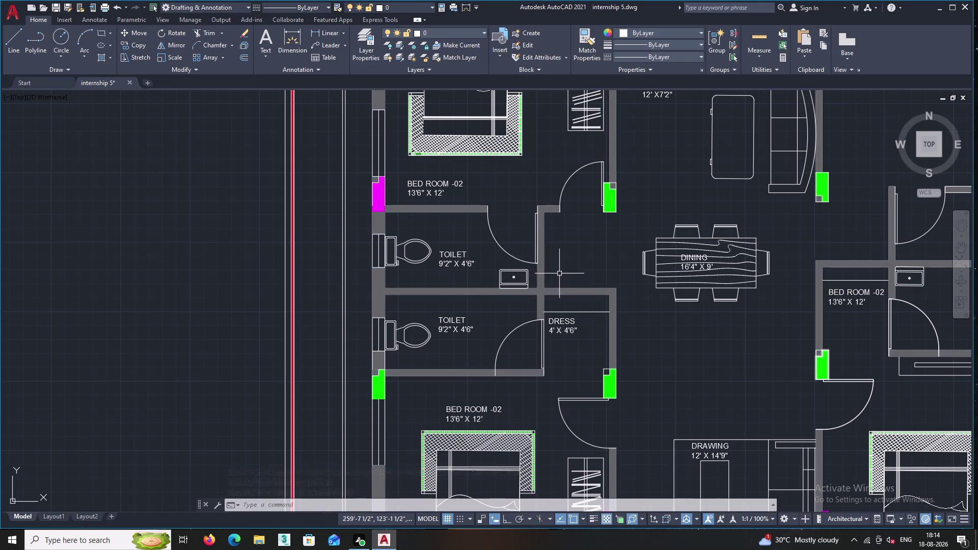
middle_drag(560, 279, 557, 320)
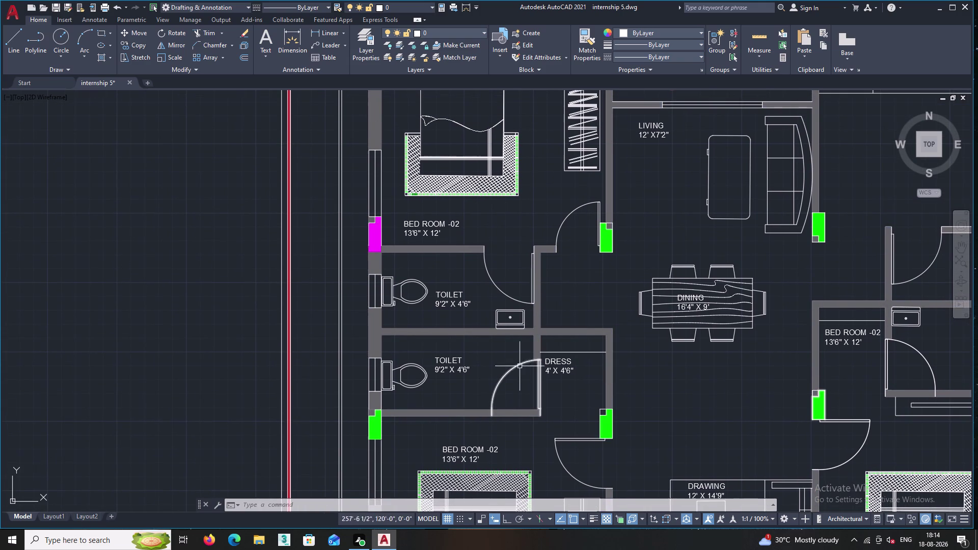
scroll(down, 3)
scroll(up, 3)
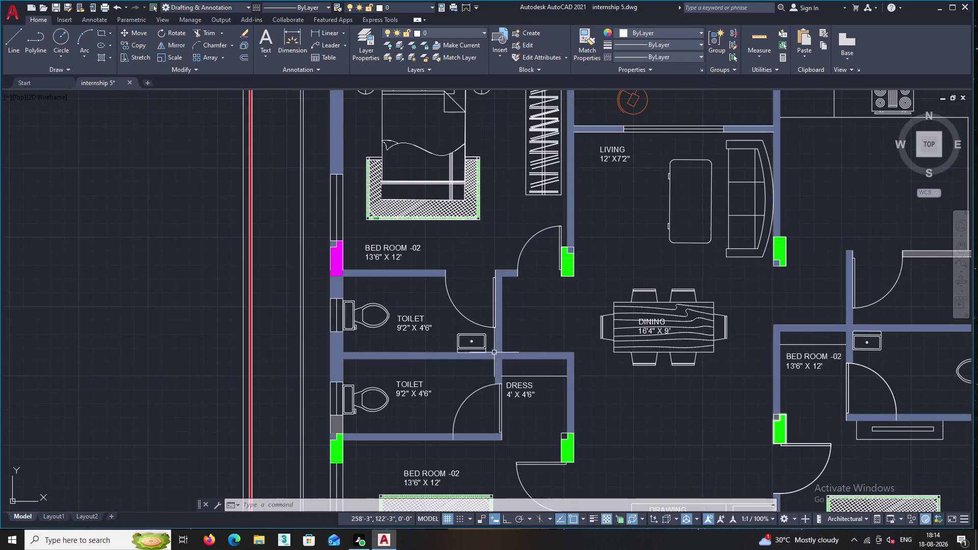
scroll(down, 3)
middle_drag(646, 383, 552, 268)
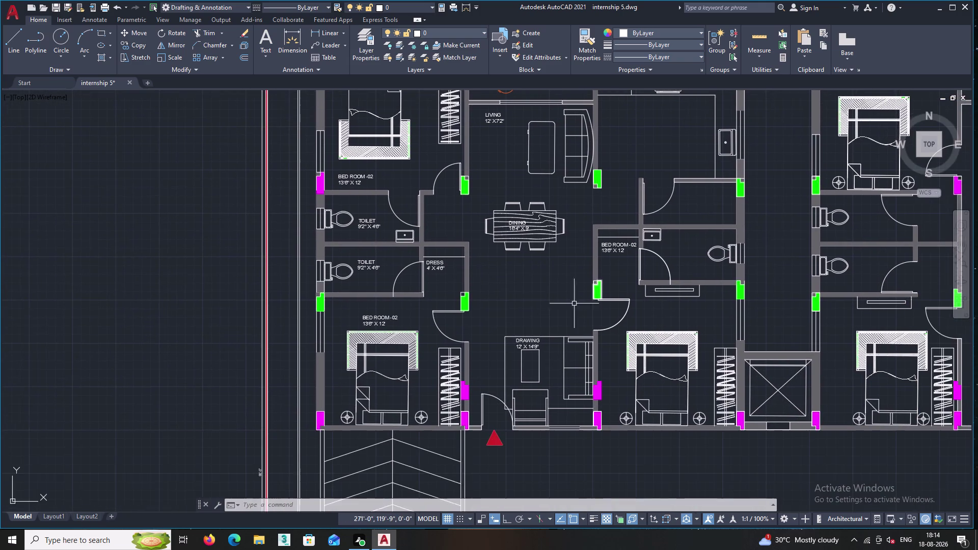
middle_drag(667, 381, 543, 226)
scroll(down, 3)
middle_drag(682, 392, 648, 287)
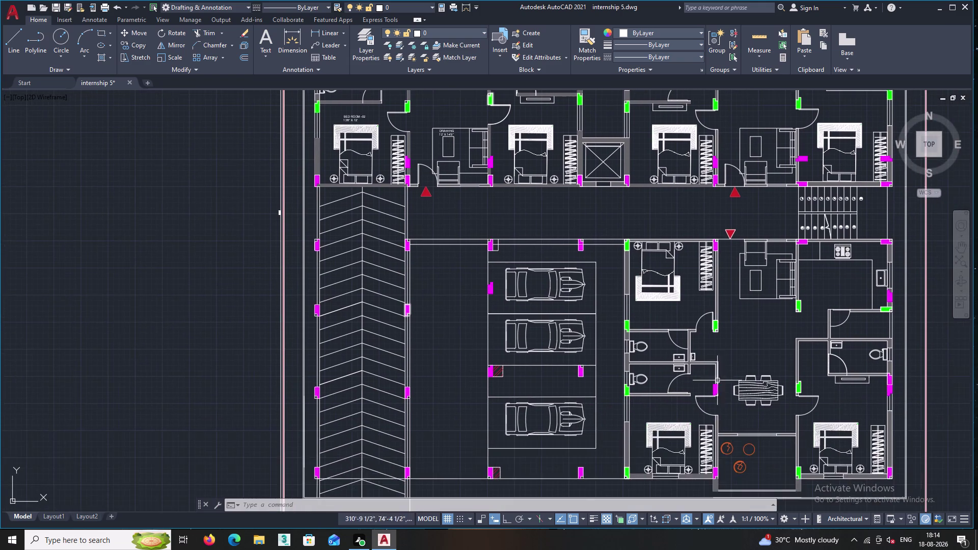
scroll(up, 3)
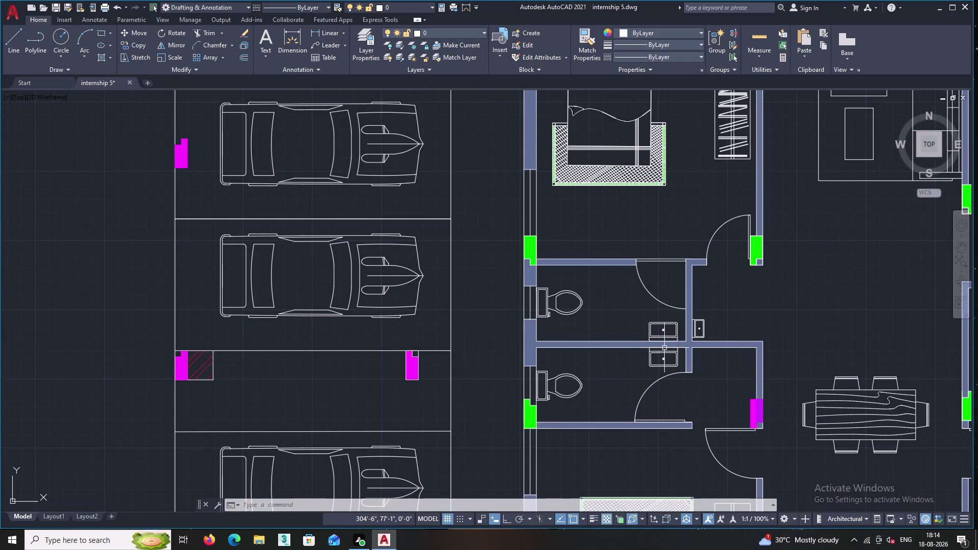
Copy the washbasin and place one copy in the lower toilet.
click(667, 354)
right_click(666, 355)
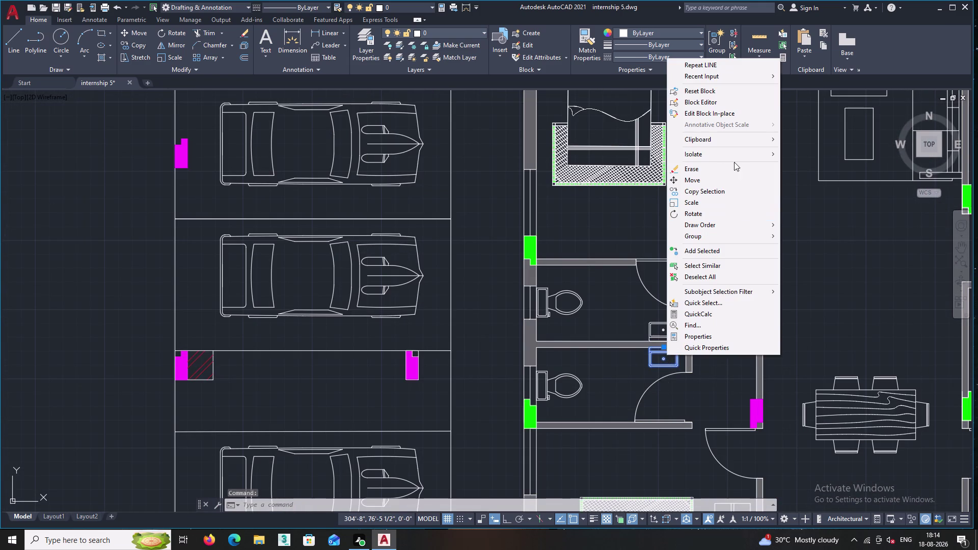
click(715, 191)
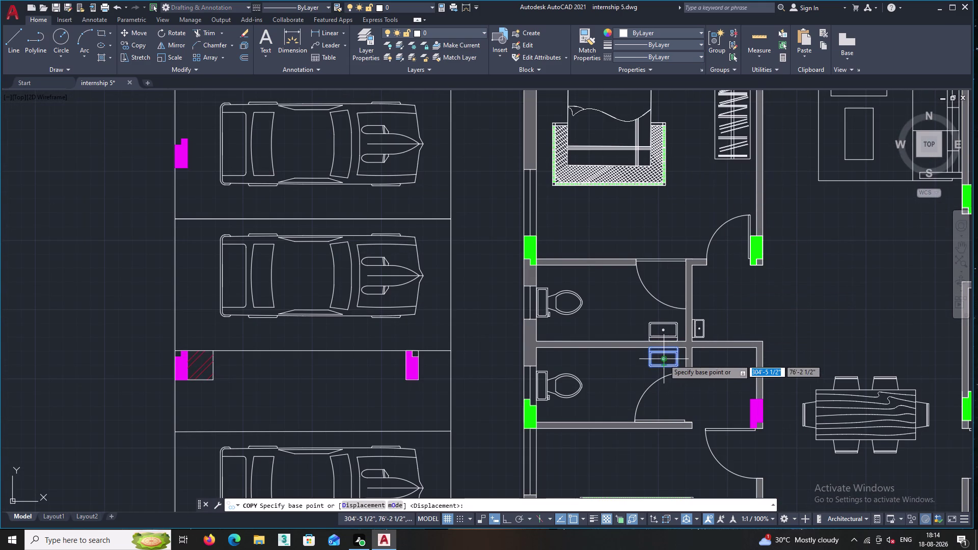
click(663, 359)
middle_drag(573, 344, 921, 517)
scroll(up, 3)
scroll(down, 3)
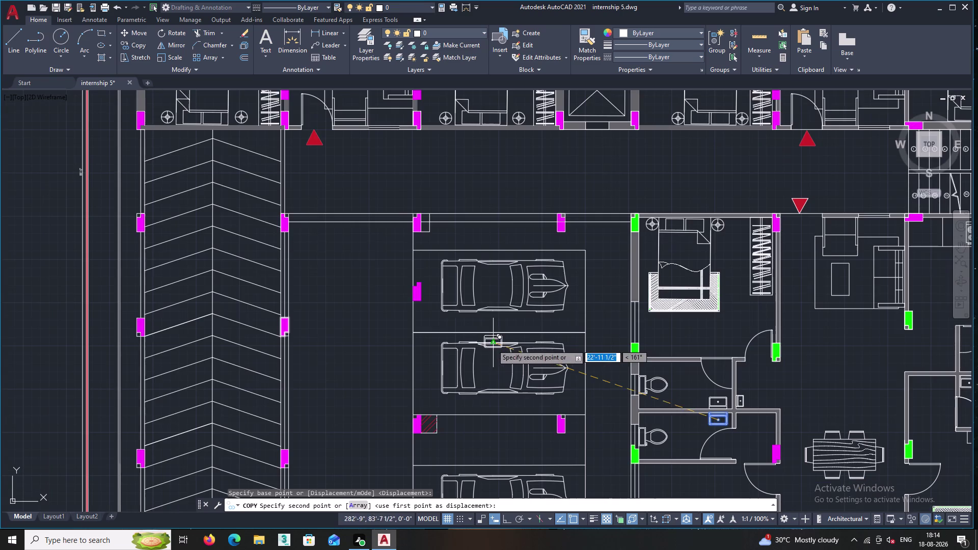
middle_drag(270, 221, 582, 420)
scroll(down, 3)
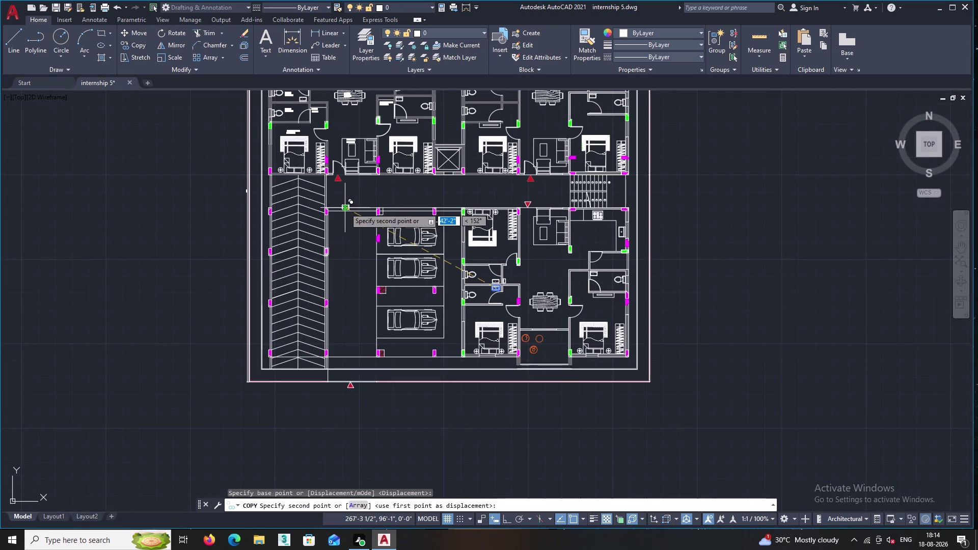
middle_drag(347, 213, 384, 314)
scroll(up, 3)
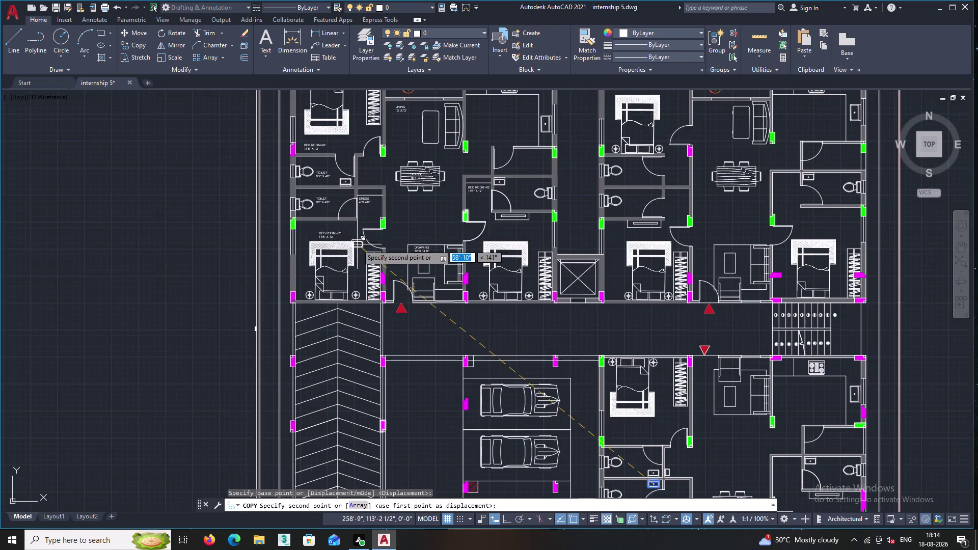
scroll(up, 3)
middle_drag(325, 213, 428, 422)
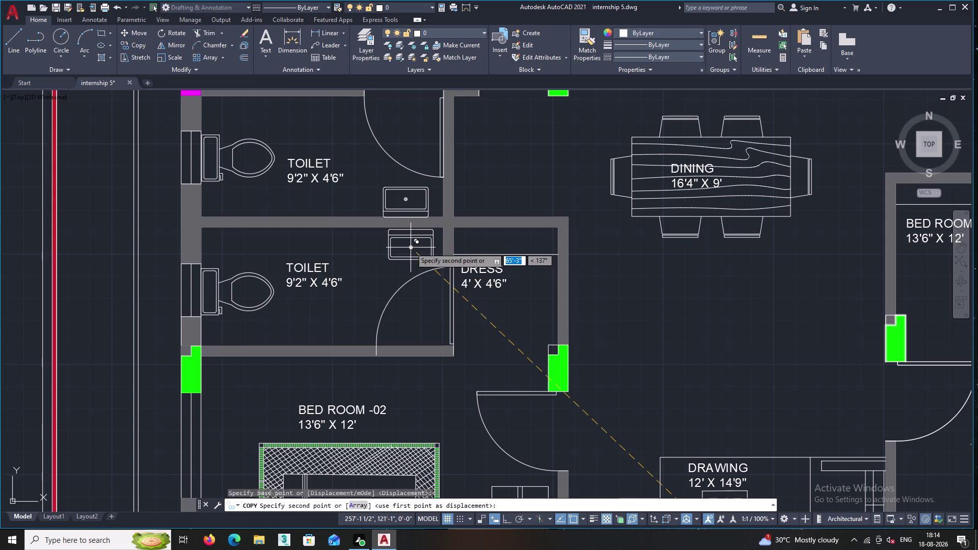
scroll(up, 3)
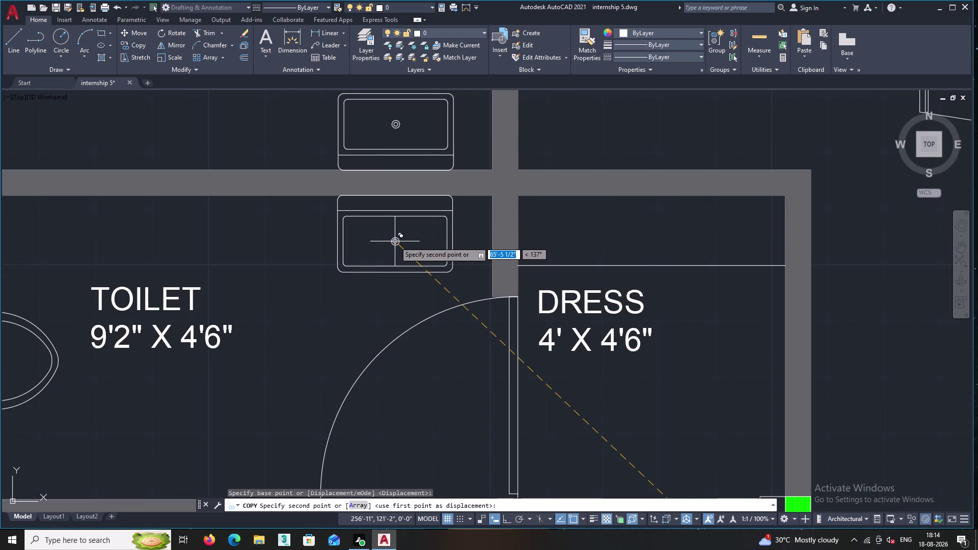
click(394, 241)
Place another washbasin copy in the DRESS area and end the copy command.
middle_drag(565, 167, 468, 291)
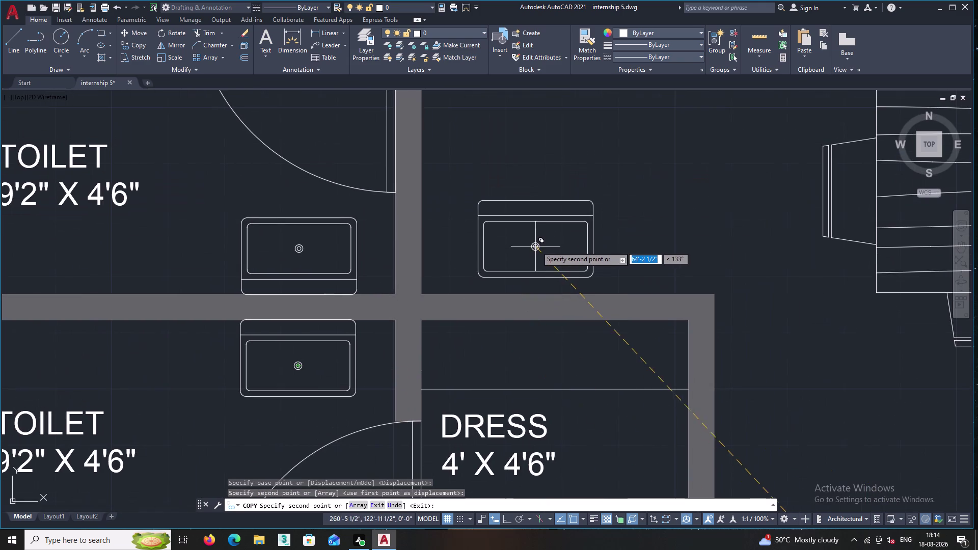
click(568, 249)
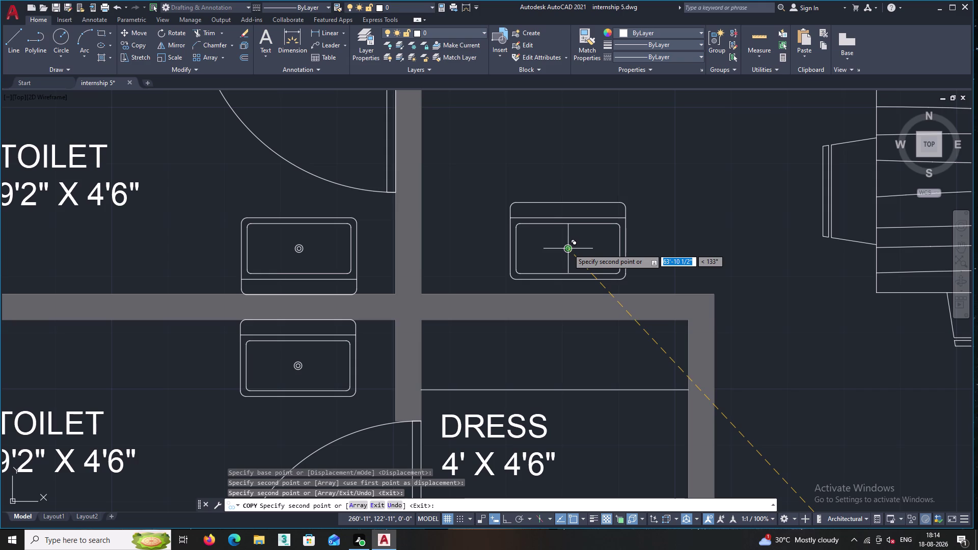
key(Escape)
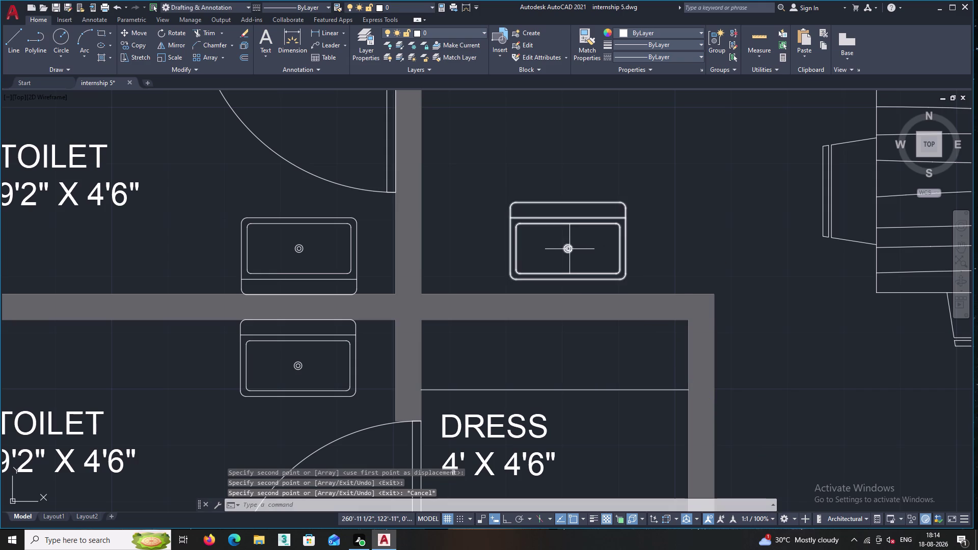
click(569, 250)
Rotate the copied washbasin upright, then undo that rotation.
right_click(570, 245)
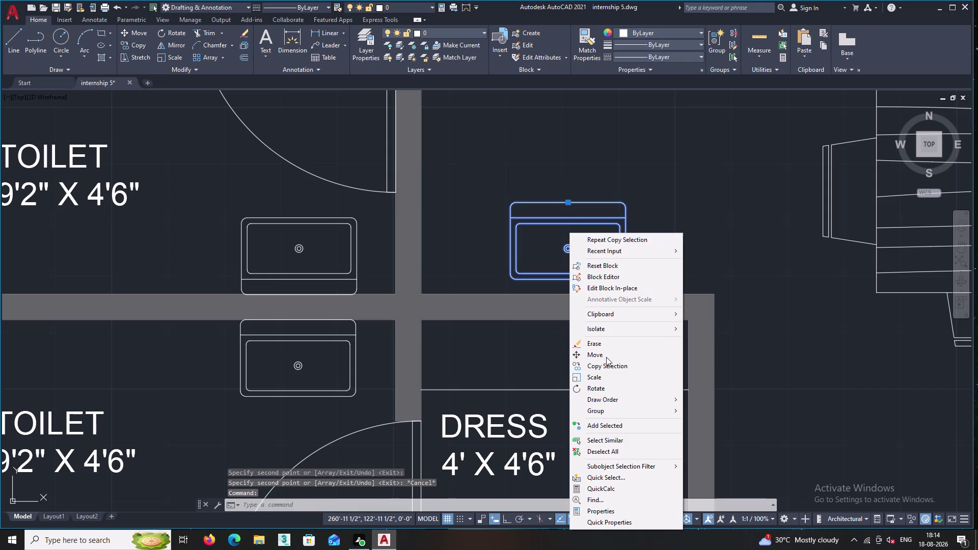
click(604, 387)
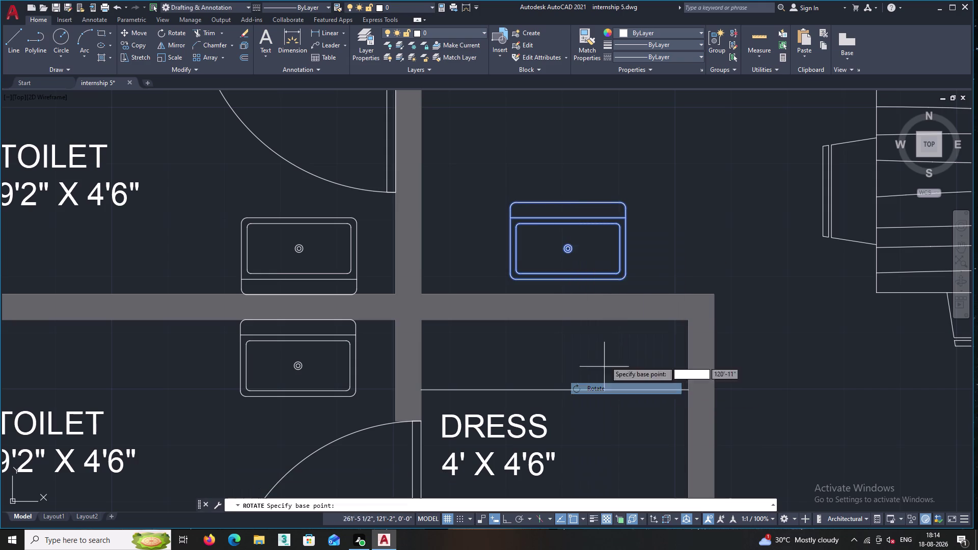
double_click(568, 251)
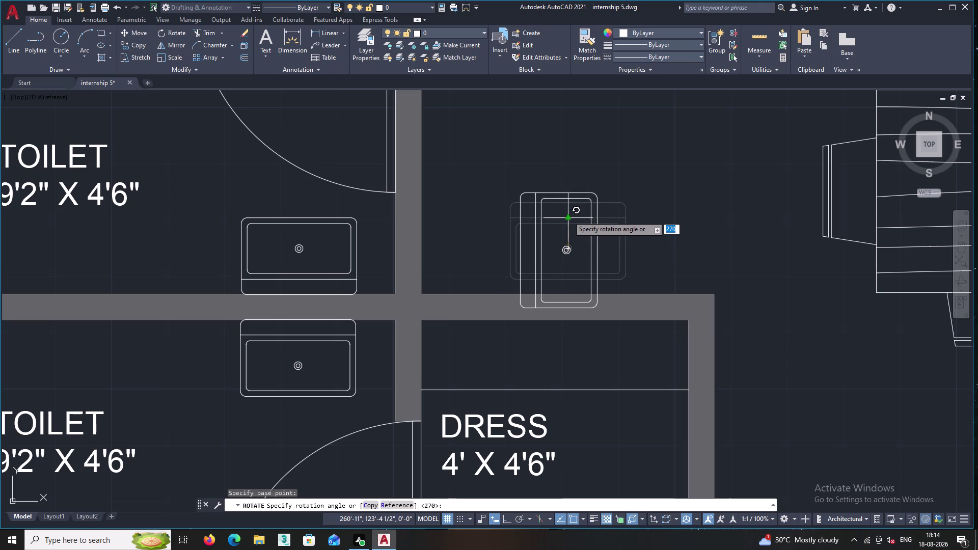
click(568, 215)
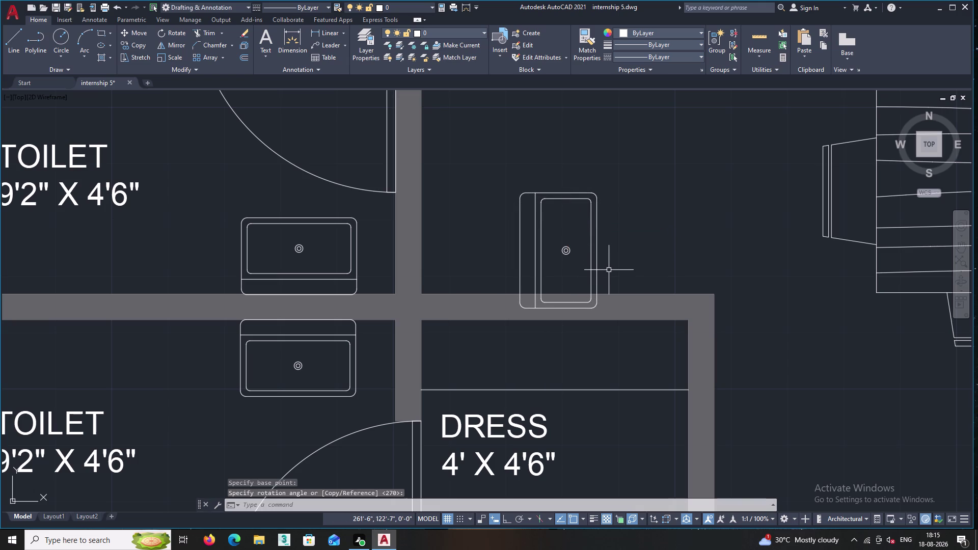
key(ctrl+z)
With Ortho on, rotate the washbasin 270° about its middle so it stands upright.
click(591, 269)
click(567, 215)
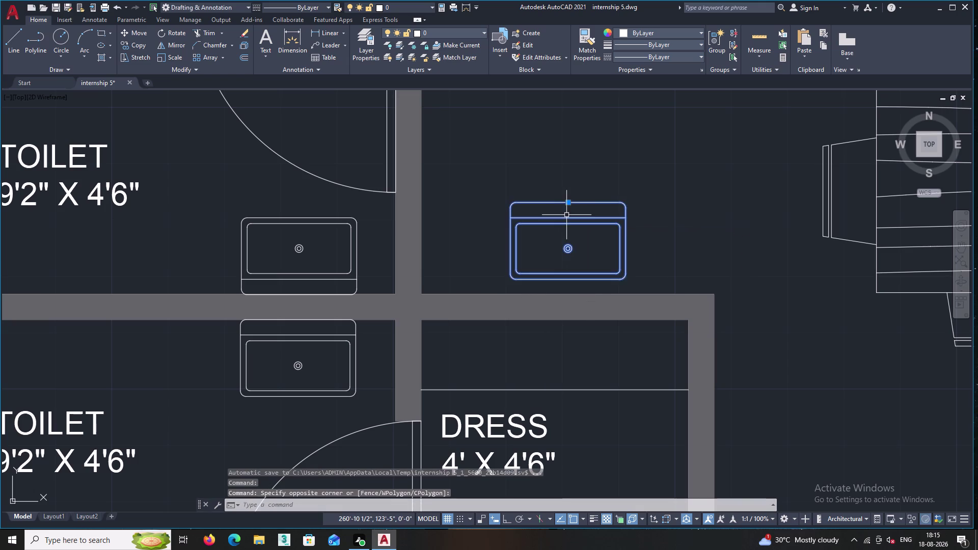
right_click(566, 215)
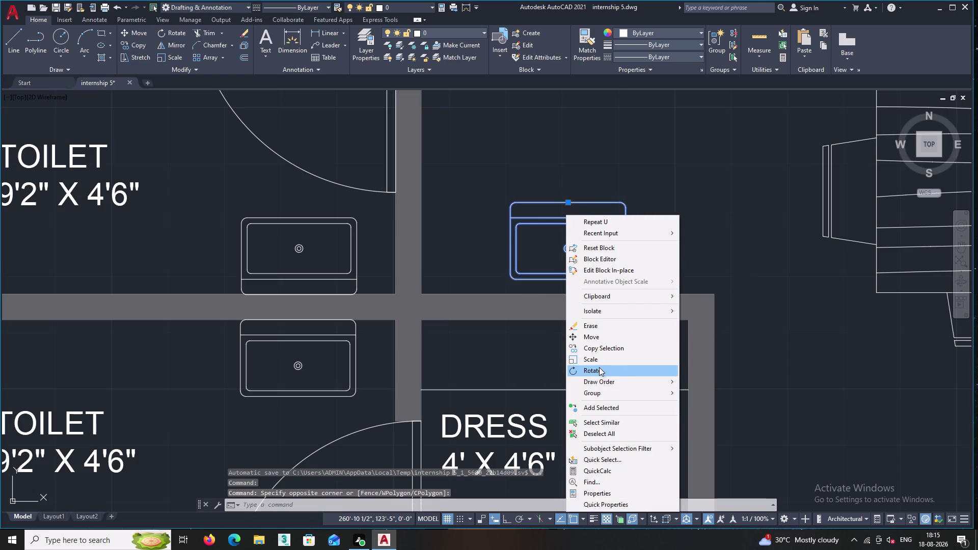
click(599, 370)
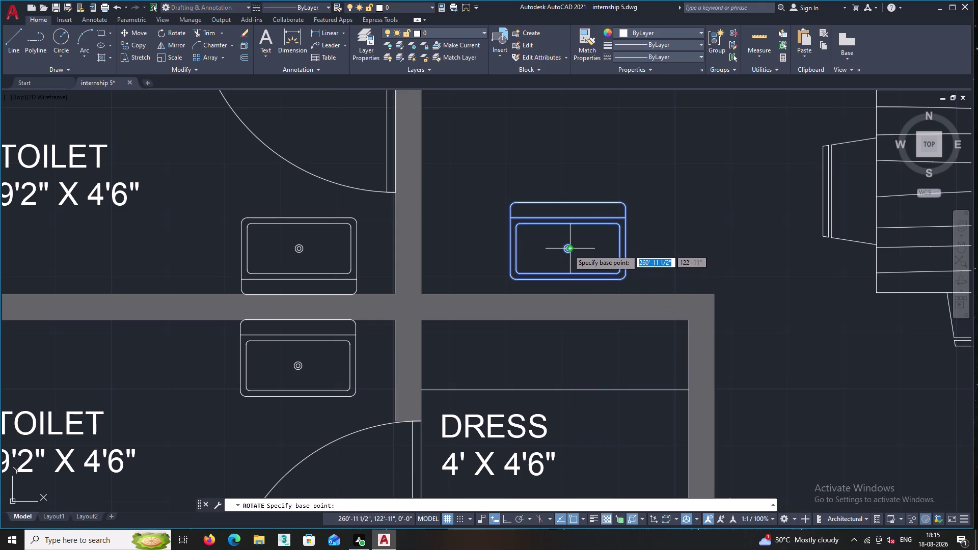
click(567, 250)
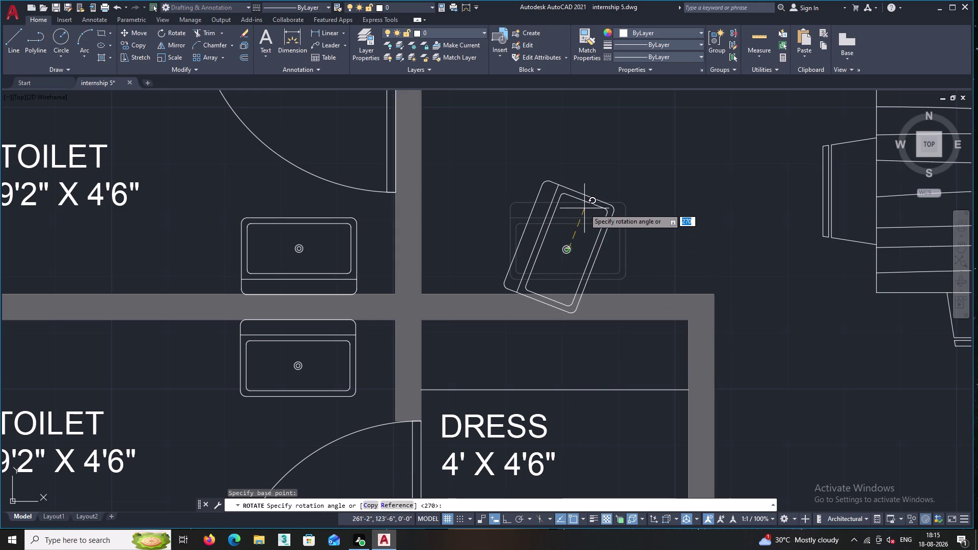
key(F8)
click(577, 194)
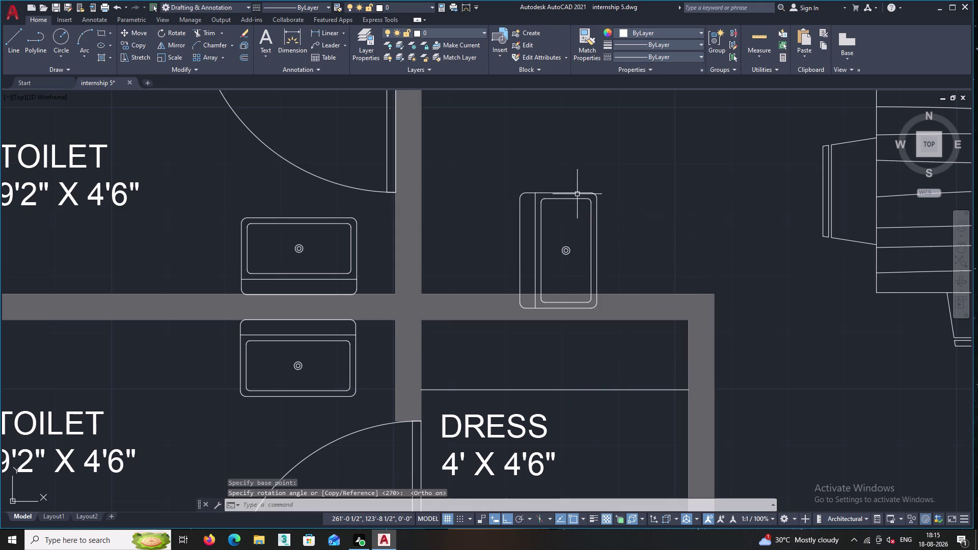
Move the rotated washbasin against the wall above the DRESS room.
click(628, 269)
click(541, 208)
right_click(542, 203)
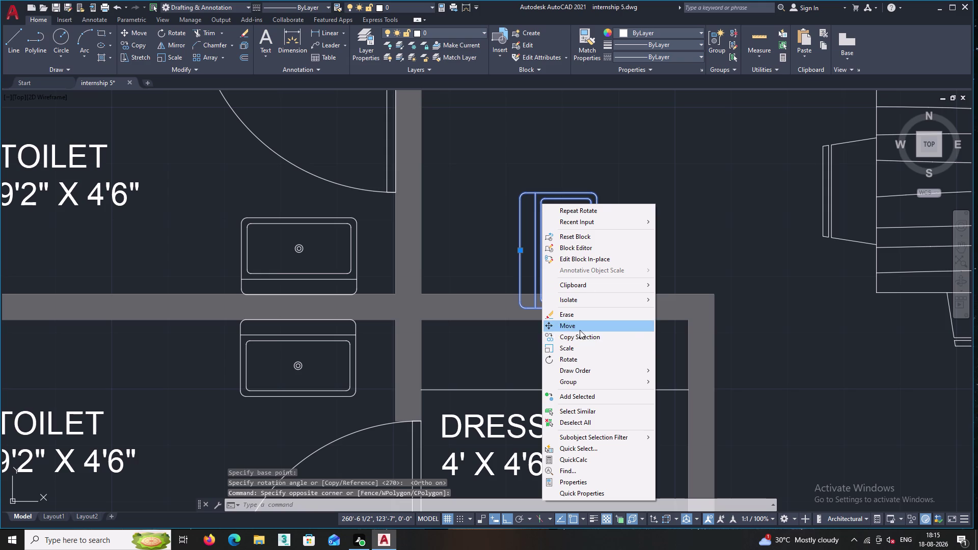
click(576, 328)
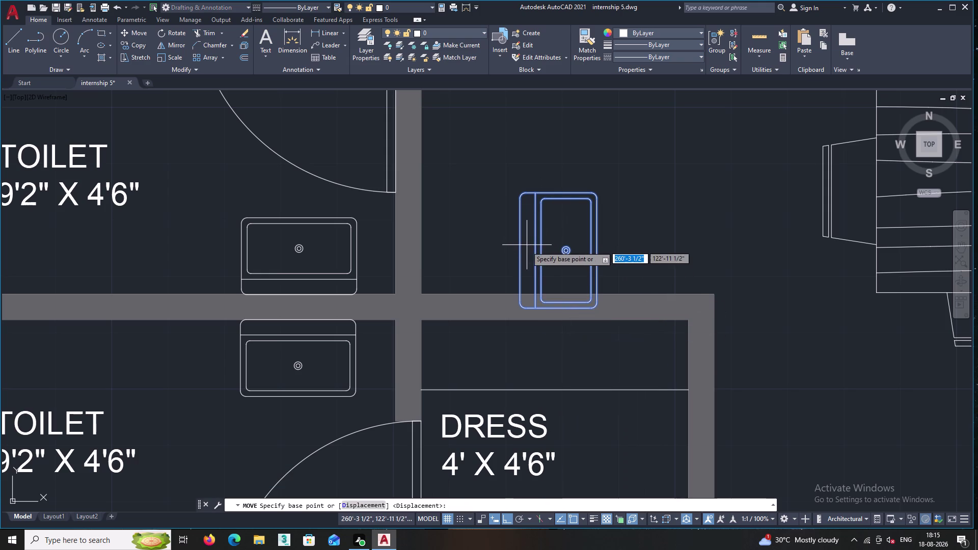
click(521, 253)
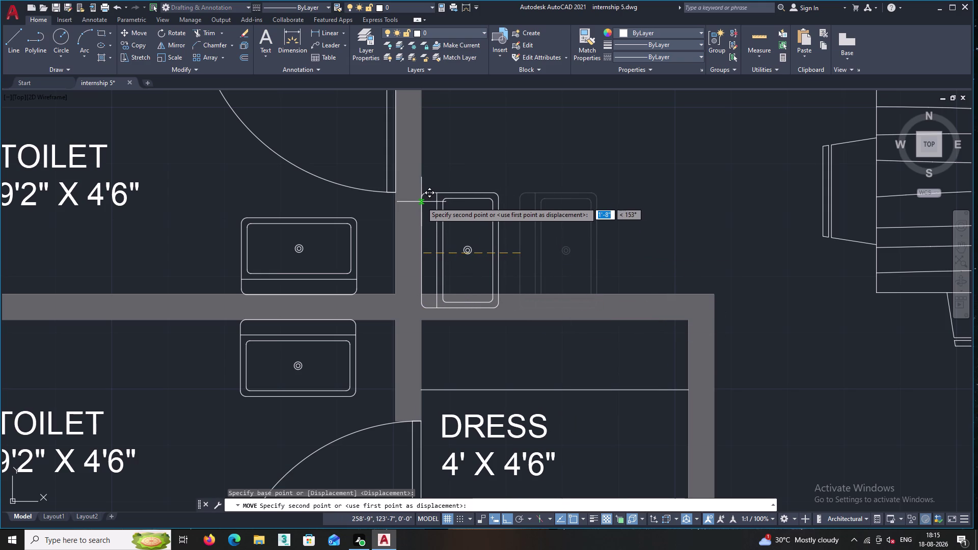
key(F8)
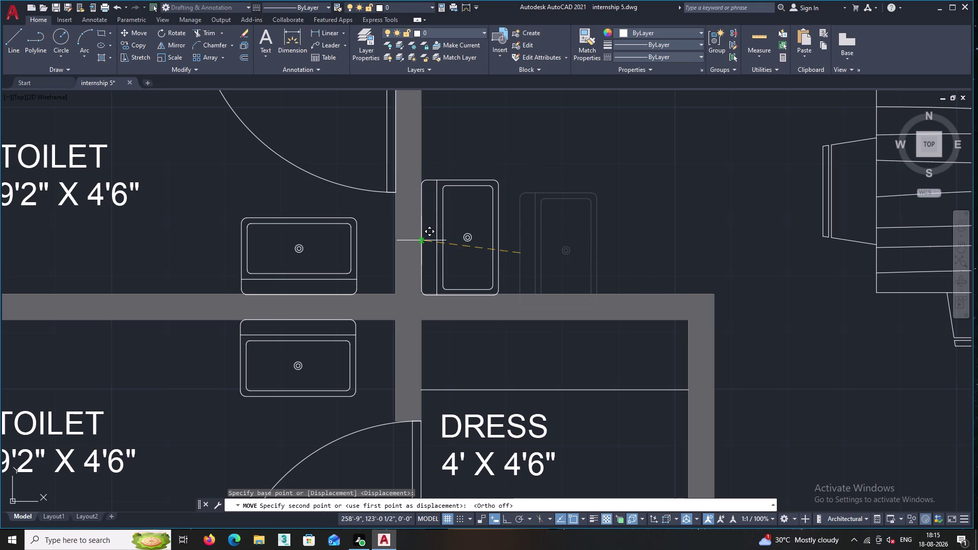
click(421, 236)
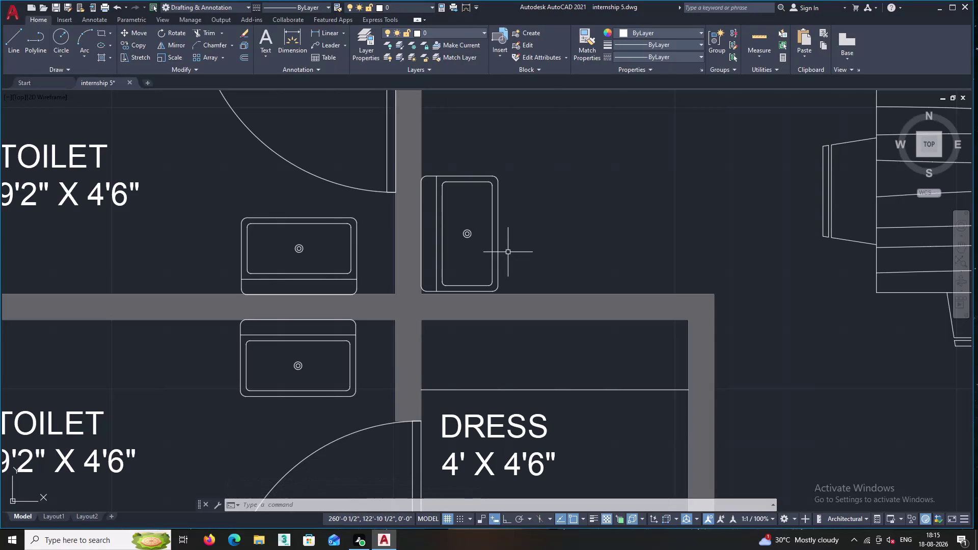
Erase the stray BED ROOM -02 label in the neighbouring unit's toilet room.
middle_drag(559, 342, 524, 259)
middle_drag(312, 310, 411, 250)
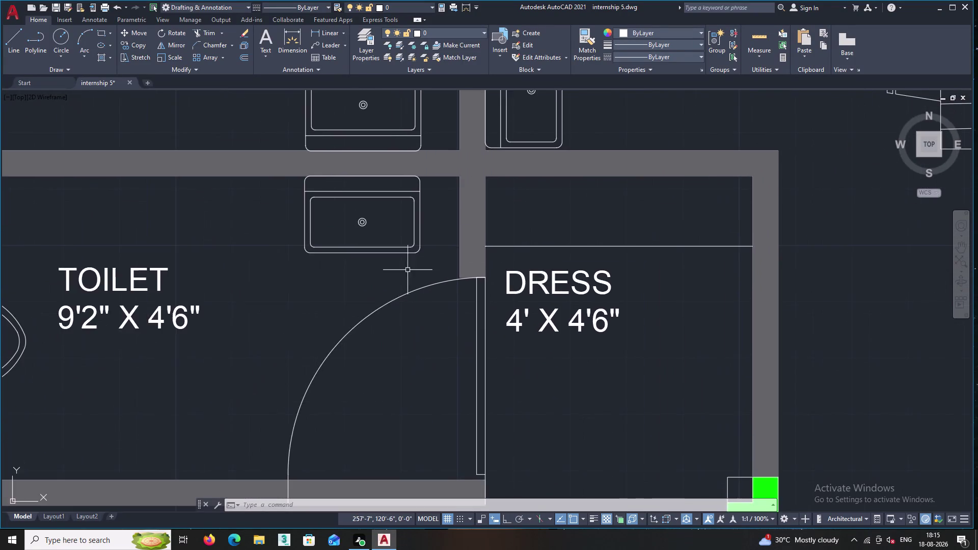
scroll(down, 3)
middle_drag(489, 311, 463, 320)
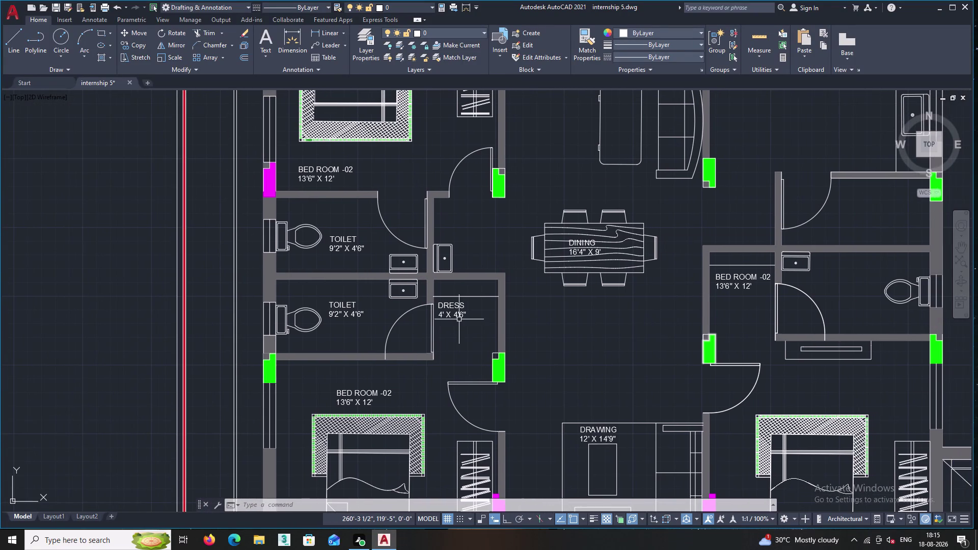
middle_drag(647, 352, 547, 284)
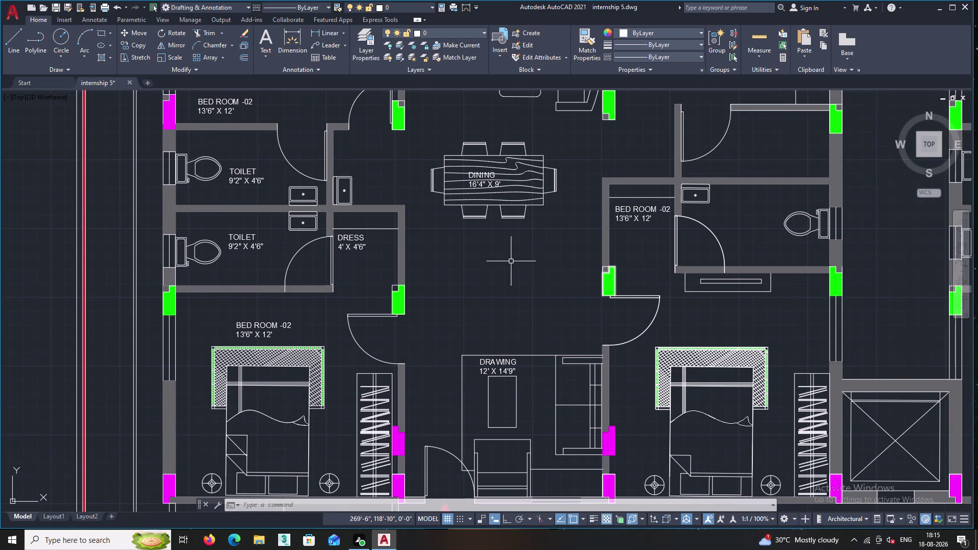
middle_drag(511, 261, 462, 264)
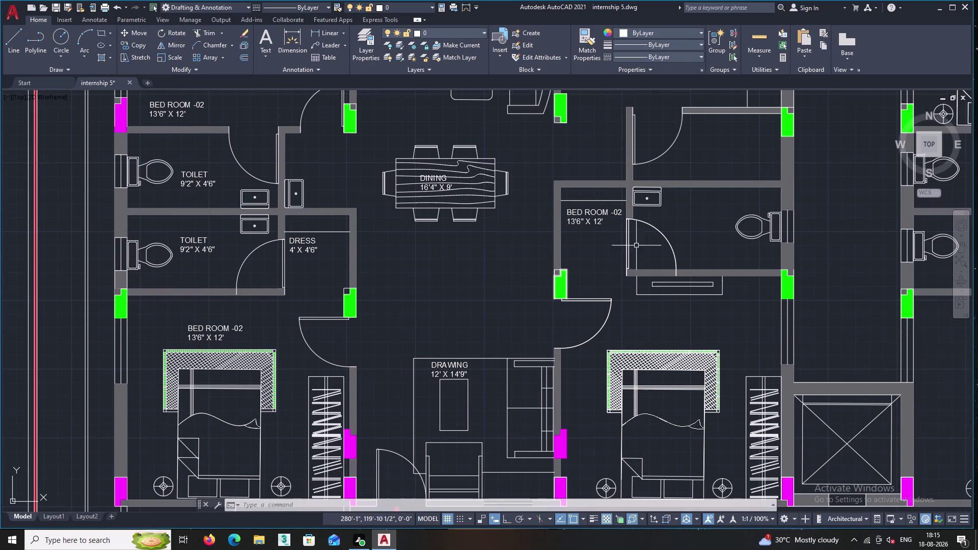
middle_drag(618, 234, 568, 278)
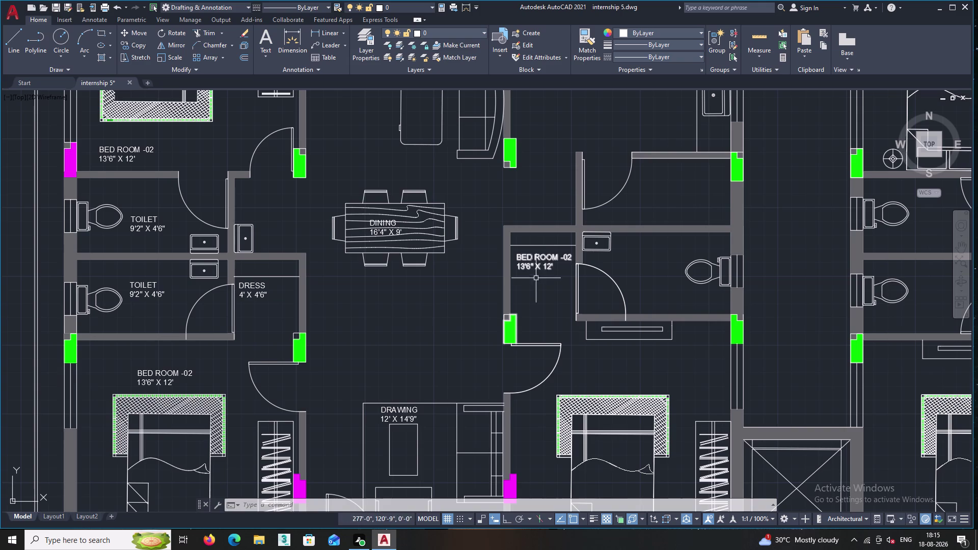
scroll(up, 3)
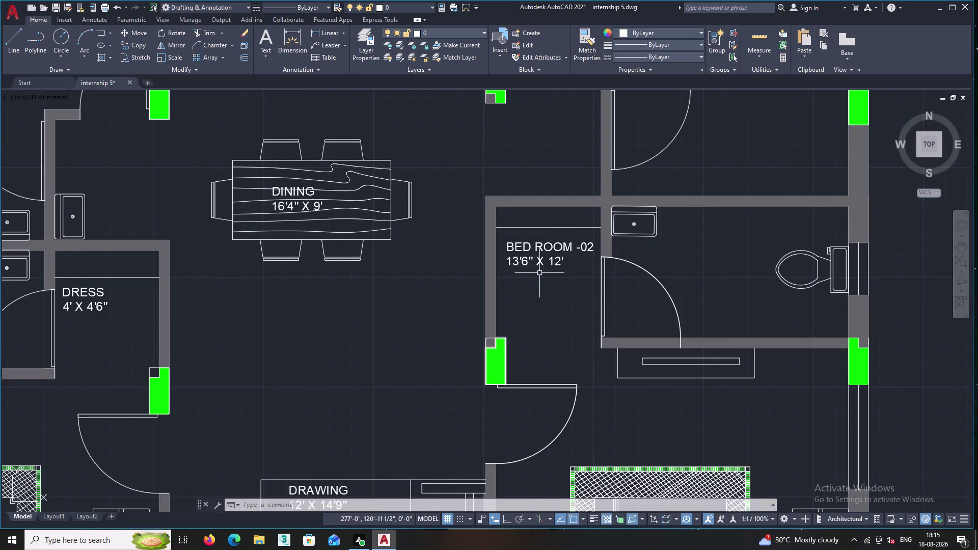
click(546, 271)
double_click(534, 235)
key(Delete)
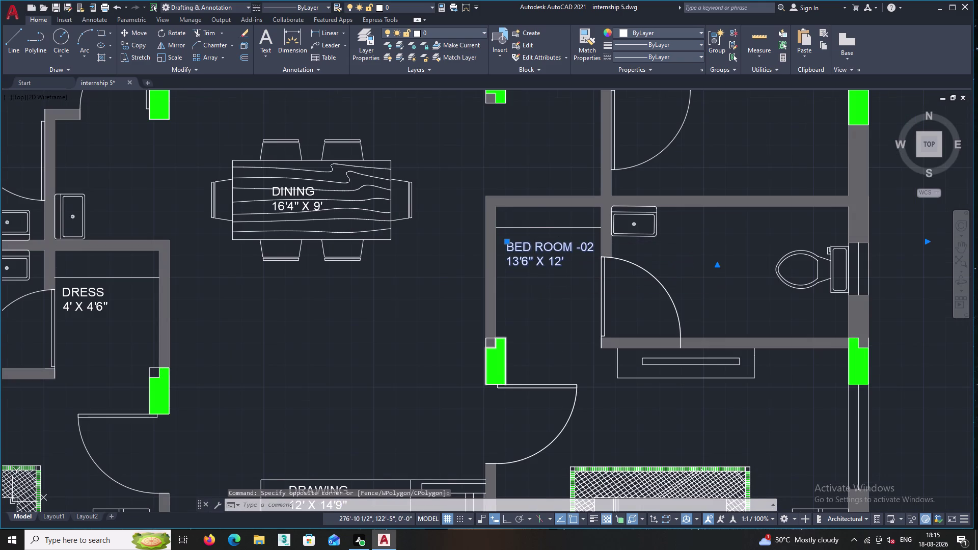
middle_drag(193, 340, 391, 330)
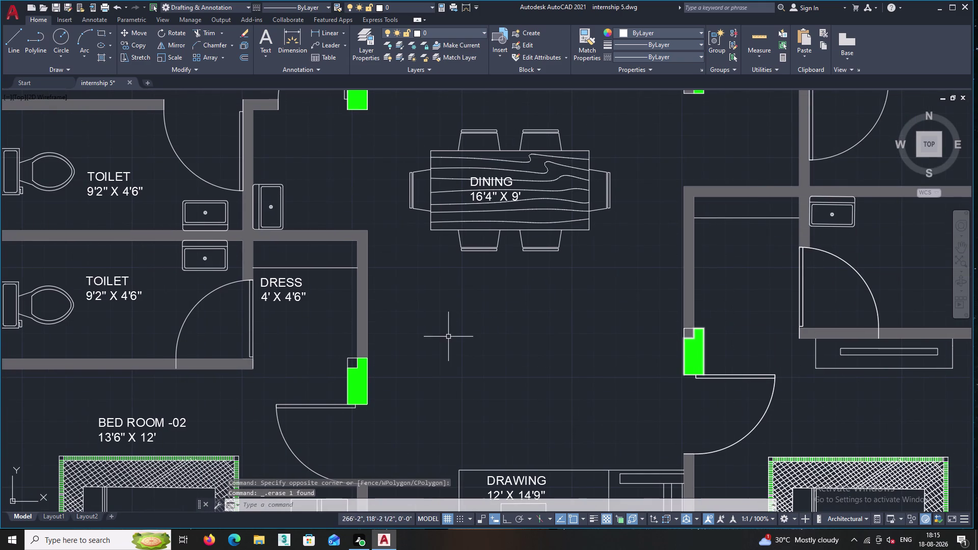
double_click(286, 313)
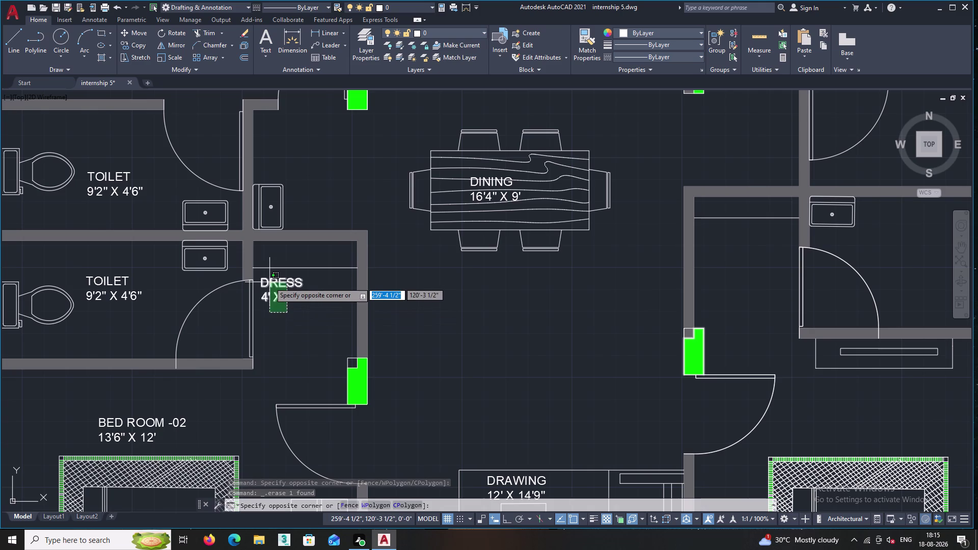
Open the DRESS label for editing several times, cancelling each attempt.
double_click(270, 282)
right_click(269, 282)
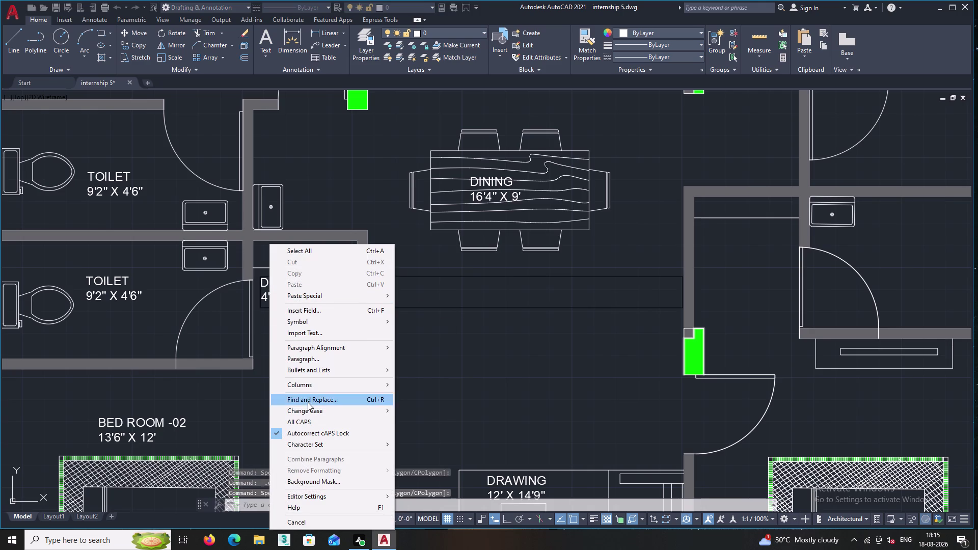
key(Escape)
key(Escape)
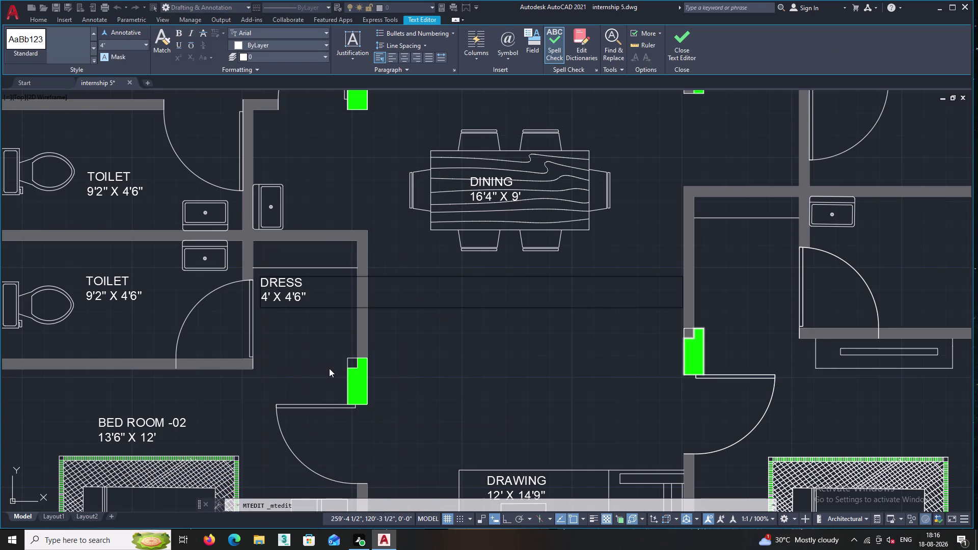
key(Escape)
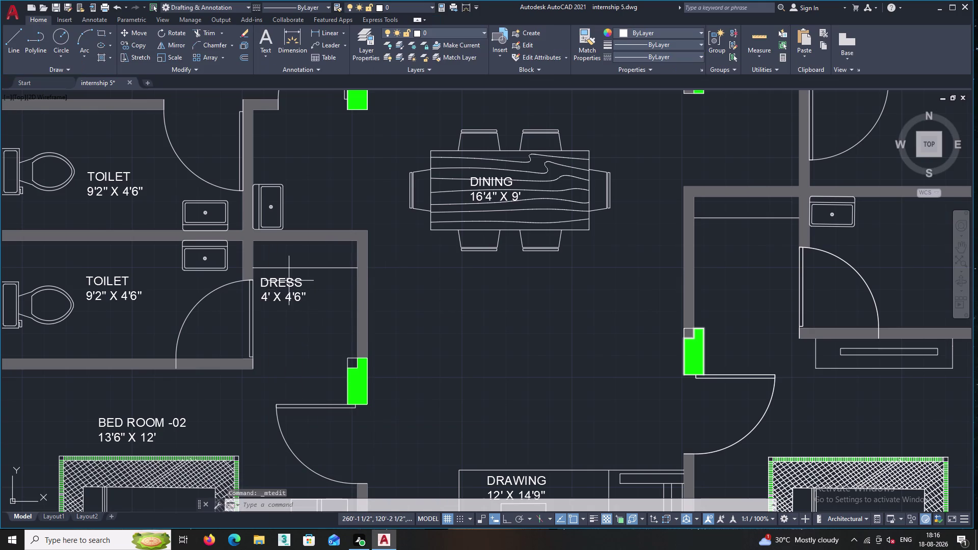
double_click(289, 281)
right_click(289, 281)
key(Escape)
key(Escape)
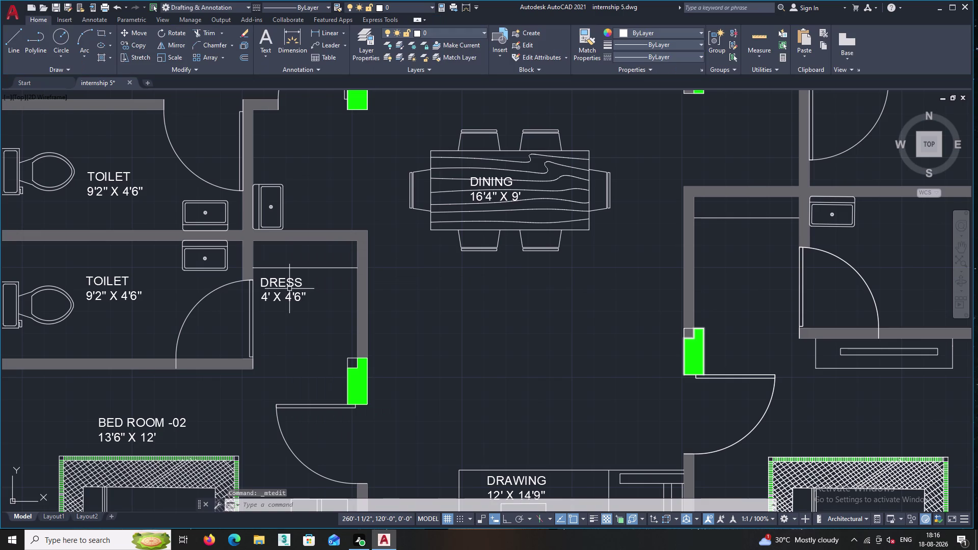
double_click(288, 282)
right_click(287, 286)
key(Escape)
key(Escape)
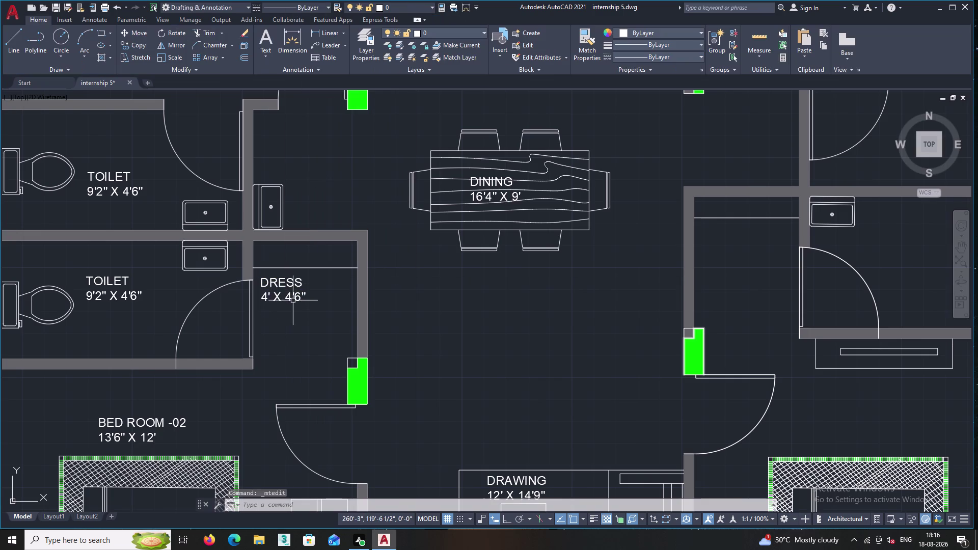
Copy the DRESS label into the middle unit's dress room.
click(292, 295)
right_click(290, 324)
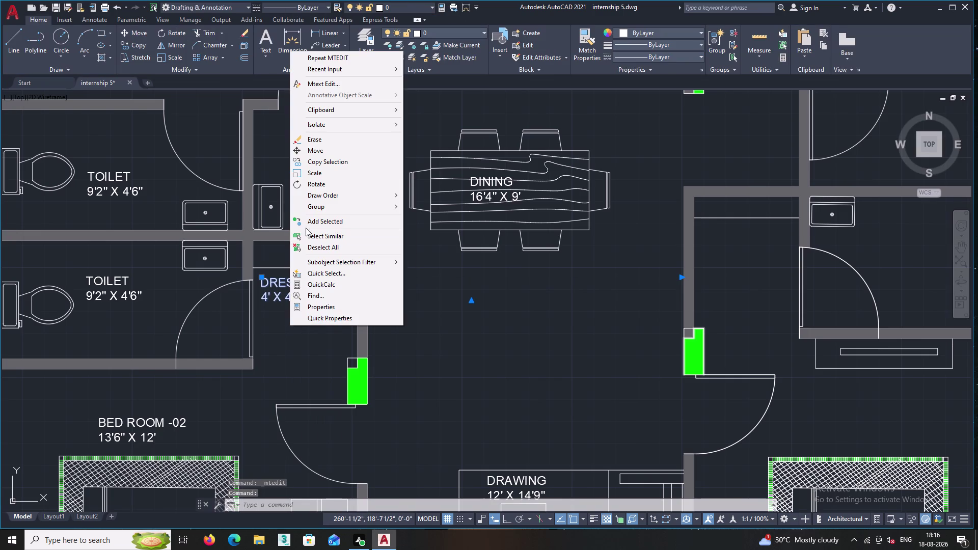
click(324, 162)
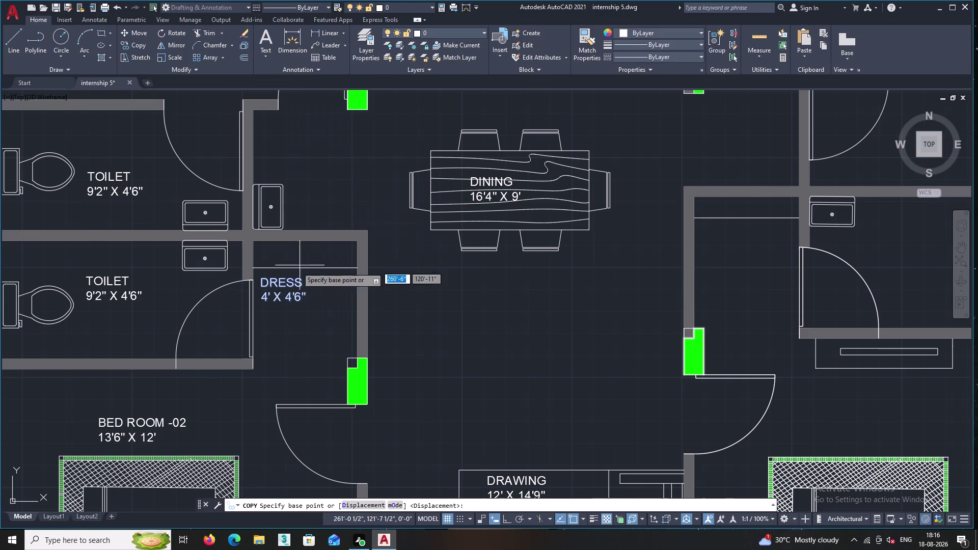
click(277, 291)
middle_drag(563, 272, 353, 280)
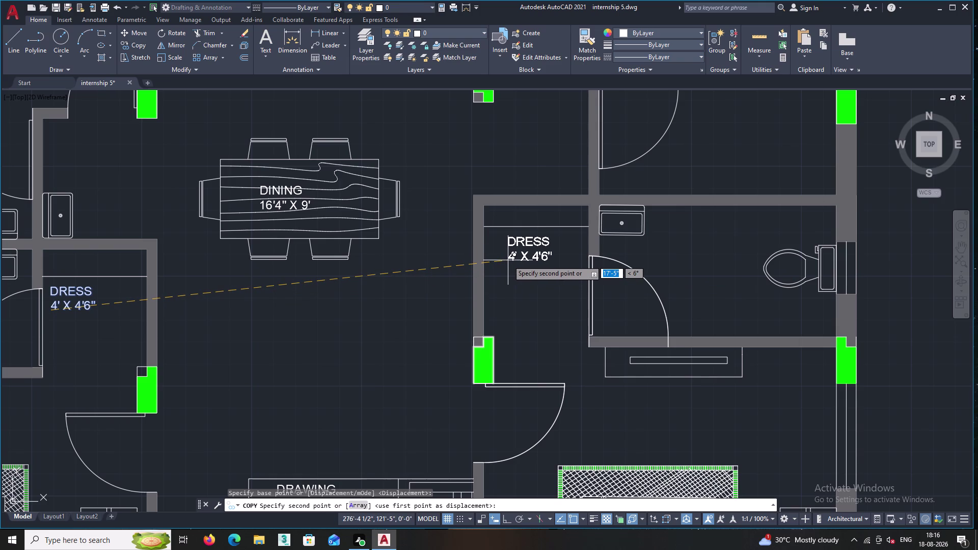
click(507, 260)
key(Escape)
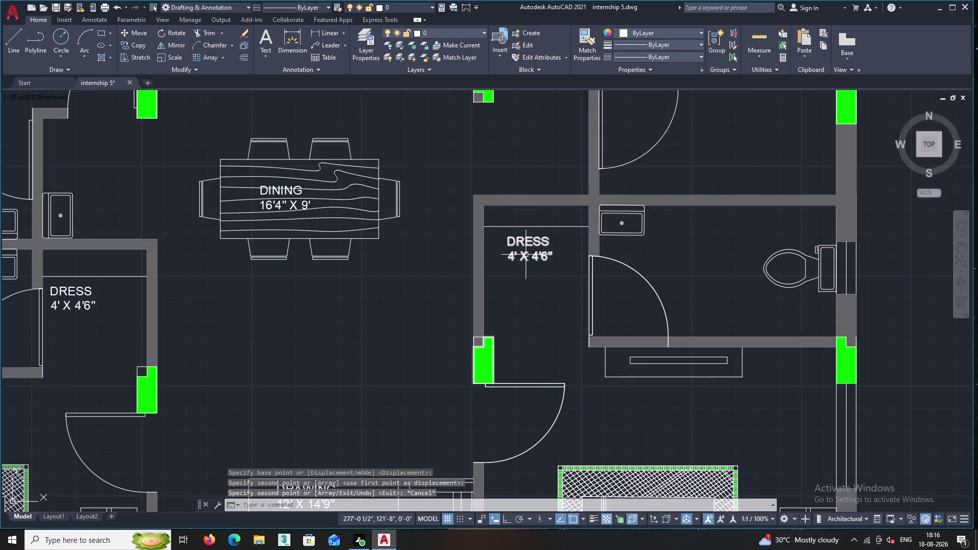
Edit the copied DRESS label's dimensions to read 4' X 5'.
click(525, 255)
right_click(523, 264)
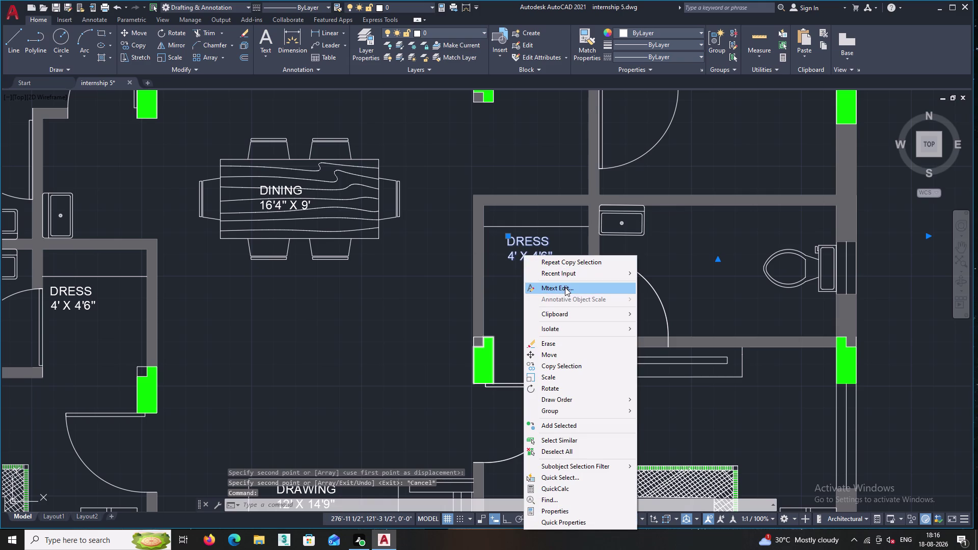
click(564, 287)
click(560, 260)
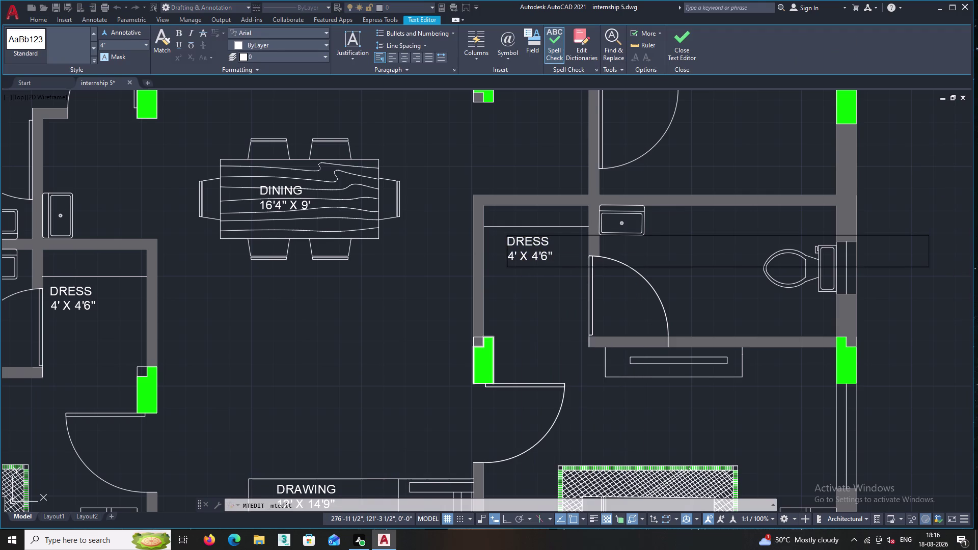
key(BackSpace)
key(BackSpace)
key(BackSpace)
key(BackSpace)
text(5")
key(BackSpace)
key(apostrophe)
click(554, 298)
middle_drag(554, 299, 490, 300)
scroll(down, 3)
middle_drag(490, 300, 484, 228)
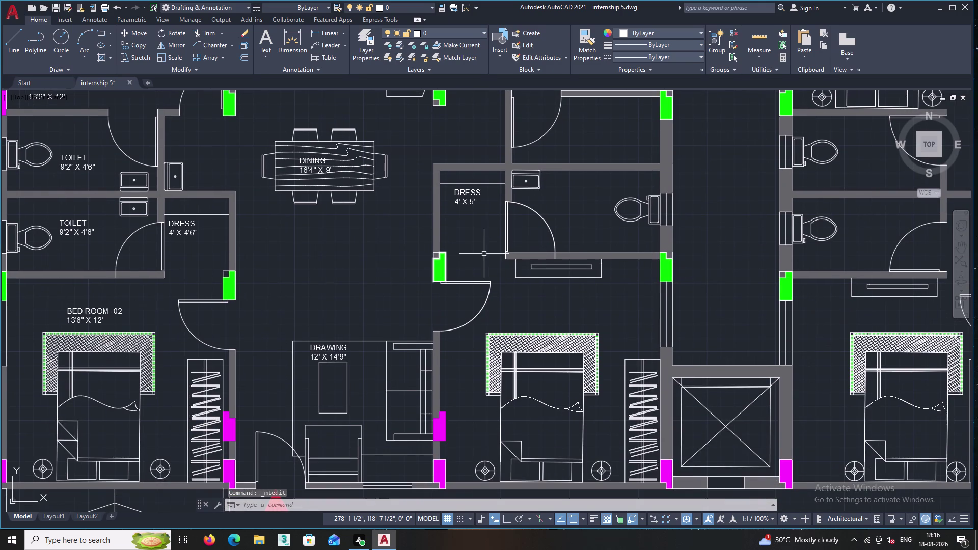
At the top of the building, select the BALCONY 12' X 5'10" mtext and choose Copy Selection.
scroll(down, 3)
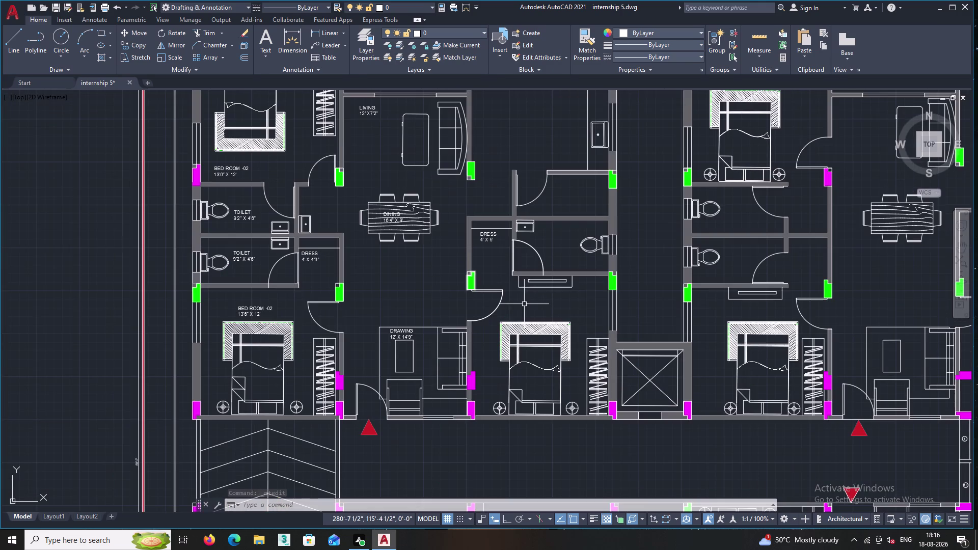
scroll(up, 3)
middle_drag(506, 262, 500, 275)
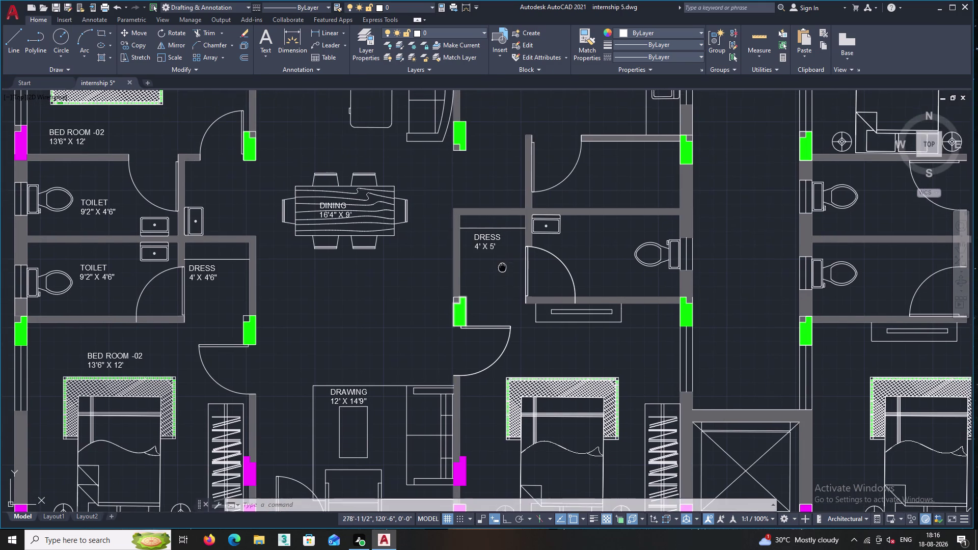
middle_drag(499, 275, 499, 279)
scroll(down, 3)
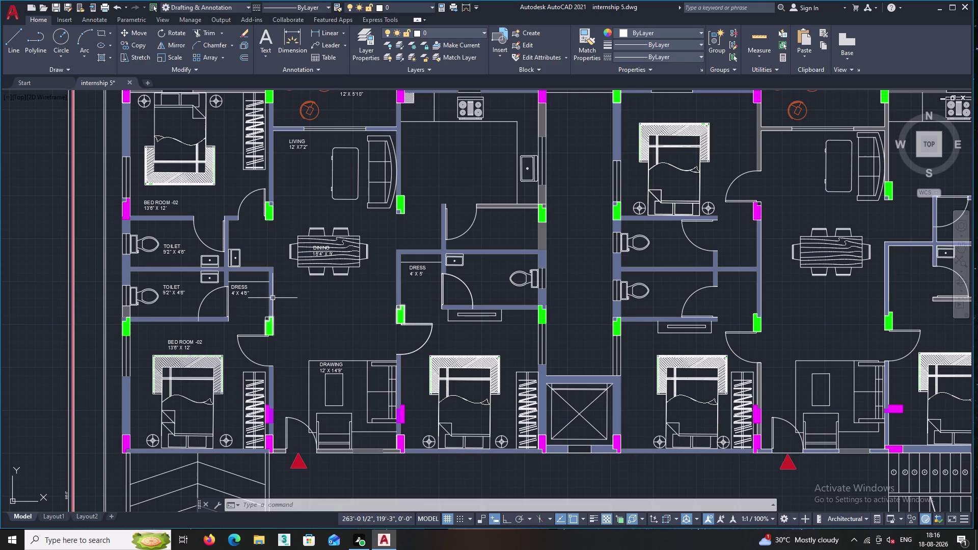
scroll(down, 3)
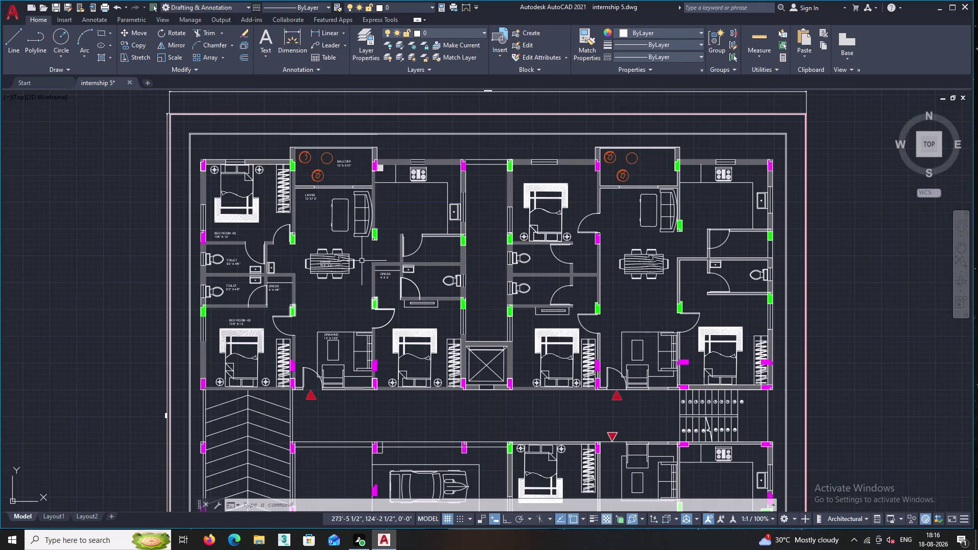
middle_drag(374, 234, 375, 360)
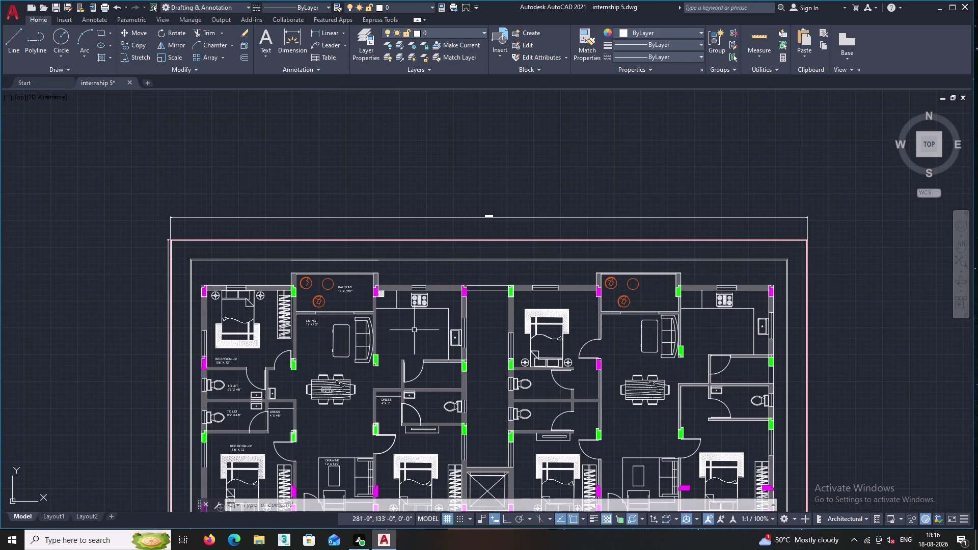
scroll(up, 3)
scroll(up, 3)
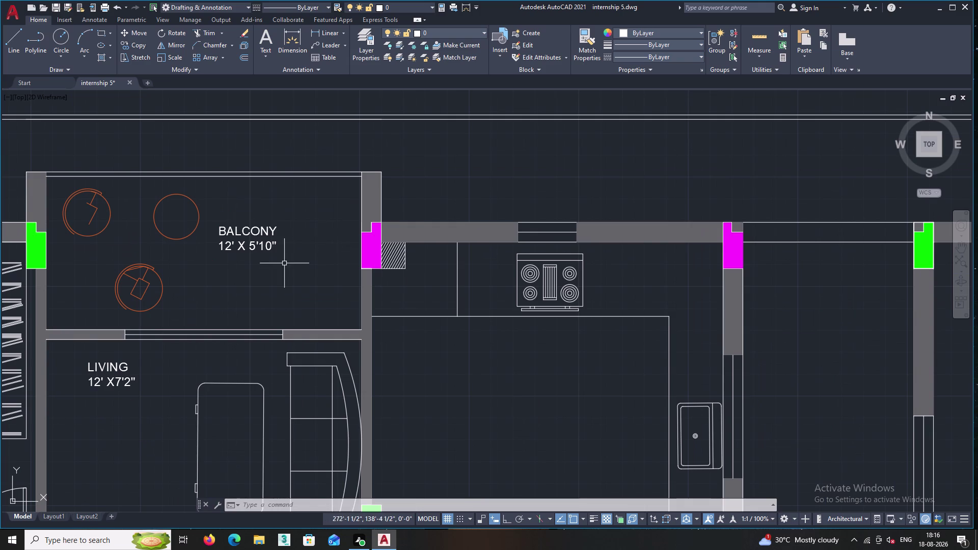
click(284, 263)
click(222, 213)
right_click(222, 213)
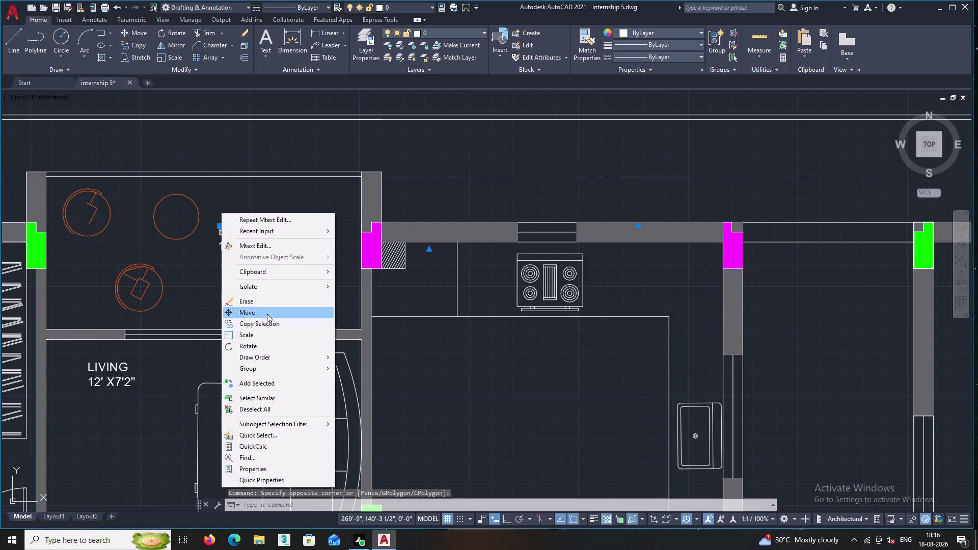
double_click(264, 323)
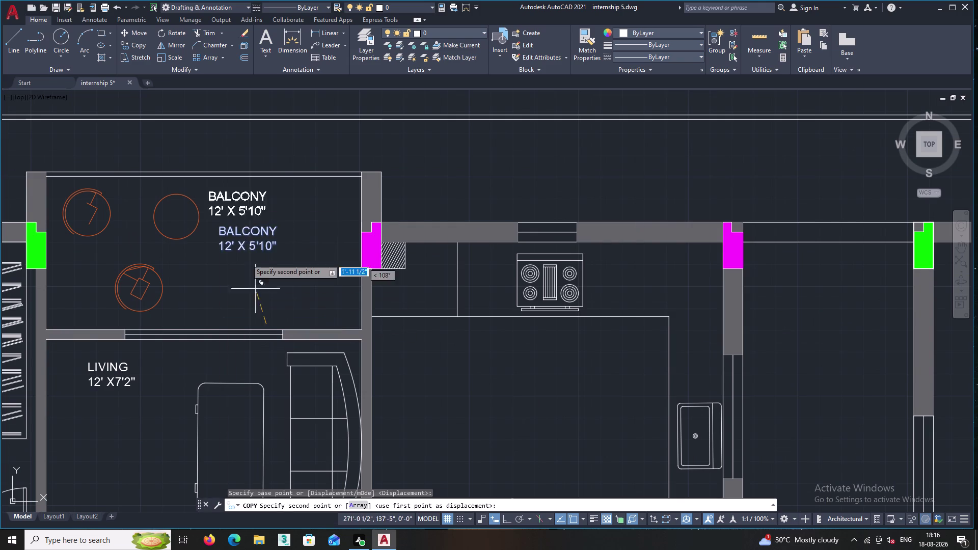
Place a BALCONY label copy in the kitchen corner.
middle_drag(537, 393, 483, 323)
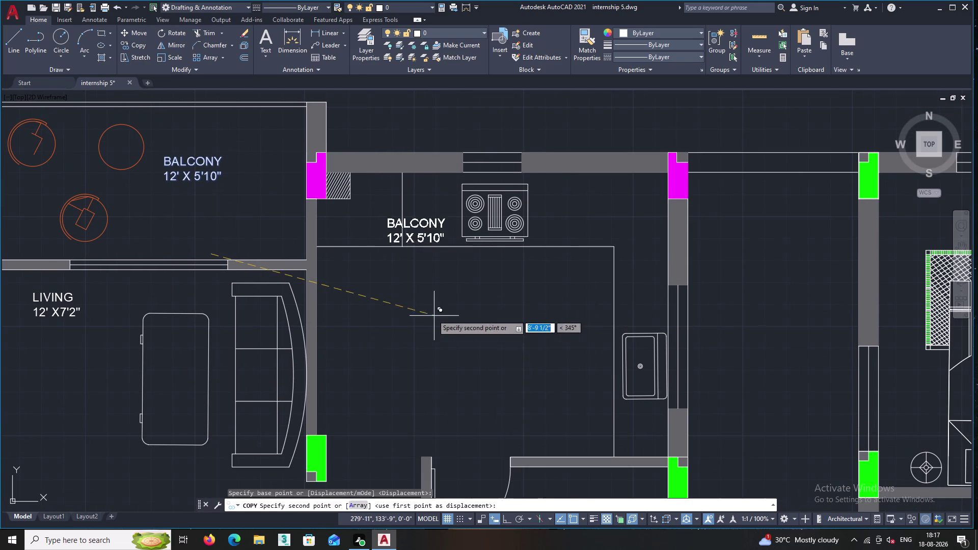
click(375, 306)
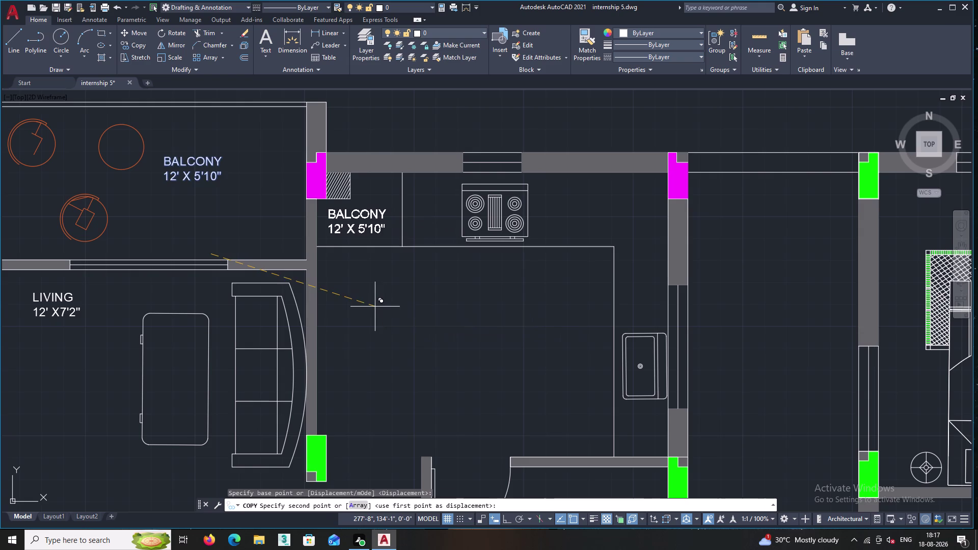
click(491, 398)
Place a second BALCONY copy in the room below and end the COPY command.
middle_drag(511, 400, 466, 320)
middle_drag(541, 469, 516, 391)
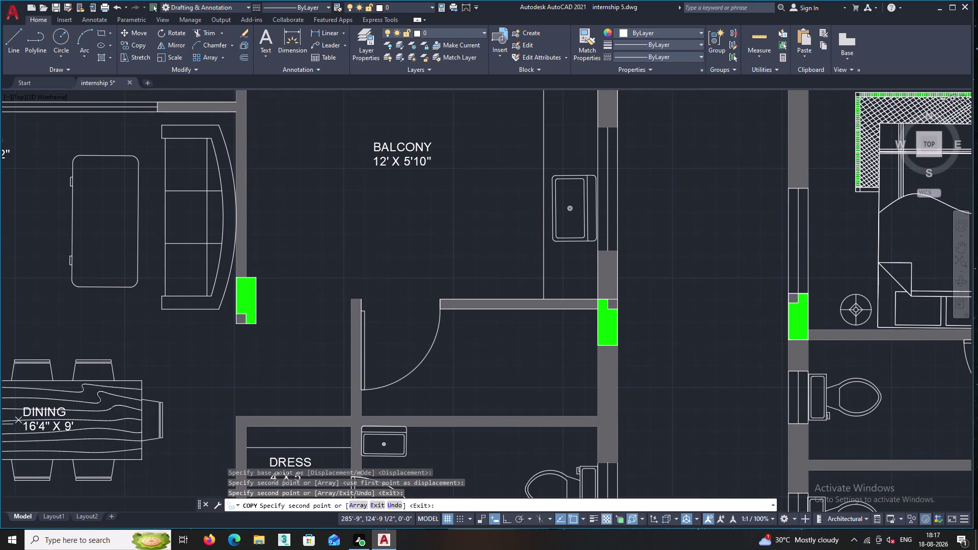
click(529, 427)
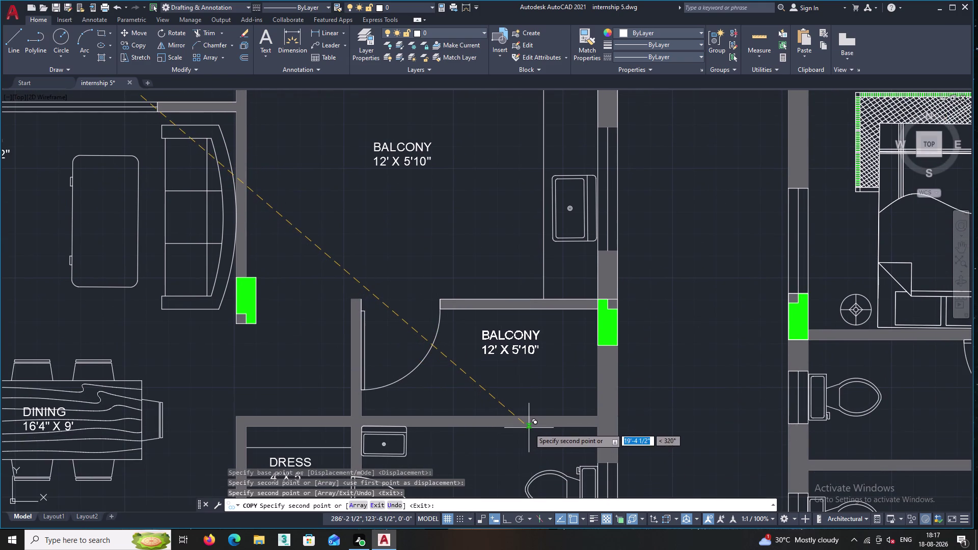
middle_drag(498, 457, 523, 440)
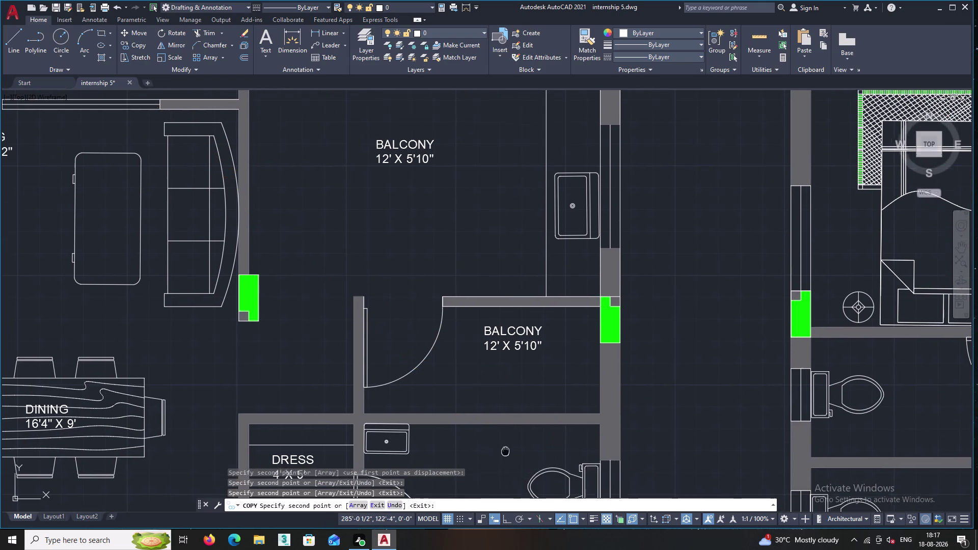
middle_drag(523, 439, 543, 428)
middle_drag(498, 439, 427, 440)
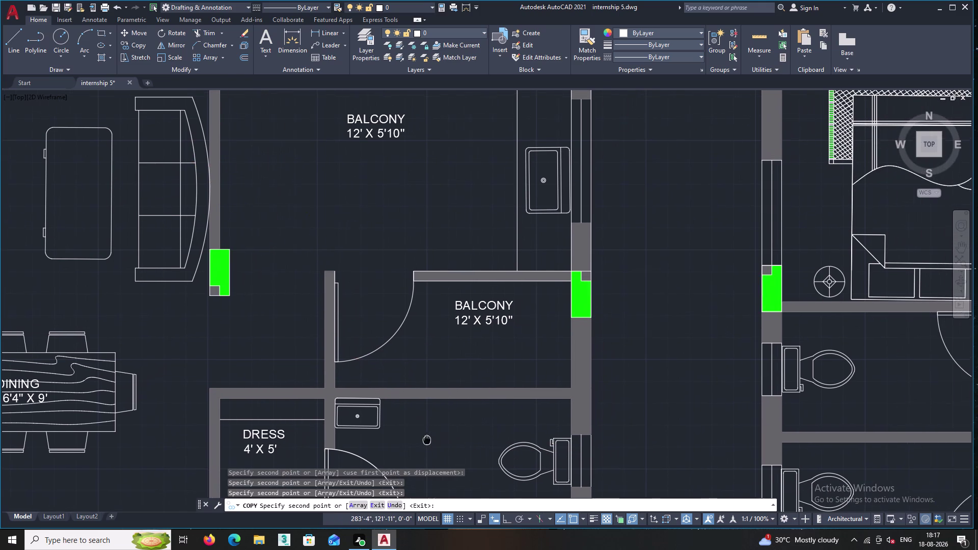
middle_drag(426, 440, 426, 440)
key(Escape)
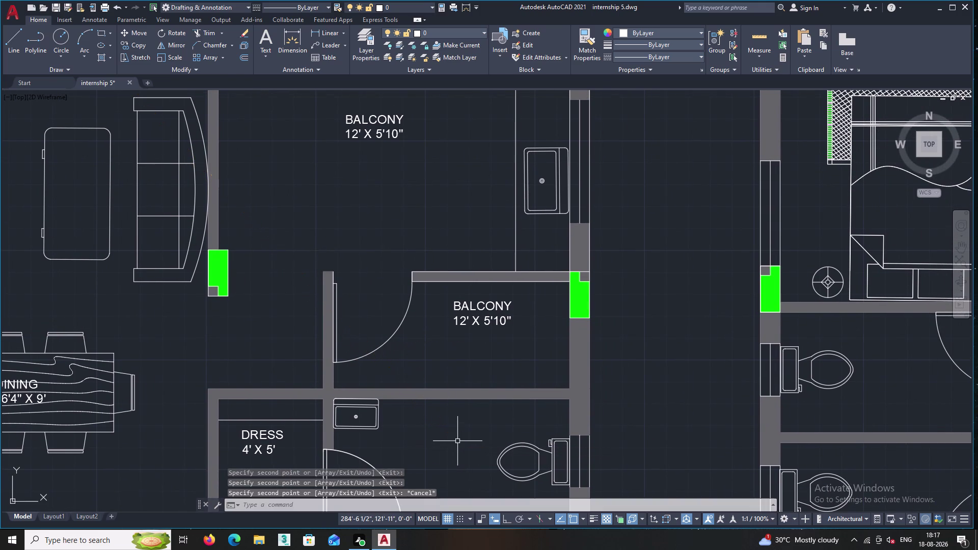
middle_drag(403, 277, 484, 474)
scroll(up, 3)
click(507, 364)
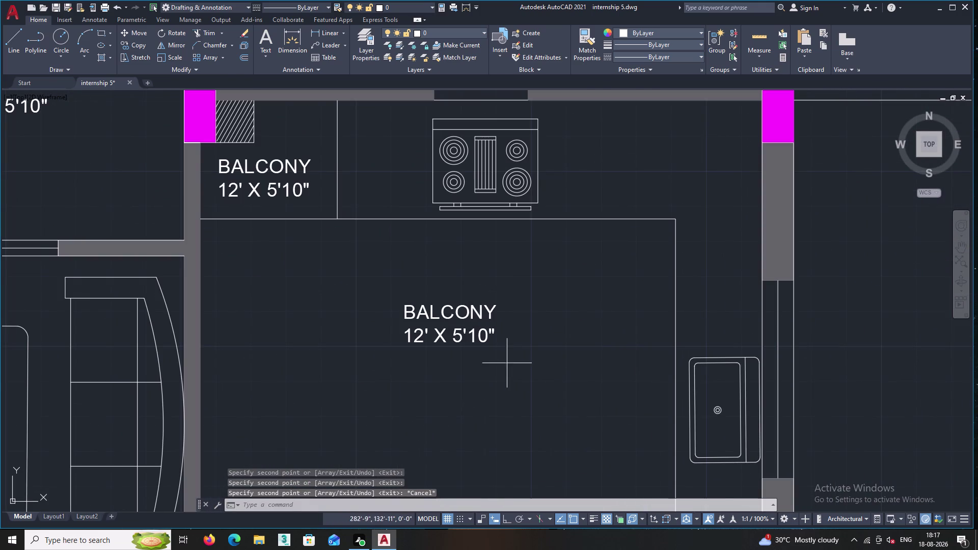
Replace the copied label's first line with KITCHEN in the text editor.
double_click(461, 296)
right_click(462, 295)
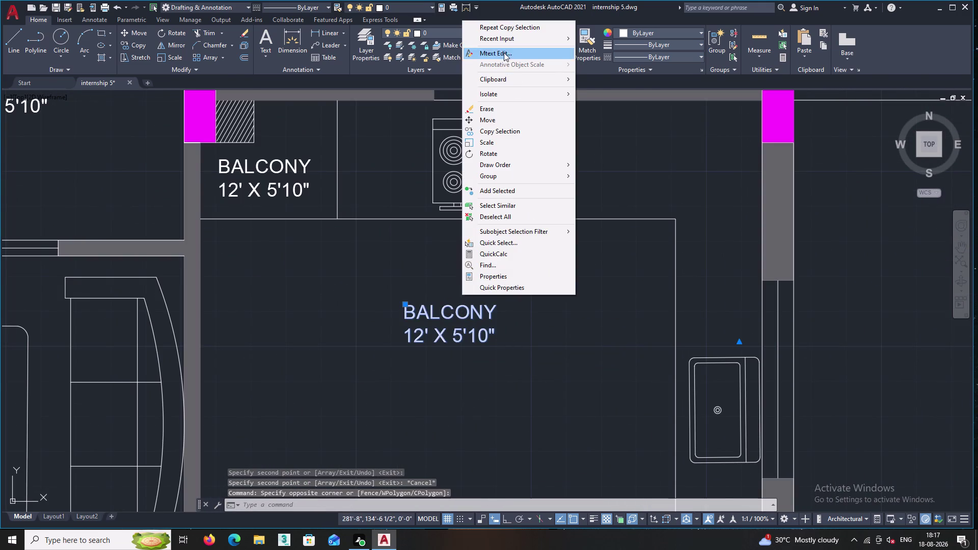
click(504, 53)
click(504, 338)
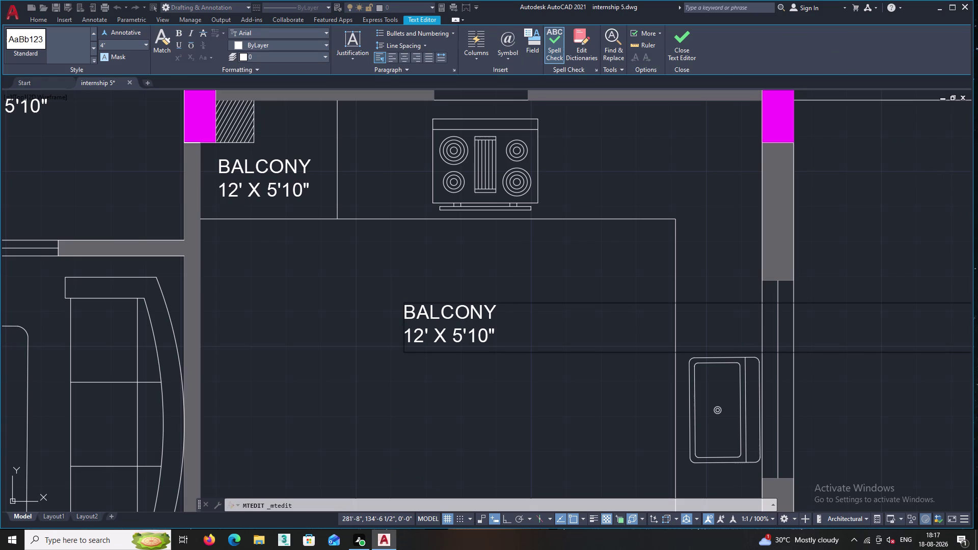
key(BackSpace)
key(BackSpace)
key(BackSpace)
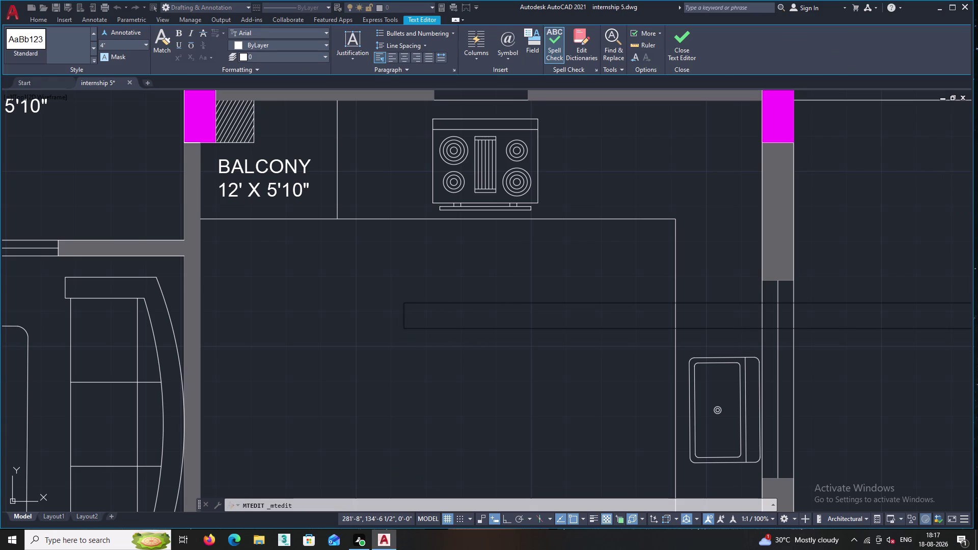
text(KITCHE)
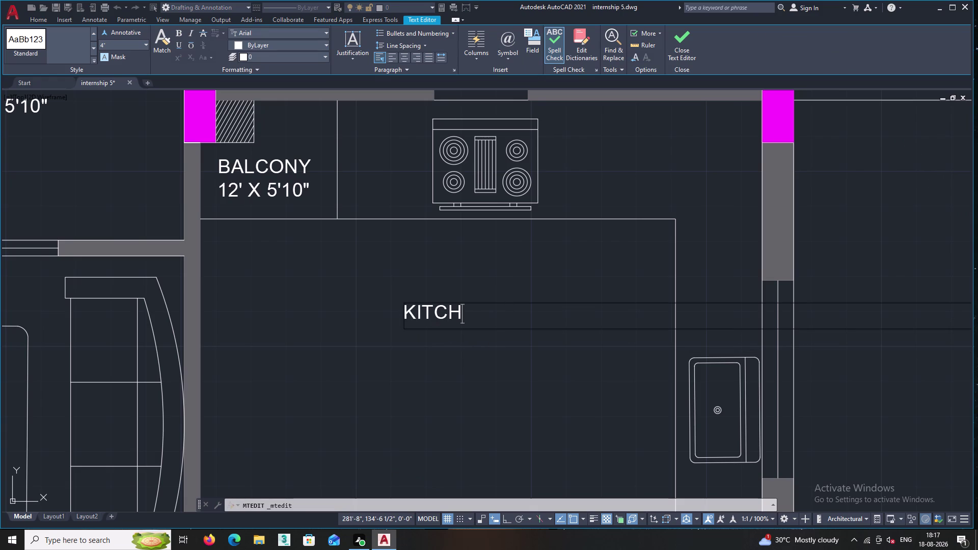
key(n)
key(Return)
Enter 13'4.5" X 10' as the second line and close the editor.
key(1)
key(3)
key(apostrophe)
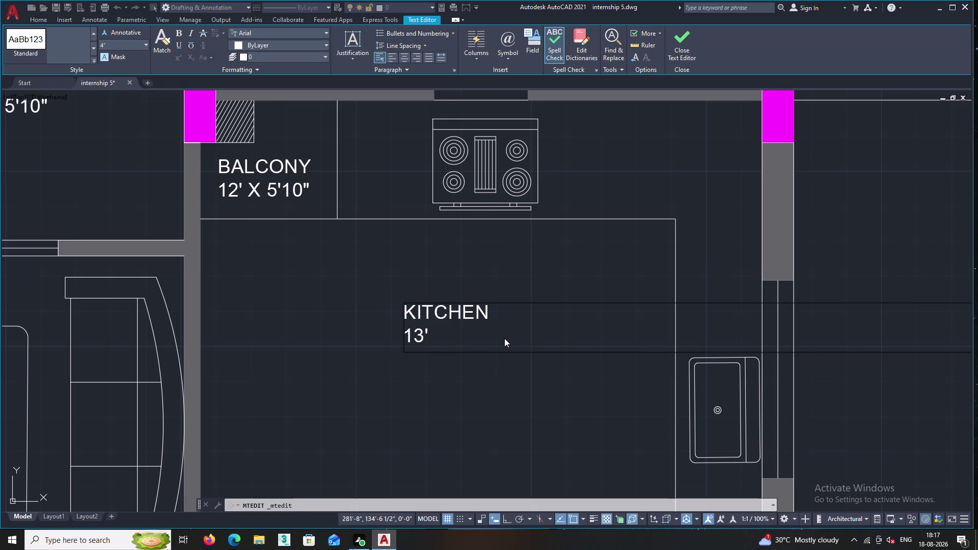
text(4.5")
key(space)
text(X)
key(space)
text(10)
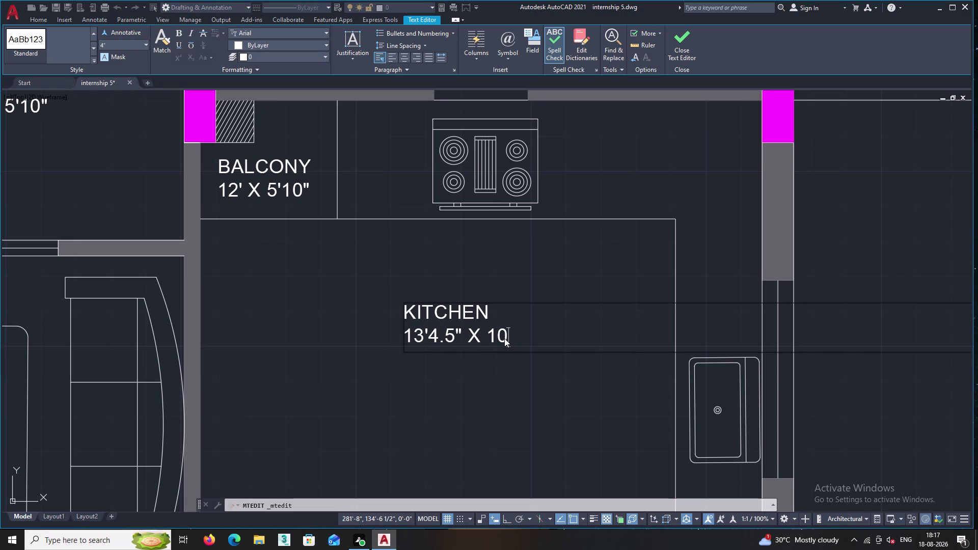
key(apostrophe)
click(473, 255)
middle_drag(471, 263, 464, 308)
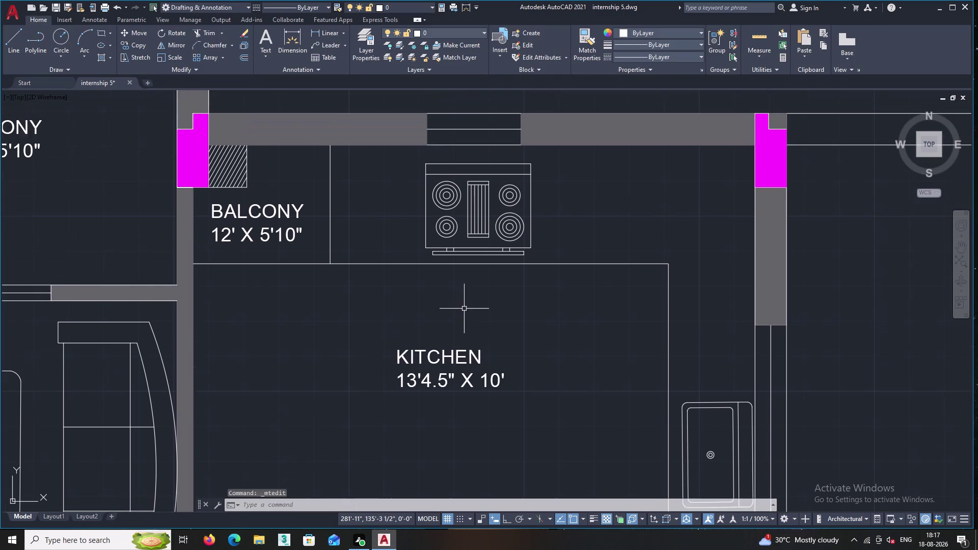
Open the copied BALCONY label below the kitchen for text editing.
middle_drag(464, 308, 413, 270)
middle_drag(479, 350, 432, 164)
middle_drag(575, 455, 565, 403)
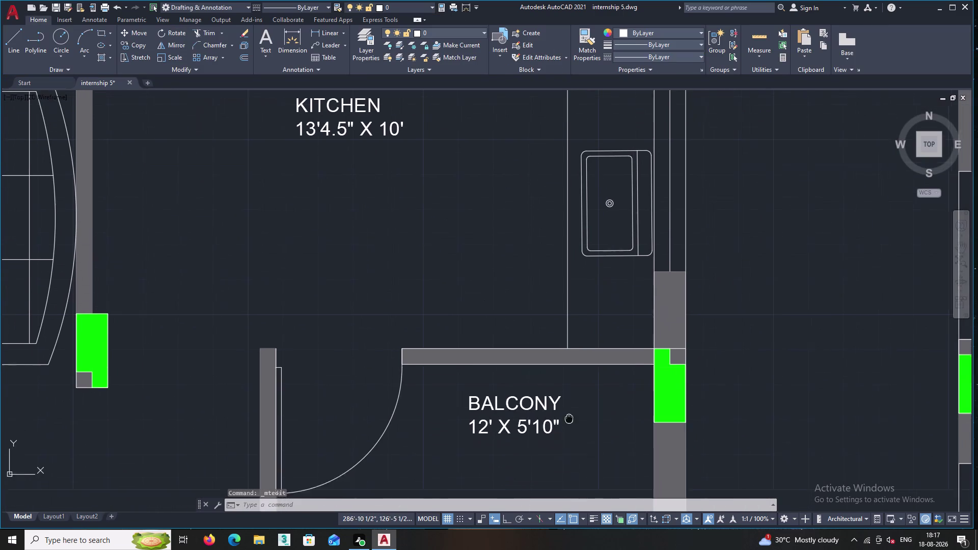
middle_drag(565, 403, 561, 393)
click(565, 411)
double_click(528, 365)
right_click(529, 363)
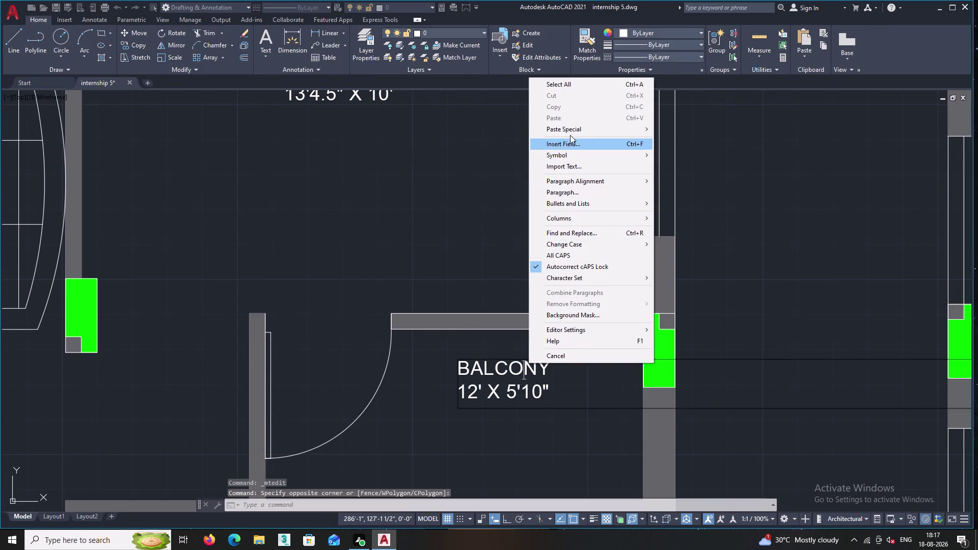
click(488, 189)
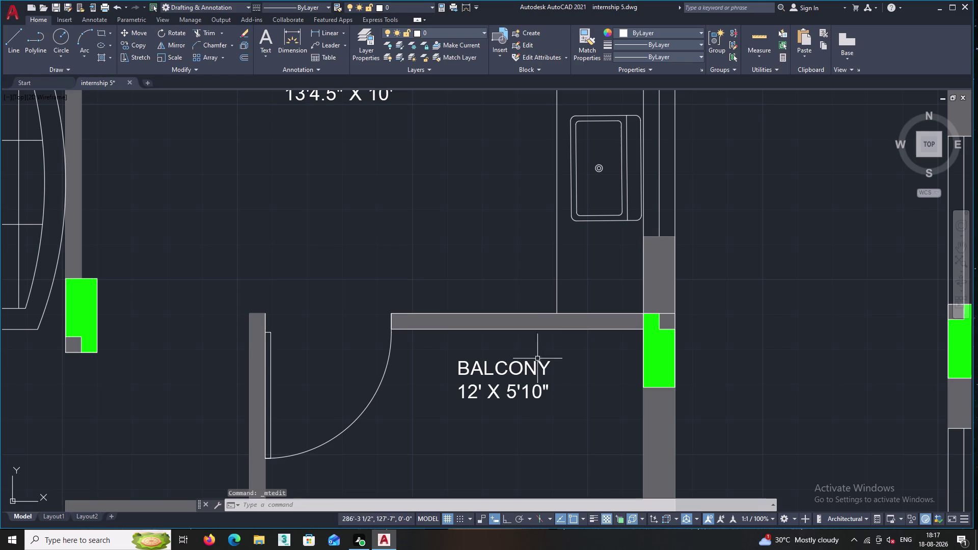
click(530, 368)
right_click(505, 280)
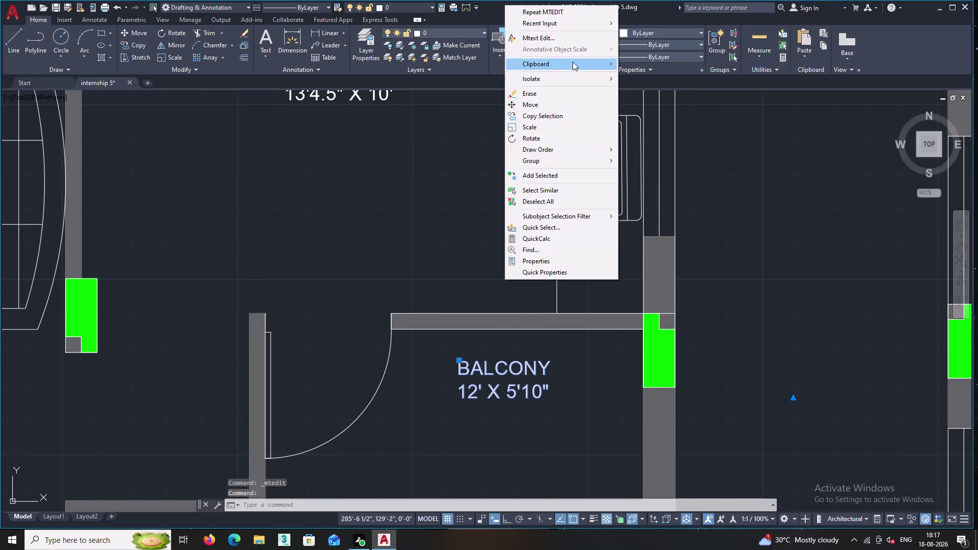
click(566, 39)
click(561, 392)
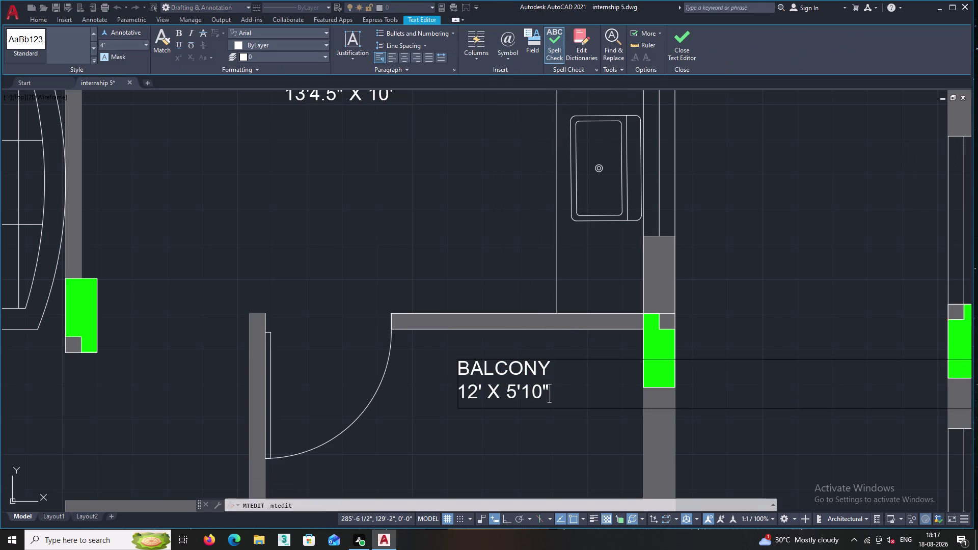
Replace the BALCONY text with UTILITY.
key(BackSpace)
key(BackSpace)
key(BackSpace)
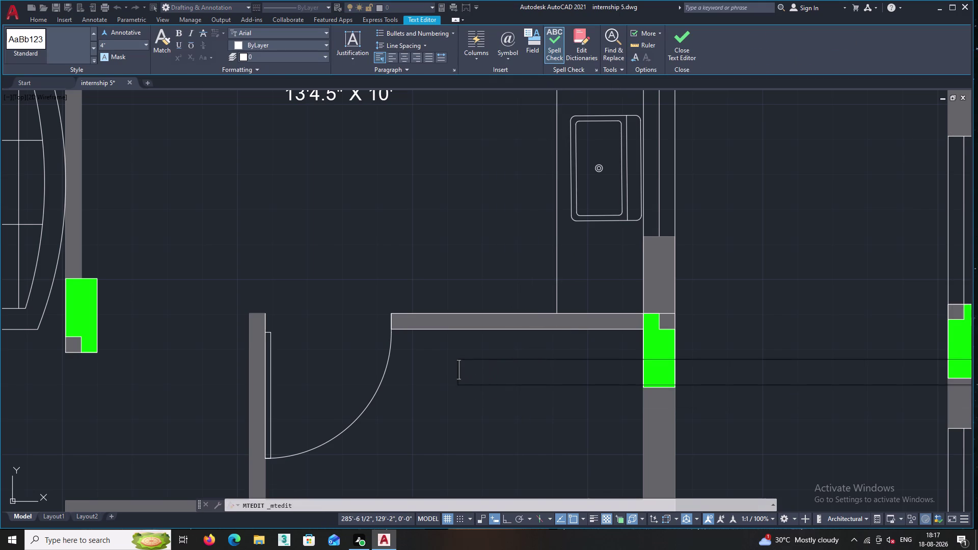
text(U)
text(T)
key(i)
text(LITY)
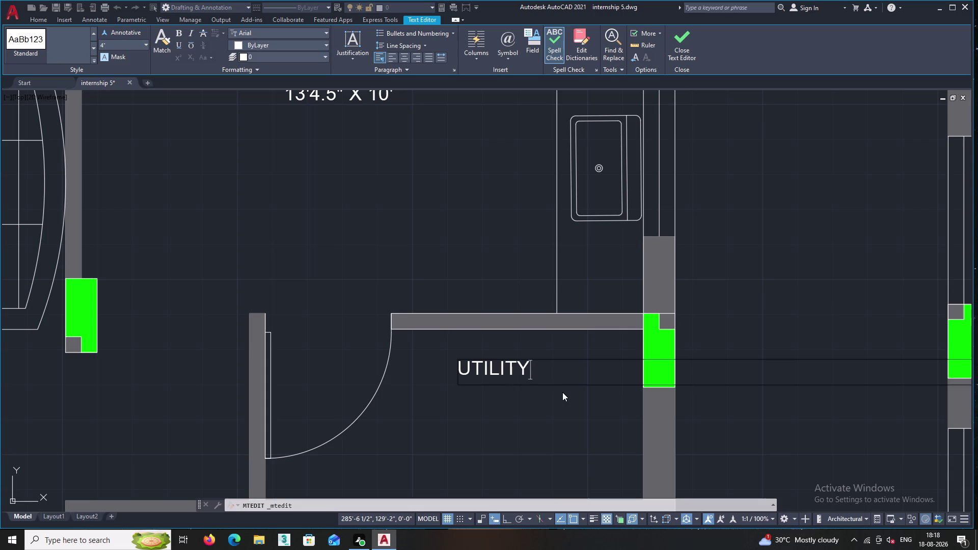
Add a second line reading 4'1" X 9' and close the editor.
key(Return)
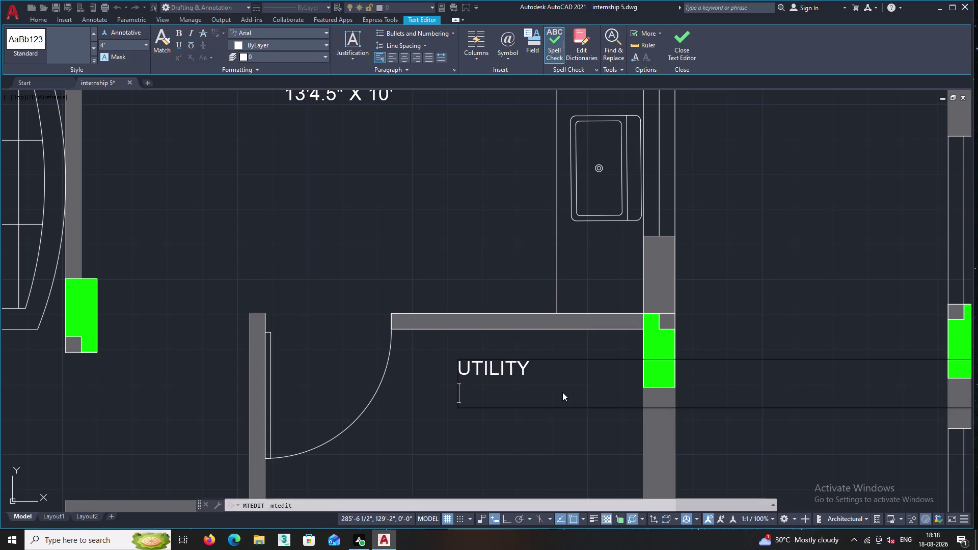
key(1)
key(BackSpace)
text(4')
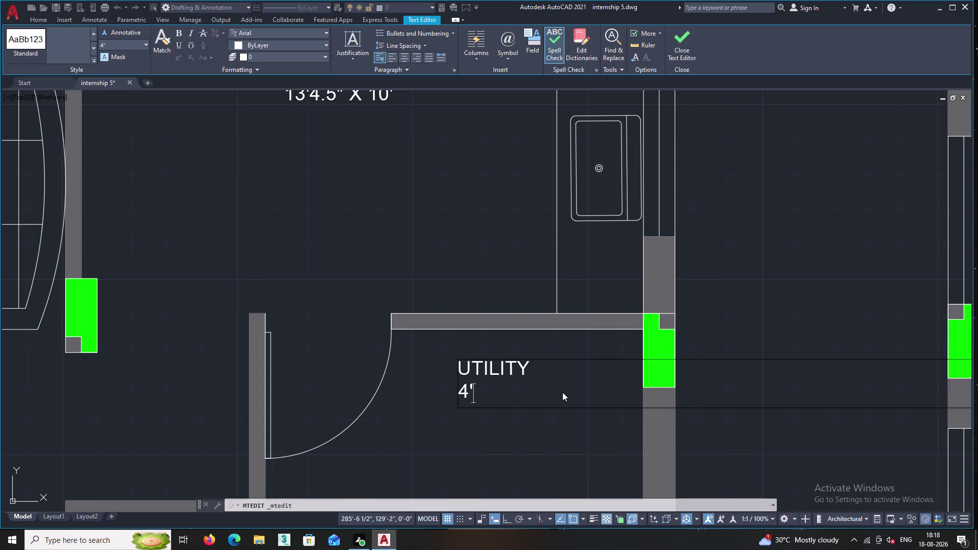
text(1")
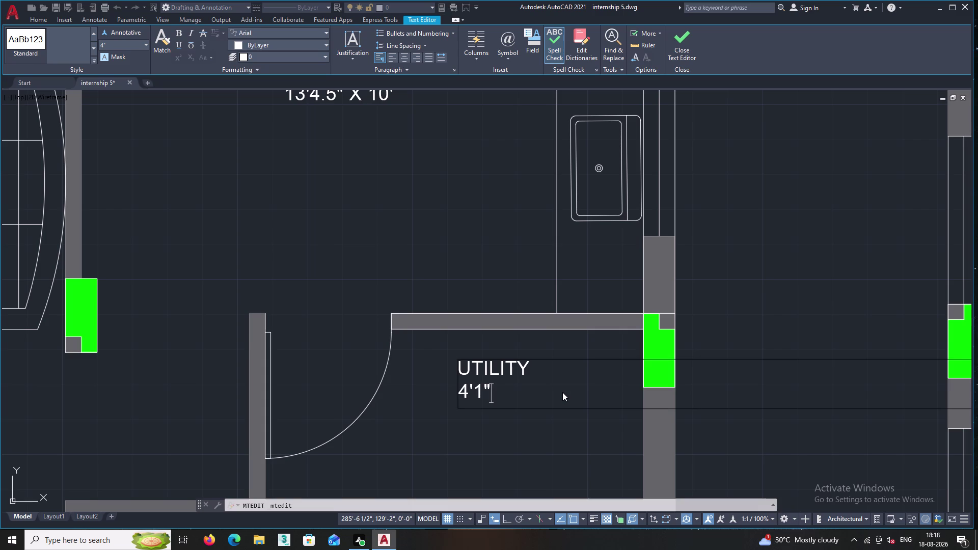
key(space)
text(X)
key(space)
text(9")
key(BackSpace)
key(apostrophe)
key(Return)
click(440, 438)
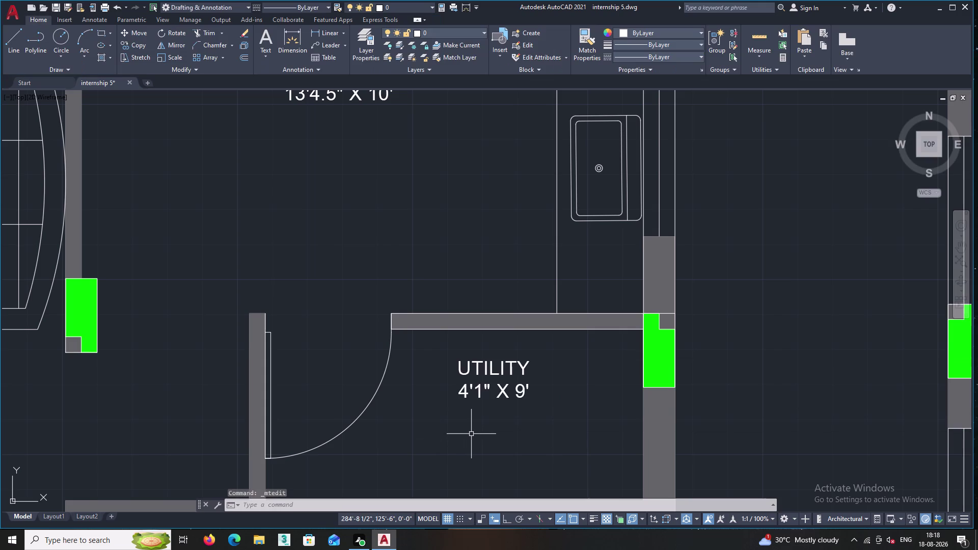
Select the left unit's TOILET 9'2" X 4'6" label and start copying it.
scroll(down, 3)
middle_drag(494, 438, 472, 294)
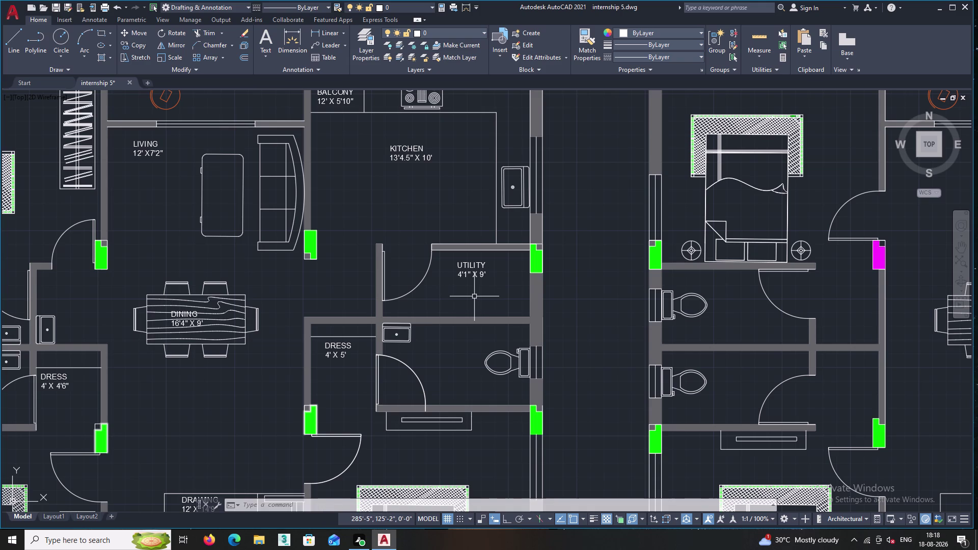
scroll(down, 3)
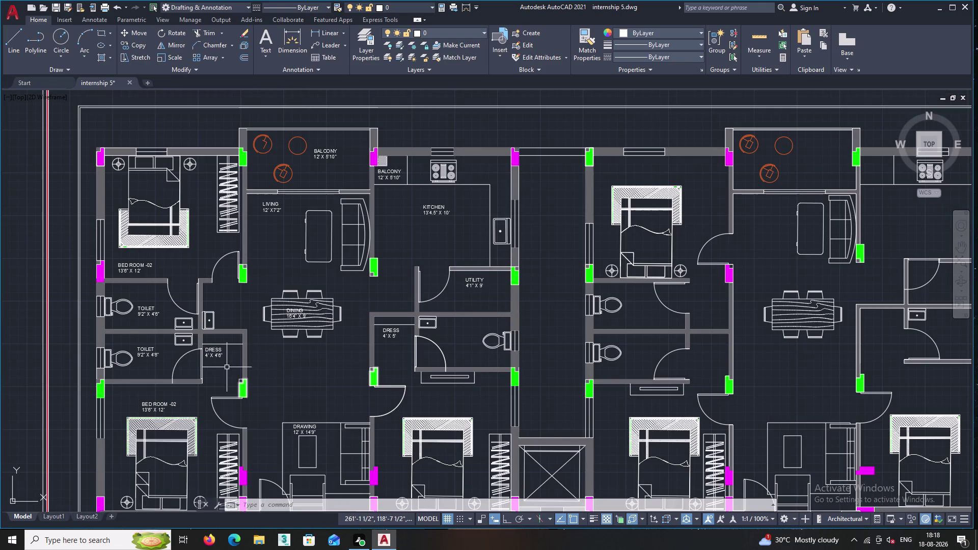
middle_drag(164, 366, 226, 358)
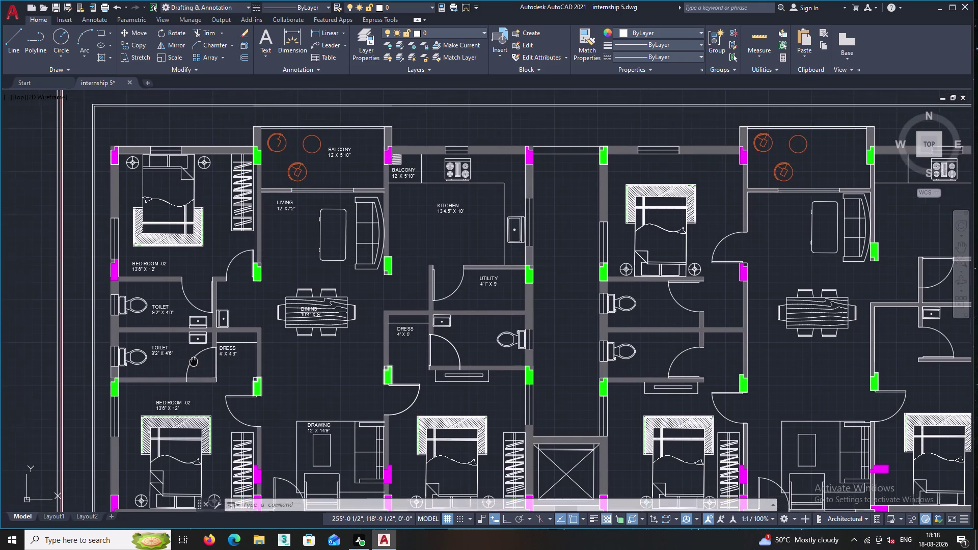
middle_drag(226, 357, 251, 355)
scroll(up, 3)
click(264, 356)
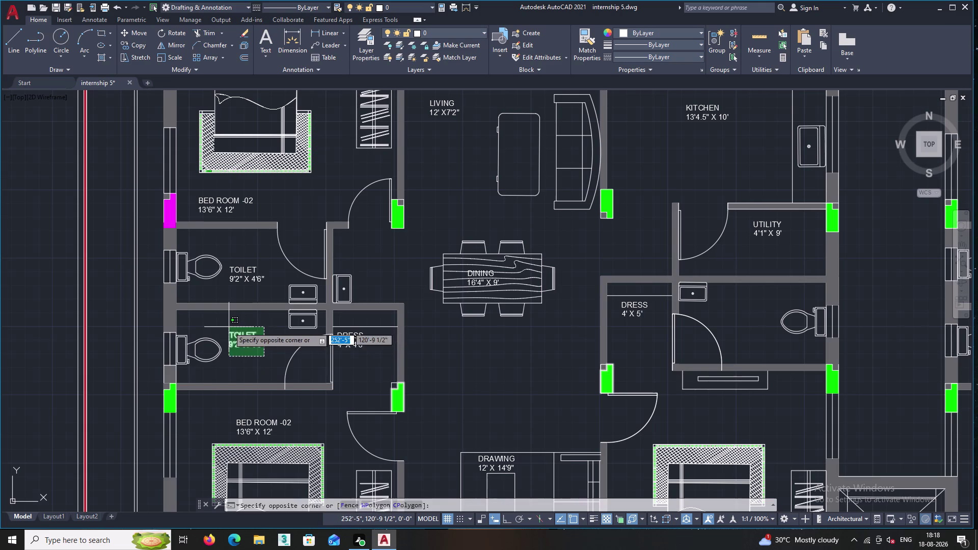
click(229, 327)
right_click(229, 327)
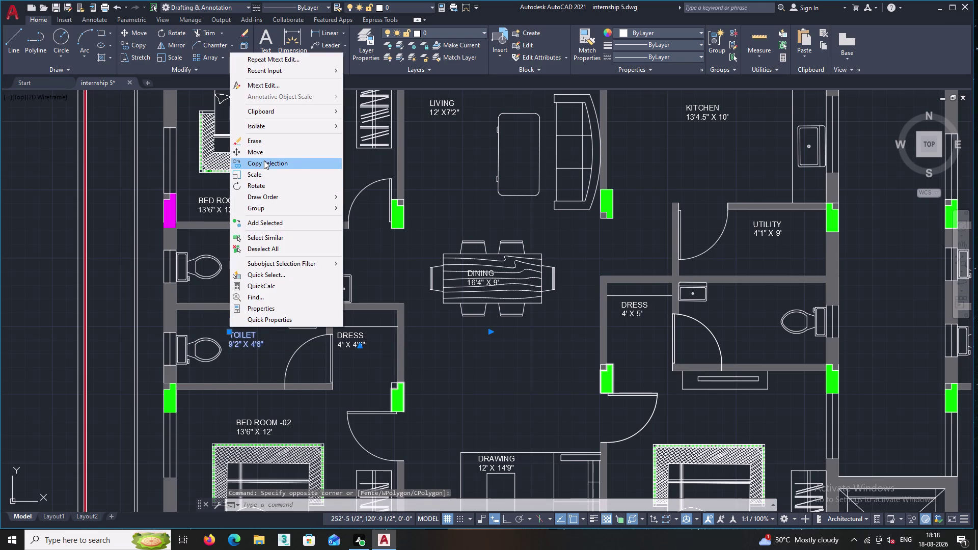
click(264, 162)
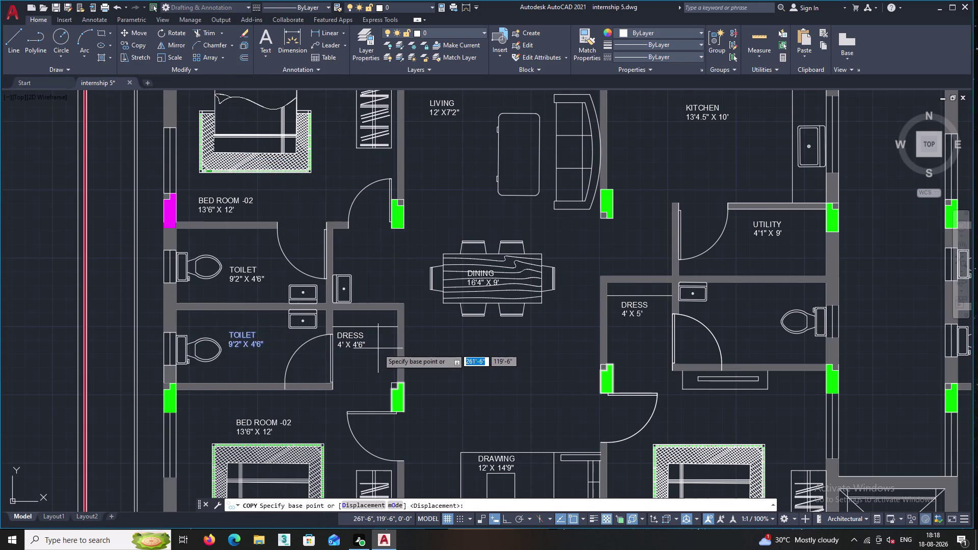
Place one copy in the middle unit's toilet beside the 4' X 5' dress room.
double_click(240, 343)
middle_drag(462, 354, 329, 343)
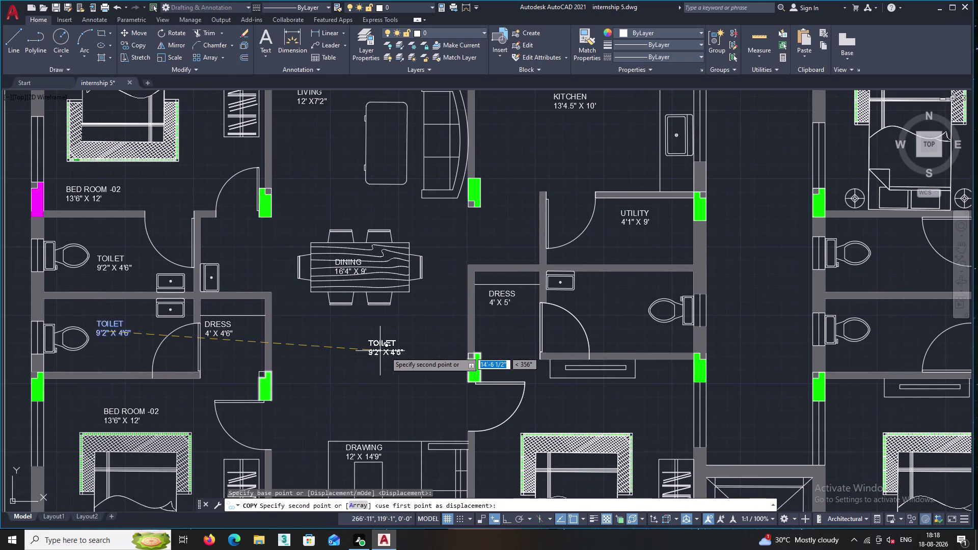
middle_drag(432, 349, 329, 347)
scroll(up, 3)
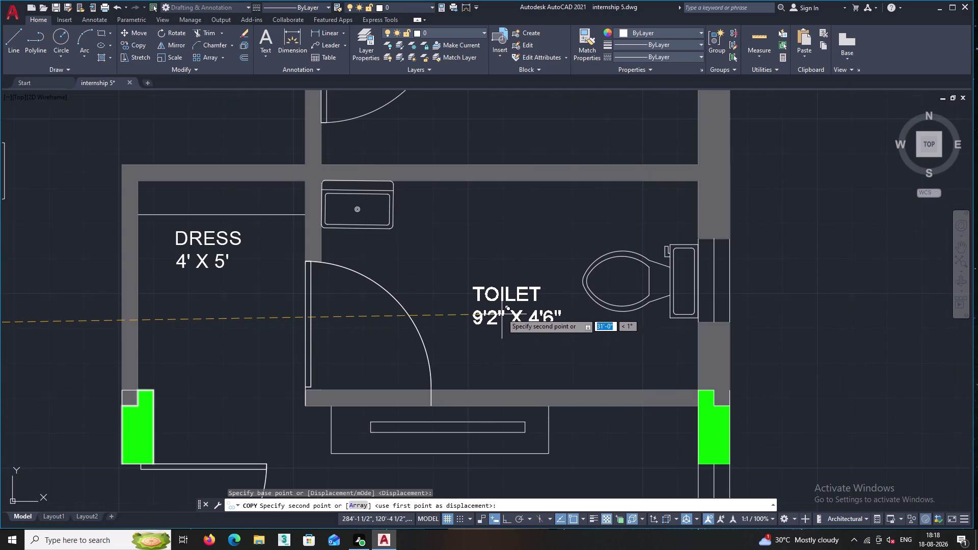
double_click(497, 311)
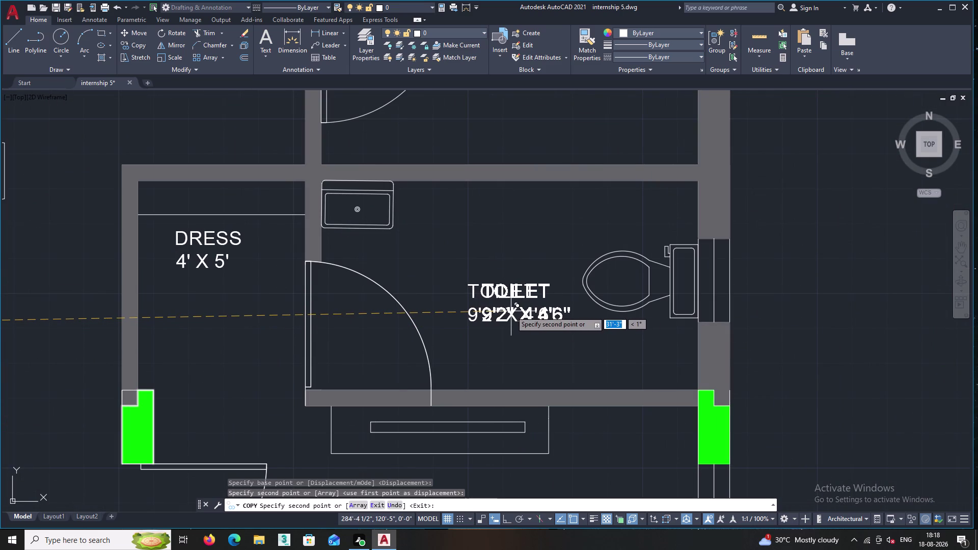
middle_drag(517, 339, 504, 273)
scroll(down, 3)
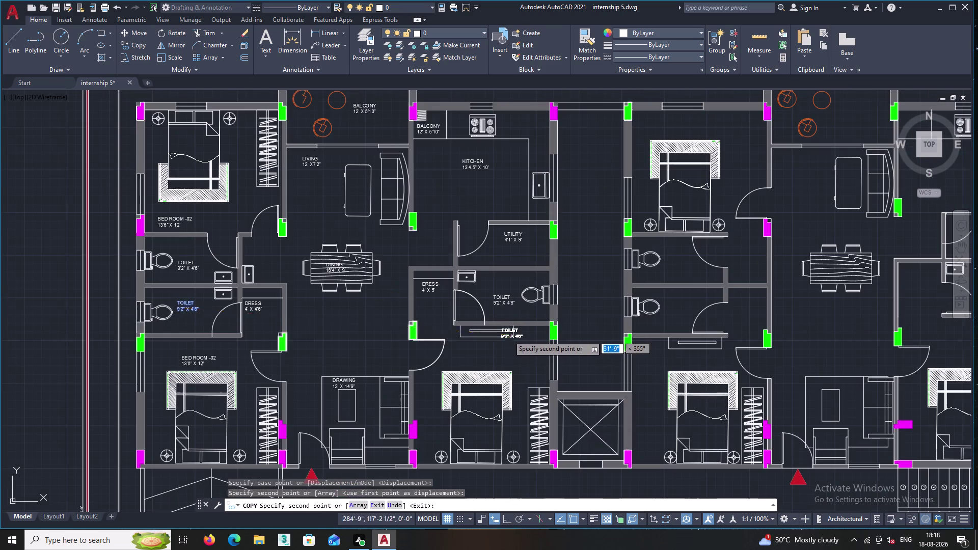
middle_drag(512, 356, 505, 320)
key(Escape)
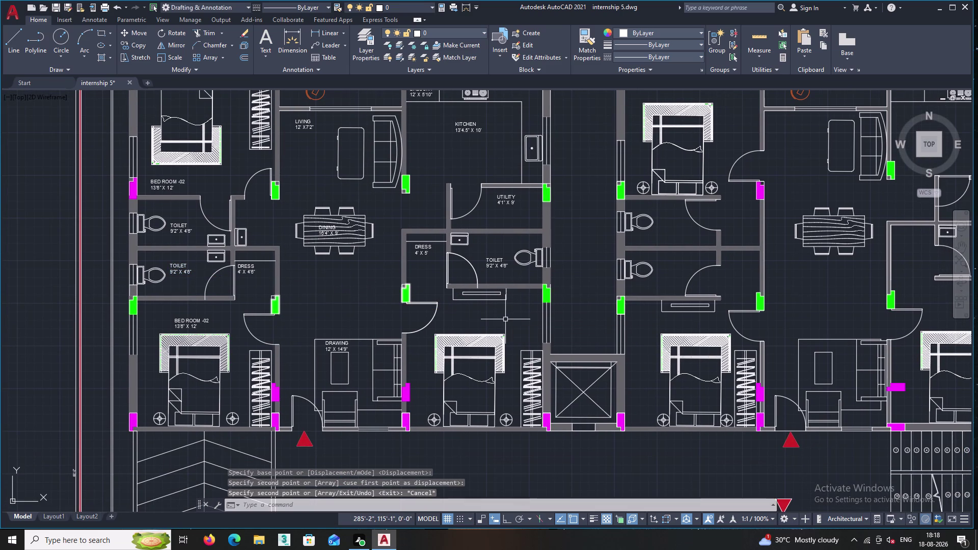
scroll(up, 3)
Open the copied TOILET label in the editor and delete the old dimensions back to 9'.
double_click(498, 269)
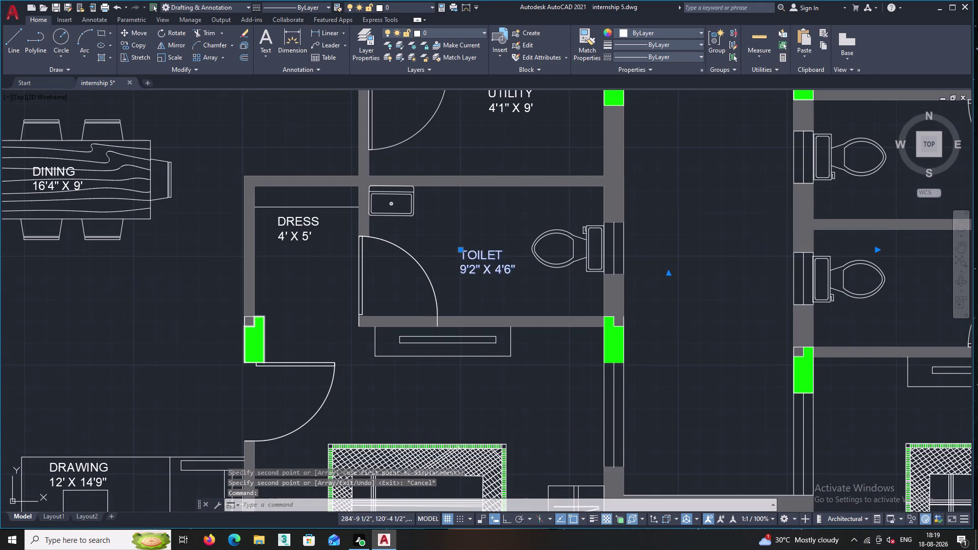
right_click(497, 268)
click(465, 262)
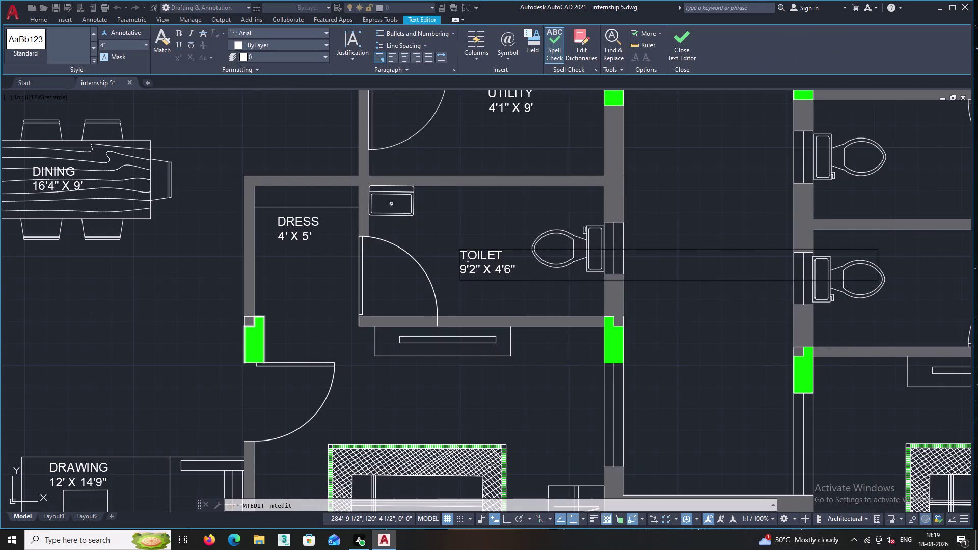
double_click(522, 274)
key(BackSpace)
key(BackSpace)
key(BackSpace)
key(BackSpace)
key(BackSpace)
key(BackSpace)
key(BackSpace)
key(BackSpace)
key(BackSpace)
Complete the dimensions as 9' X 5' and close the editor.
key(space)
text(X)
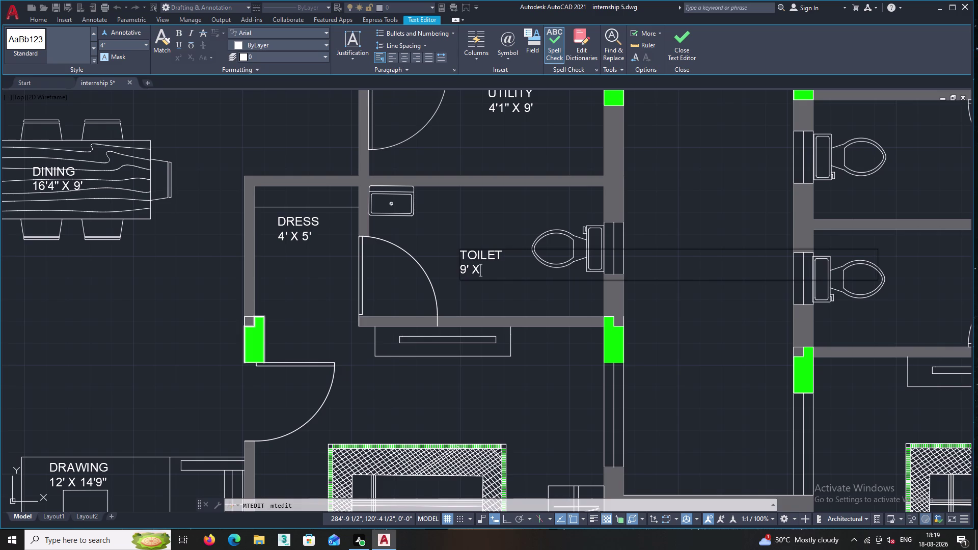
key(space)
key(5)
key(apostrophe)
click(515, 294)
middle_drag(515, 295, 448, 241)
scroll(down, 3)
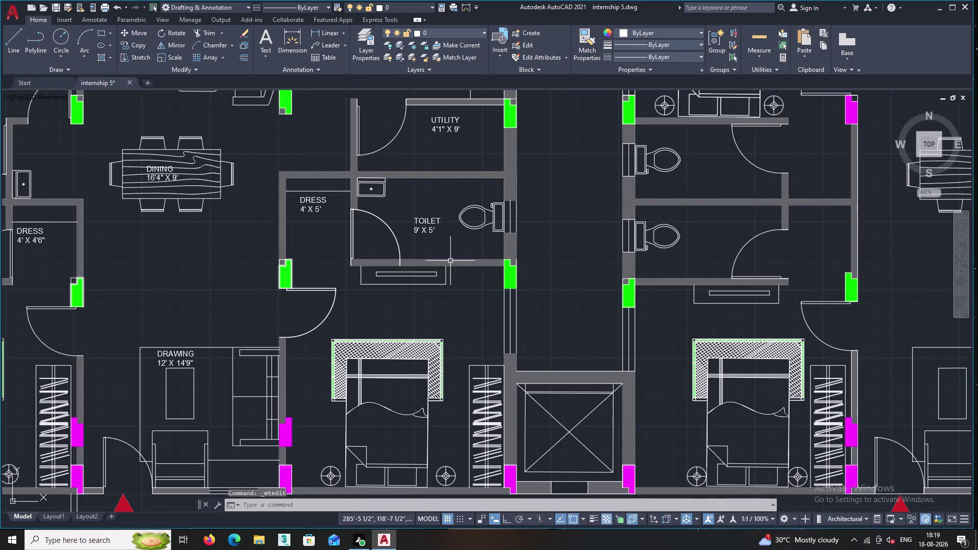
Select the left unit's BED ROOM -02 label and copy it from a base point.
scroll(down, 3)
scroll(up, 3)
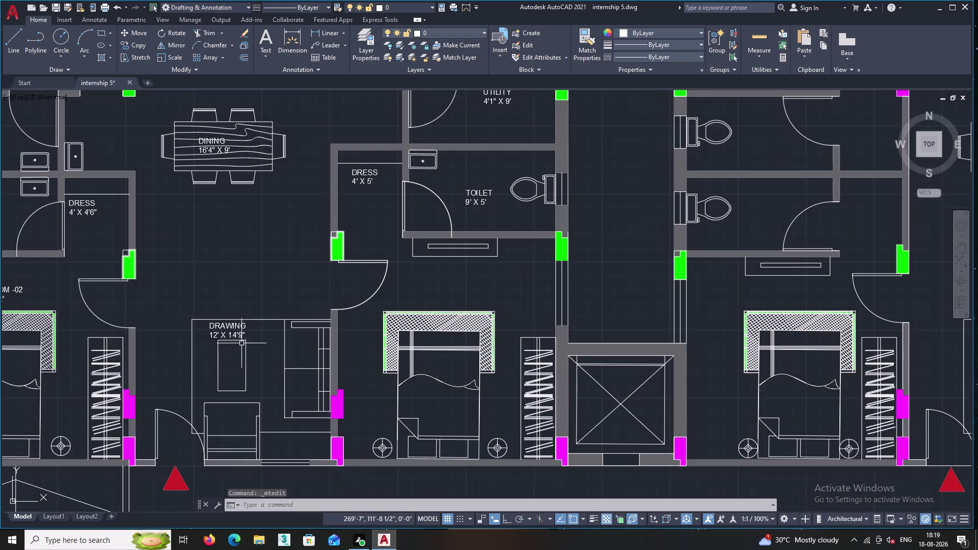
middle_drag(242, 343, 442, 315)
middle_drag(285, 274, 417, 293)
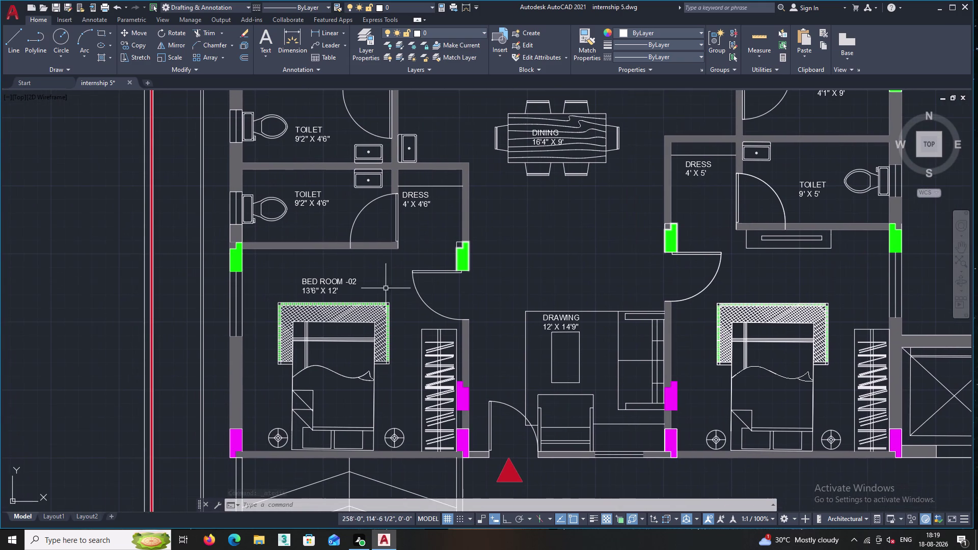
scroll(up, 3)
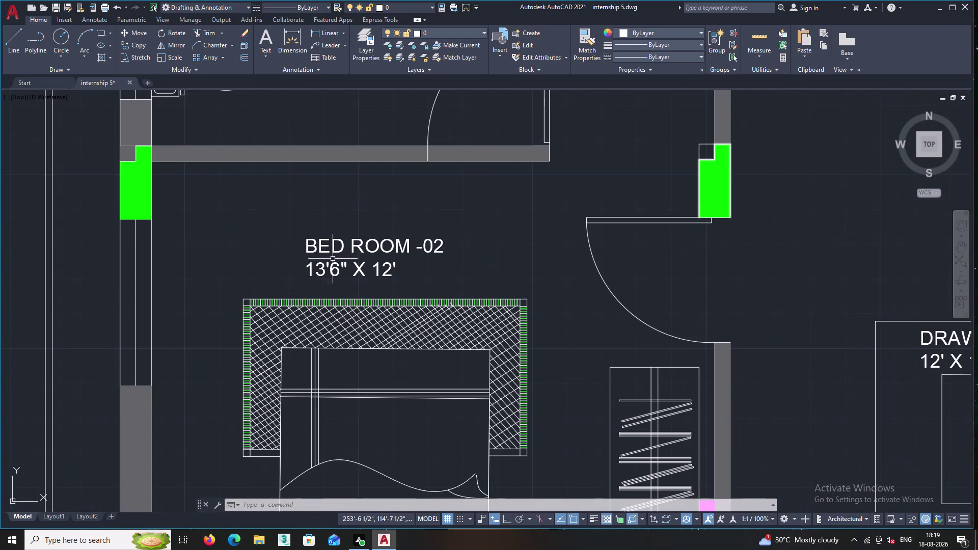
click(332, 245)
right_click(333, 245)
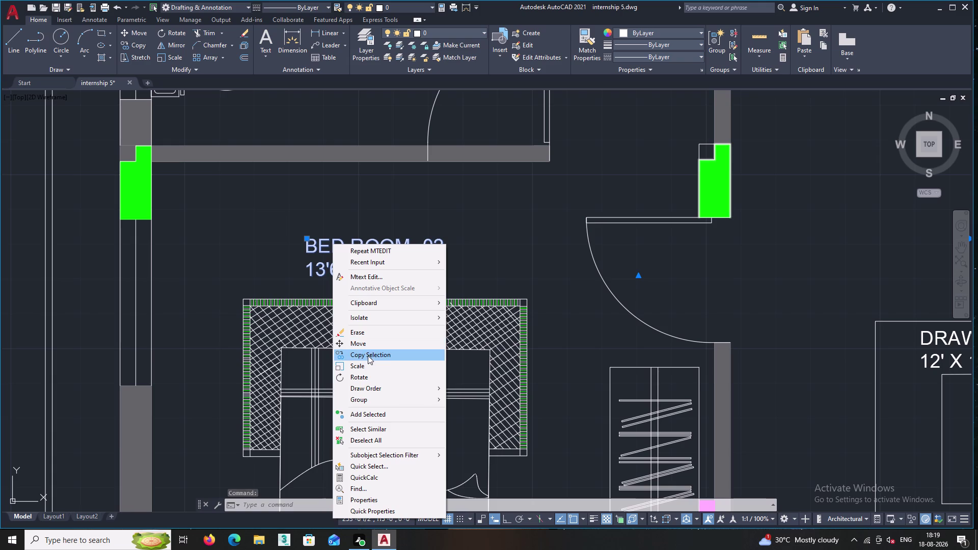
click(368, 354)
click(343, 261)
Place the copy in the middle unit's bedroom below its 9' X 5' toilet.
middle_drag(440, 282, 229, 249)
scroll(down, 3)
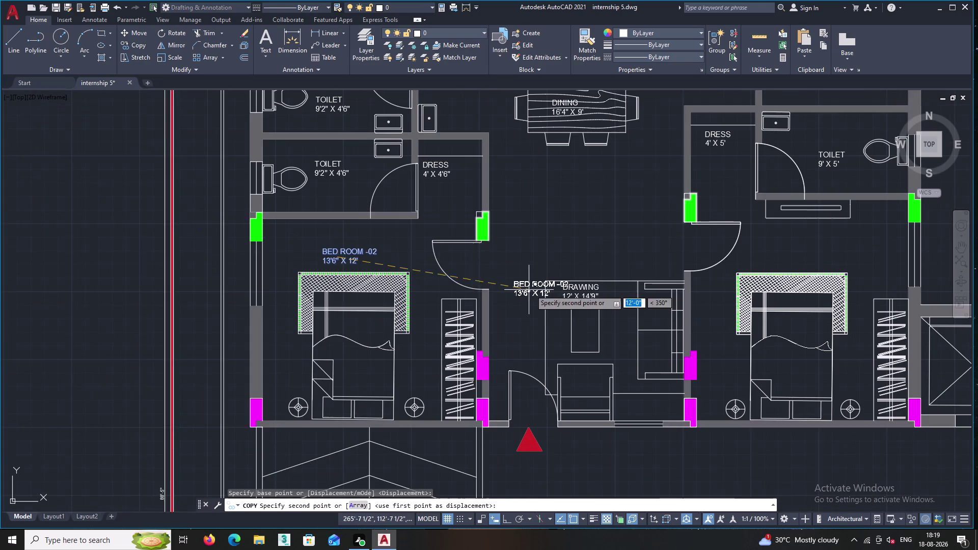
middle_drag(532, 288, 392, 278)
scroll(down, 3)
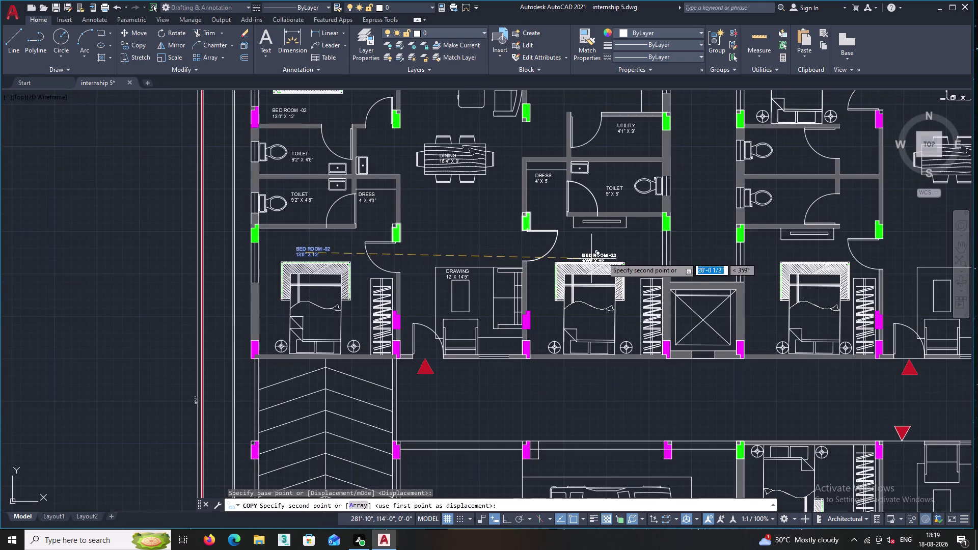
middle_drag(611, 247, 463, 266)
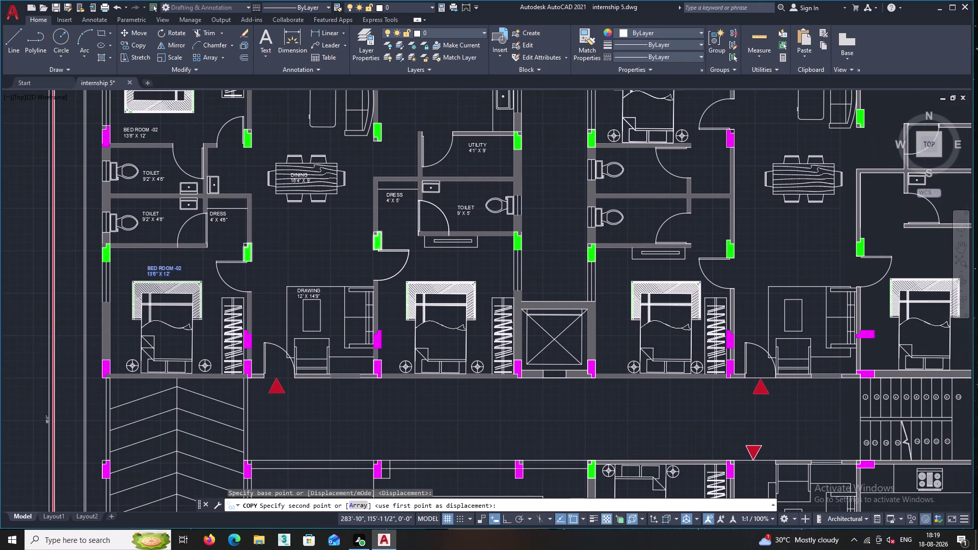
scroll(up, 3)
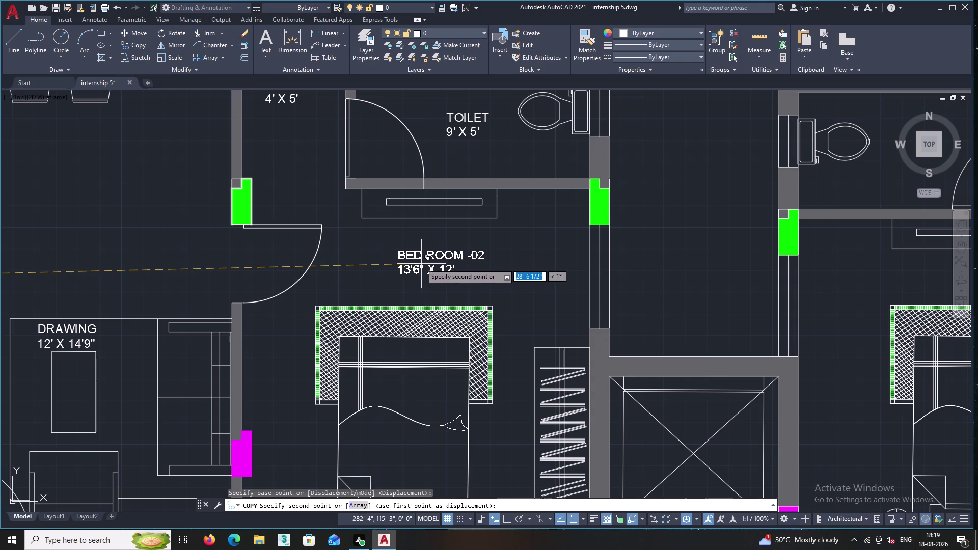
click(415, 261)
key(Return)
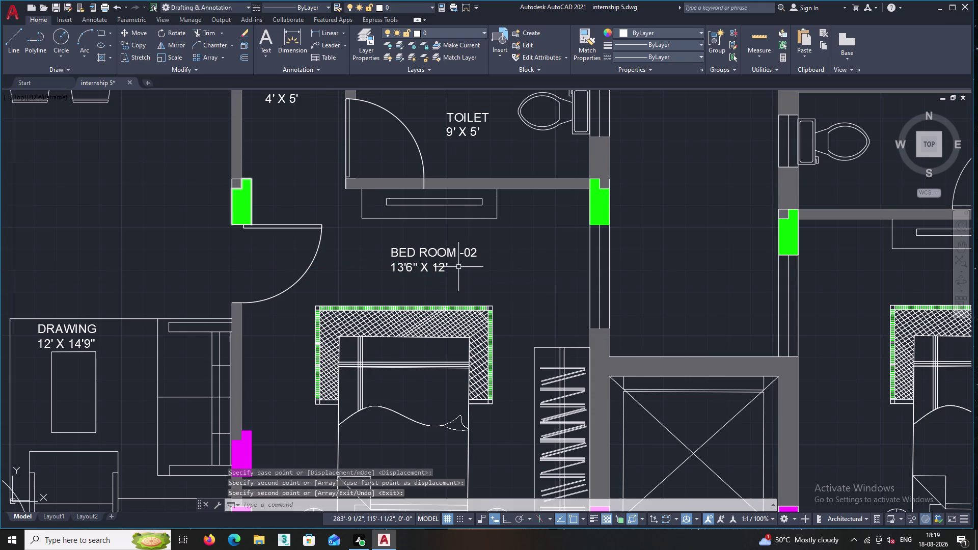
Open the copied bedroom label and change 13'6" to 13'7".
double_click(417, 249)
right_click(417, 250)
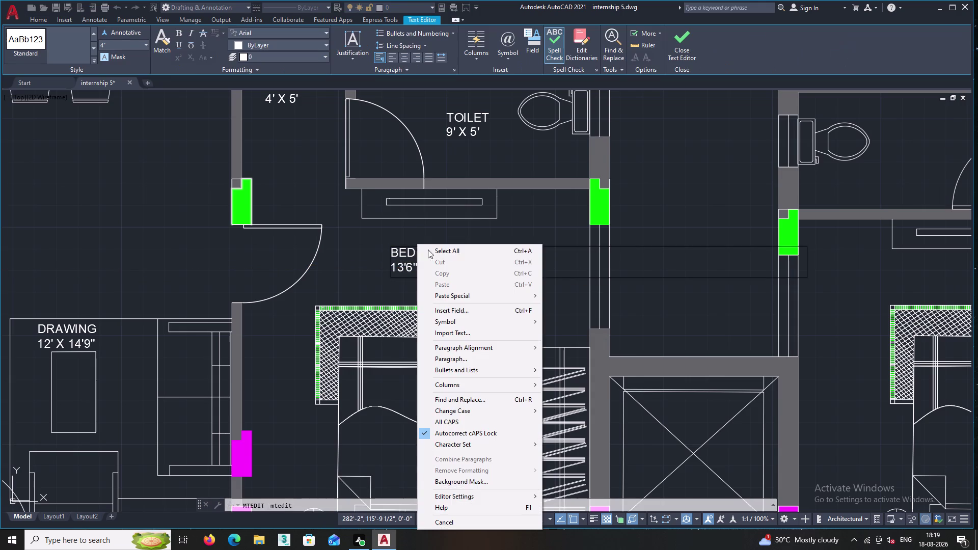
double_click(408, 270)
click(458, 264)
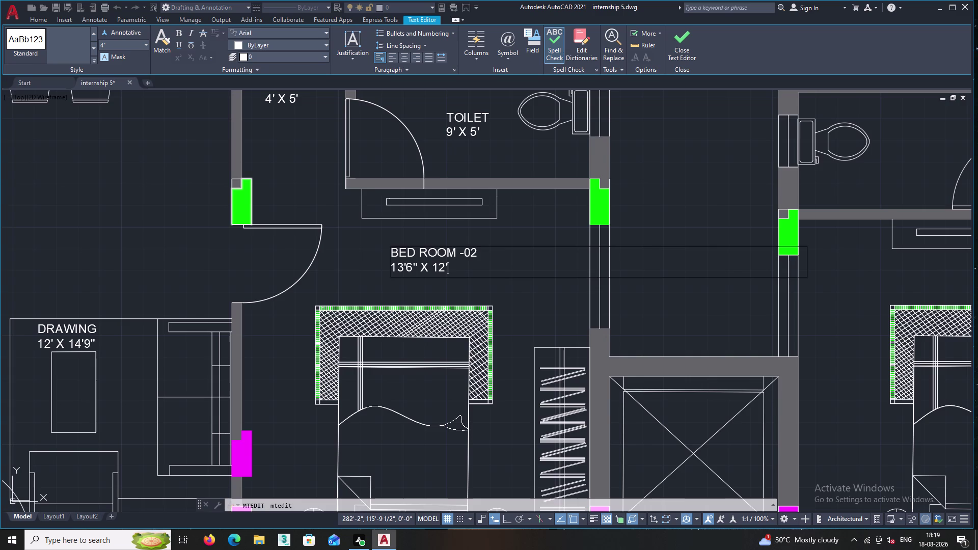
click(411, 267)
key(Insert)
key(Insert)
key(Delete)
key(Delete)
key(Delete)
key(BackSpace)
key(7)
key(shift+quotedbl)
Replace the 12' figure with 14', so the line reads 13'7" X 14'.
key(space)
key(x)
key(space)
key(BackSpace)
double_click(445, 269)
key(BackSpace)
text(1)
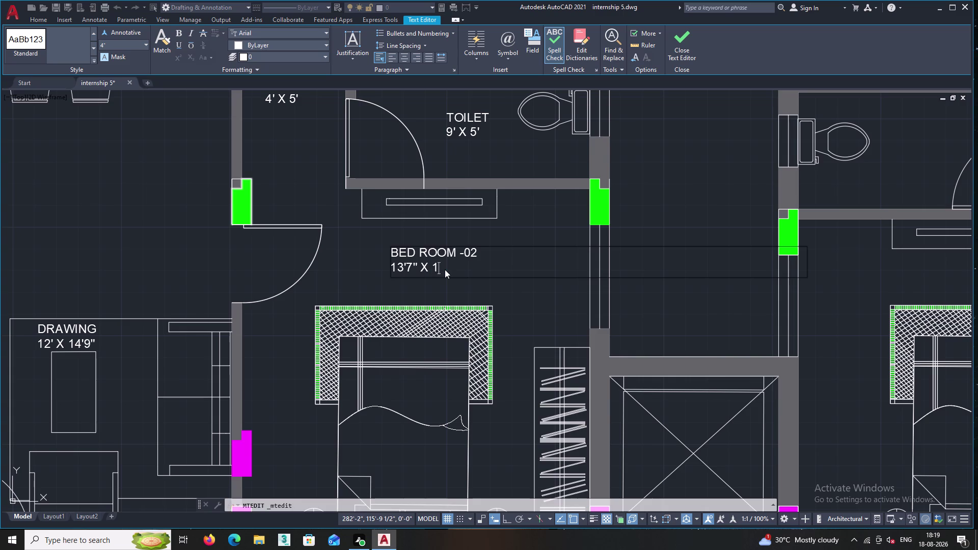
text(4)
key(apostrophe)
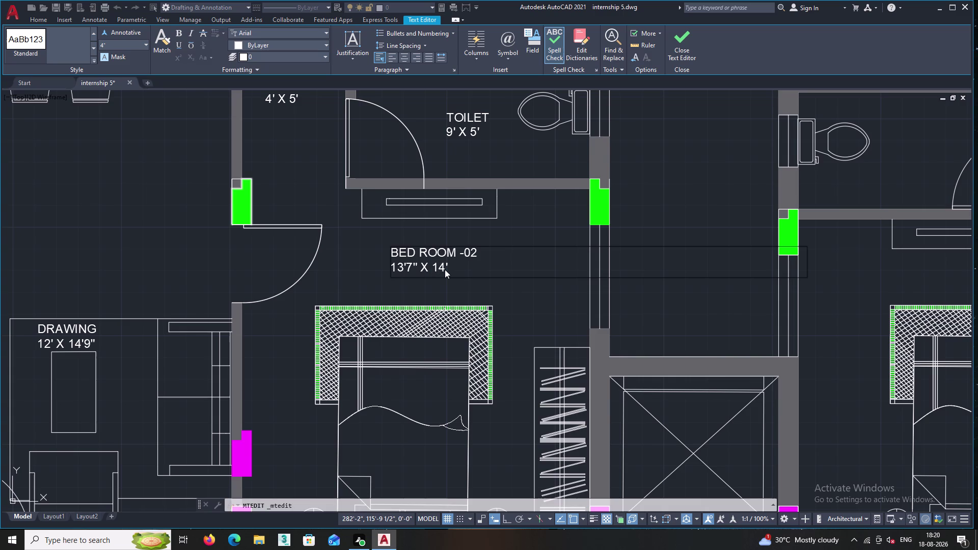
scroll(up, 3)
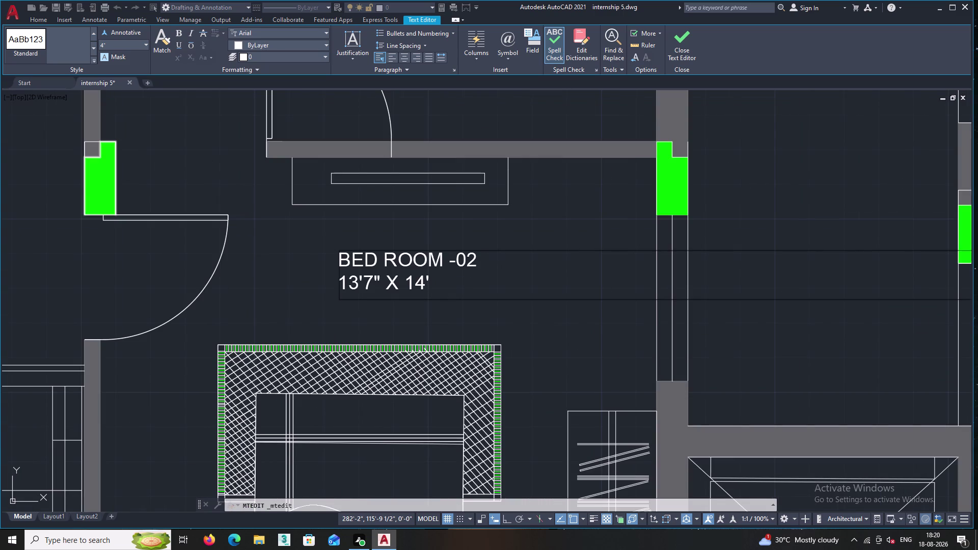
Rename BED ROOM -02 to M.BED ROOM and close the editor.
click(477, 259)
key(BackSpace)
key(BackSpace)
key(BackSpace)
click(341, 262)
key(space)
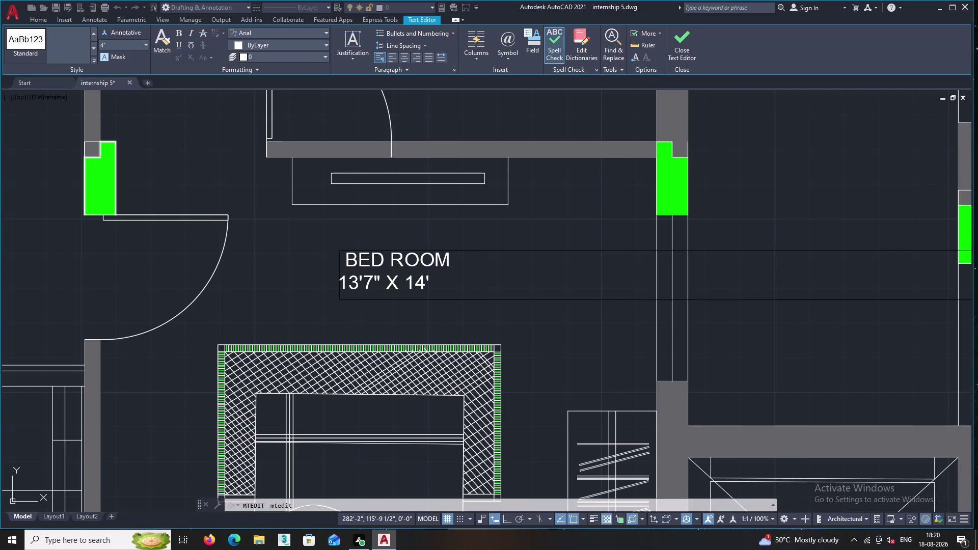
key(m)
key(period)
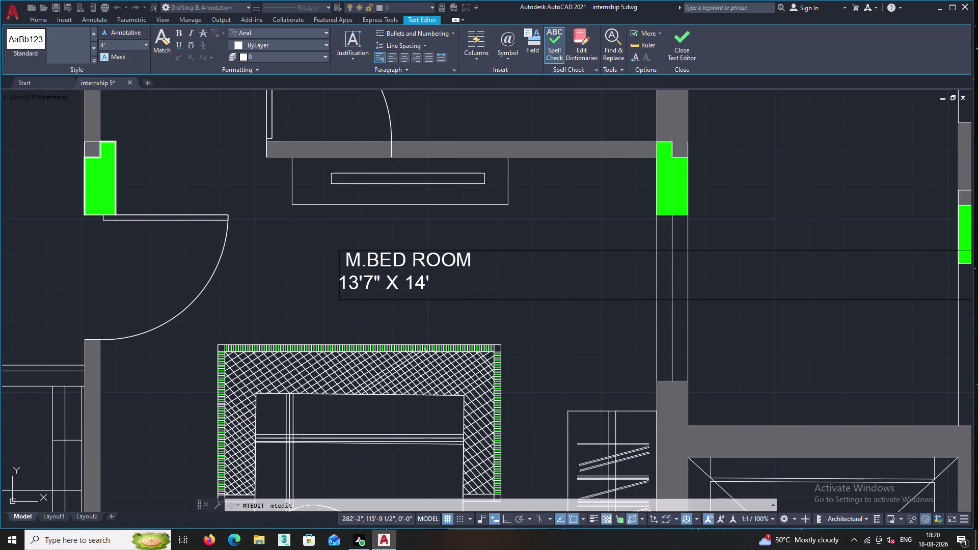
click(386, 306)
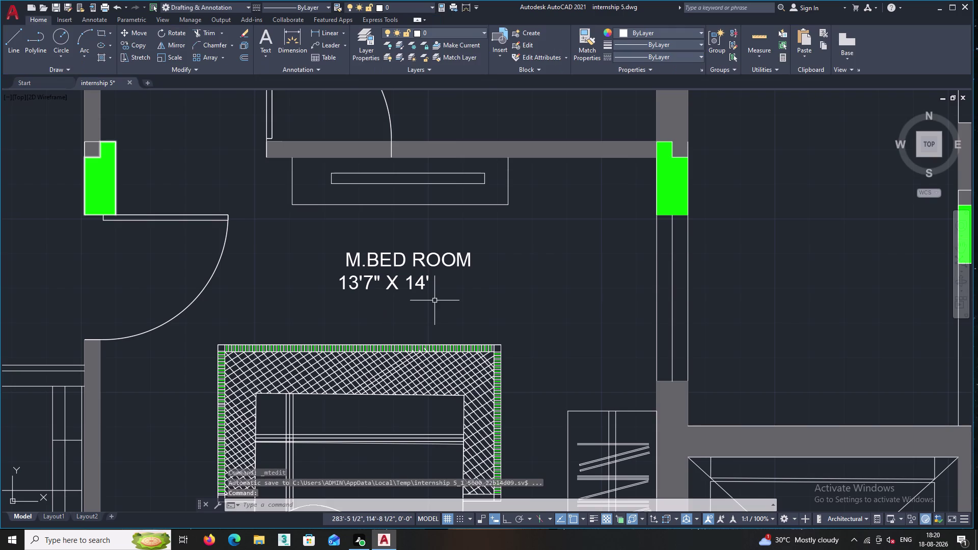
middle_drag(439, 298, 217, 237)
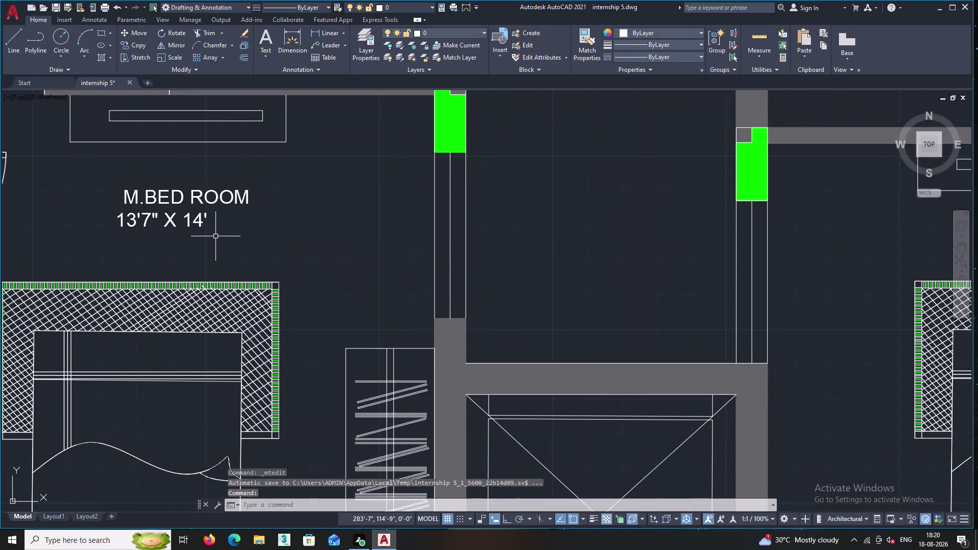
scroll(down, 3)
middle_drag(241, 239, 314, 292)
scroll(down, 3)
scroll(up, 3)
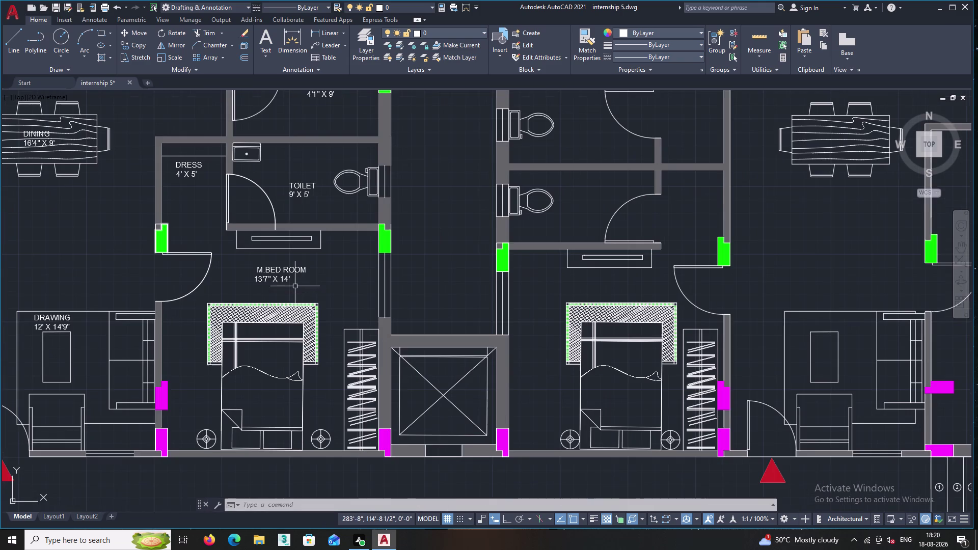
middle_drag(295, 285, 326, 269)
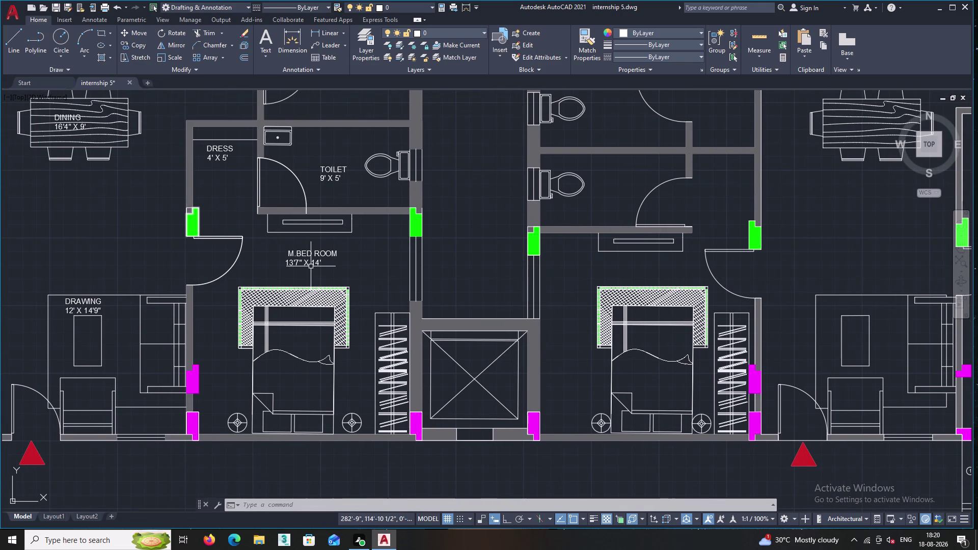
middle_drag(286, 238, 341, 298)
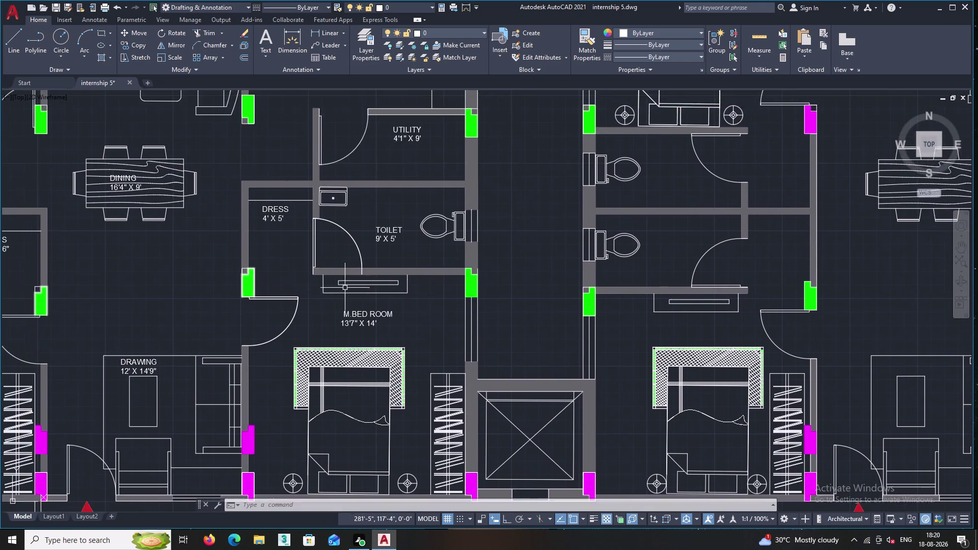
scroll(down, 3)
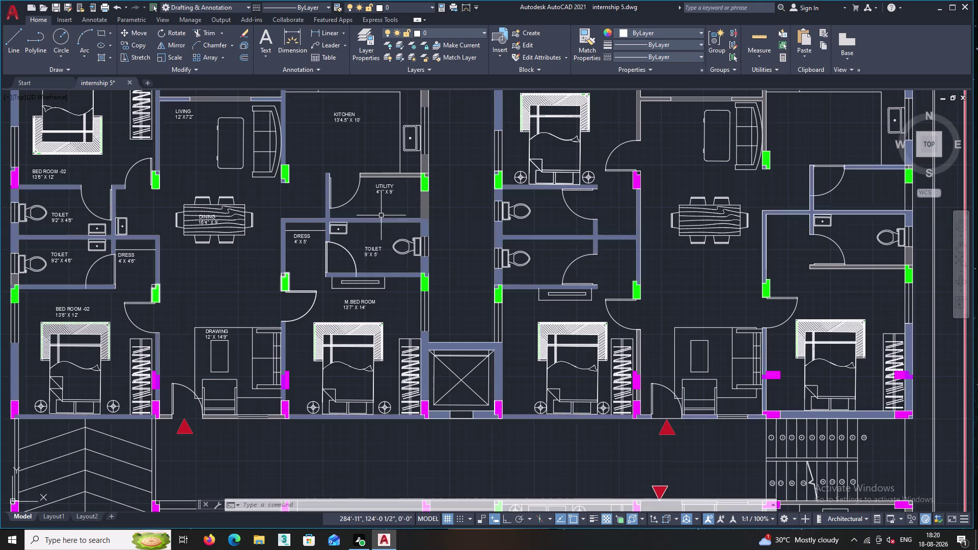
middle_drag(381, 214, 381, 254)
scroll(up, 3)
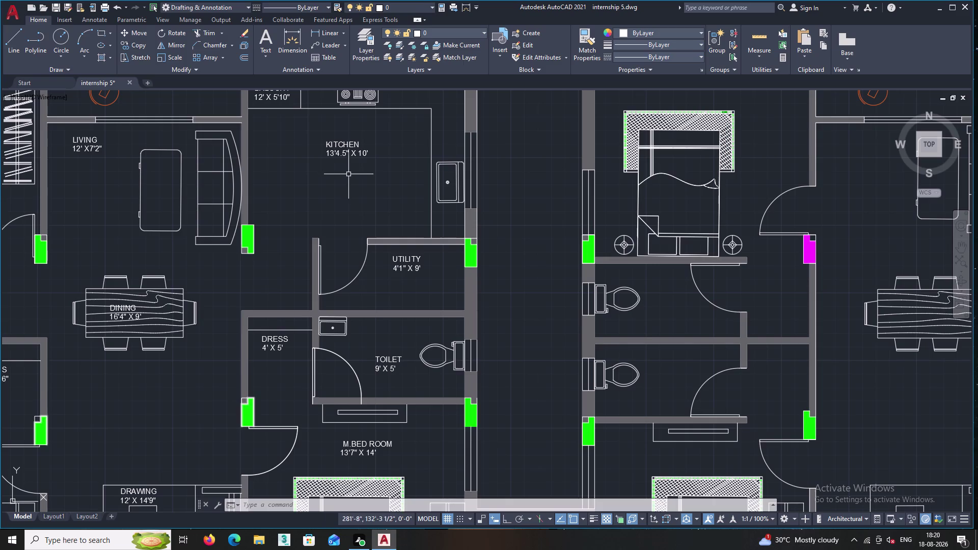
middle_drag(365, 167, 398, 262)
scroll(down, 3)
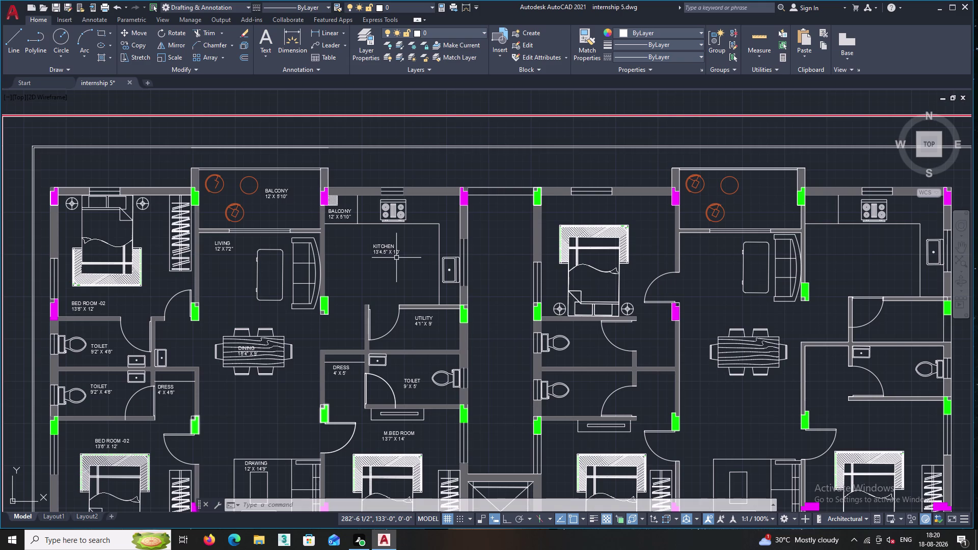
scroll(down, 3)
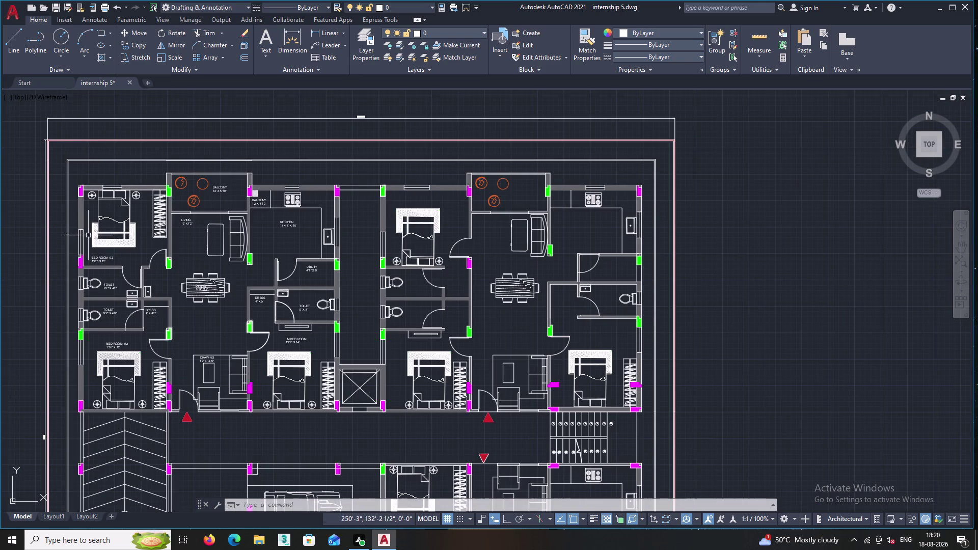
middle_drag(137, 209, 241, 183)
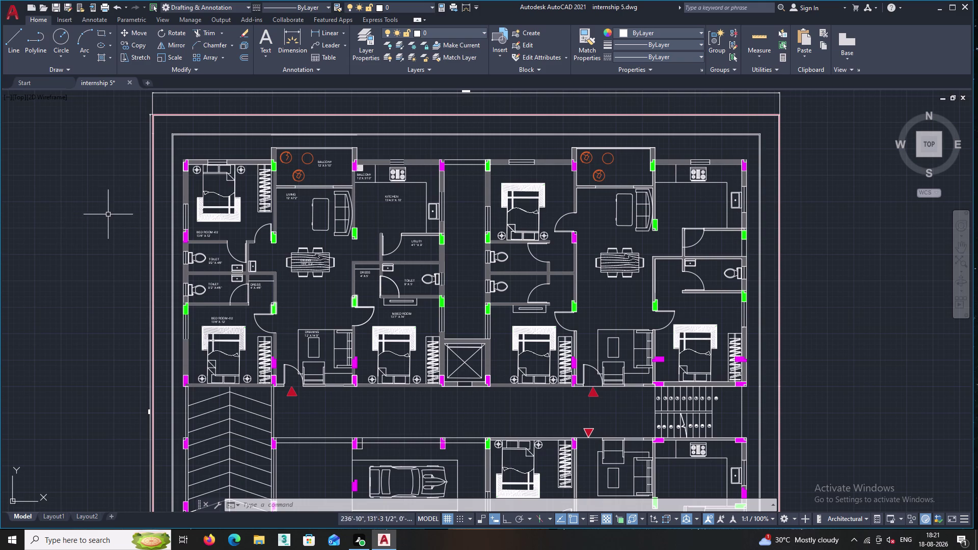
middle_drag(374, 325, 324, 207)
scroll(down, 3)
scroll(up, 3)
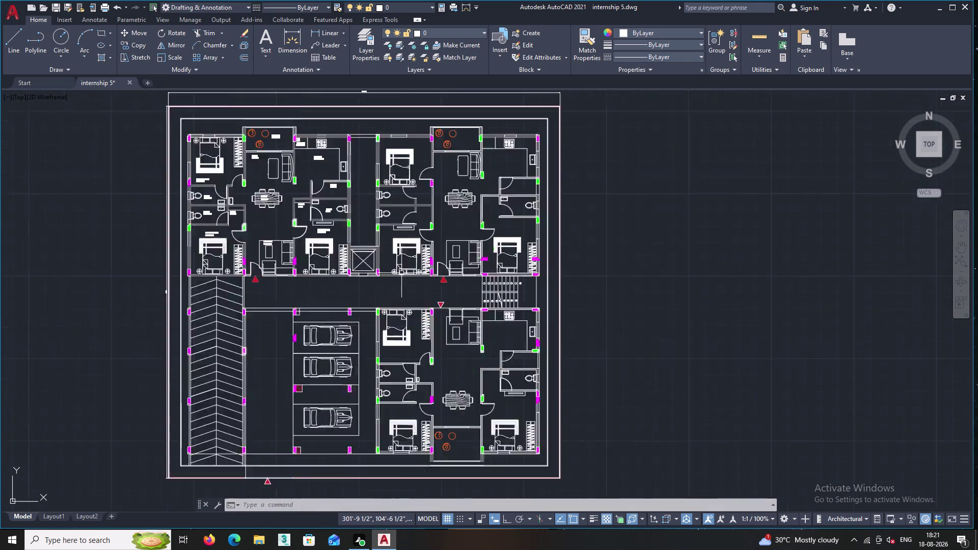
scroll(up, 3)
middle_drag(374, 295, 352, 284)
middle_drag(313, 291, 277, 350)
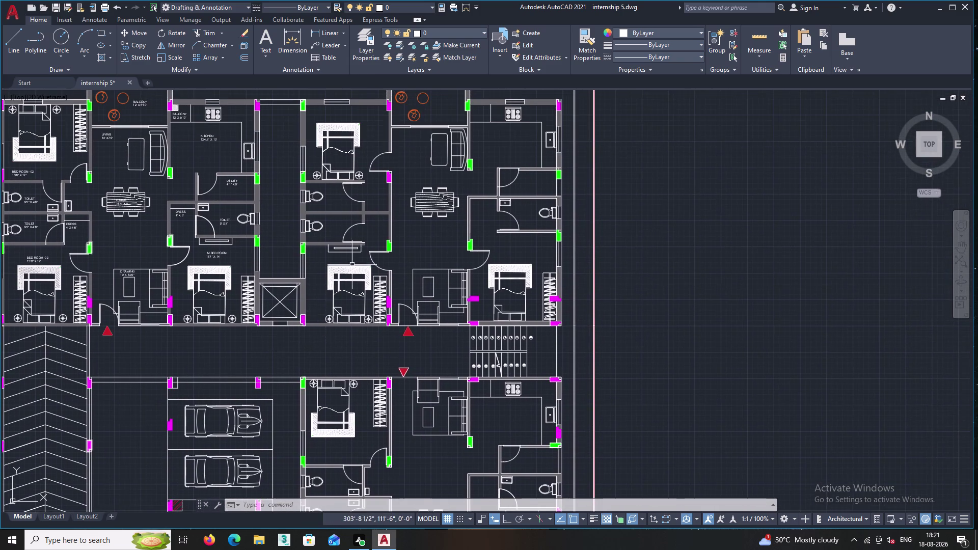
scroll(up, 3)
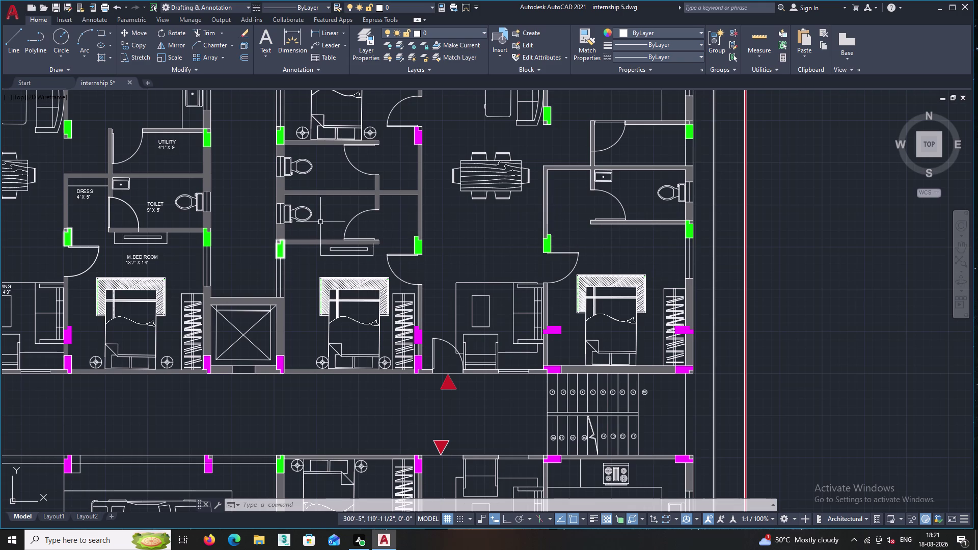
scroll(down, 3)
middle_drag(538, 394, 533, 323)
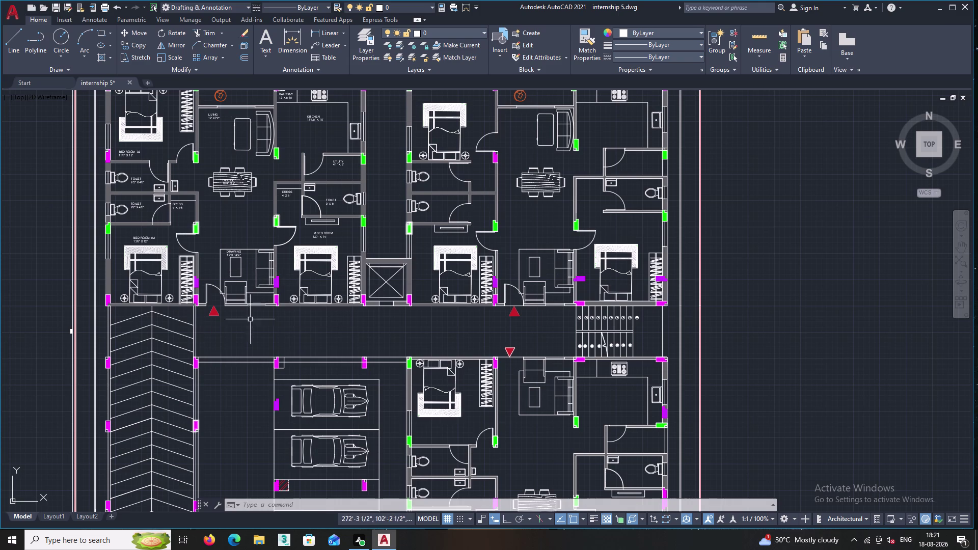
scroll(up, 3)
scroll(down, 3)
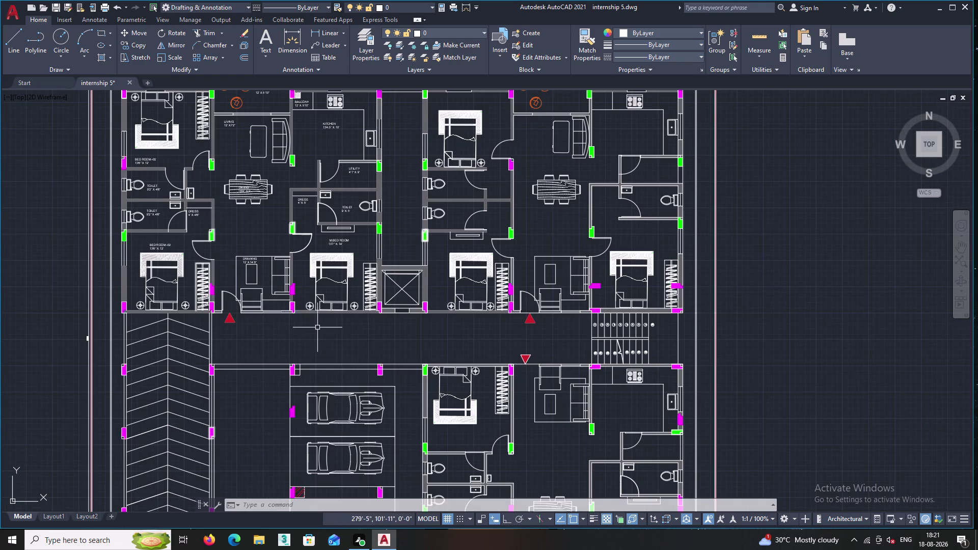
scroll(down, 3)
scroll(up, 3)
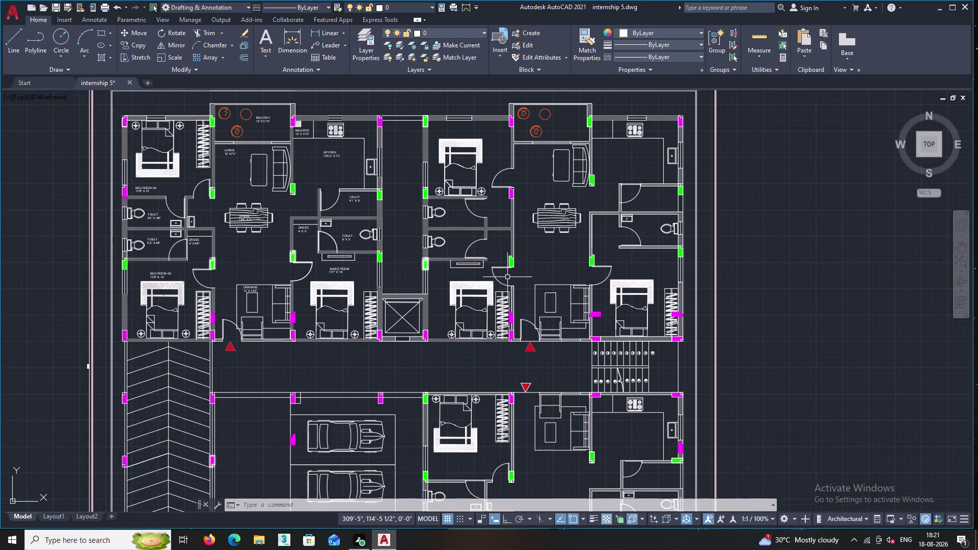
scroll(down, 3)
middle_drag(560, 326, 540, 241)
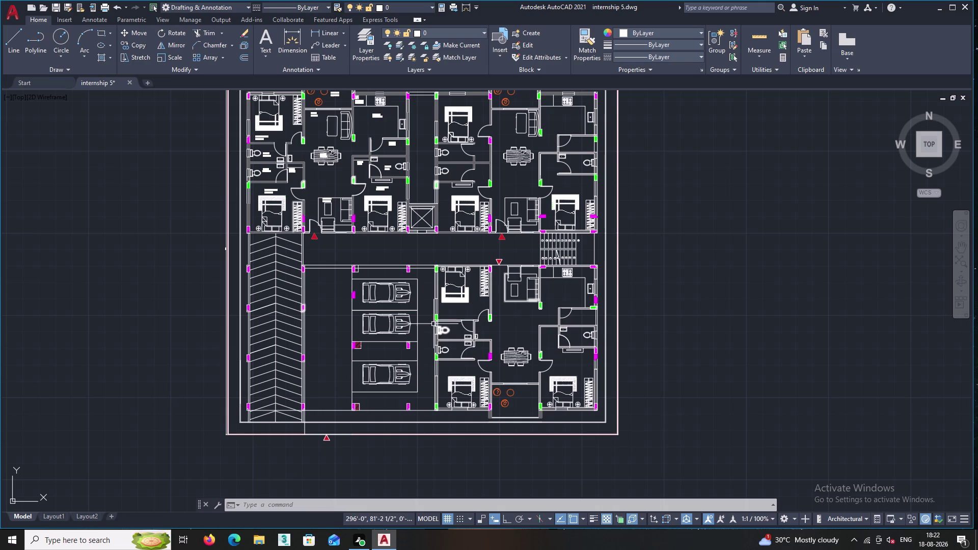
scroll(up, 3)
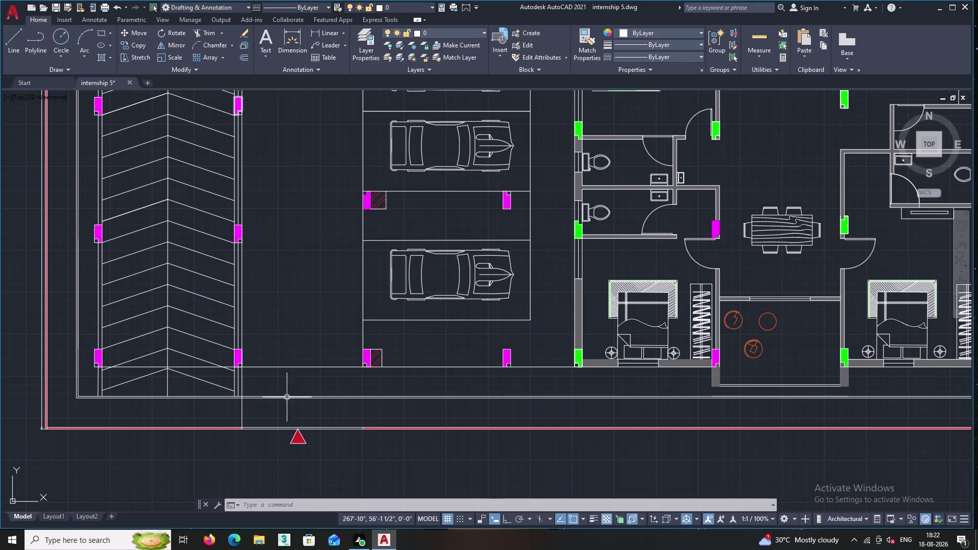
middle_drag(634, 258, 566, 272)
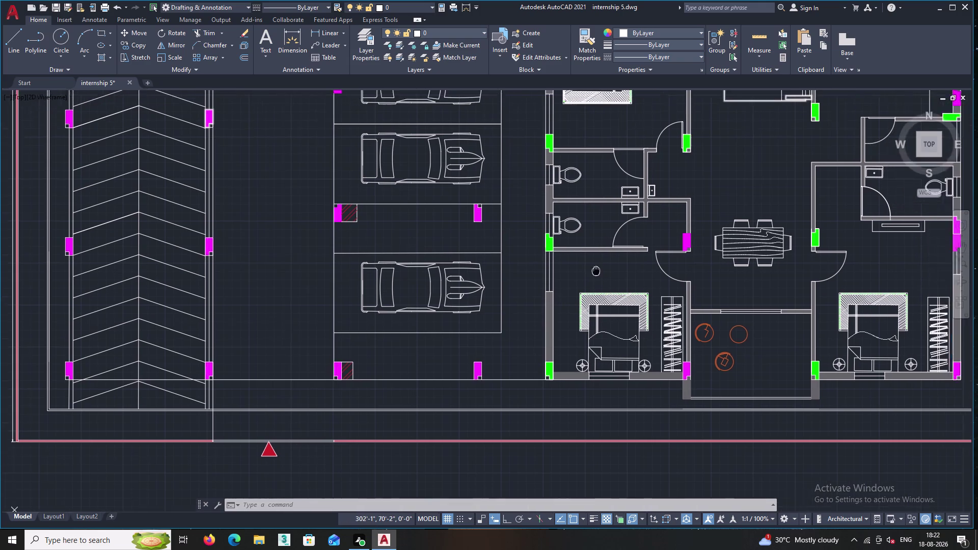
middle_drag(565, 272, 533, 269)
middle_drag(646, 251, 661, 296)
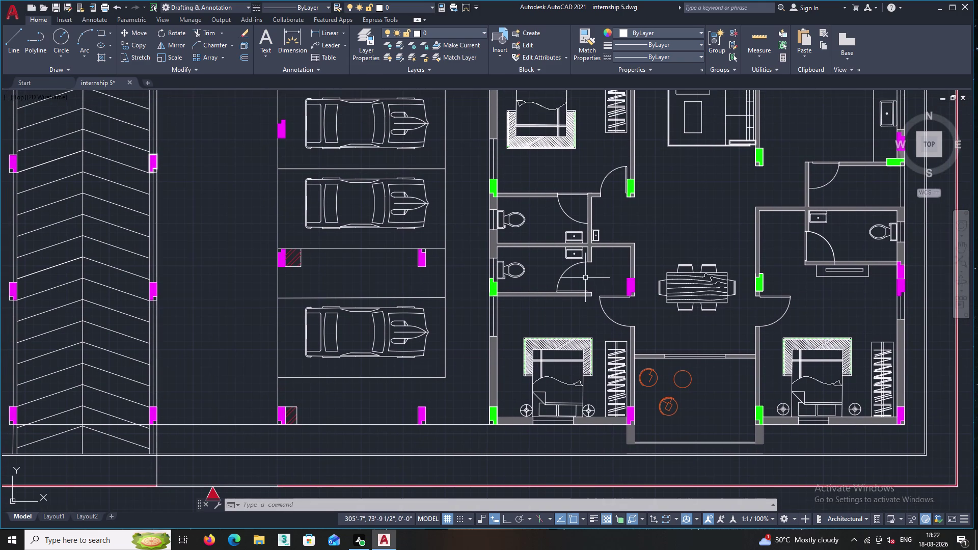
middle_drag(486, 241, 637, 350)
scroll(down, 3)
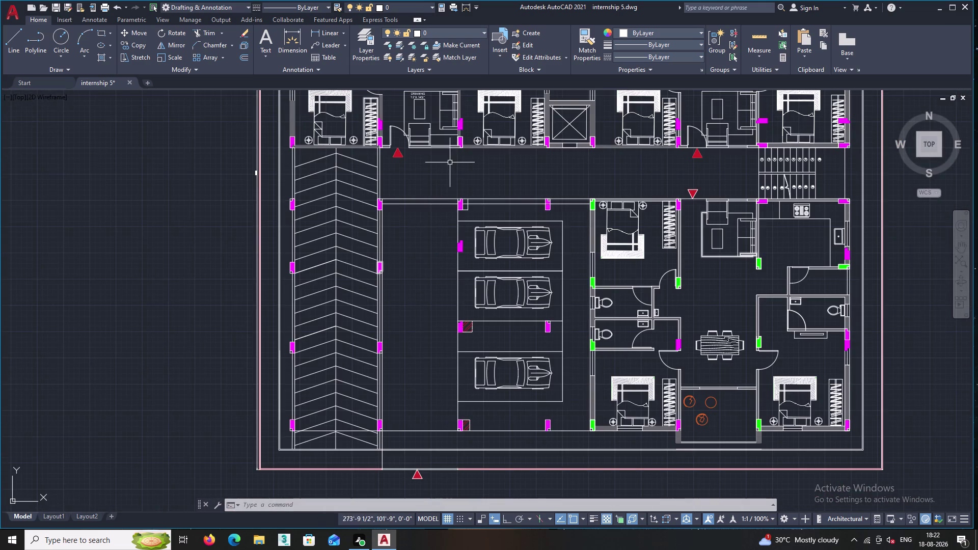
middle_drag(458, 187, 509, 309)
scroll(down, 3)
scroll(up, 3)
scroll(up, 3)
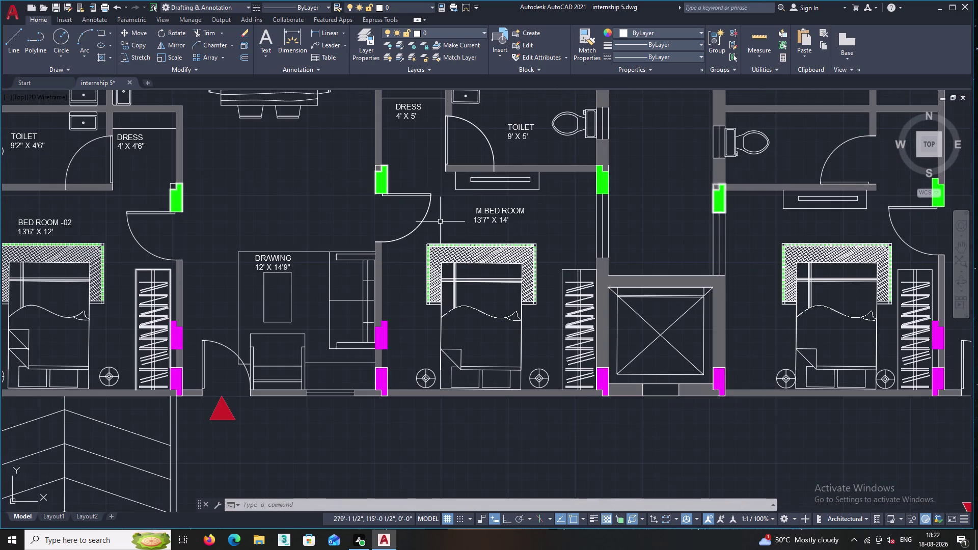
middle_drag(439, 223, 679, 280)
scroll(up, 3)
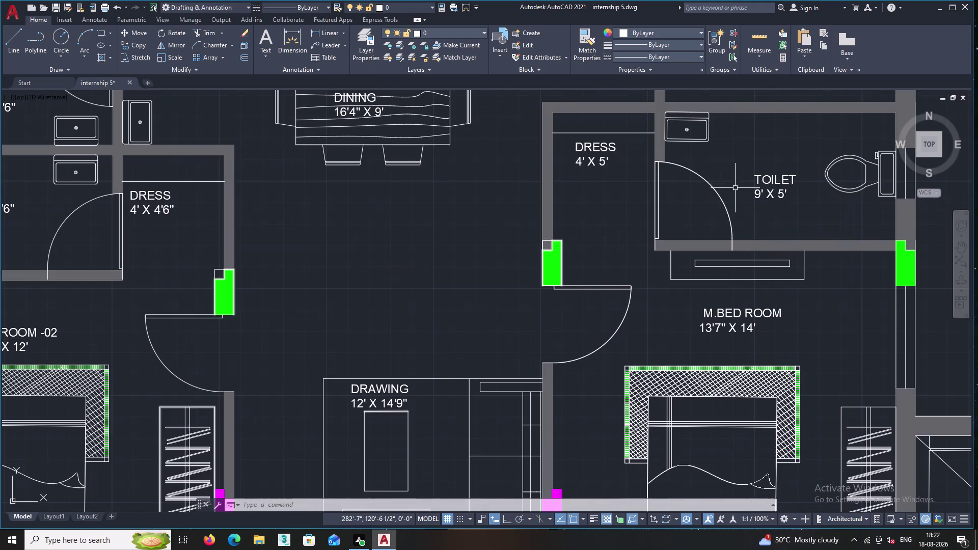
middle_drag(776, 207, 651, 238)
scroll(down, 3)
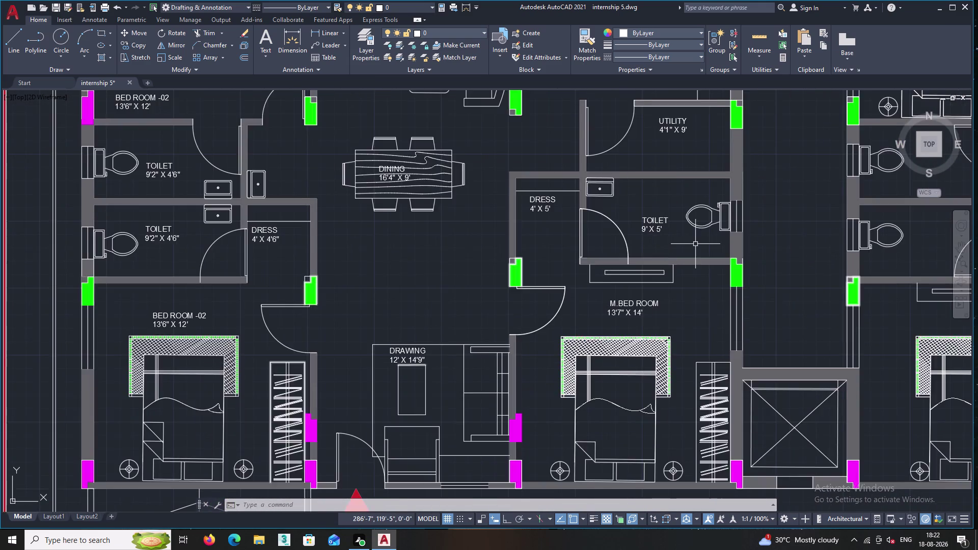
scroll(down, 3)
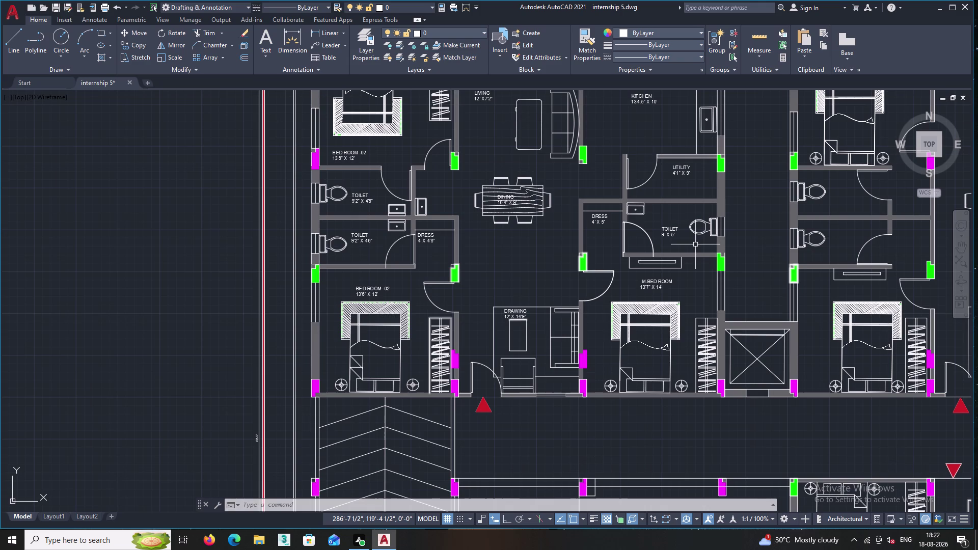
middle_drag(701, 244, 636, 258)
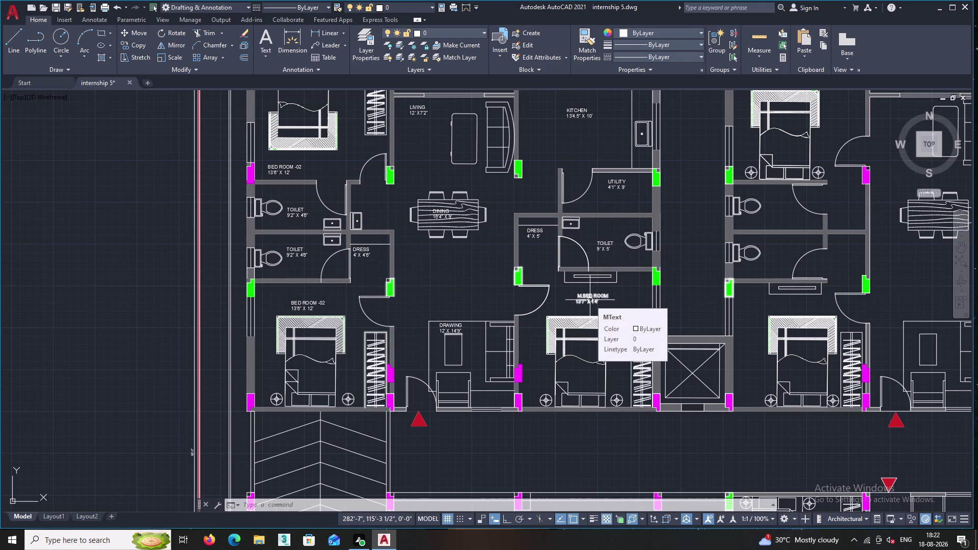
scroll(up, 3)
middle_drag(425, 236, 474, 265)
Window-select the M.BED ROOM 13'7" X 14' label and copy it once into the crossed square.
click(503, 251)
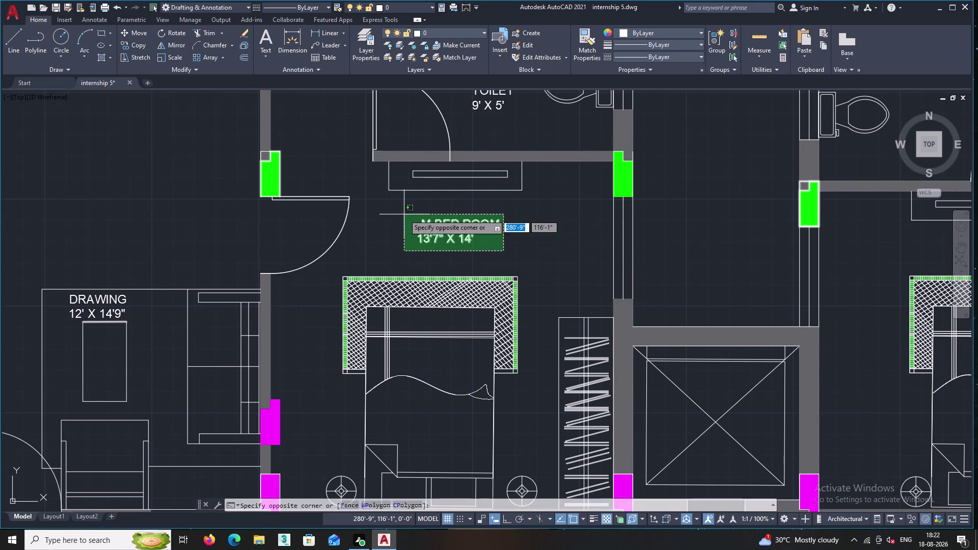
double_click(404, 214)
right_click(404, 211)
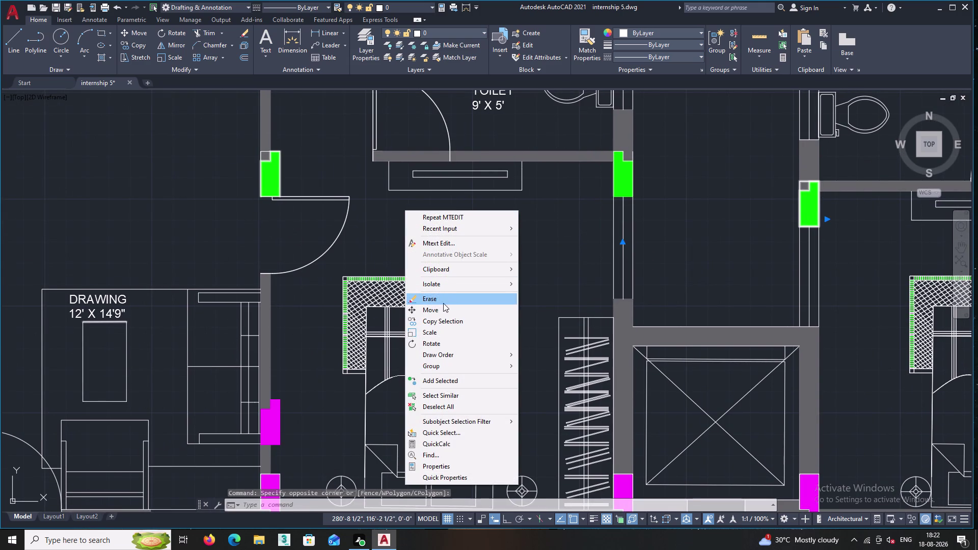
double_click(441, 318)
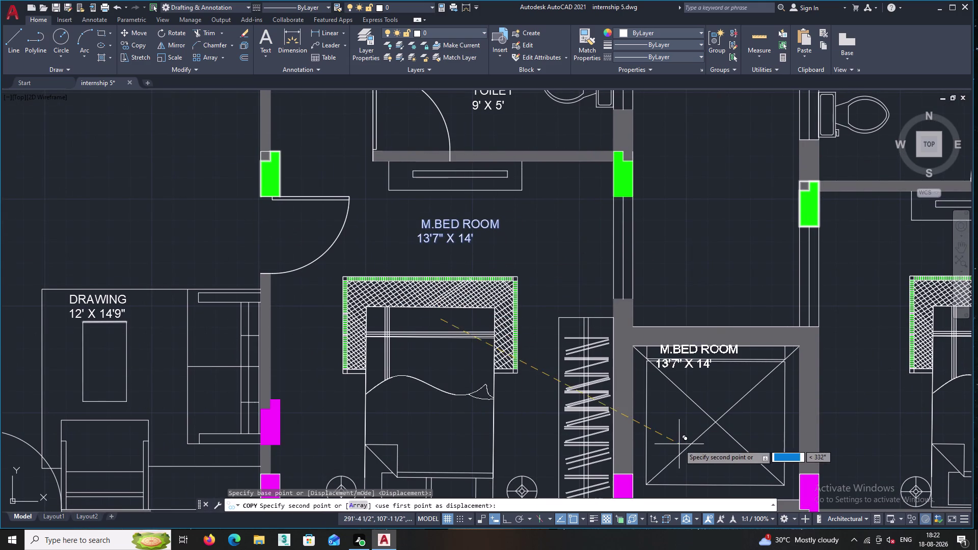
middle_drag(680, 444, 556, 327)
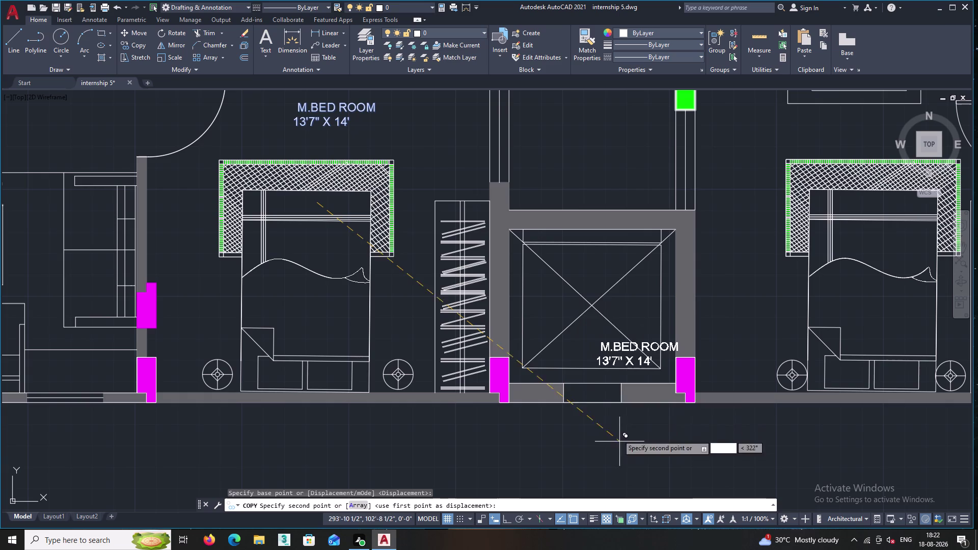
double_click(569, 375)
key(Escape)
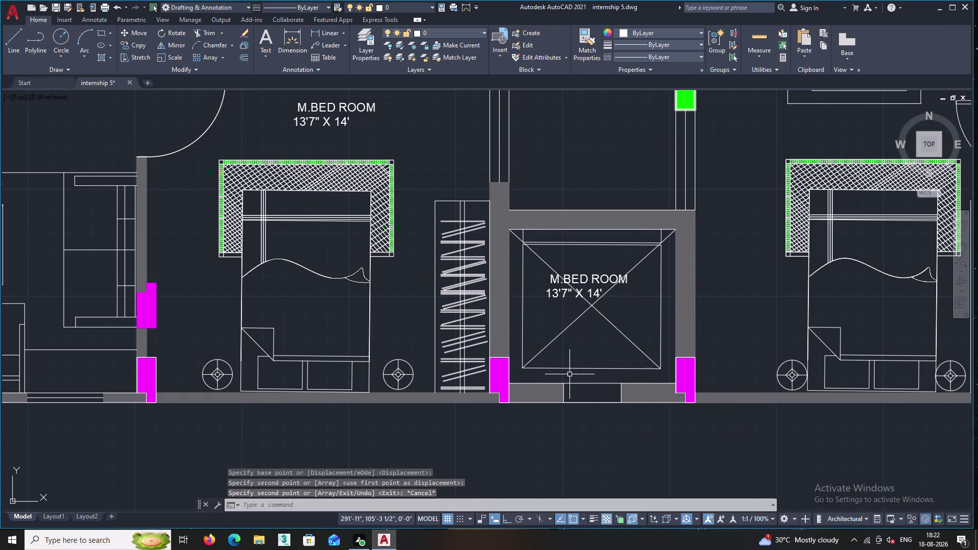